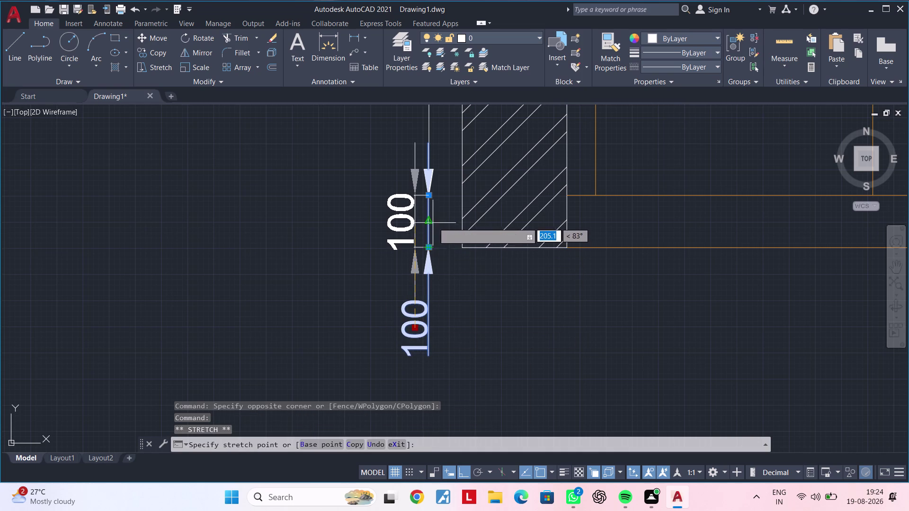
Cancel the stretch of the 100 skirting dimension and pan to the left filler's base.
click(430, 220)
key(Escape)
key(Escape)
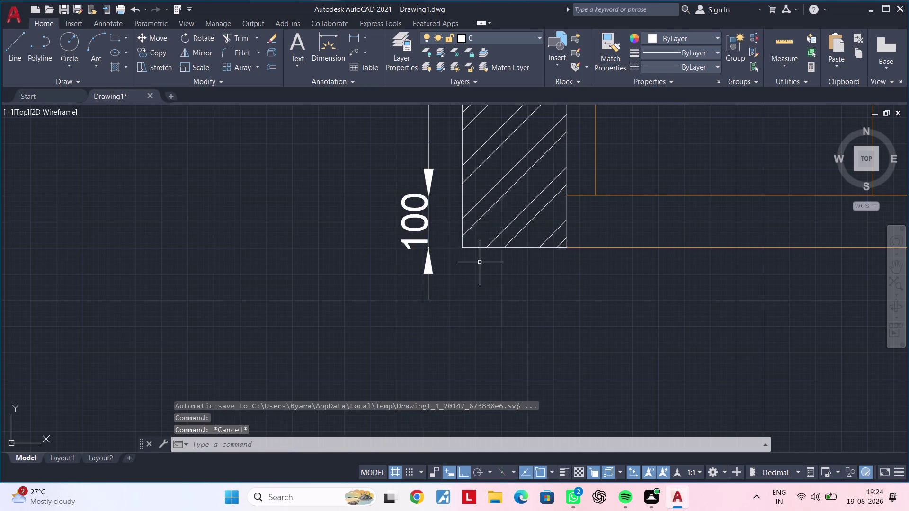
scroll(down, 3)
middle_drag(477, 277, 544, 322)
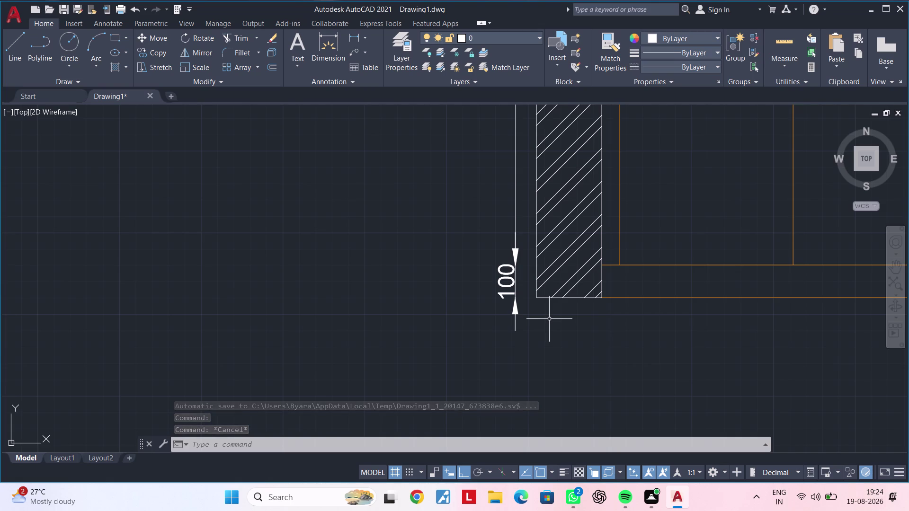
scroll(down, 3)
middle_drag(549, 320, 457, 372)
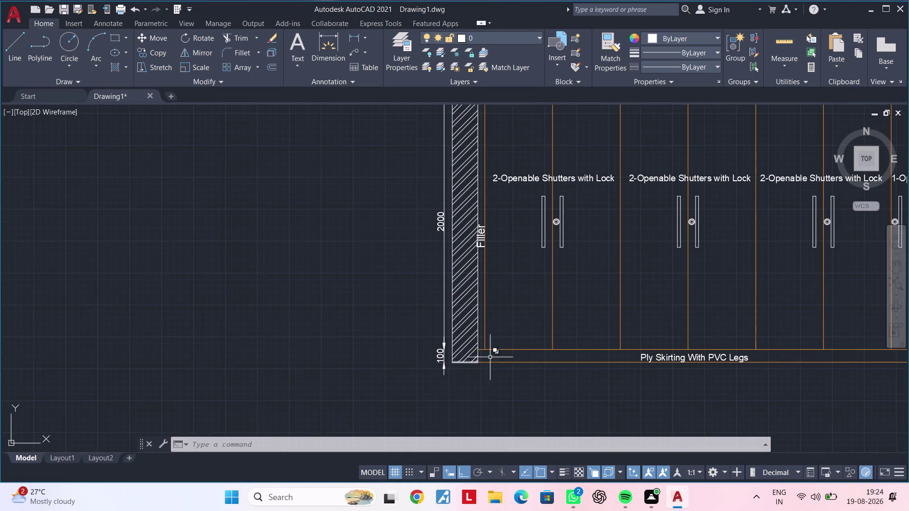
middle_drag(534, 361, 518, 417)
middle_drag(499, 377, 613, 349)
Clear any leftover commands and start a new dimension command.
key(Escape)
key(Escape)
key(Escape)
key(Escape)
key(Escape)
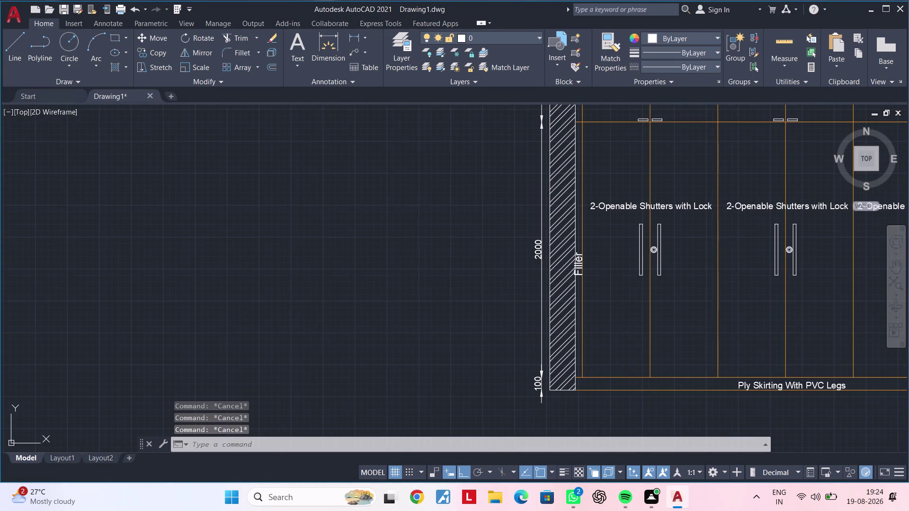
key(space)
scroll(up, 3)
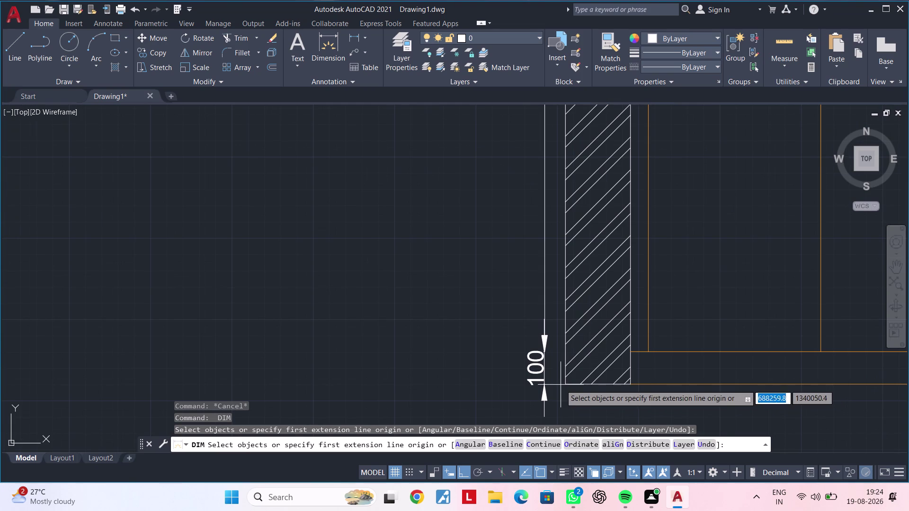
Pick the filler's bottom corner and the wardrobe's top corner for the height dimension.
click(545, 384)
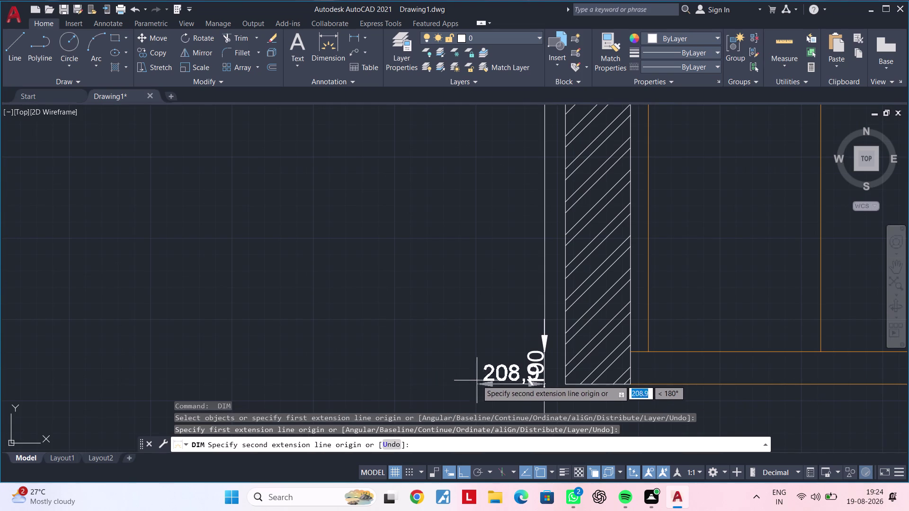
scroll(down, 3)
middle_drag(490, 214, 464, 373)
middle_drag(479, 228, 477, 367)
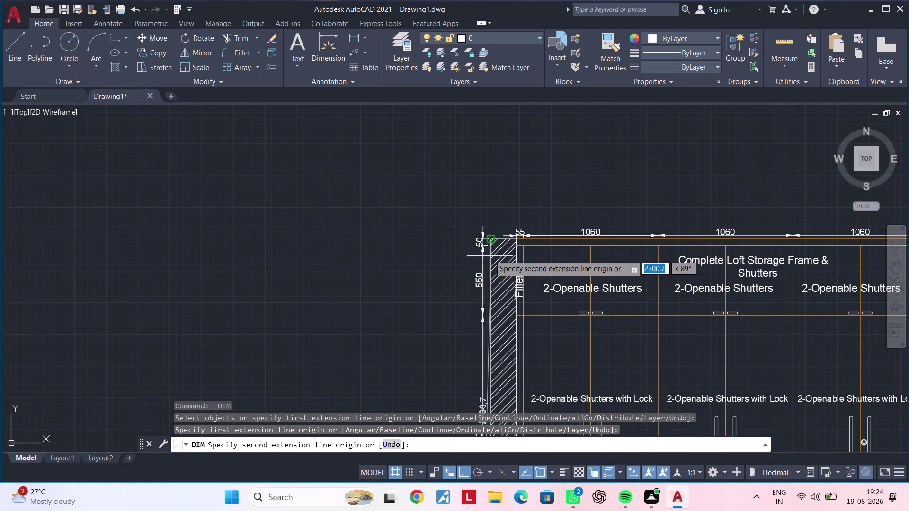
scroll(up, 3)
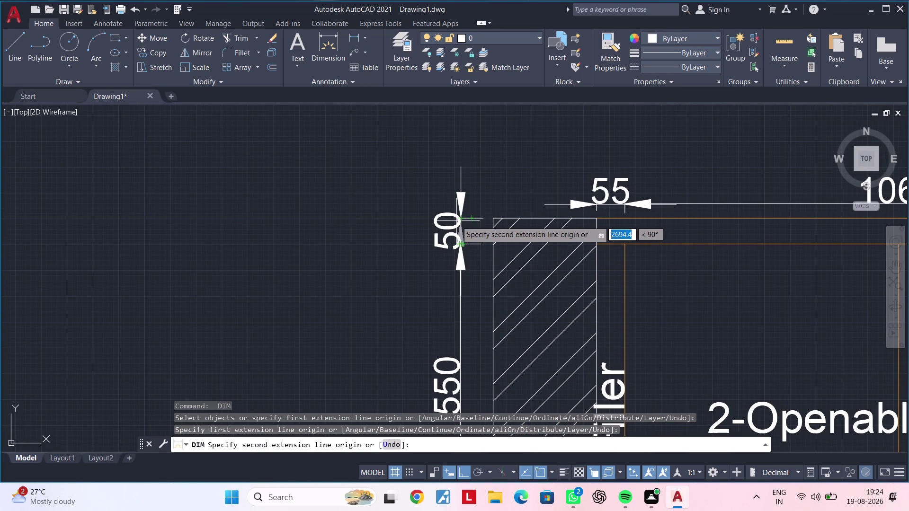
click(462, 219)
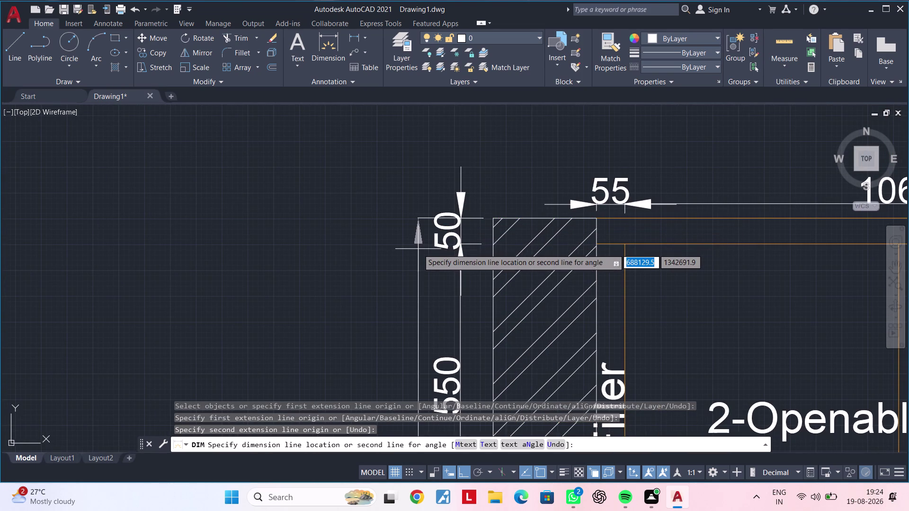
Place the 2700 overall height dimension left of the existing chain and exit.
middle_drag(418, 249, 606, 168)
scroll(down, 3)
scroll(down, 3)
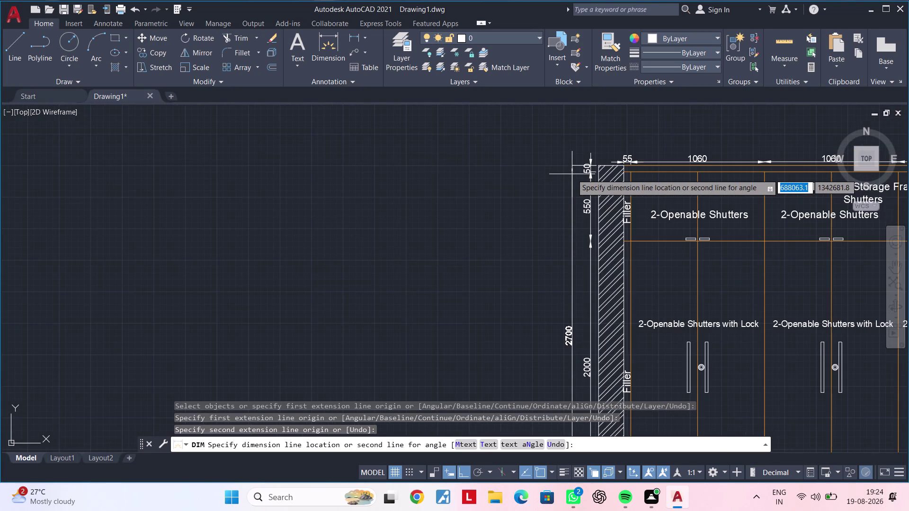
click(572, 174)
middle_drag(589, 222, 562, 142)
middle_drag(559, 186, 547, 133)
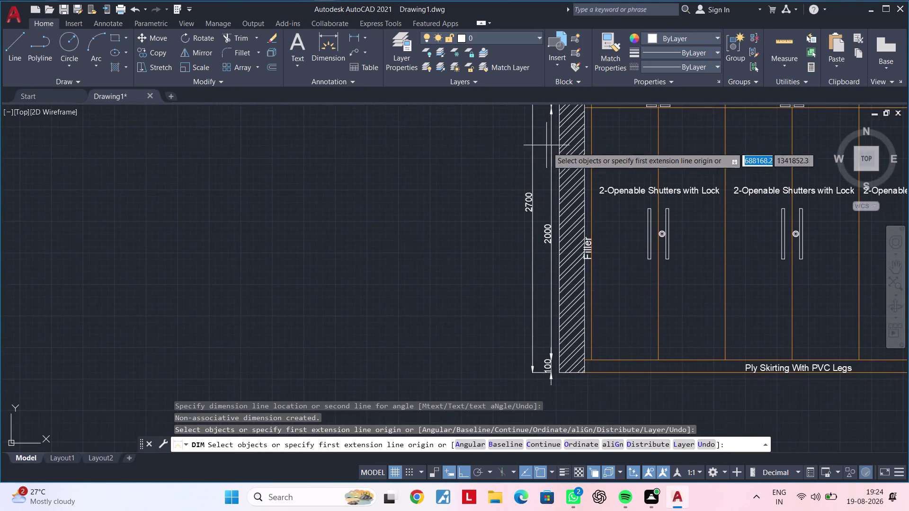
scroll(down, 3)
middle_drag(552, 164, 484, 232)
middle_drag(490, 233, 423, 249)
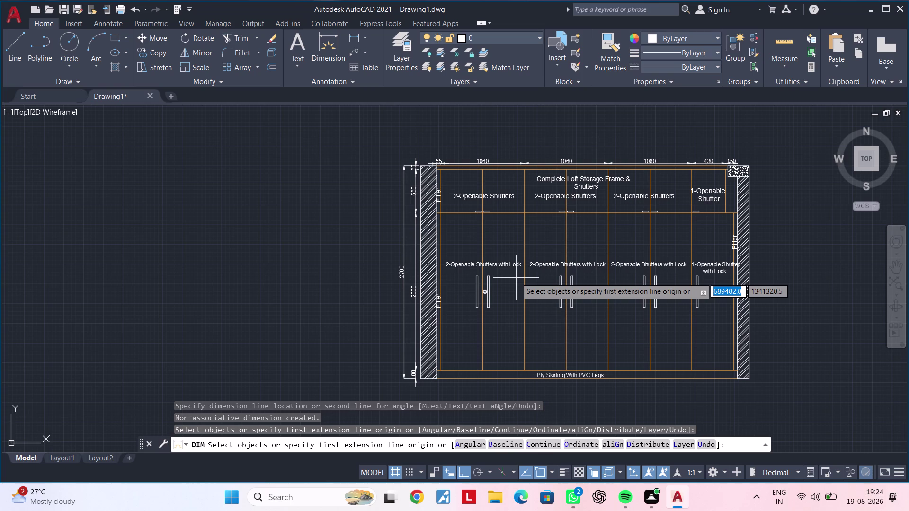
key(Escape)
key(Escape)
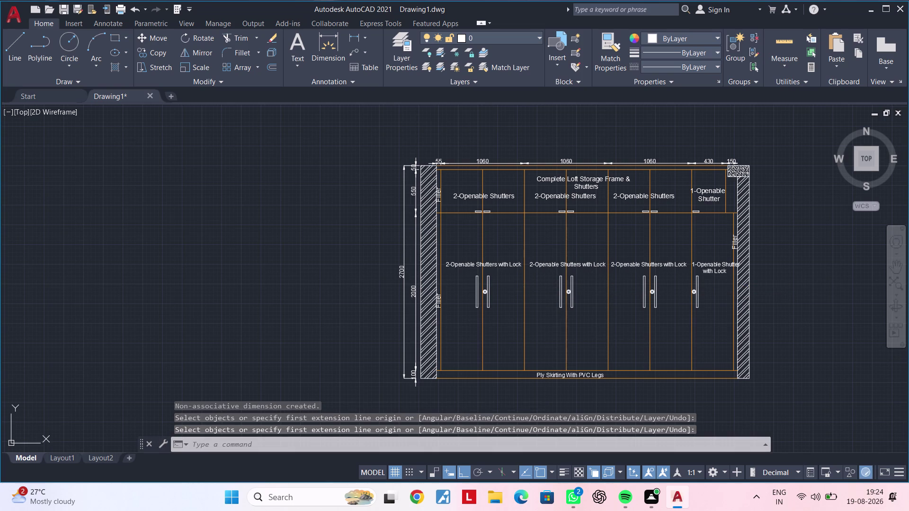
Zoom to the top-left corner and select the 55 width dimension.
middle_drag(521, 276, 499, 347)
scroll(up, 3)
middle_drag(458, 233, 416, 216)
scroll(up, 3)
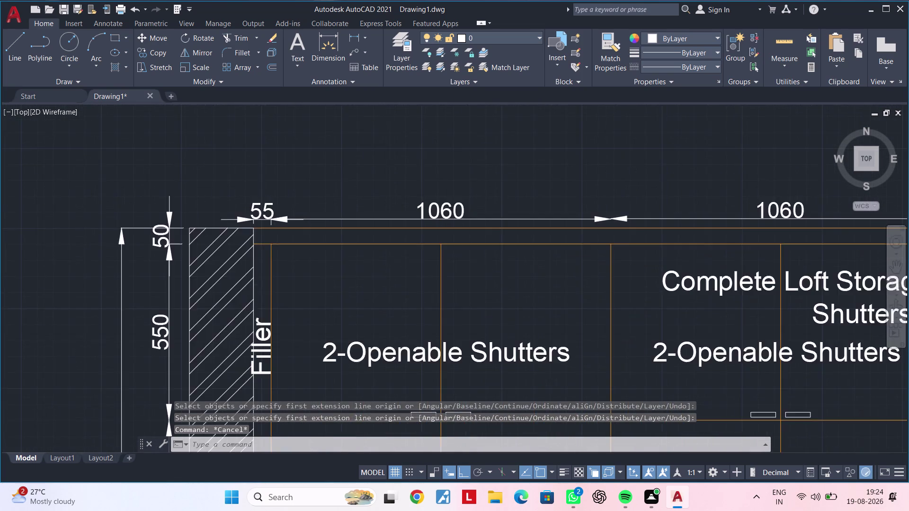
click(399, 217)
middle_drag(565, 218, 761, 218)
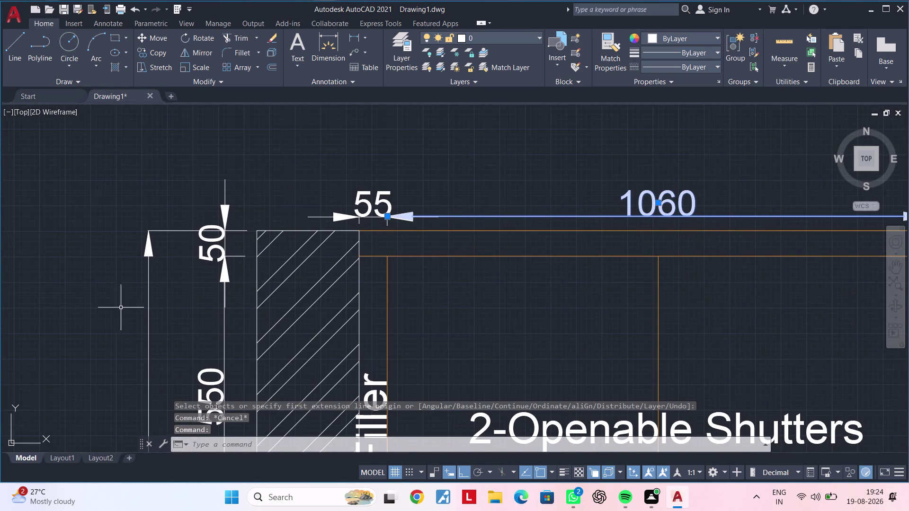
click(350, 216)
Add the 1060, 1060, 430 and 150 top width dimensions to the selection.
middle_drag(659, 225, 574, 224)
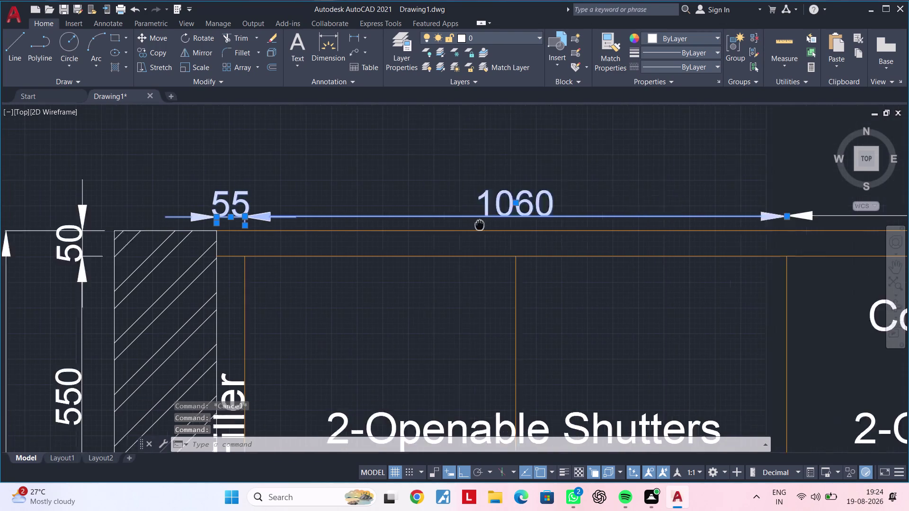
middle_drag(574, 225, 283, 225)
middle_drag(633, 232, 472, 232)
click(505, 217)
middle_drag(657, 226, 190, 234)
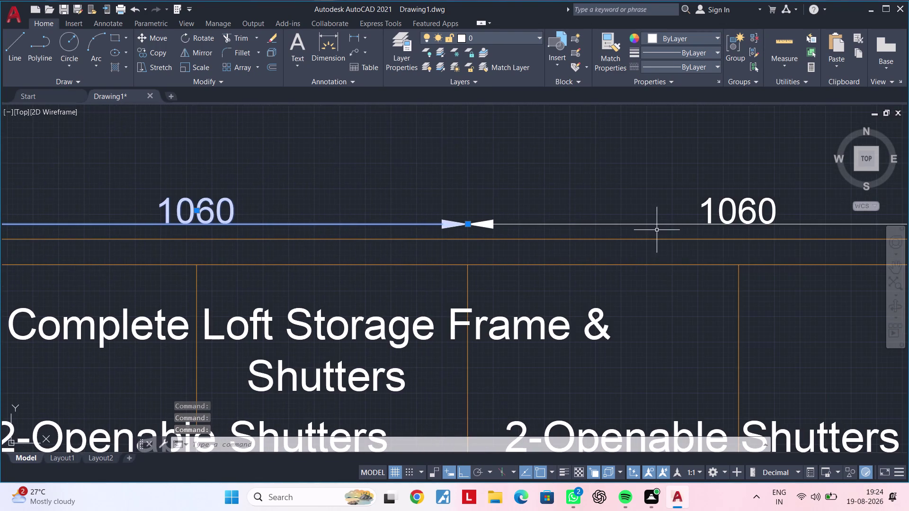
click(654, 223)
scroll(down, 3)
middle_drag(736, 228, 215, 237)
click(468, 233)
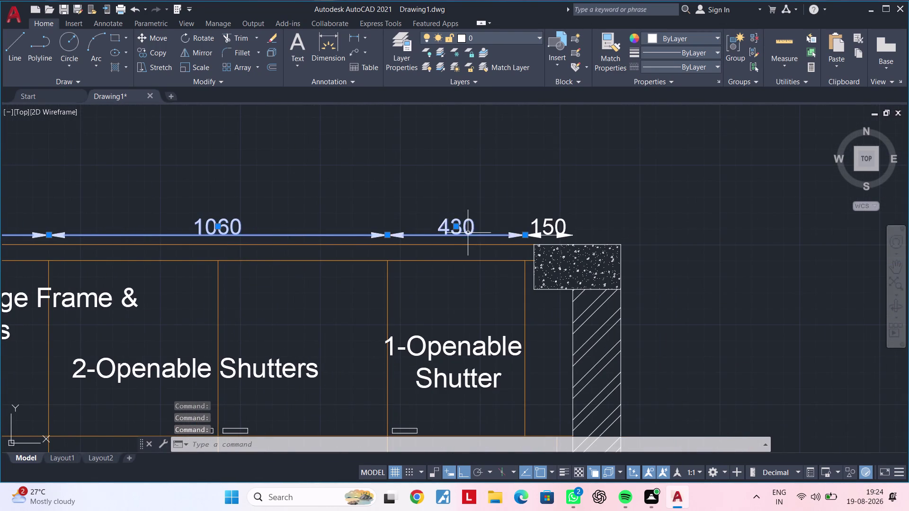
click(544, 228)
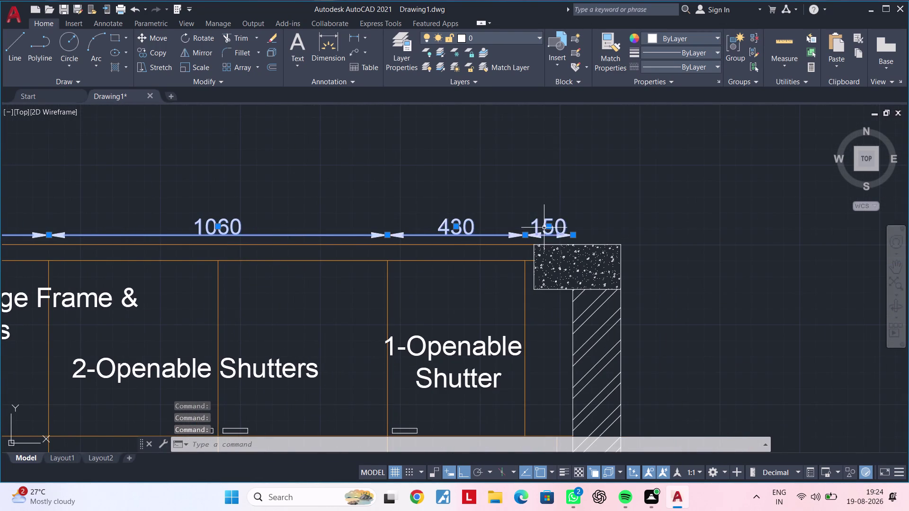
middle_drag(519, 249, 584, 218)
Copy the selected width dimensions (CO) with the filler's top corner as base point.
text(co)
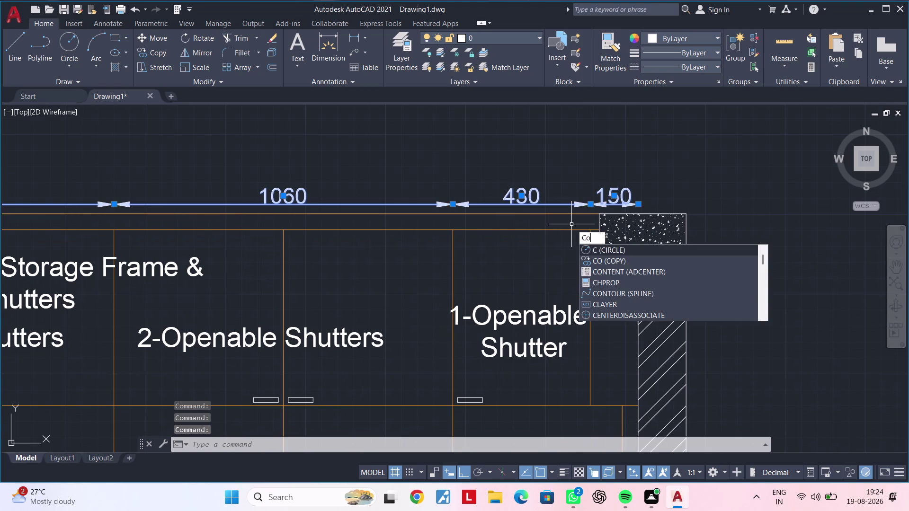
key(space)
scroll(down, 3)
middle_drag(366, 251, 671, 227)
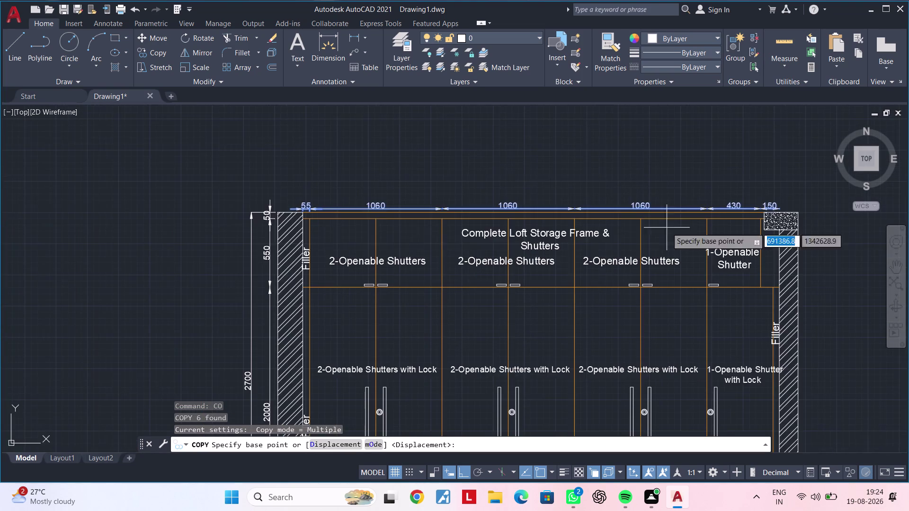
scroll(up, 3)
scroll(up, 3)
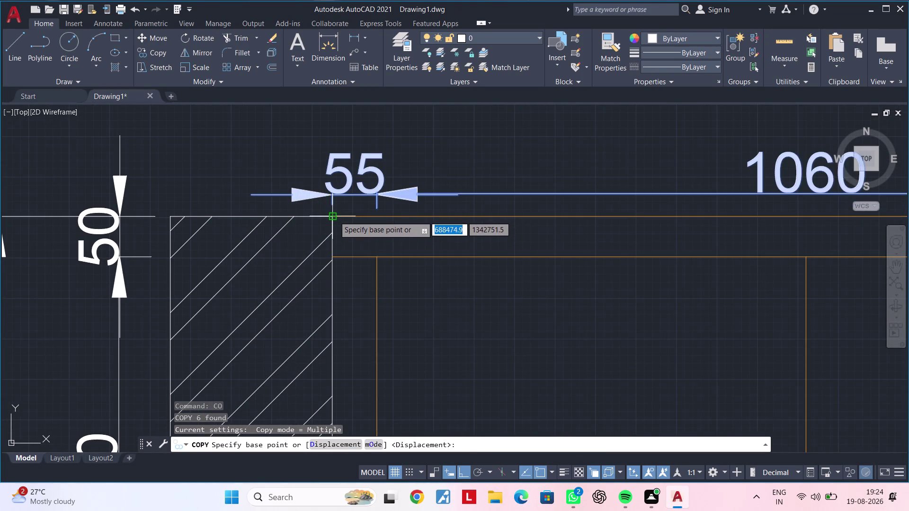
click(334, 217)
Place the copied dimensions below the ply skirting.
scroll(down, 3)
middle_drag(351, 304, 374, 139)
middle_drag(364, 325, 381, 159)
middle_drag(363, 273, 395, 89)
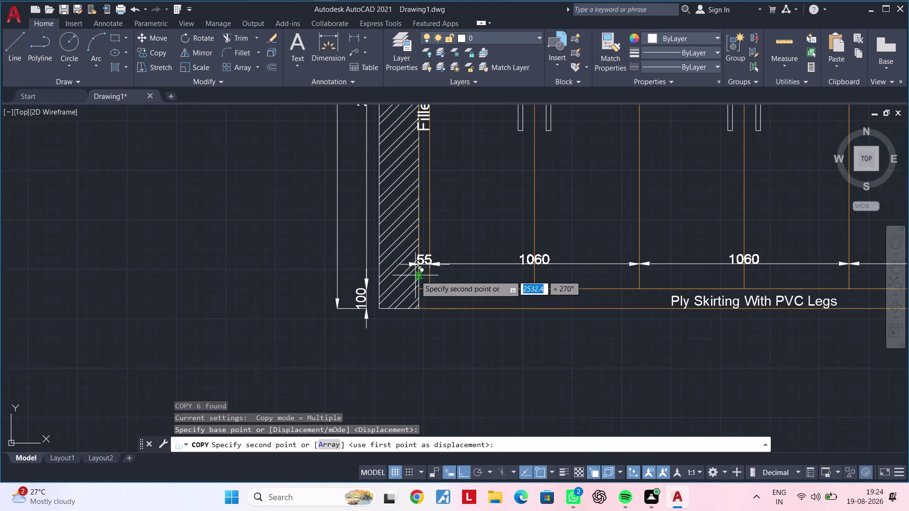
middle_drag(417, 275, 421, 230)
scroll(up, 3)
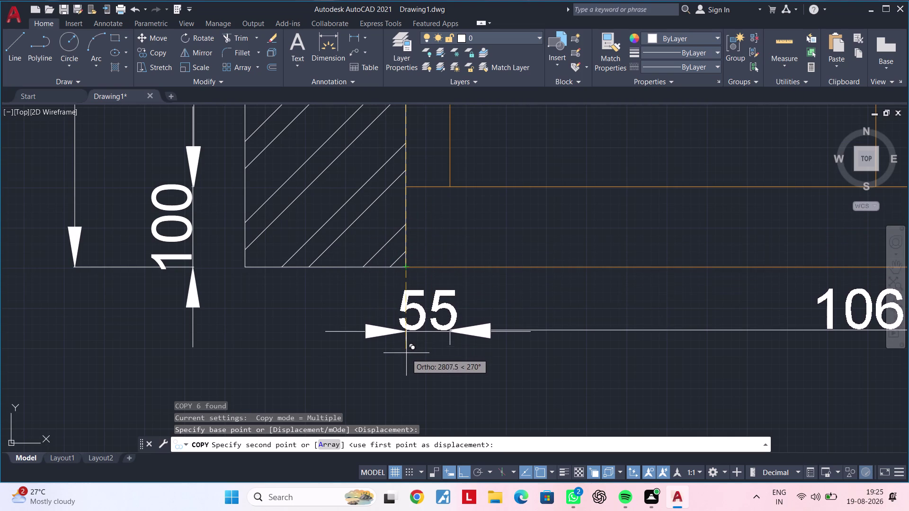
click(406, 357)
End the copy and pan along the copied dimensions to check them.
scroll(down, 3)
middle_drag(531, 366, 266, 336)
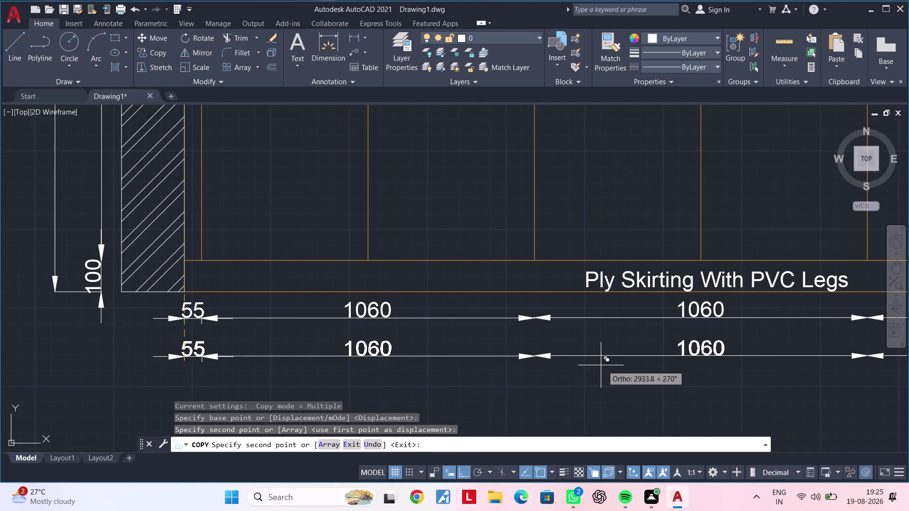
middle_drag(604, 365, 311, 359)
key(Escape)
key(Escape)
middle_drag(489, 360, 286, 363)
middle_drag(572, 364, 342, 352)
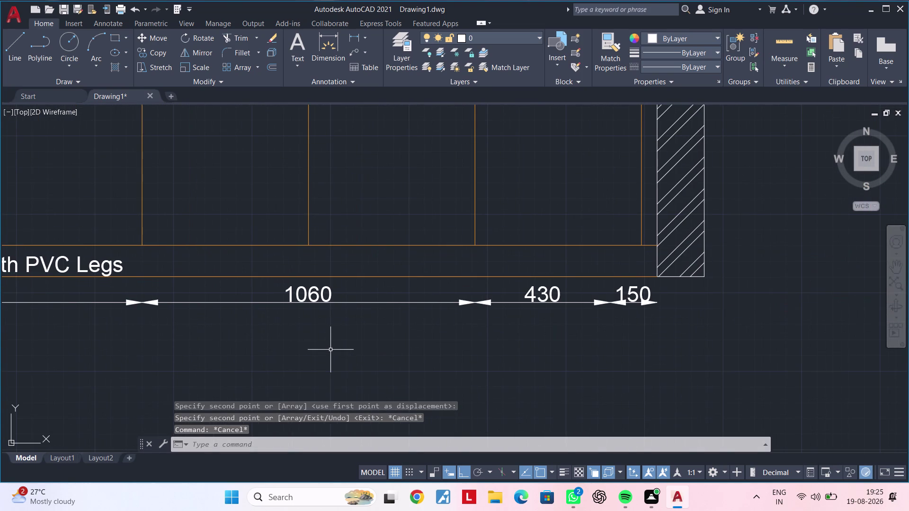
key(Escape)
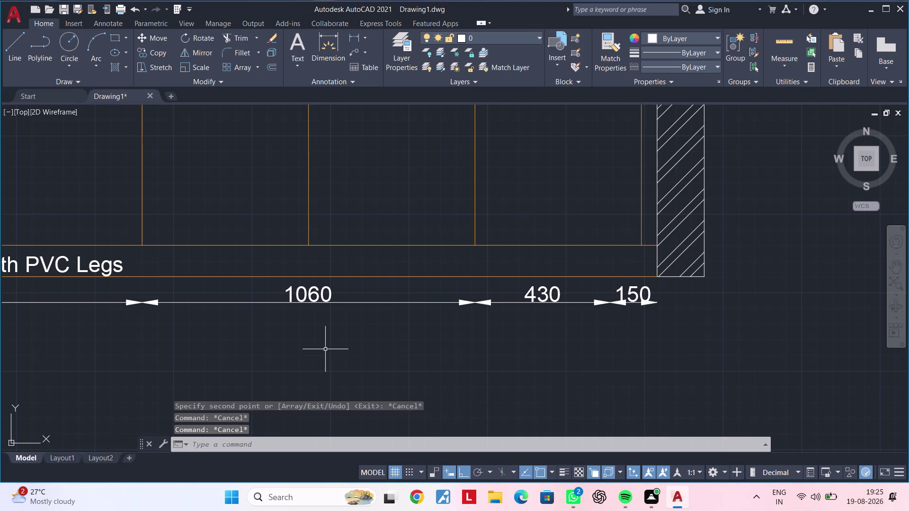
key(Escape)
scroll(up, 3)
Delete the copied 430 and 150 dimensions from the bottom row.
click(585, 292)
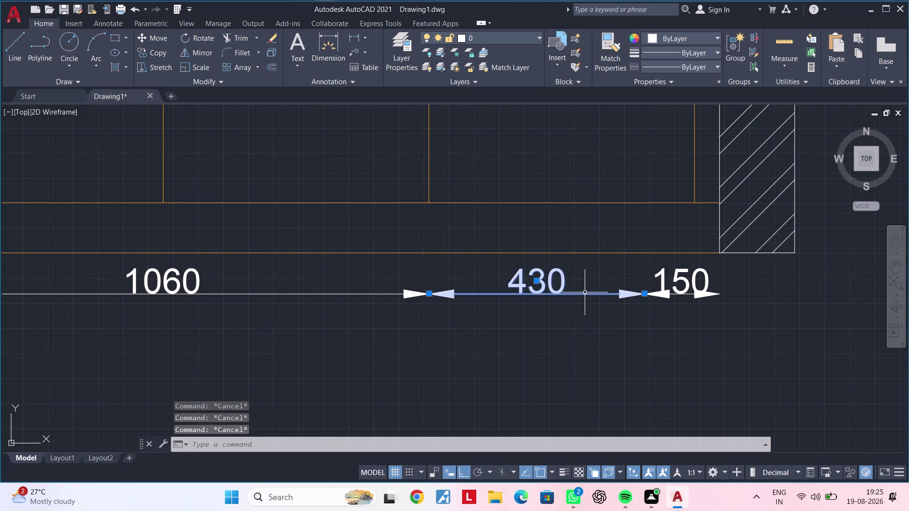
key(Delete)
click(695, 291)
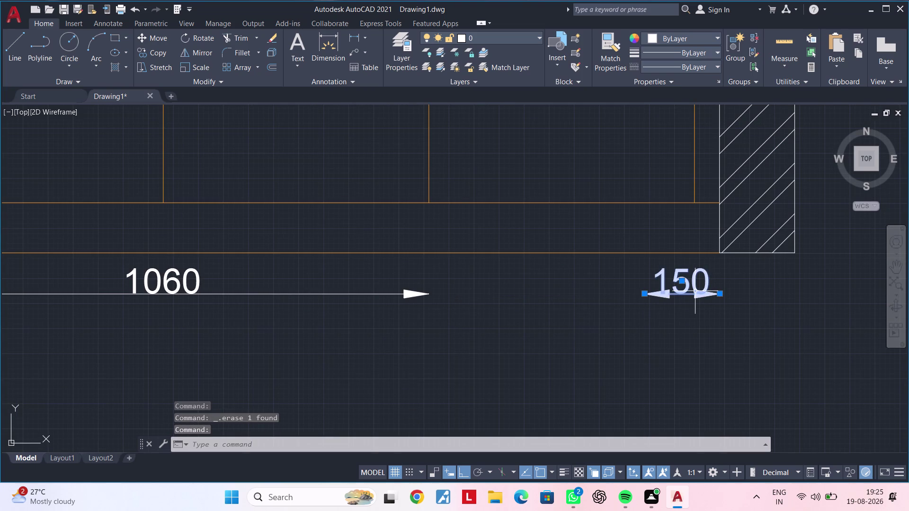
key(Delete)
middle_drag(553, 316, 668, 304)
key(Escape)
key(Escape)
key(Escape)
key(Escape)
key(Escape)
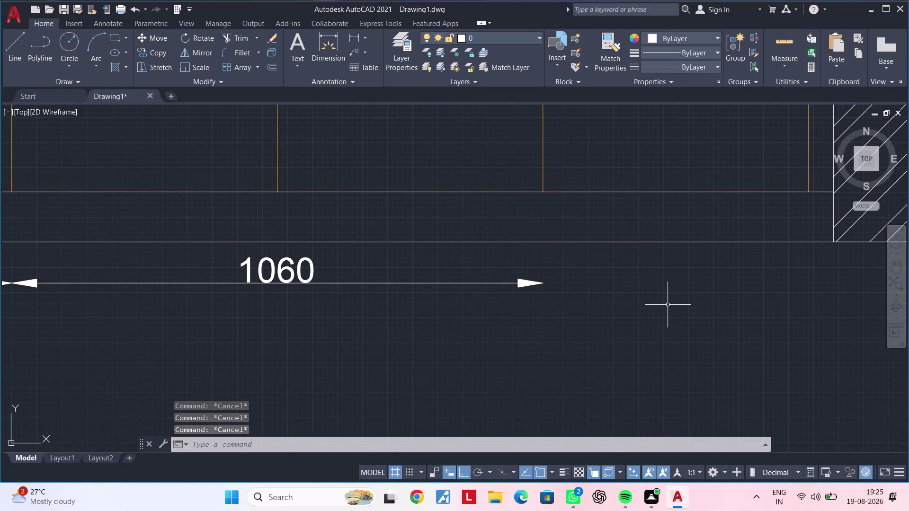
key(Escape)
key(Escape)
key(Escape)
key(Escape)
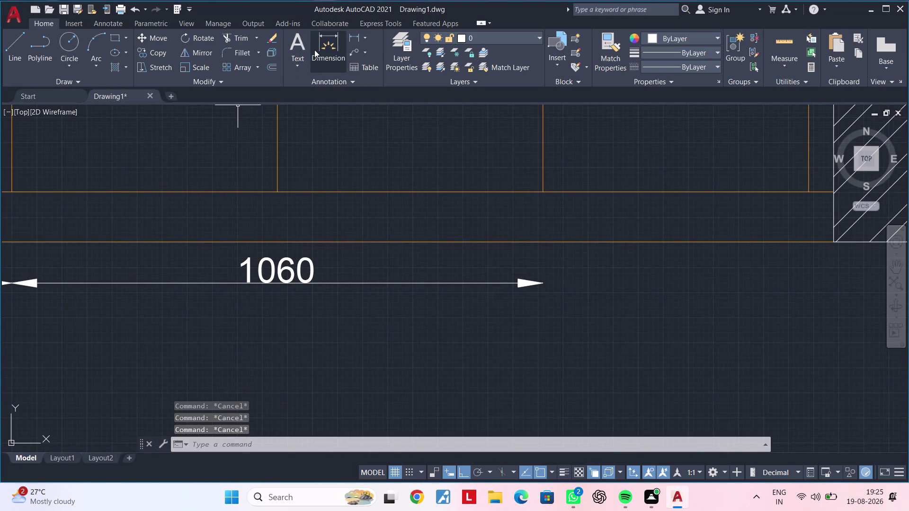
Add a 530 dimension from the end of the copied 1060, in line with it.
click(320, 44)
click(545, 286)
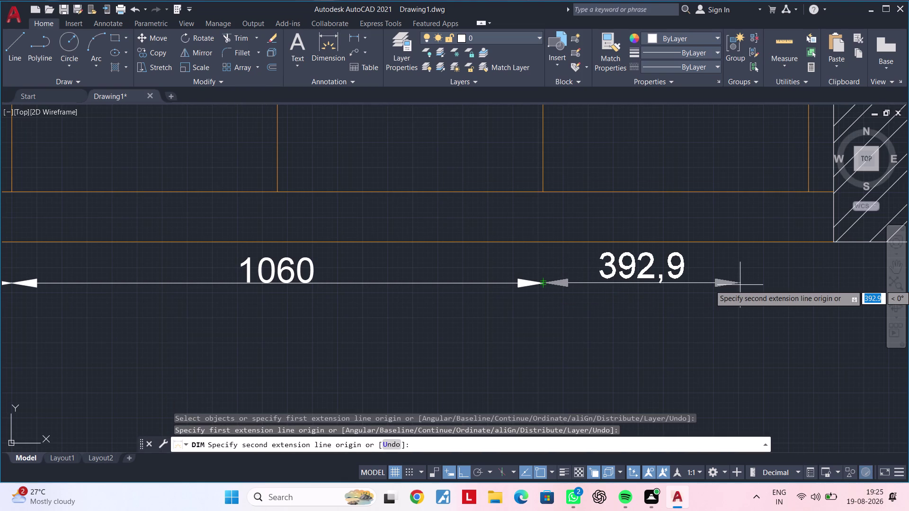
text(530)
key(Return)
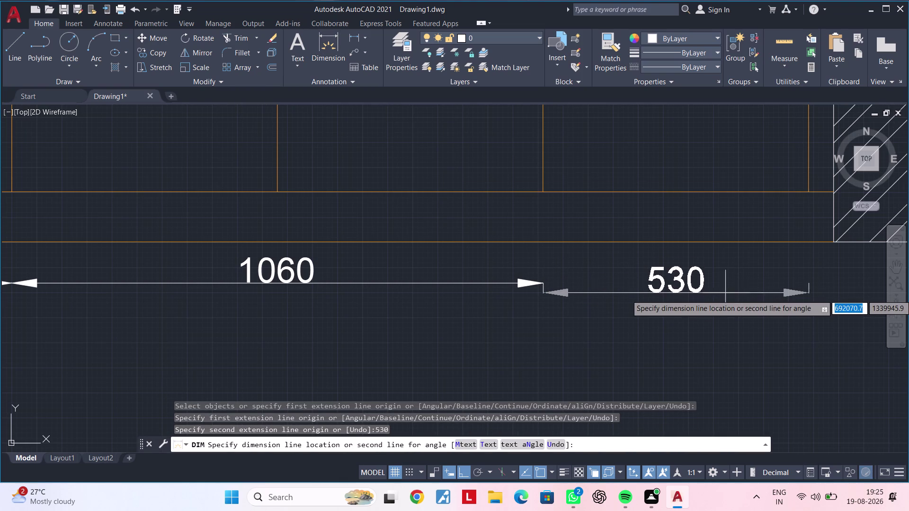
click(542, 282)
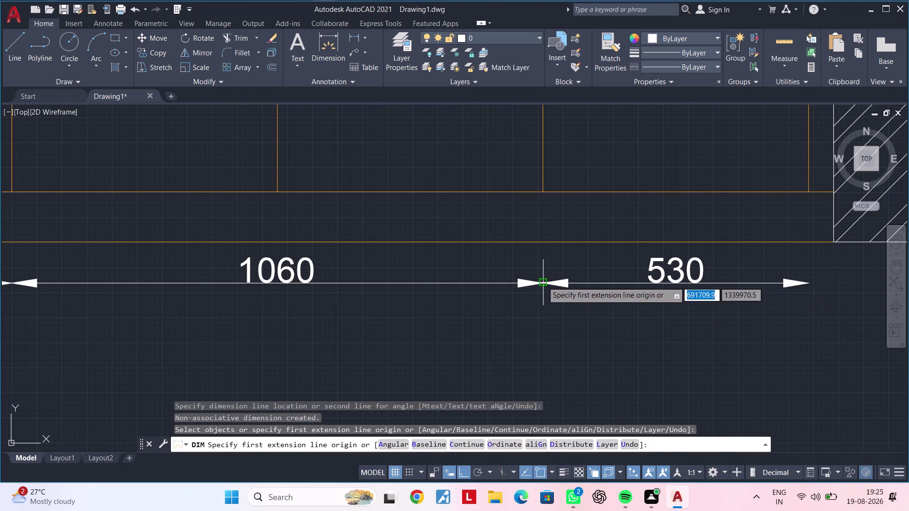
Add the 50 dimension up to the hatched right wall corner, then exit.
middle_drag(730, 289, 464, 294)
drag(544, 288, 550, 289)
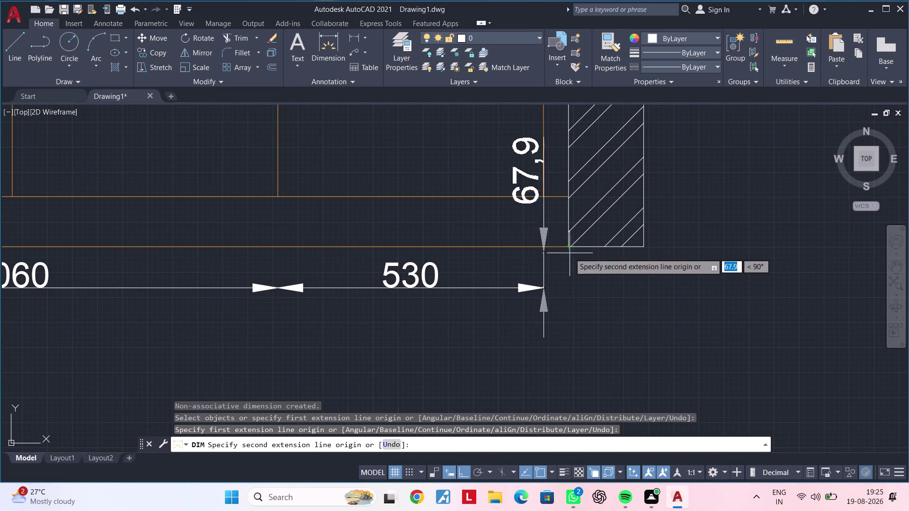
click(569, 289)
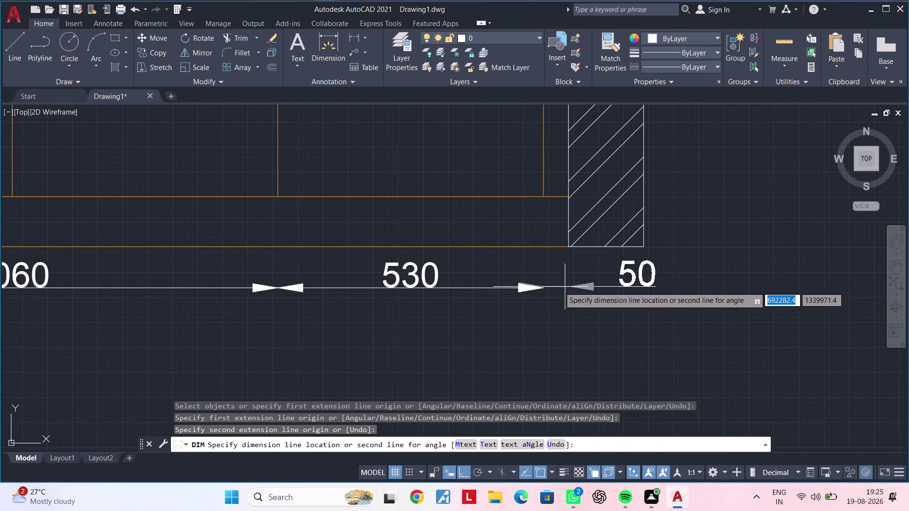
click(544, 288)
key(Escape)
key(Escape)
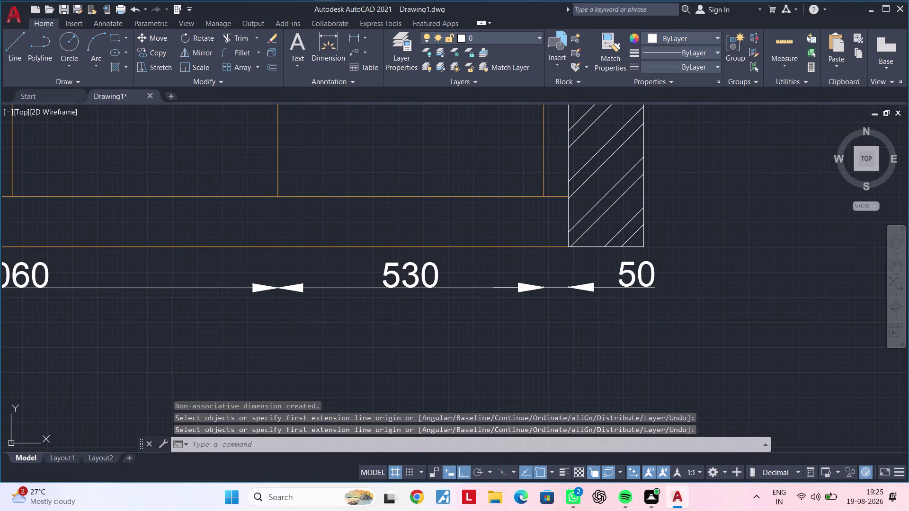
key(Escape)
key(Escape)
key(Escape)
click(627, 276)
key(Escape)
click(626, 267)
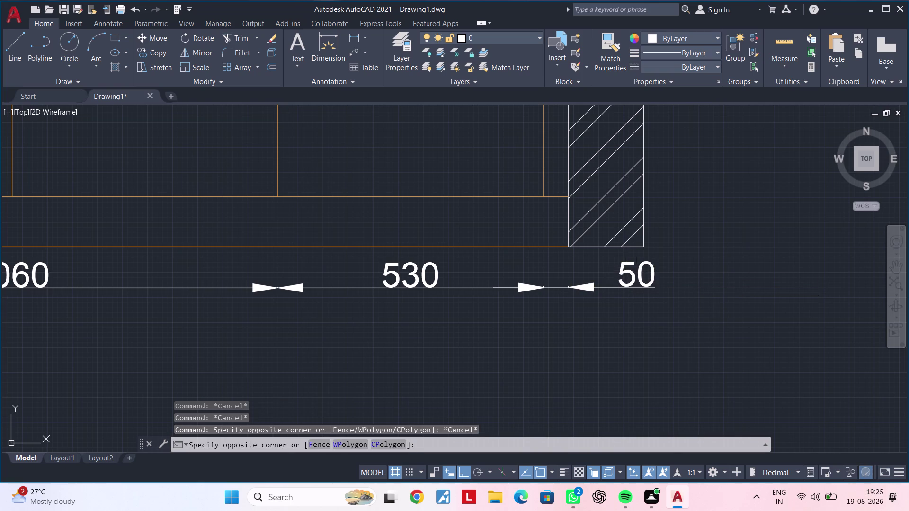
Select the 50 dimension, briefly grab its text, then cancel the edit.
click(624, 270)
click(636, 271)
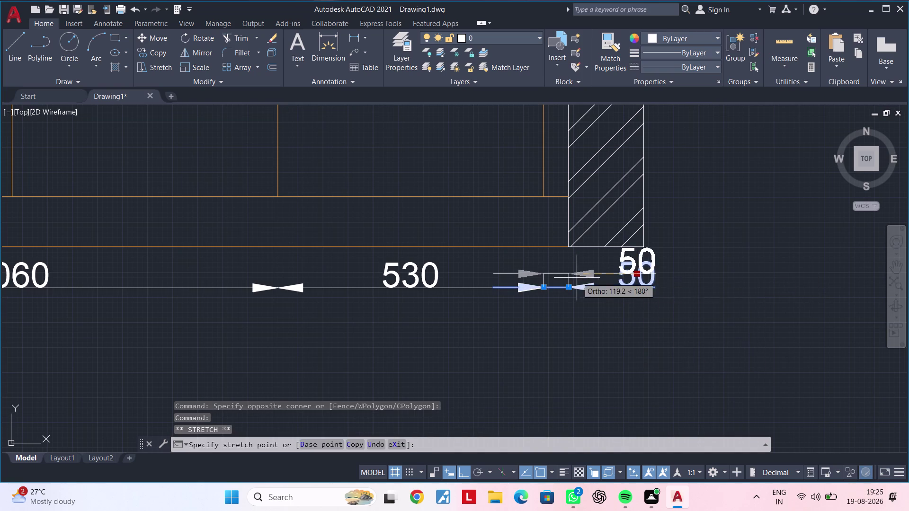
click(558, 283)
key(Escape)
scroll(down, 3)
middle_drag(555, 287, 676, 284)
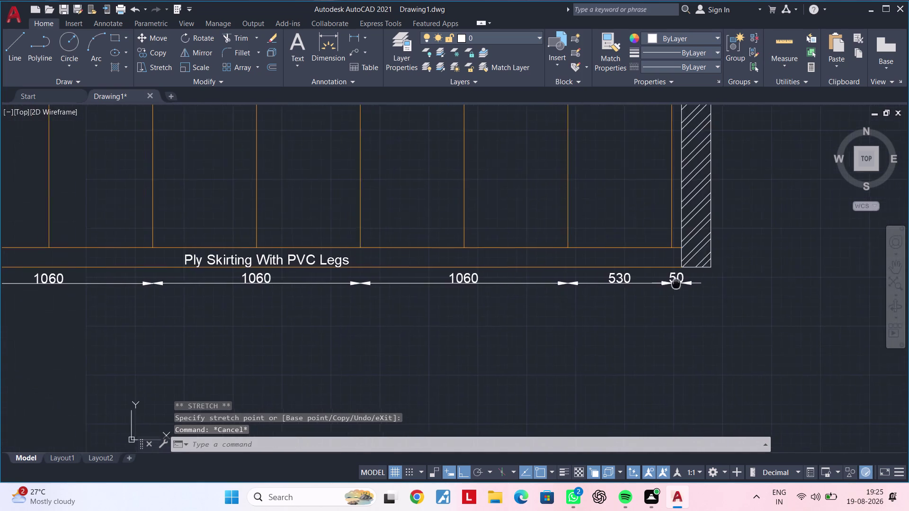
middle_drag(676, 283, 676, 283)
middle_drag(568, 302, 669, 299)
middle_drag(492, 321, 629, 289)
key(Escape)
key(Escape)
Dimension from the 55's left end to the 50's right end, placing 3815 below.
key(space)
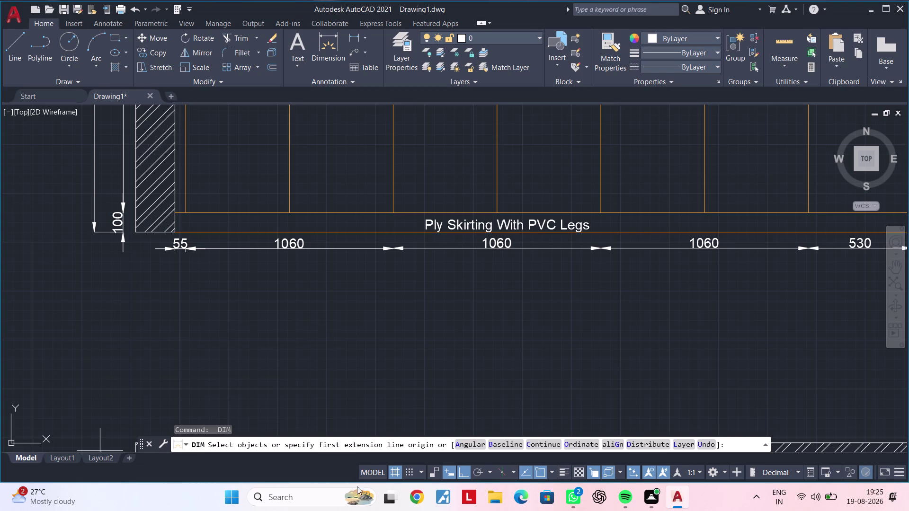
scroll(up, 3)
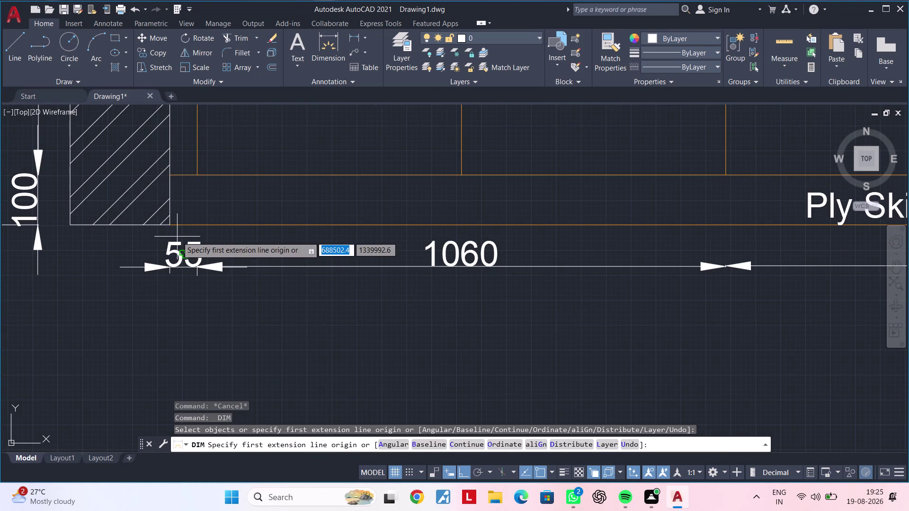
click(170, 266)
scroll(down, 3)
middle_drag(259, 331, 127, 318)
scroll(down, 3)
middle_drag(599, 313, 354, 308)
scroll(up, 3)
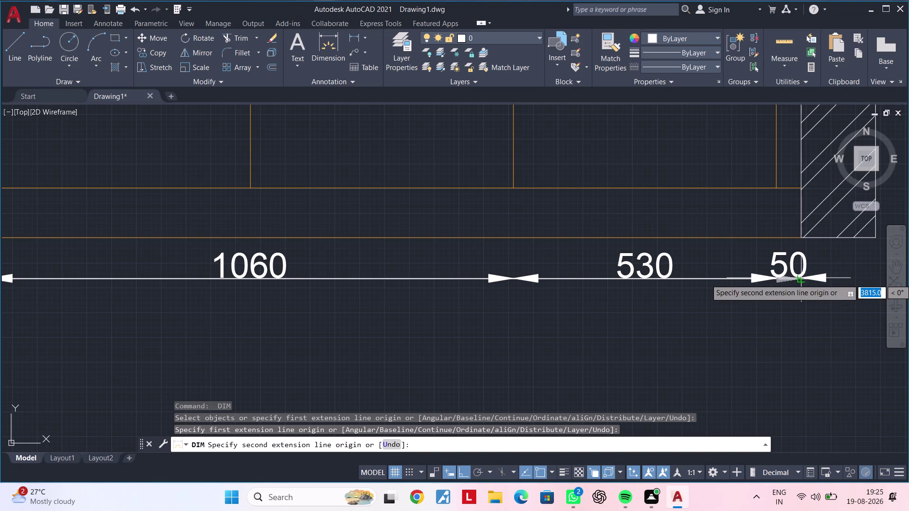
scroll(up, 3)
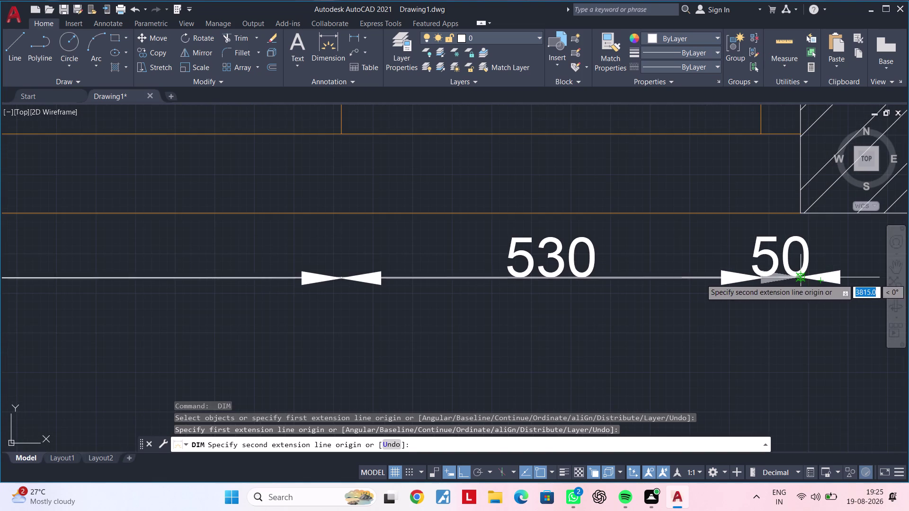
click(803, 279)
scroll(down, 3)
middle_drag(786, 332, 813, 251)
scroll(down, 3)
middle_drag(810, 302, 811, 302)
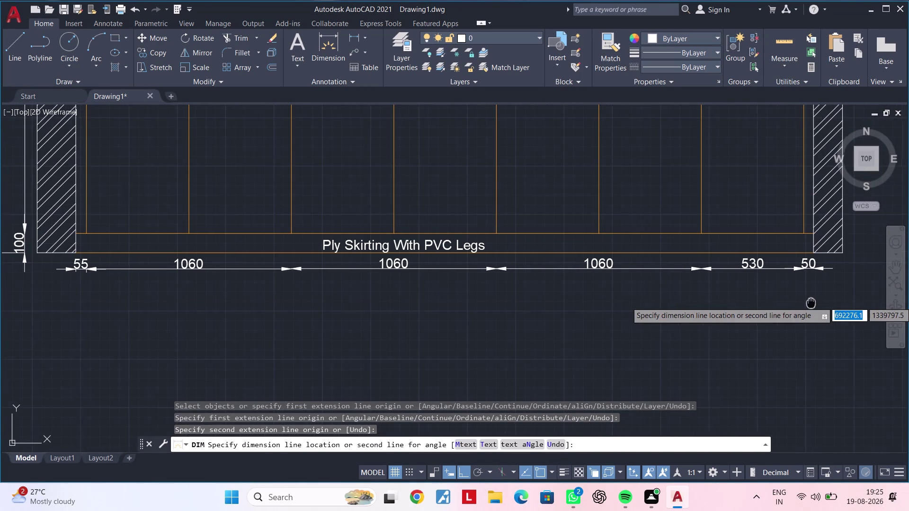
middle_drag(811, 302, 811, 313)
scroll(up, 3)
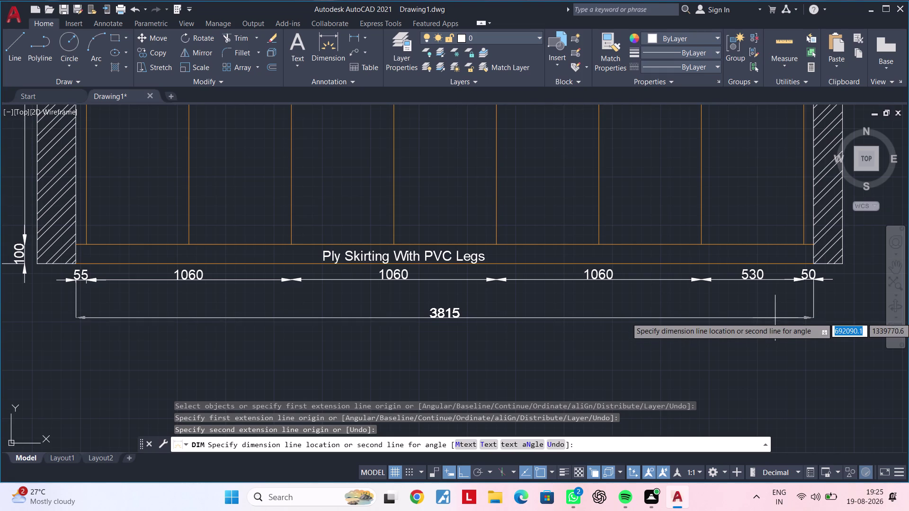
click(775, 313)
Pan down to the shutter plan and cancel the unfinished follow-up dimension.
scroll(down, 3)
middle_drag(729, 336, 776, 320)
scroll(down, 3)
middle_drag(727, 327, 600, 246)
middle_drag(611, 259, 628, 239)
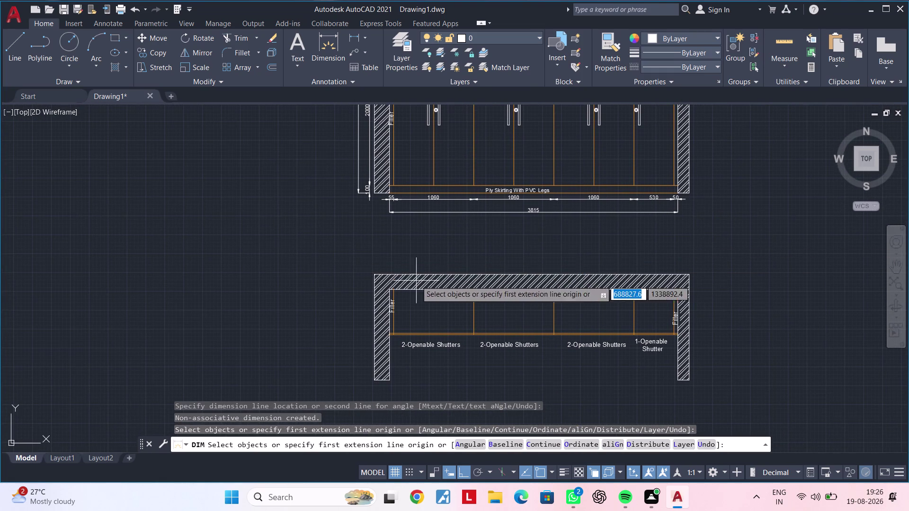
scroll(up, 3)
scroll(up, 3)
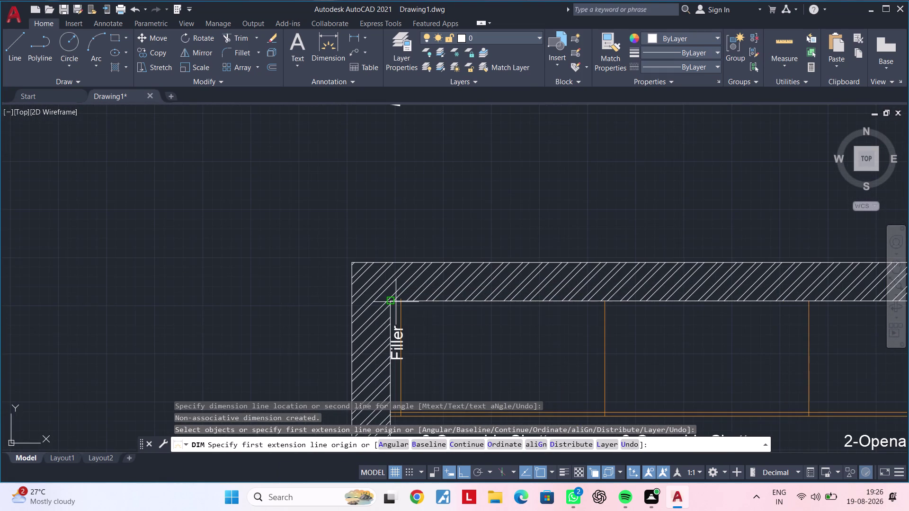
scroll(up, 3)
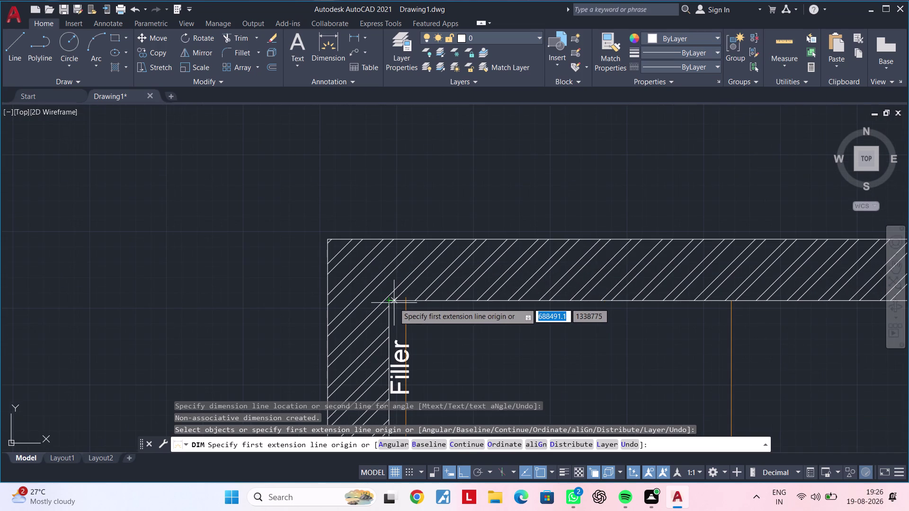
scroll(down, 3)
scroll(down, 3)
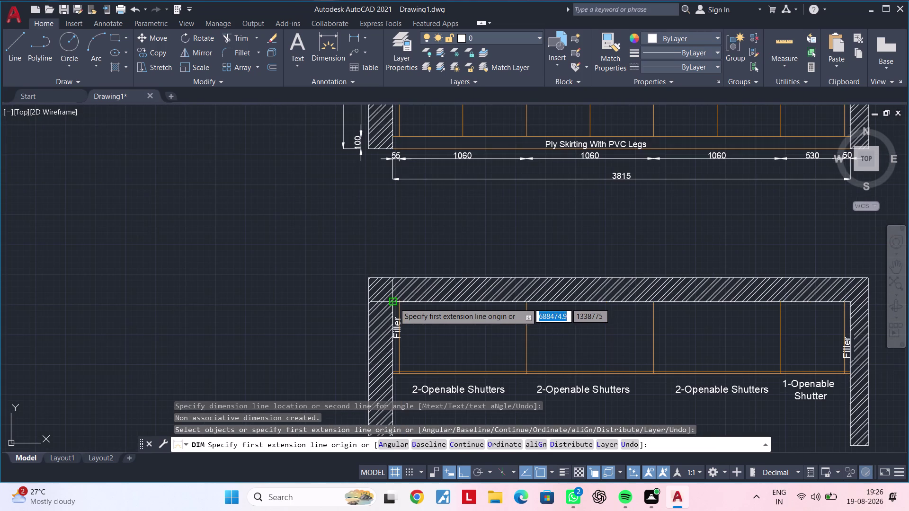
middle_drag(445, 303, 334, 302)
key(Escape)
key(Escape)
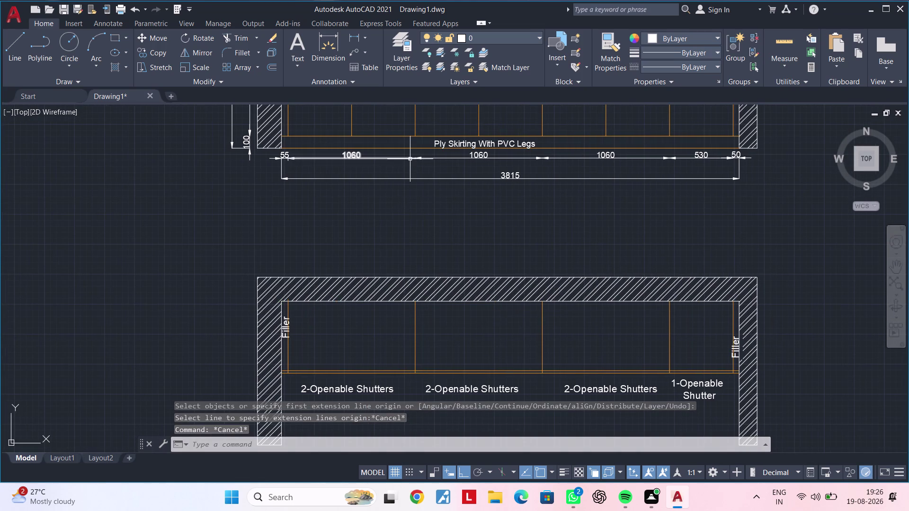
Window-select the elevation's dimension chain together with the 3815 overall dimension.
scroll(up, 3)
click(225, 151)
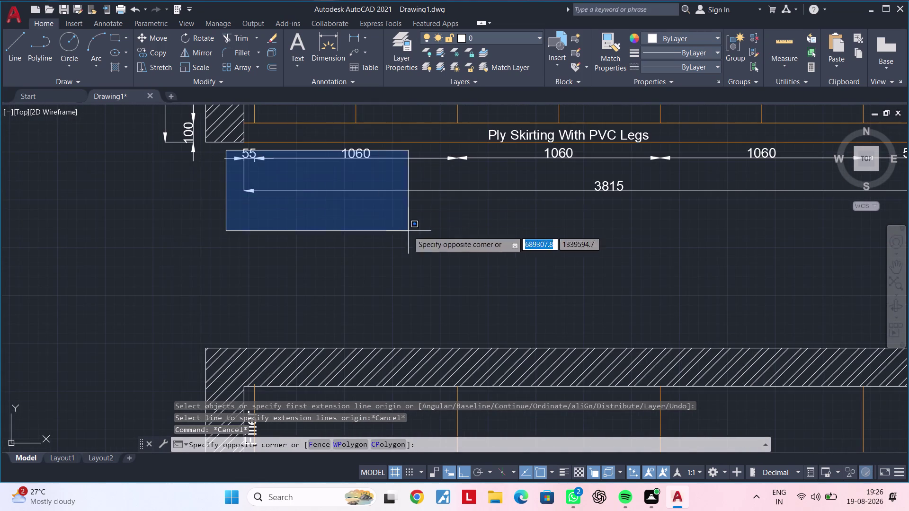
middle_drag(459, 242, 293, 232)
scroll(down, 3)
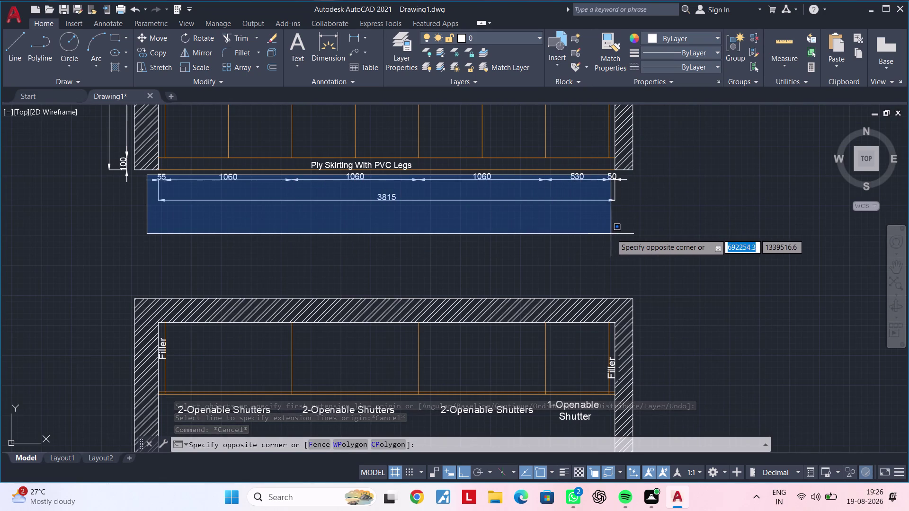
click(633, 230)
middle_drag(614, 223, 633, 254)
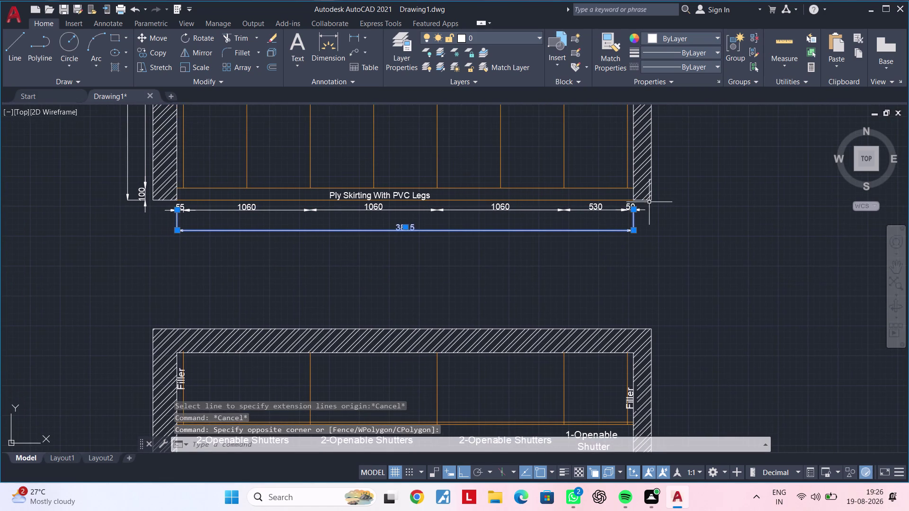
click(647, 205)
middle_drag(368, 252, 446, 254)
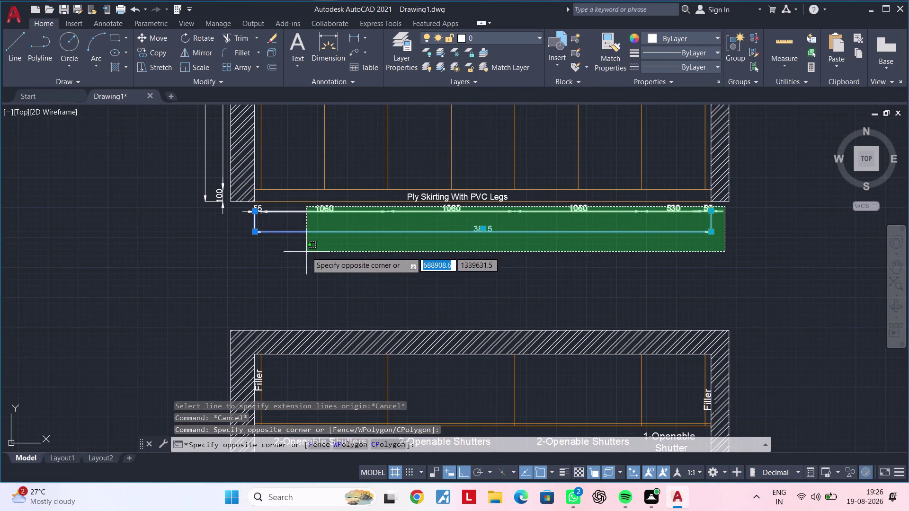
click(247, 257)
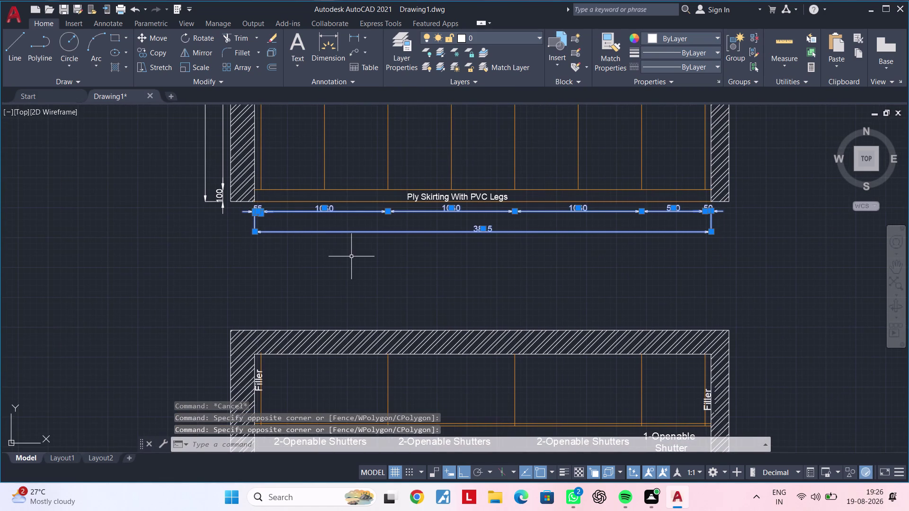
middle_drag(350, 259, 337, 266)
Copy the selected dimensions from their left end to just above the shutter plan.
text(co)
key(space)
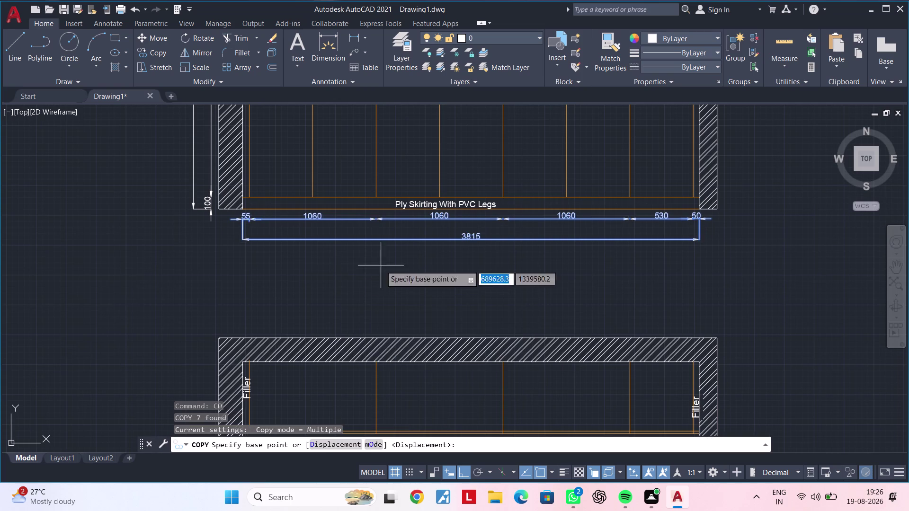
click(243, 218)
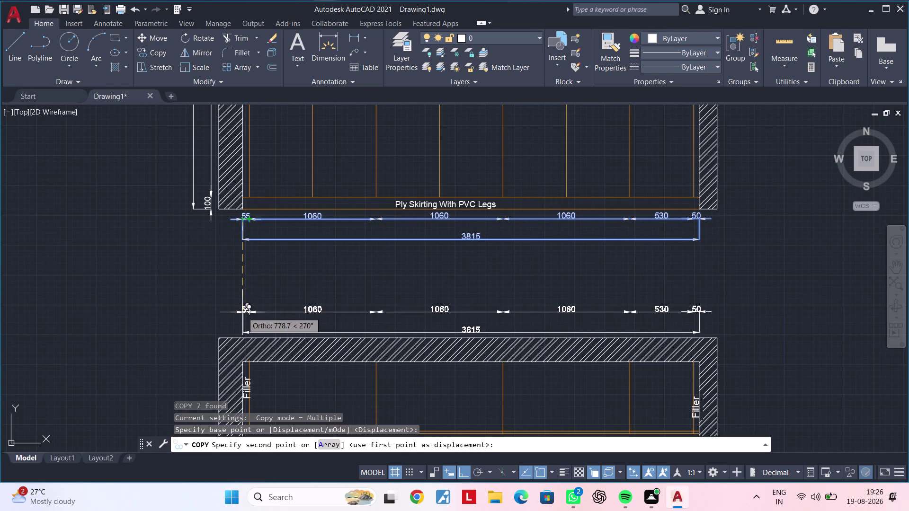
scroll(up, 3)
middle_drag(243, 303, 165, 279)
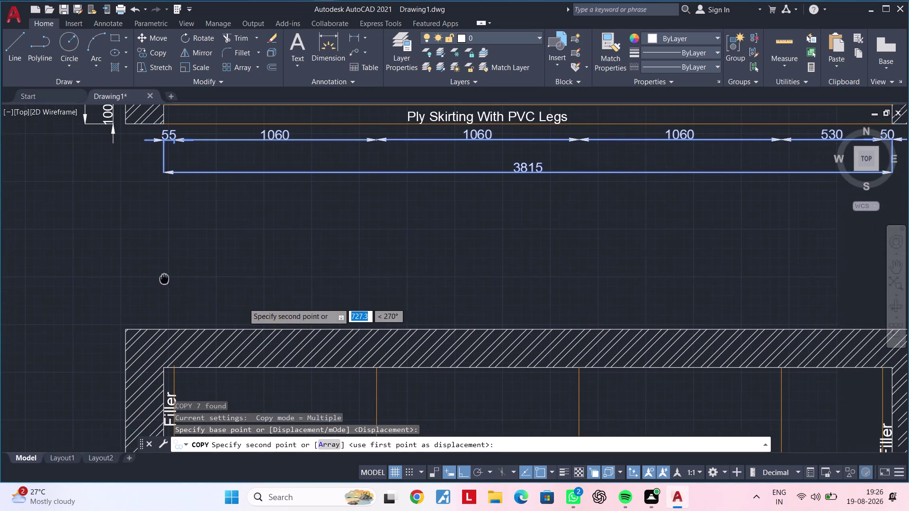
middle_drag(165, 279, 162, 279)
scroll(down, 3)
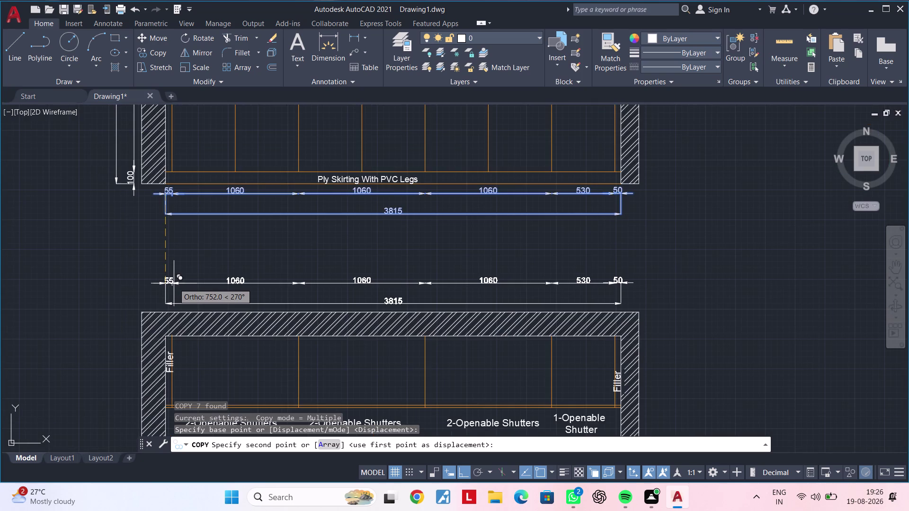
click(174, 282)
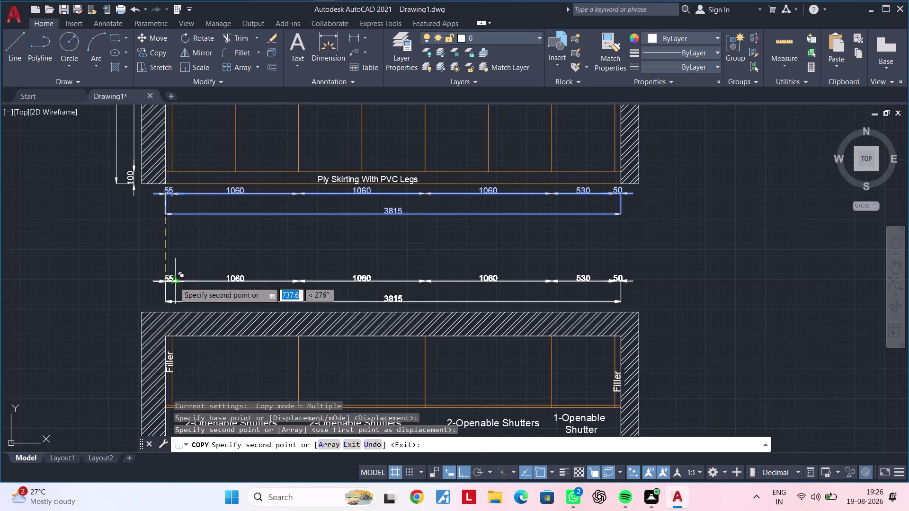
key(Escape)
key(Escape)
key(Escape)
click(334, 302)
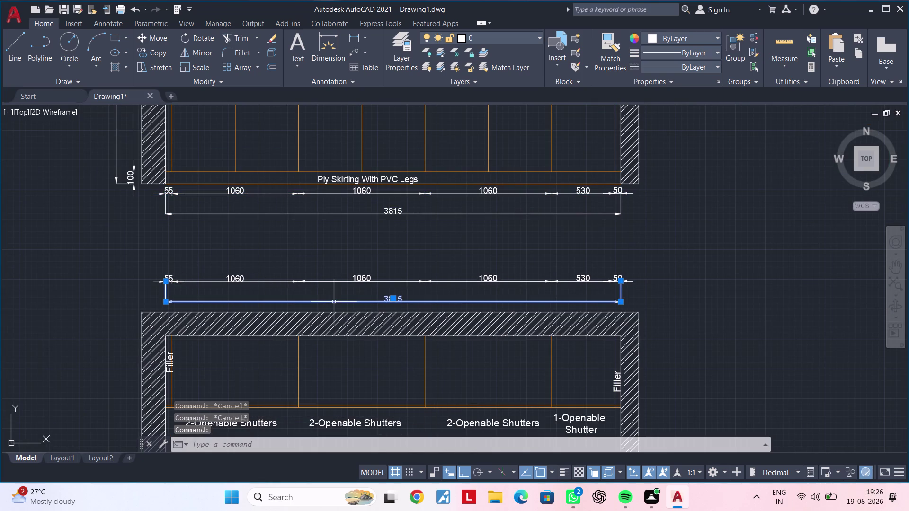
Start moving the copied overall dimension, then cancel the move.
key(m)
key(space)
click(355, 298)
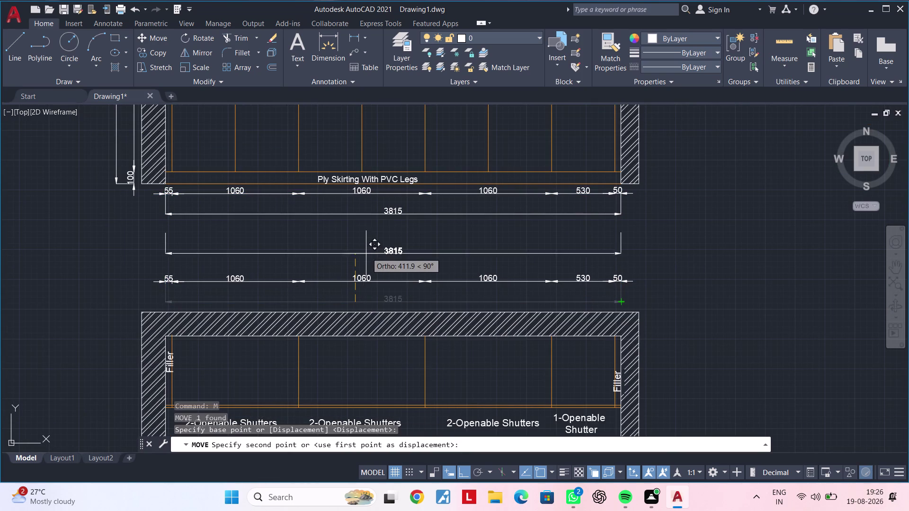
click(367, 252)
key(Escape)
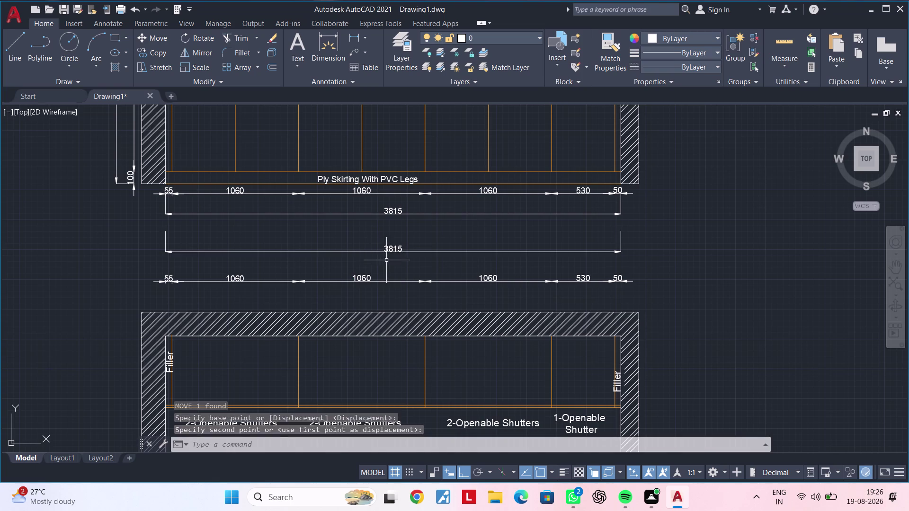
click(384, 281)
key(Escape)
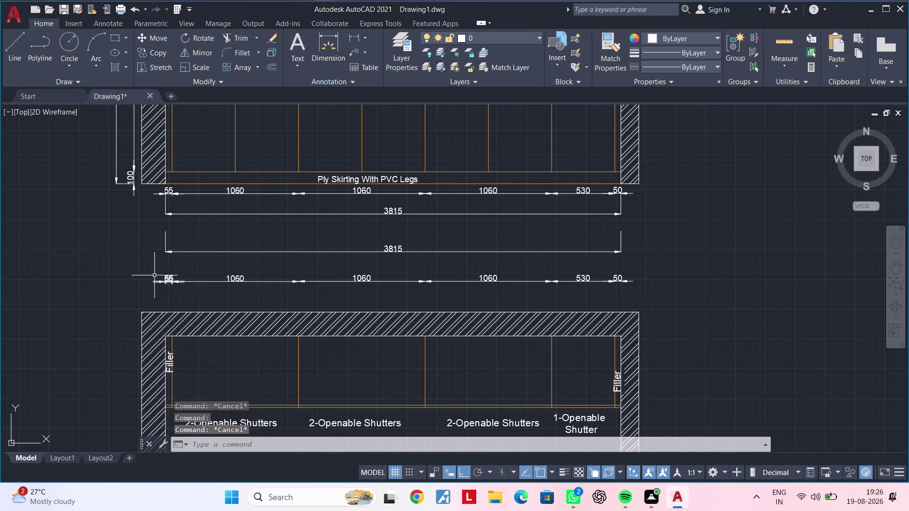
Move the running dimension chain down to sit just above the lower plan.
click(141, 270)
click(652, 290)
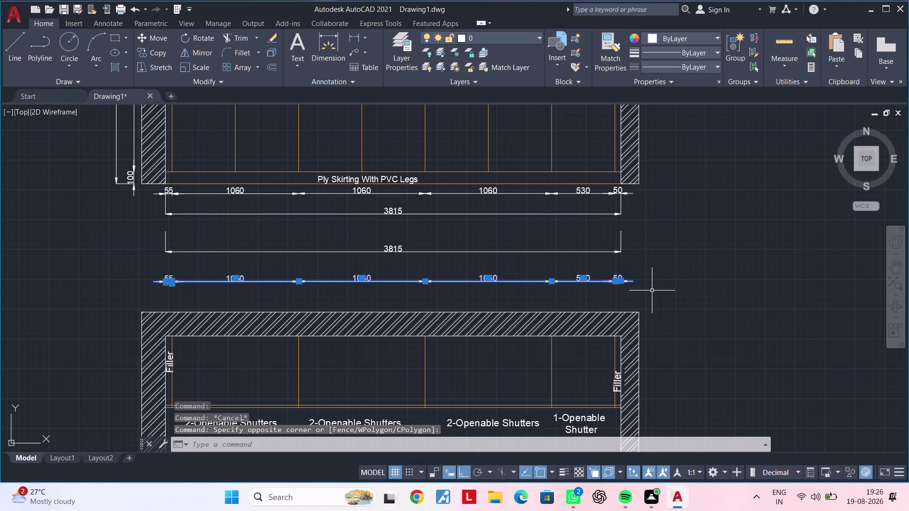
text(m)
key(space)
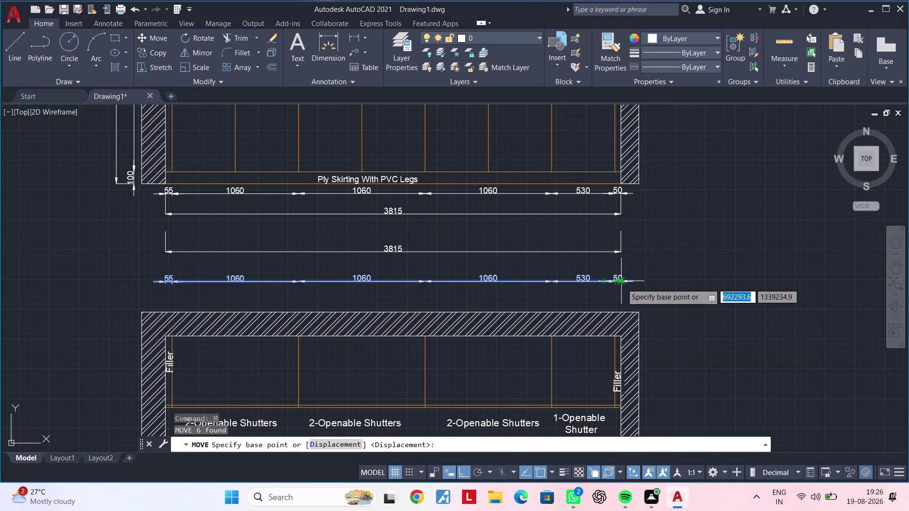
scroll(up, 3)
click(617, 282)
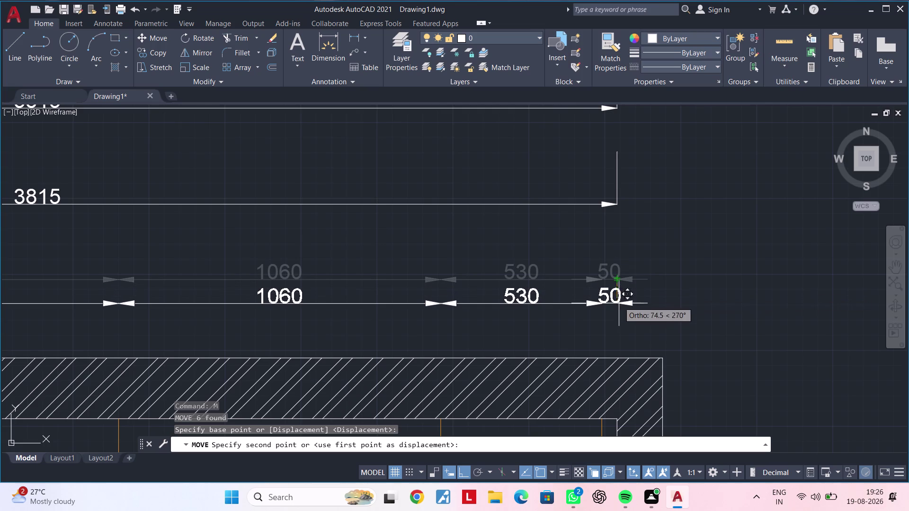
click(613, 344)
scroll(down, 3)
middle_drag(573, 338, 682, 313)
scroll(up, 3)
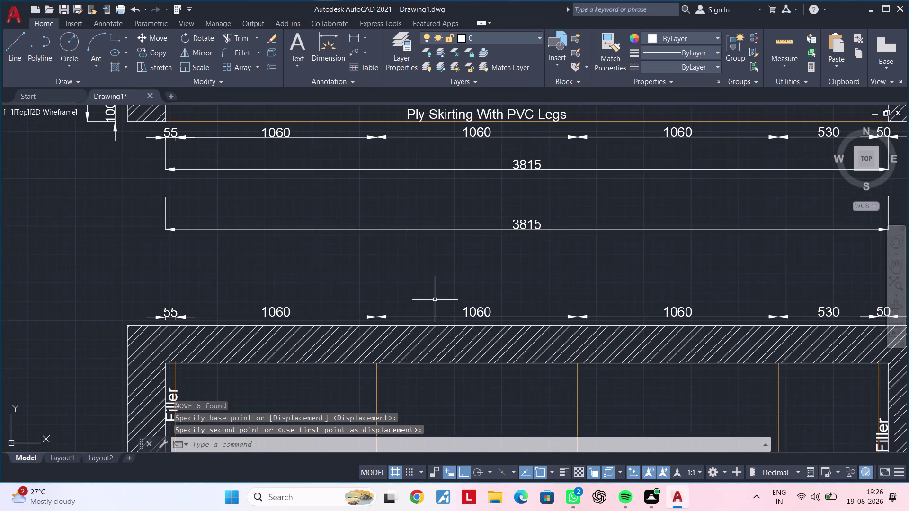
middle_drag(437, 299, 401, 306)
Move the 3815 overall dimension to just above the dimension chain.
click(454, 236)
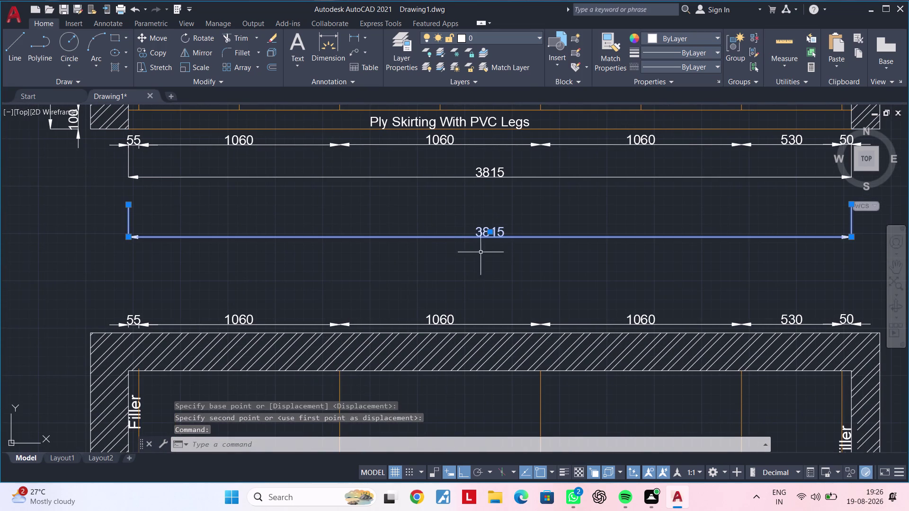
middle_drag(488, 252, 442, 255)
middle_click(392, 257)
text(m)
key(space)
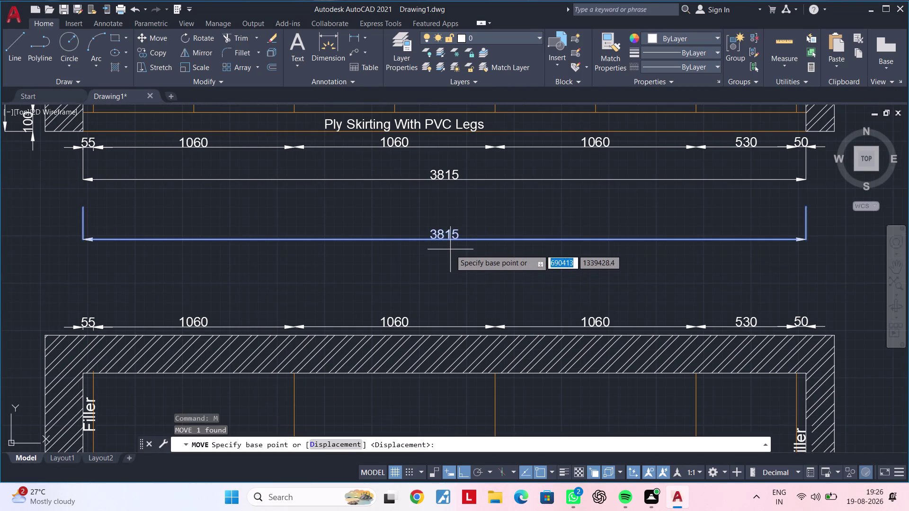
click(454, 239)
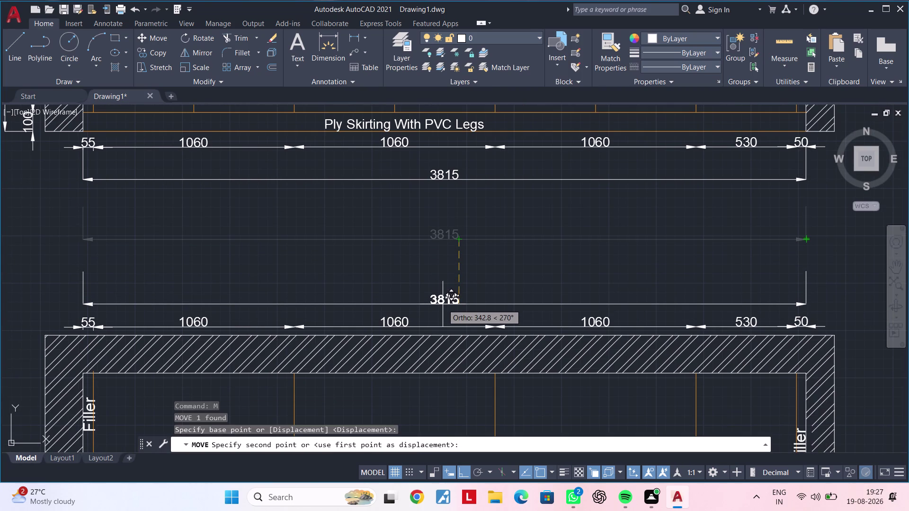
click(443, 304)
middle_drag(474, 303, 486, 270)
key(Escape)
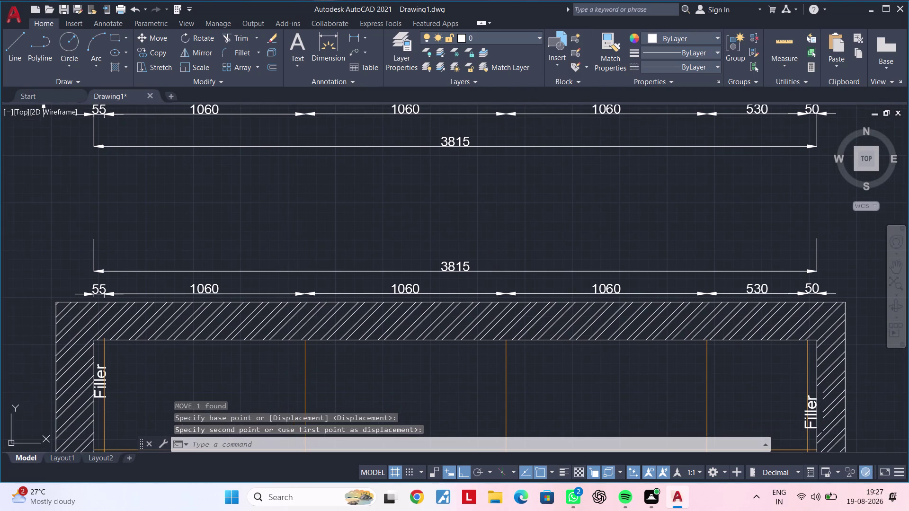
key(Escape)
key(Escape)
key(Escape)
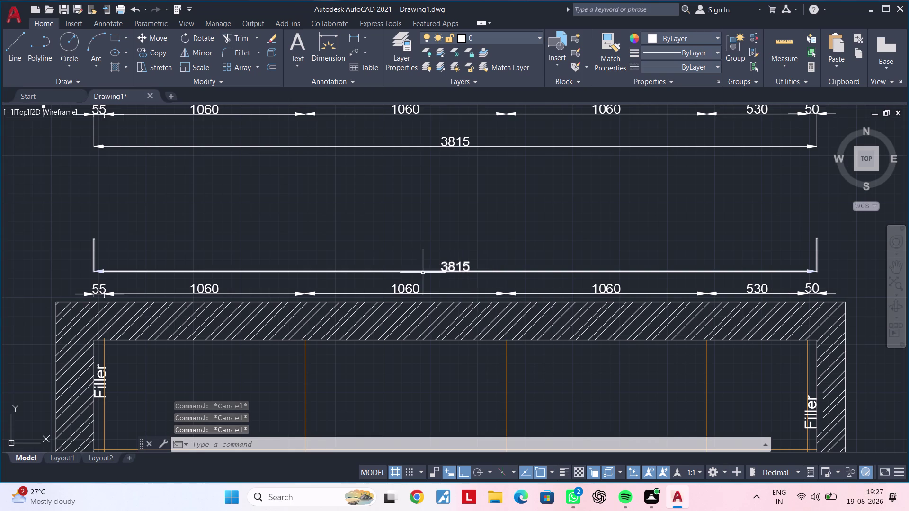
Grip-stretch the 3815 dimension's left extension line shorter.
middle_drag(423, 273, 500, 246)
scroll(up, 3)
click(160, 226)
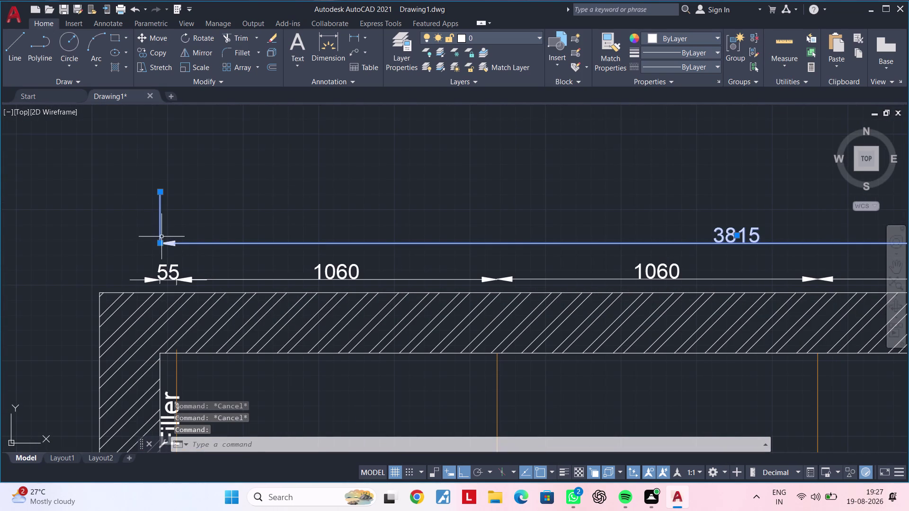
click(159, 242)
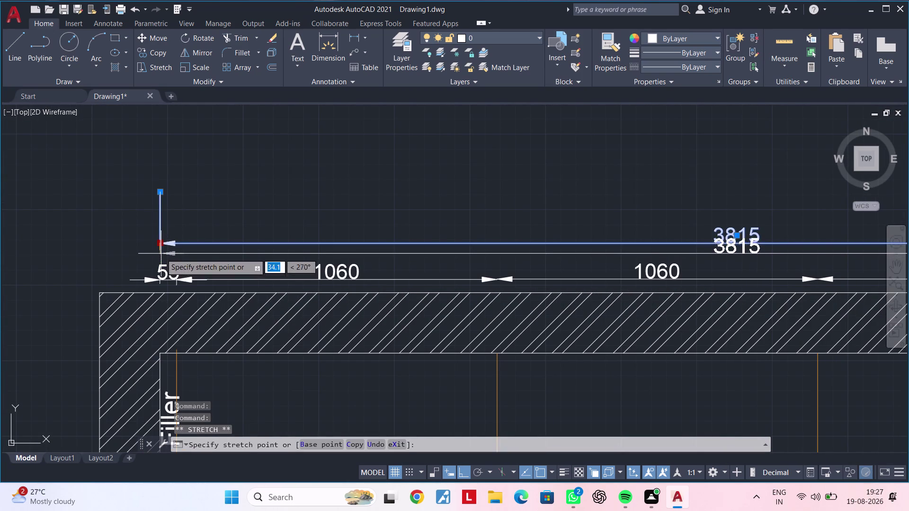
key(Escape)
click(161, 192)
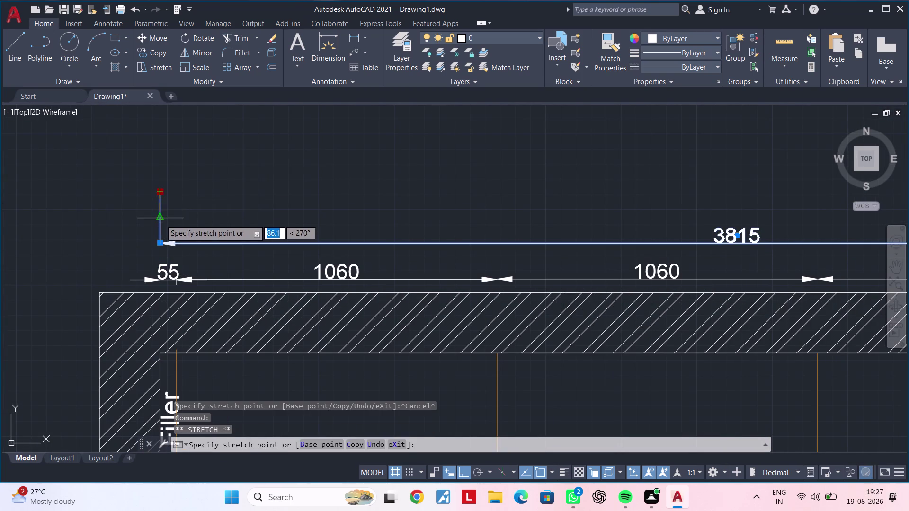
click(160, 221)
Shorten the 3815 dimension's right extension line and clear the selection.
middle_drag(362, 215, 169, 214)
scroll(down, 3)
middle_drag(730, 210, 214, 210)
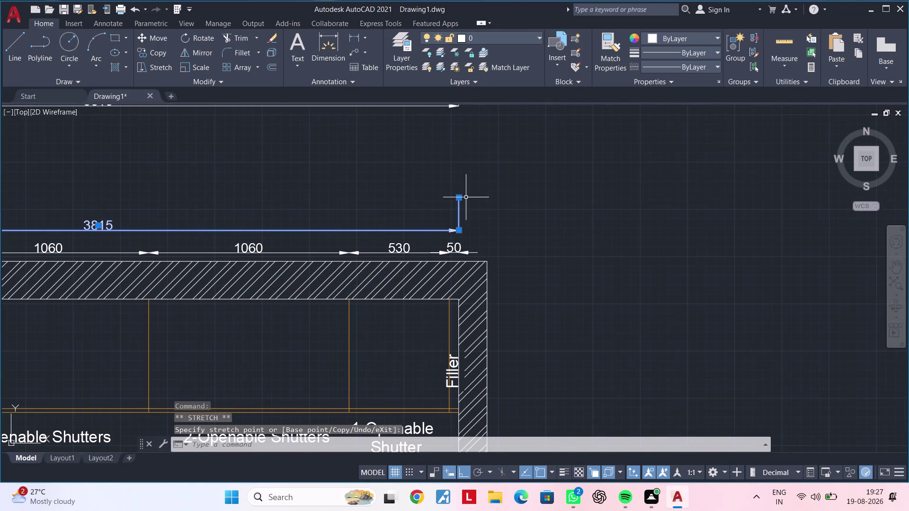
click(459, 197)
click(459, 215)
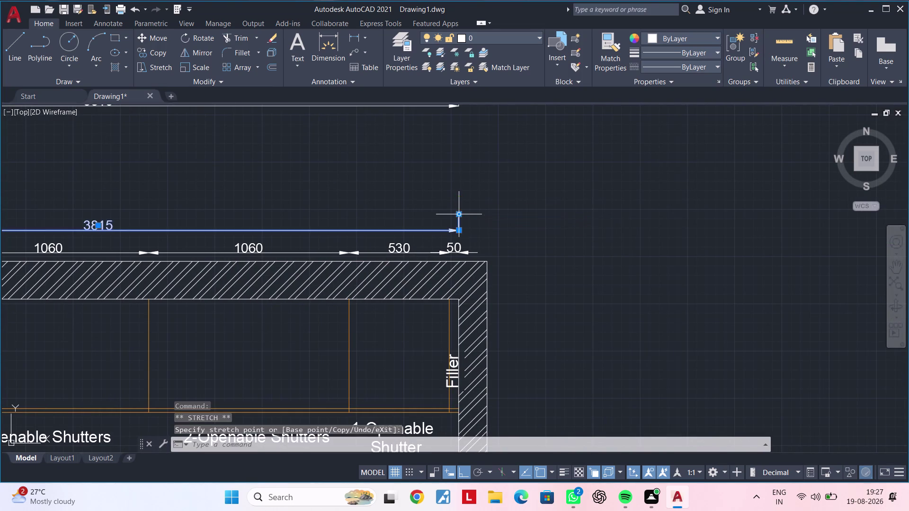
scroll(down, 3)
middle_drag(493, 209, 541, 189)
key(Escape)
key(Escape)
scroll(up, 3)
key(Escape)
key(Escape)
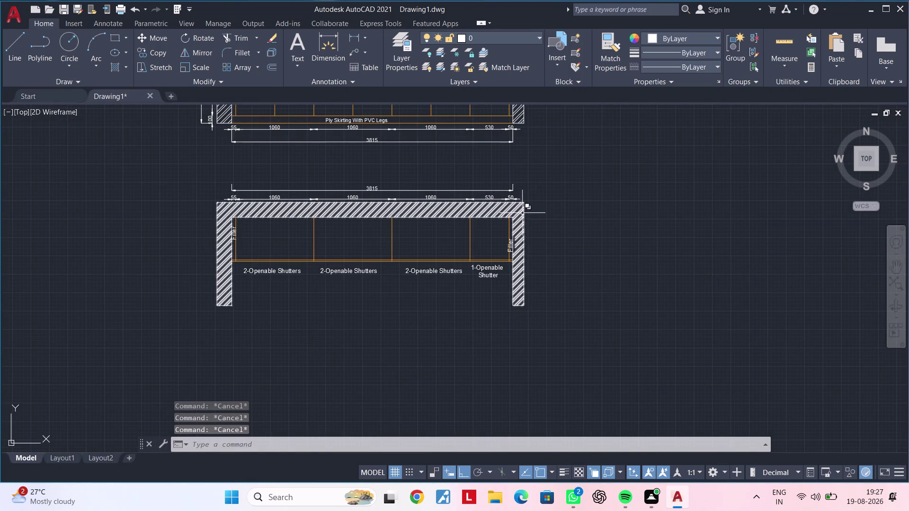
Dimension the right filler top to bottom, placing the 600 dimension to its right.
scroll(up, 3)
click(324, 41)
scroll(up, 3)
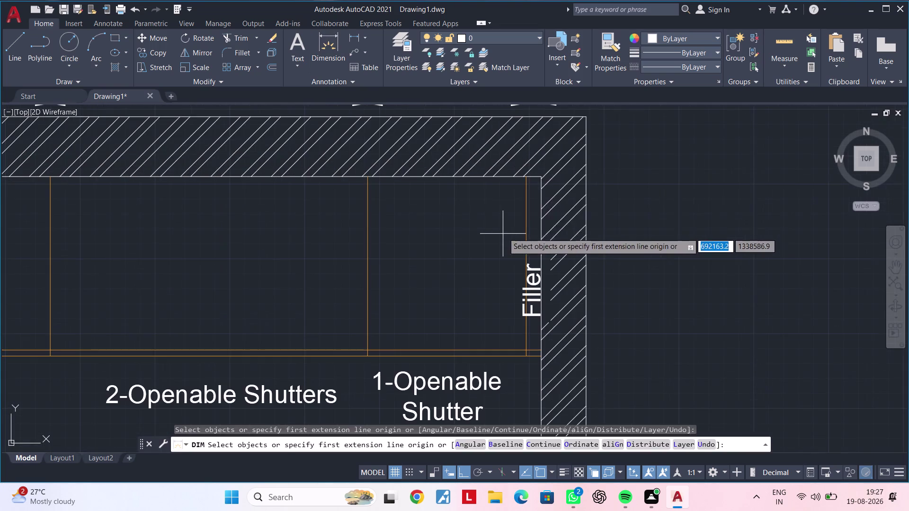
click(538, 179)
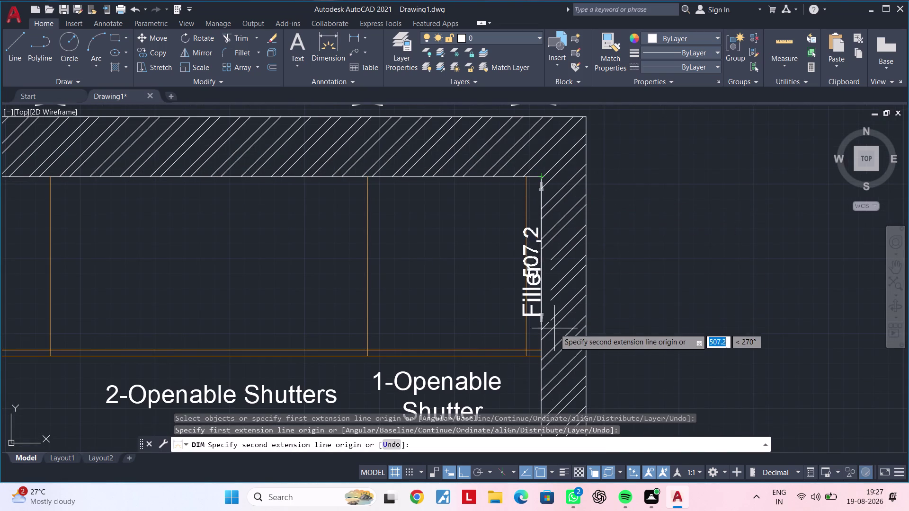
click(541, 357)
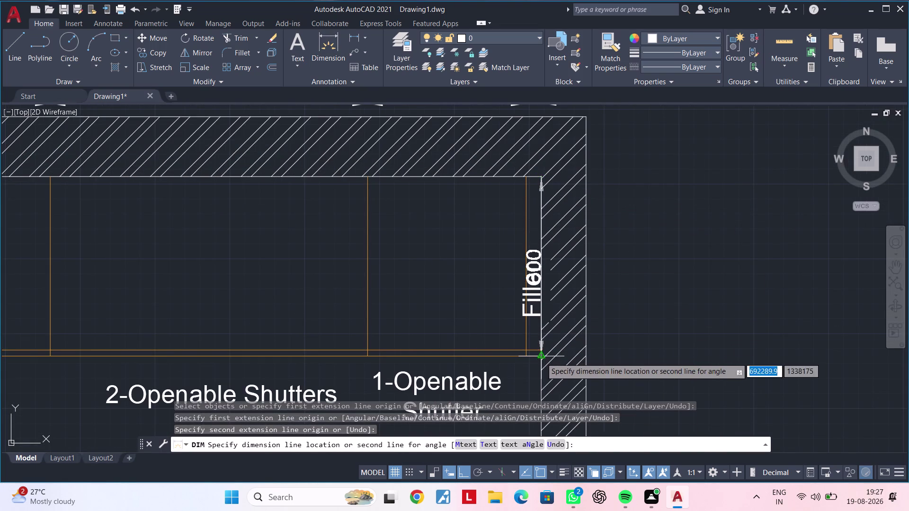
click(634, 354)
Pan across the lower plan toward the upper elevation and end dimensioning.
scroll(down, 3)
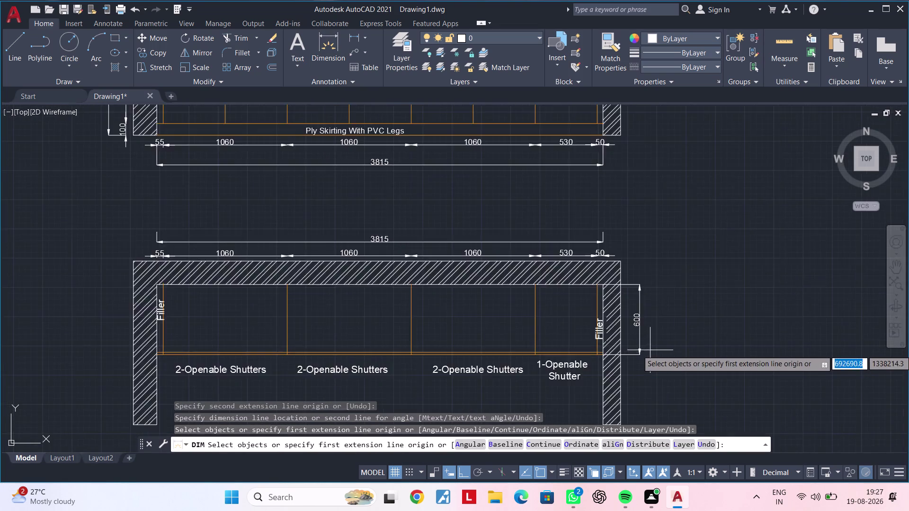
scroll(down, 3)
middle_drag(653, 348, 766, 315)
middle_drag(501, 317, 559, 305)
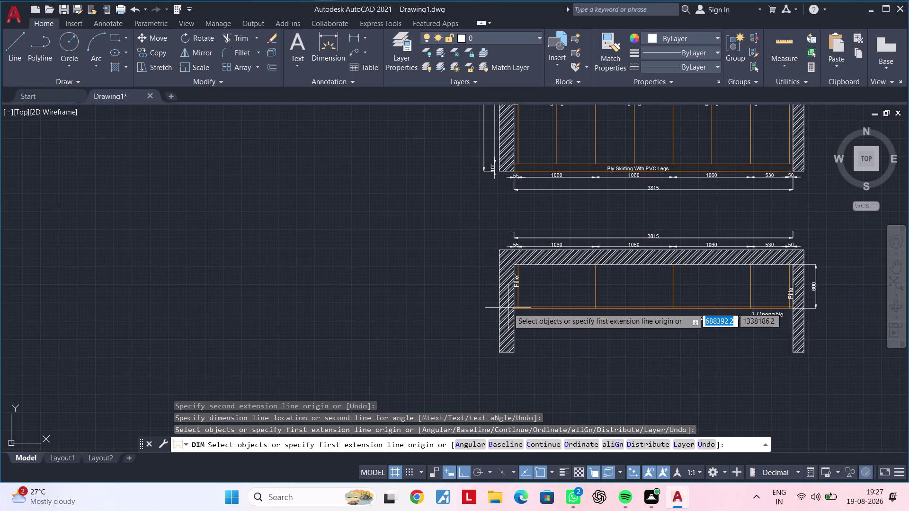
key(Escape)
key(Escape)
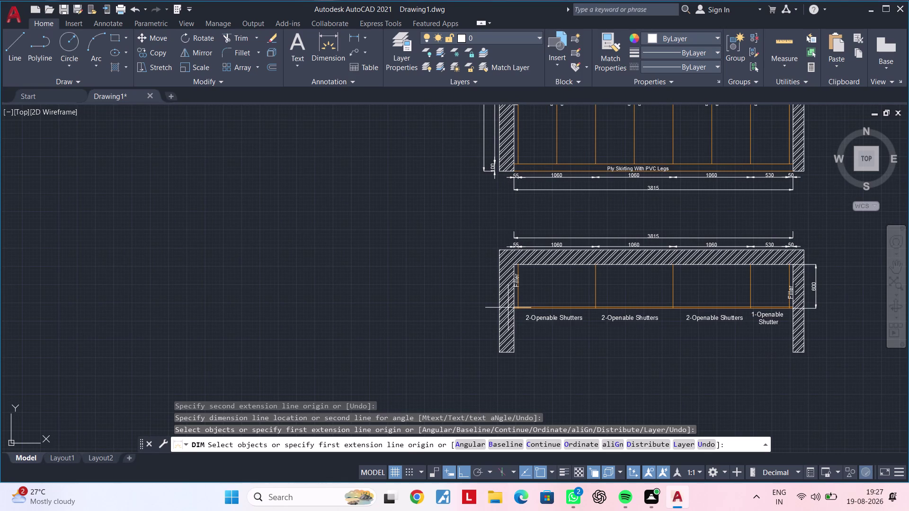
middle_drag(533, 303, 459, 327)
key(Escape)
middle_drag(546, 249, 507, 264)
key(Escape)
key(Escape)
scroll(up, 3)
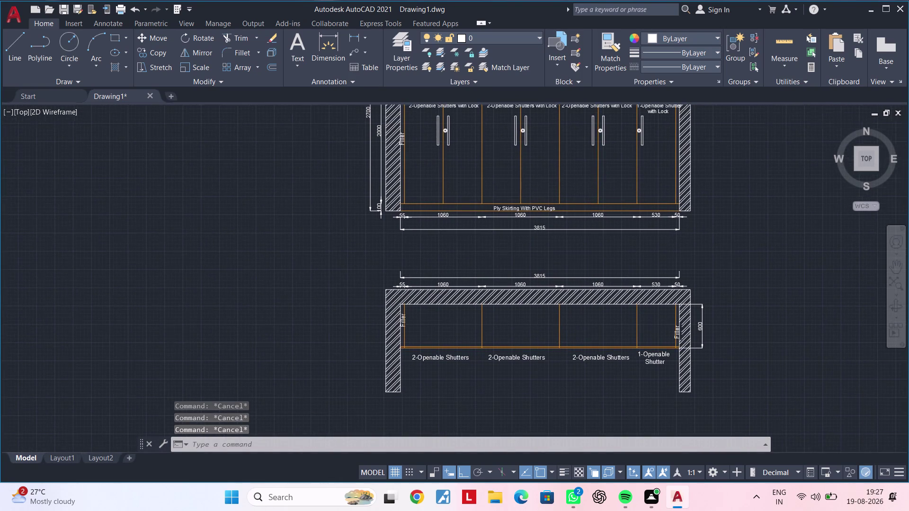
Copy the Ply Skirting With PVC Legs label to a spot between the two drawings.
middle_drag(510, 255, 486, 296)
key(Escape)
click(506, 216)
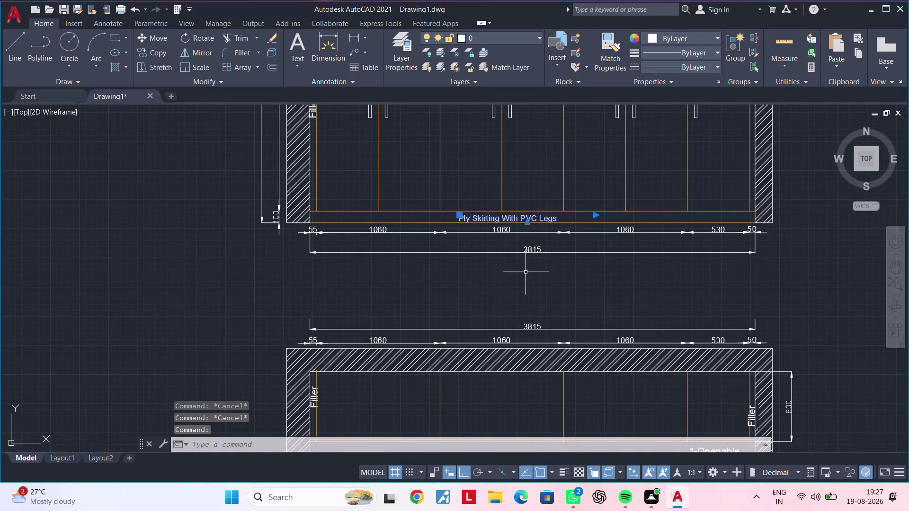
key(c)
text(o)
key(space)
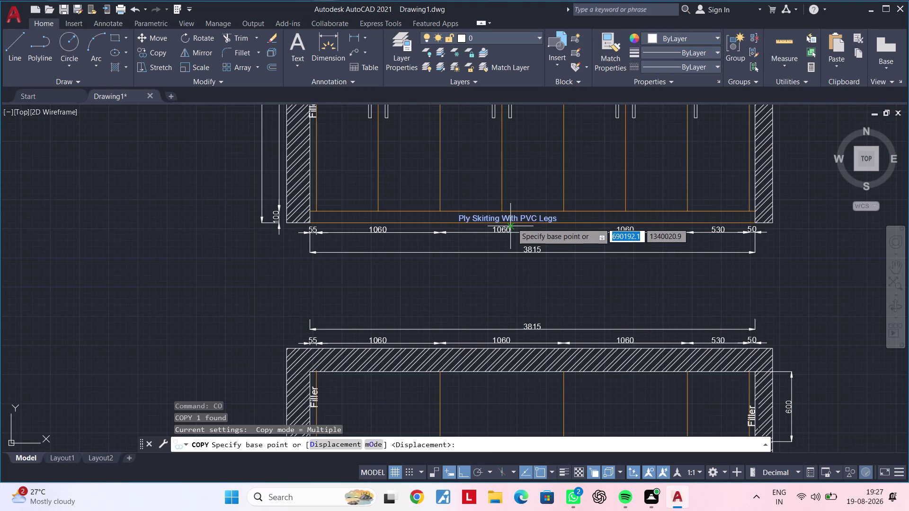
click(511, 217)
click(515, 277)
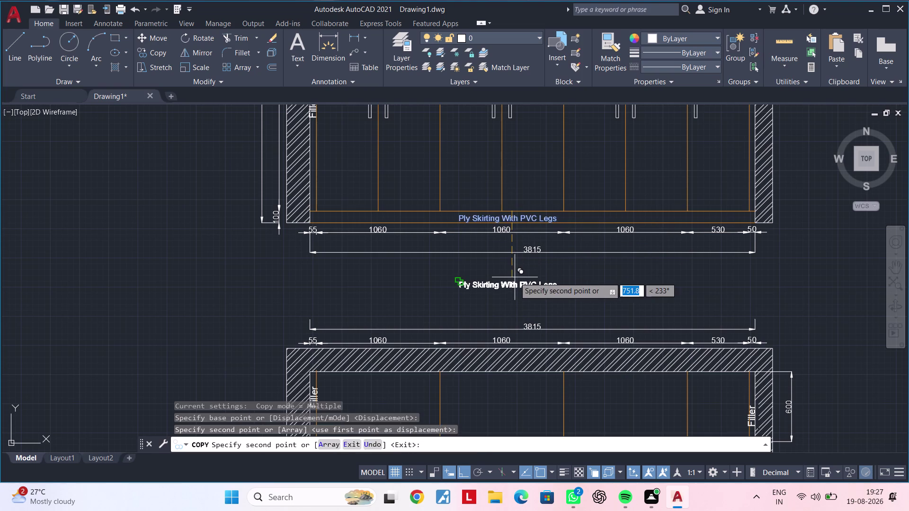
key(Escape)
key(Escape)
Clear the copied label's text and start typing the title 'MBR Swing Wa…'.
double_click(552, 286)
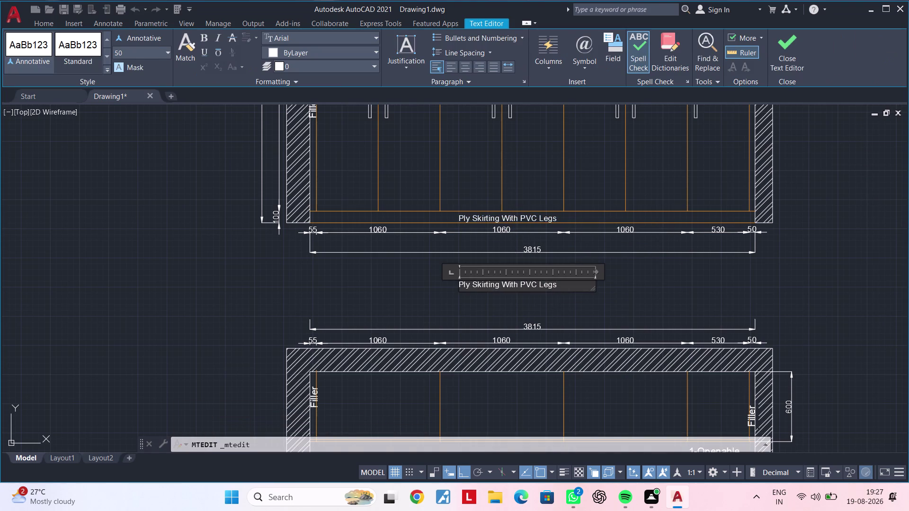
click(570, 285)
key(BackSpace)
key(BackSpace)
key(BackSpace)
key(BackSpace)
key(BackSpace)
key(BackSpace)
key(BackSpace)
key(BackSpace)
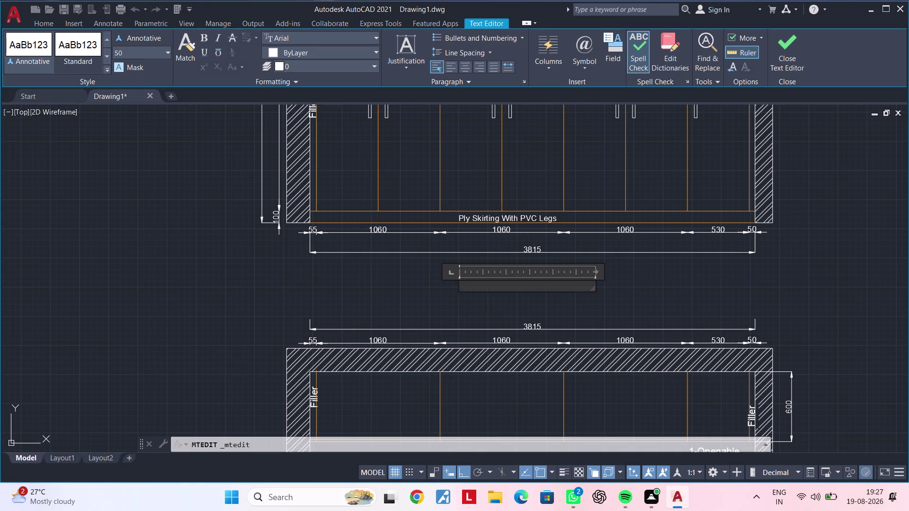
text(MBK)
key(BackSpace)
key(r)
key(space)
key(shift+s)
text(wing)
key(space)
key(shift+w)
text(a)
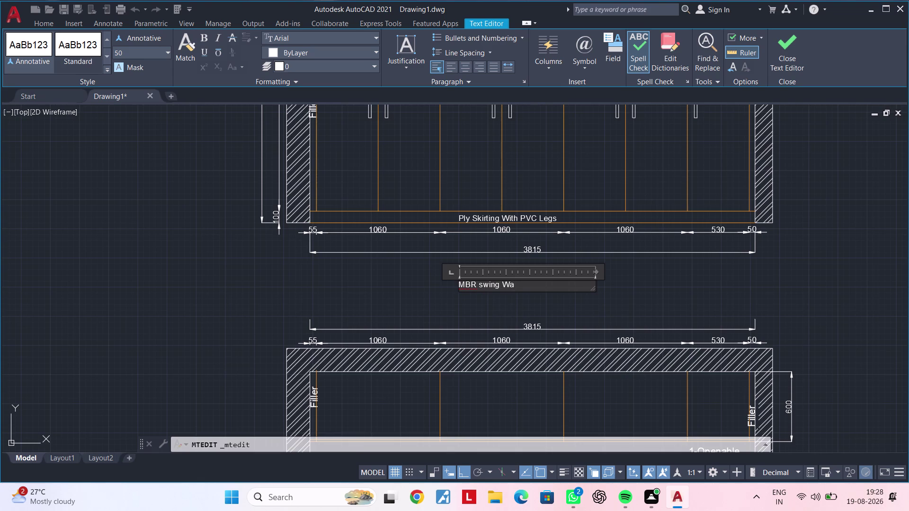
Complete the title text as 'MBR Swing Wardrode External Elevation'.
text(rd)
text(r)
text(o)
text(de)
key(space)
text(Ex)
text(te)
text(rnal)
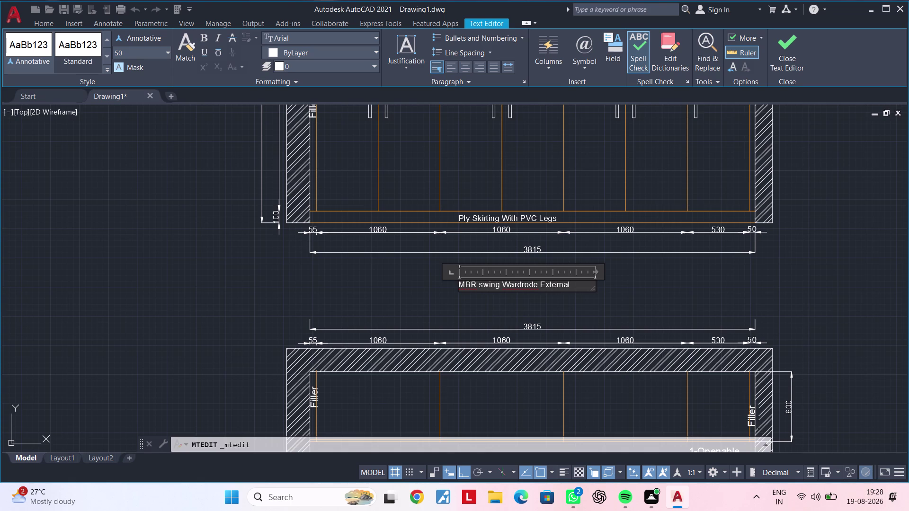
key(space)
text(E)
text(leva)
text(tion)
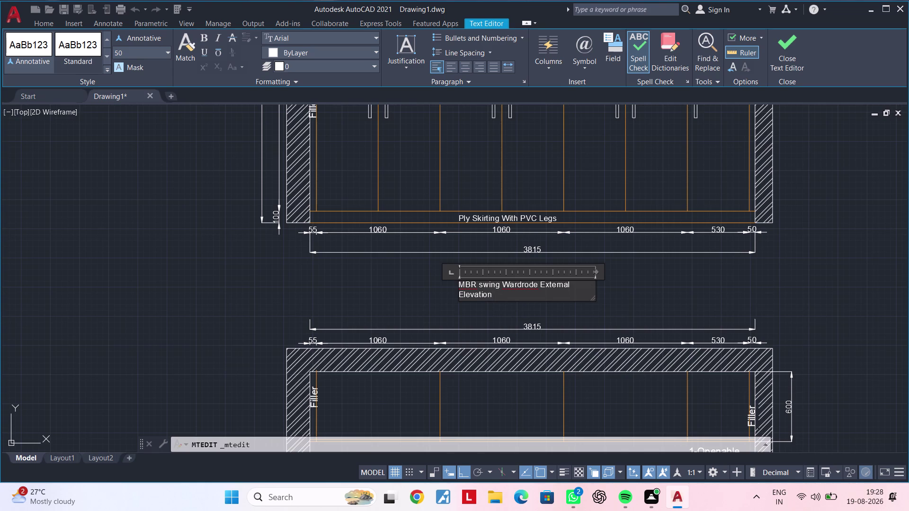
click(596, 272)
Widen the title's MText box so the whole title fits on one line.
double_click(625, 272)
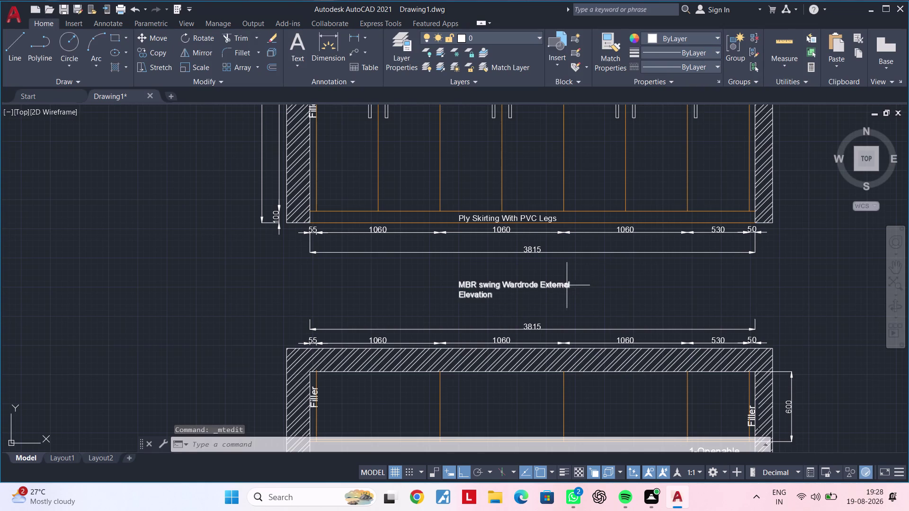
double_click(566, 285)
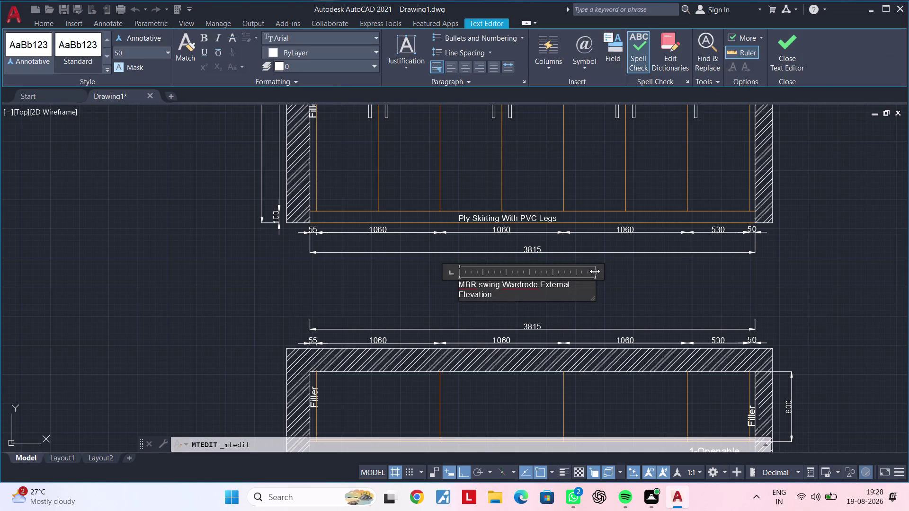
drag(595, 272, 628, 272)
click(631, 271)
click(646, 289)
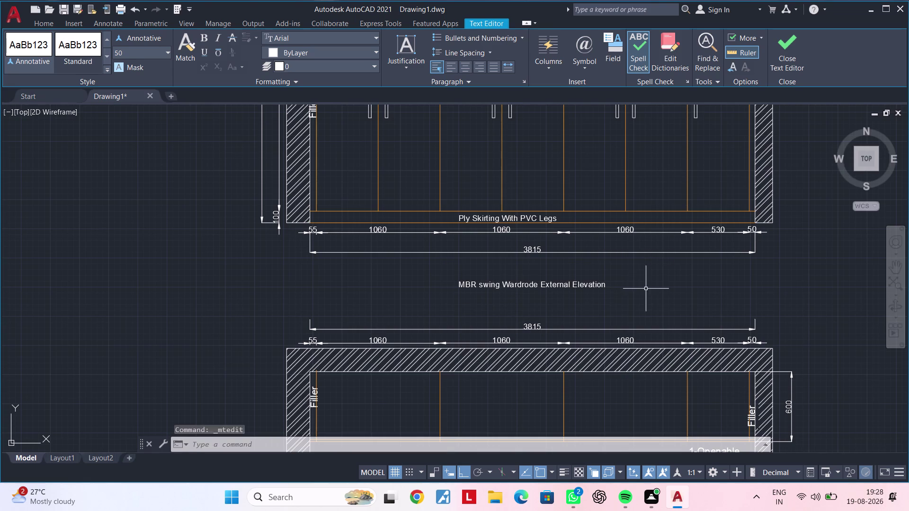
key(Escape)
key(Escape)
Set the elevation title's text height to 80 in Properties.
click(596, 284)
right_click(597, 284)
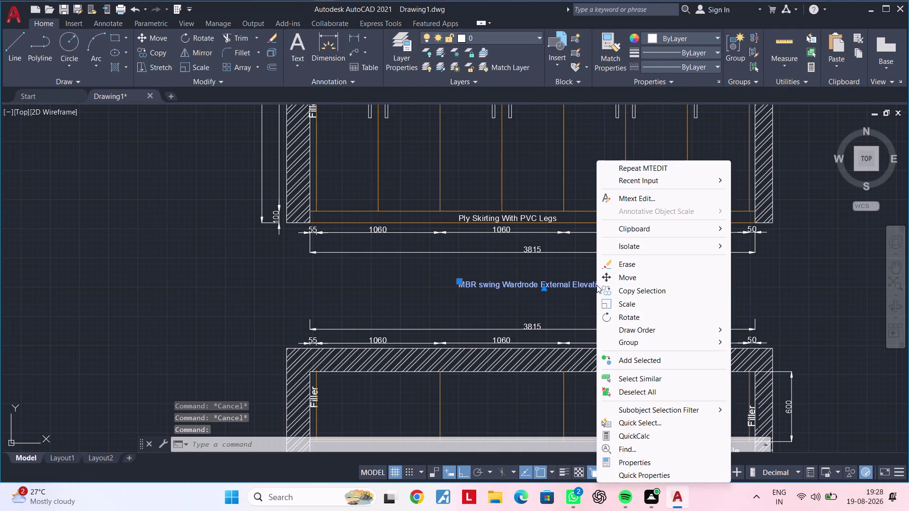
click(633, 462)
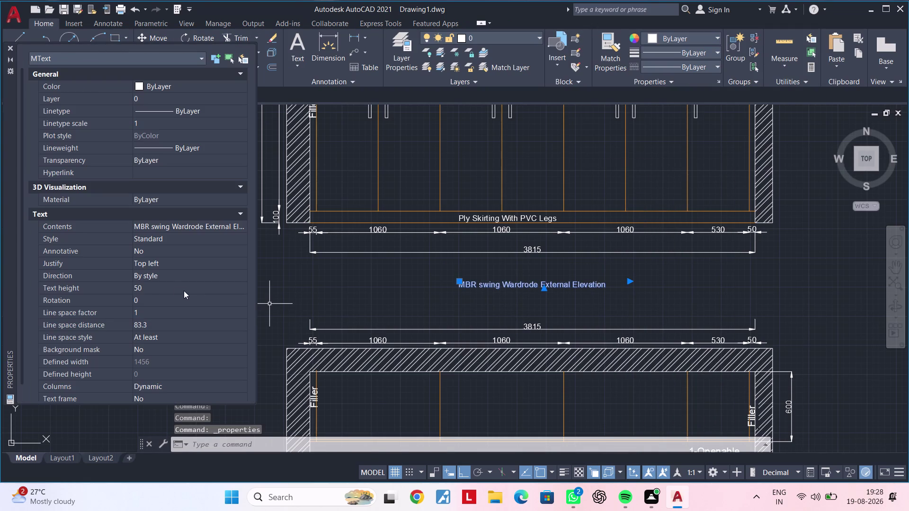
click(161, 289)
key(BackSpace)
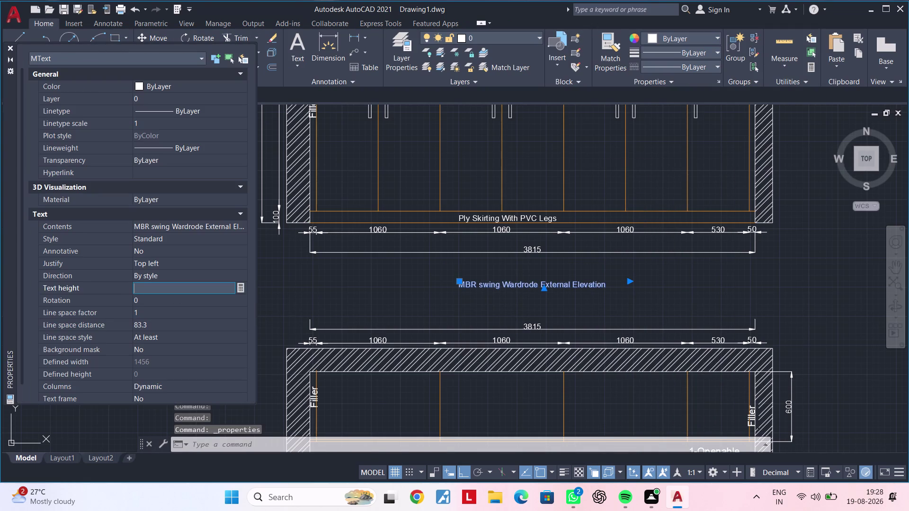
text(80)
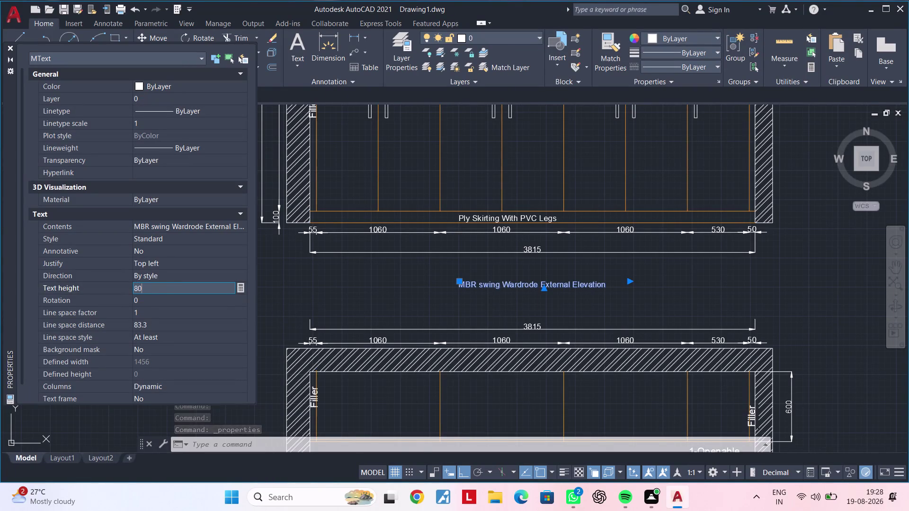
key(Return)
key(Escape)
key(Escape)
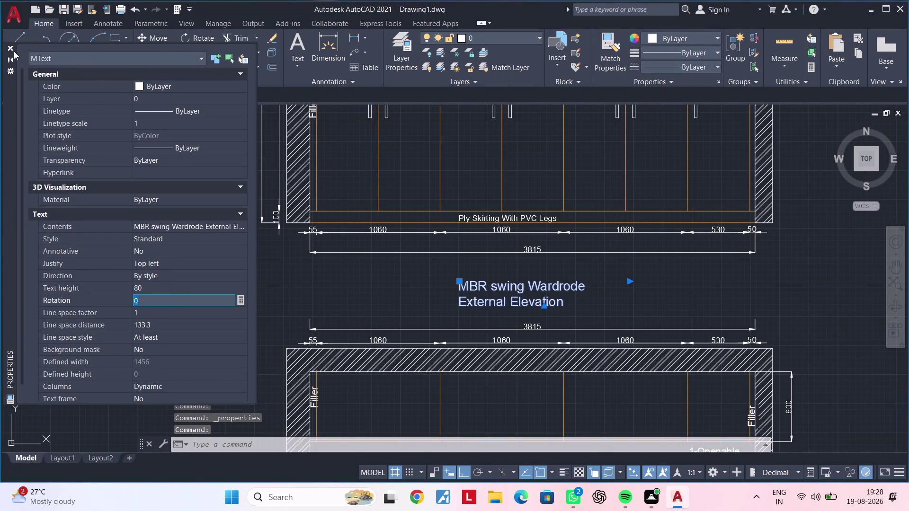
click(11, 49)
key(Escape)
key(Escape)
Stretch the enlarged title's text box so it stays on one line, keeping the changes.
double_click(500, 285)
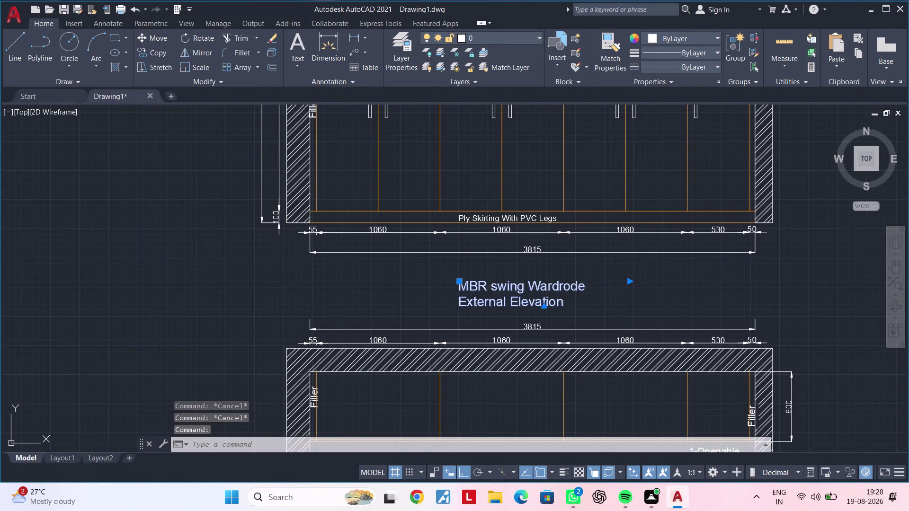
drag(631, 274, 671, 271)
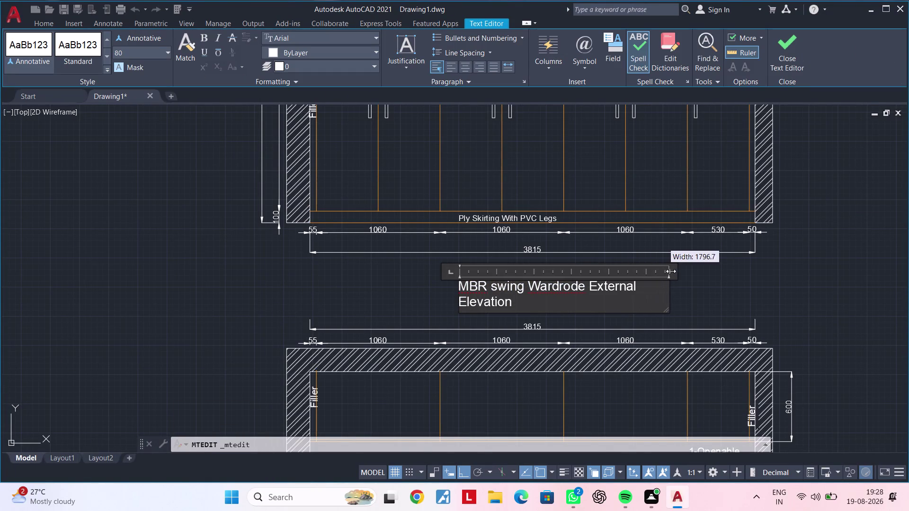
drag(671, 271, 702, 268)
click(705, 268)
key(Escape)
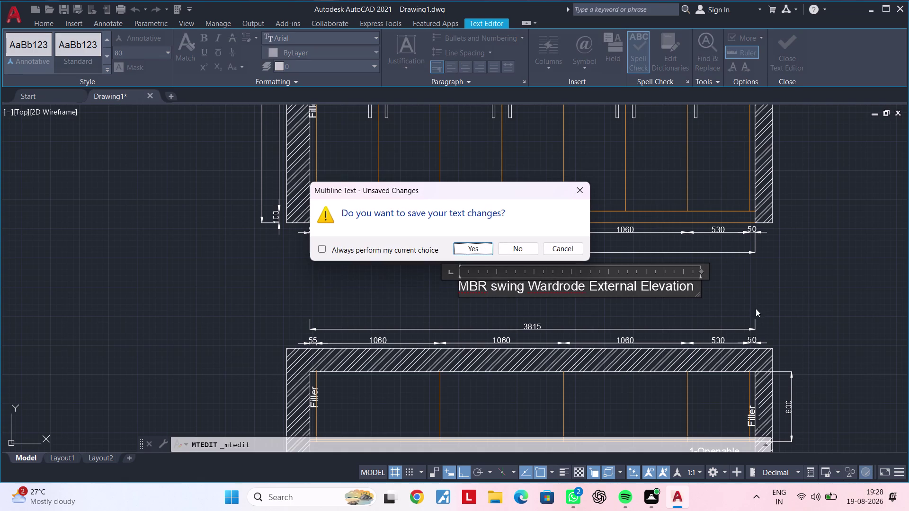
click(578, 192)
click(758, 269)
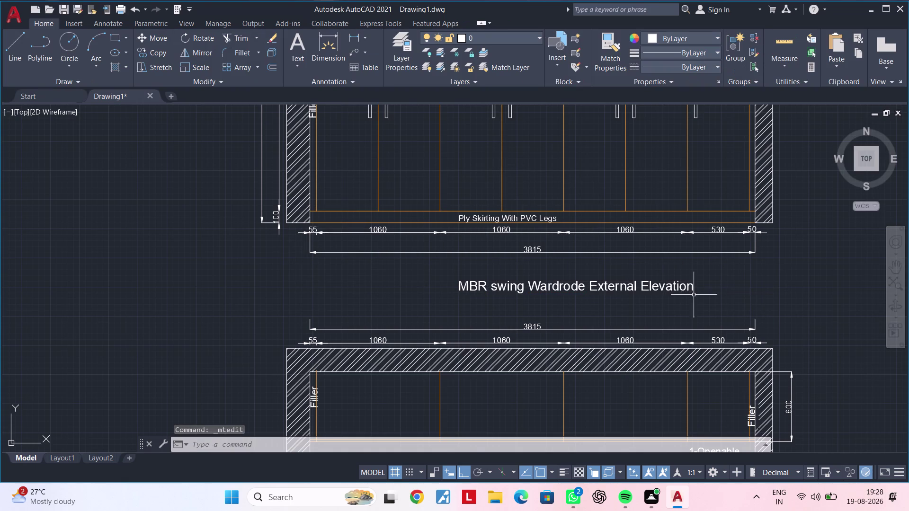
Move the title, then turn off Ortho and start moving it again.
click(672, 285)
key(m)
key(space)
click(673, 284)
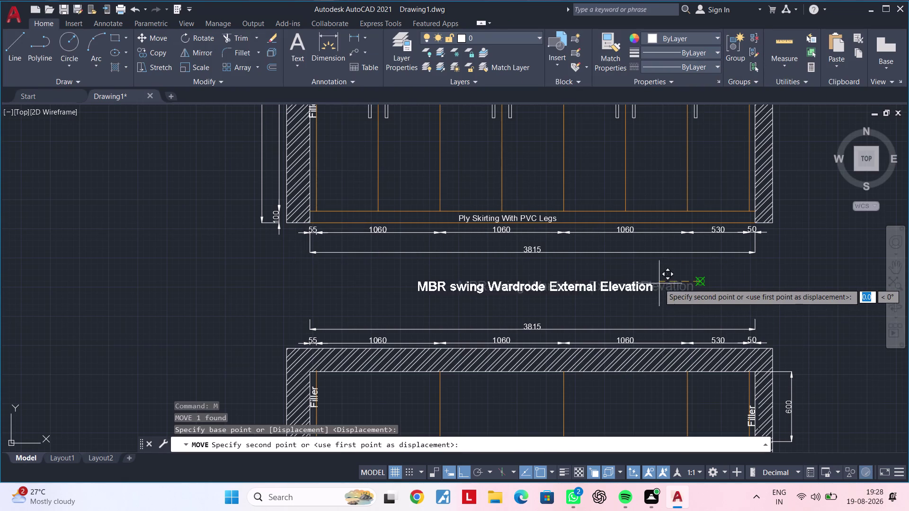
click(639, 282)
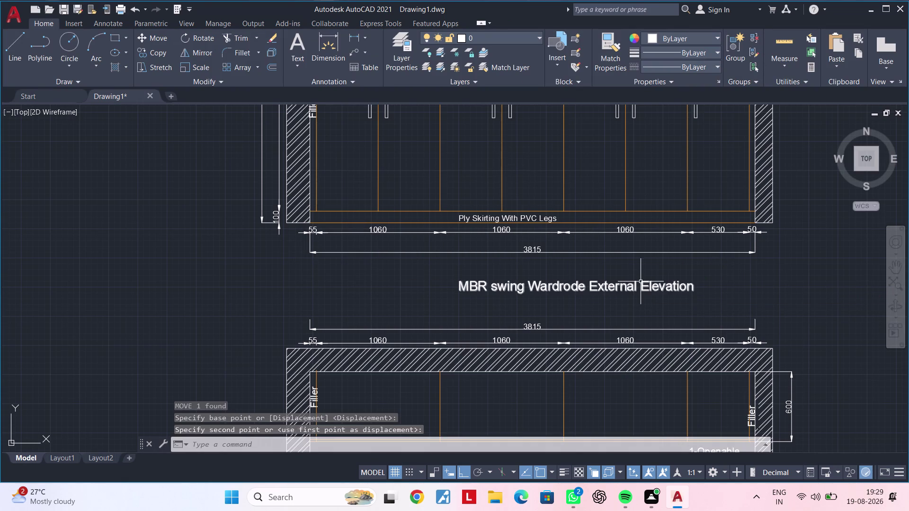
click(640, 289)
click(468, 477)
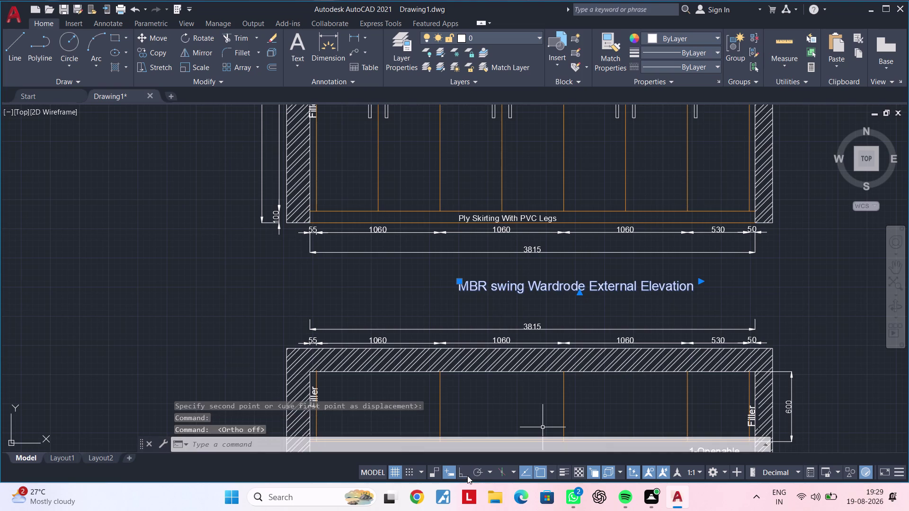
key(m)
key(space)
click(575, 288)
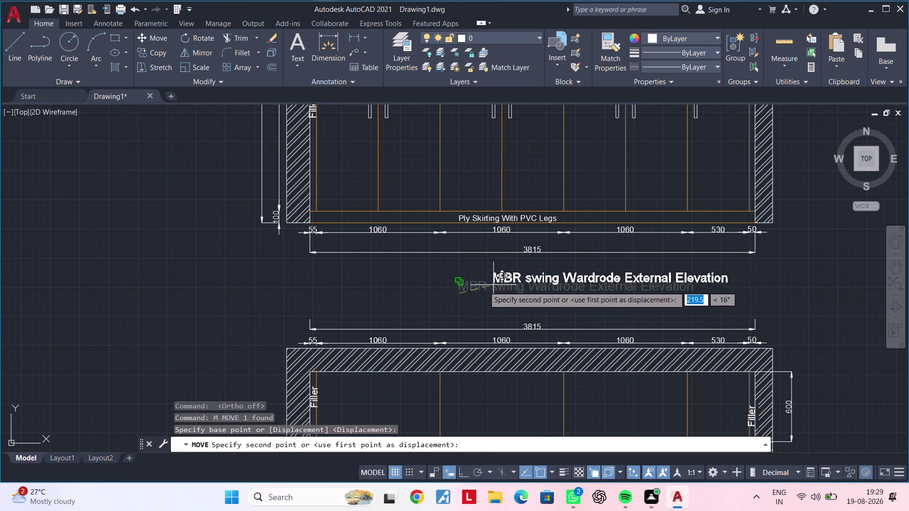
Drop the title centred between the drawings and pan toward the lower plan.
click(402, 289)
scroll(down, 3)
middle_drag(463, 305, 468, 304)
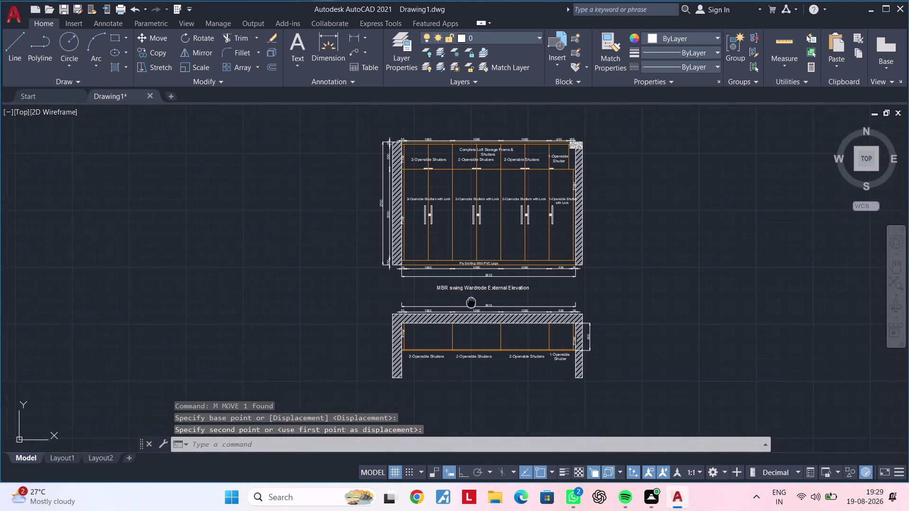
middle_drag(468, 303, 495, 280)
key(Escape)
key(Escape)
middle_drag(495, 265, 441, 285)
scroll(up, 3)
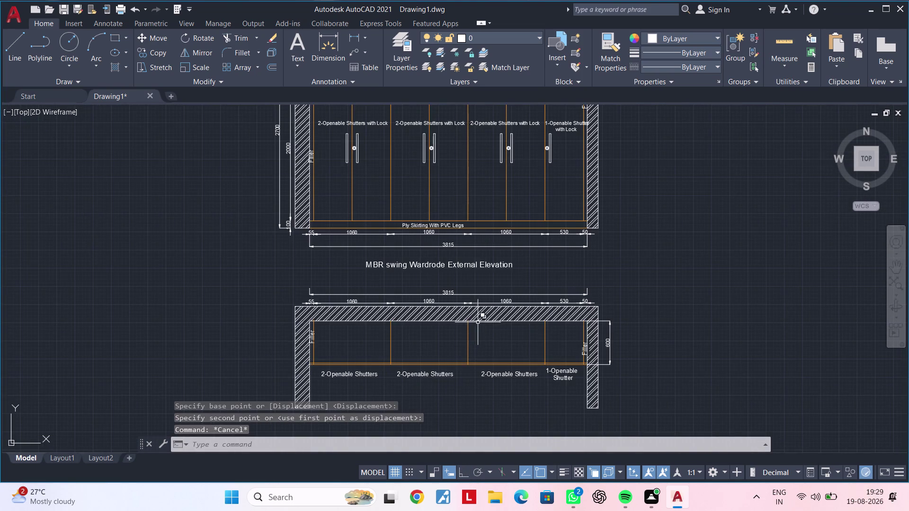
scroll(down, 3)
middle_drag(471, 316, 473, 399)
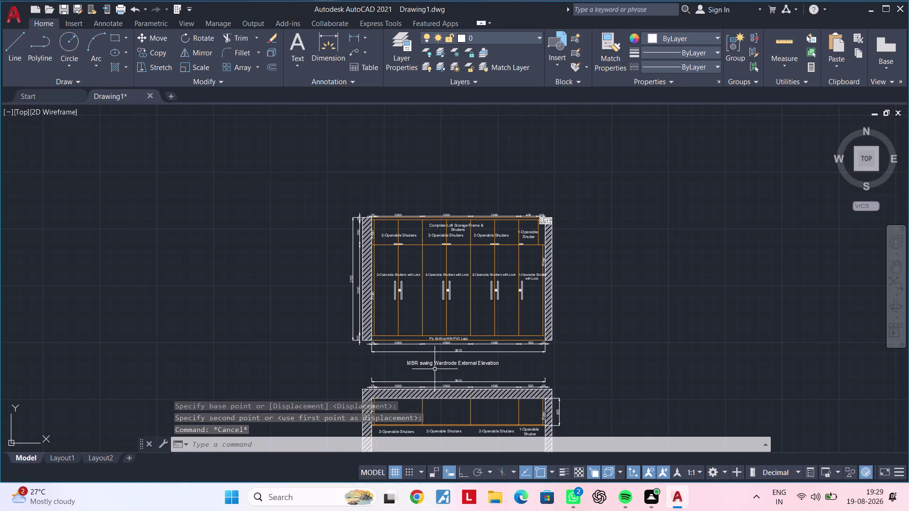
scroll(up, 3)
middle_drag(455, 373, 502, 277)
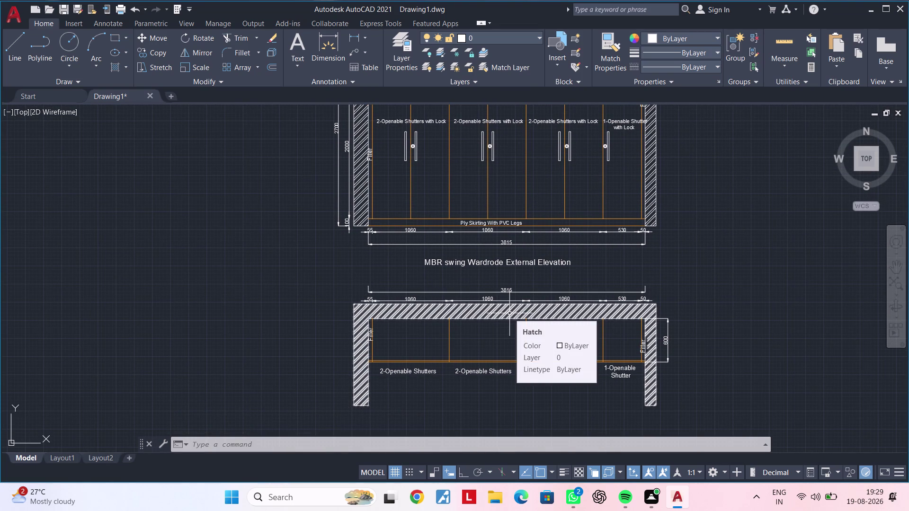
key(Escape)
Copy the elevation title to below the lower plan drawing.
click(511, 263)
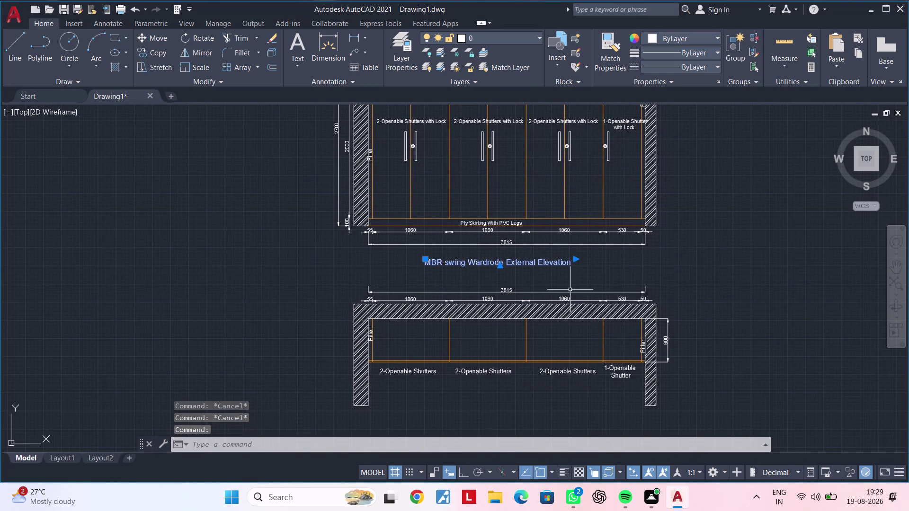
key(c)
key(o)
key(space)
click(502, 263)
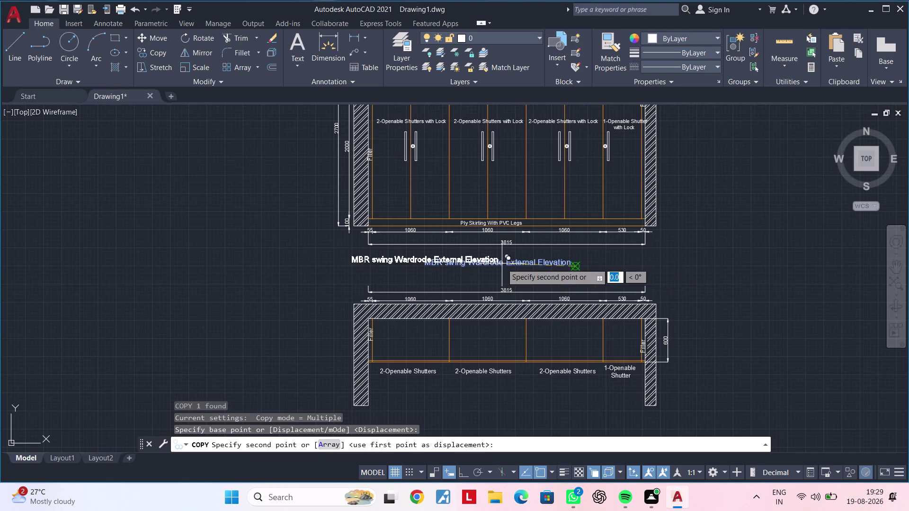
middle_drag(558, 400, 565, 334)
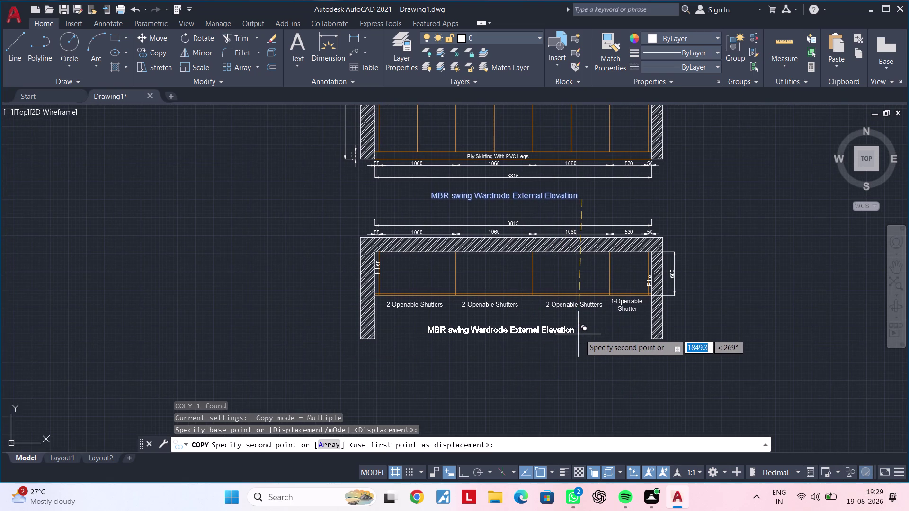
click(581, 334)
key(Escape)
key(Escape)
Delete 'External Elevation' from the end of the copied title.
double_click(575, 331)
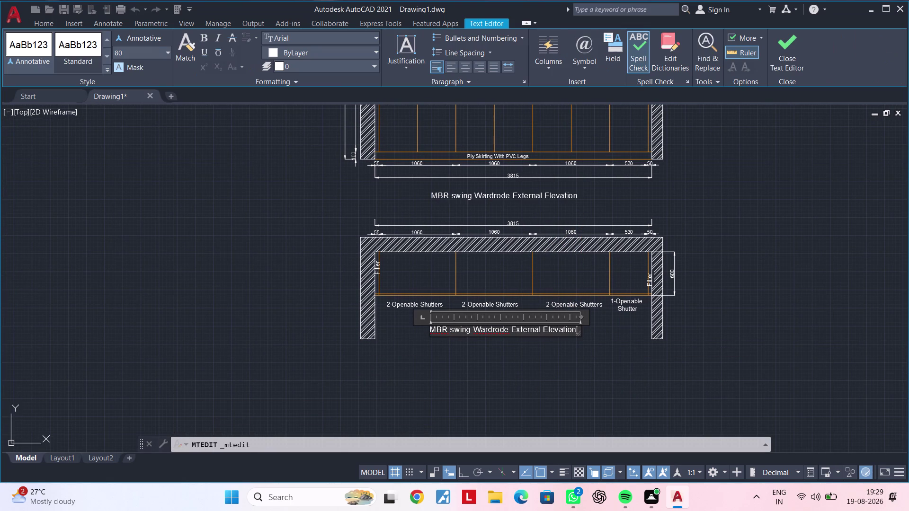
click(578, 329)
key(BackSpace)
key(BackSpace)
key(BackSpace)
key(BackSpace)
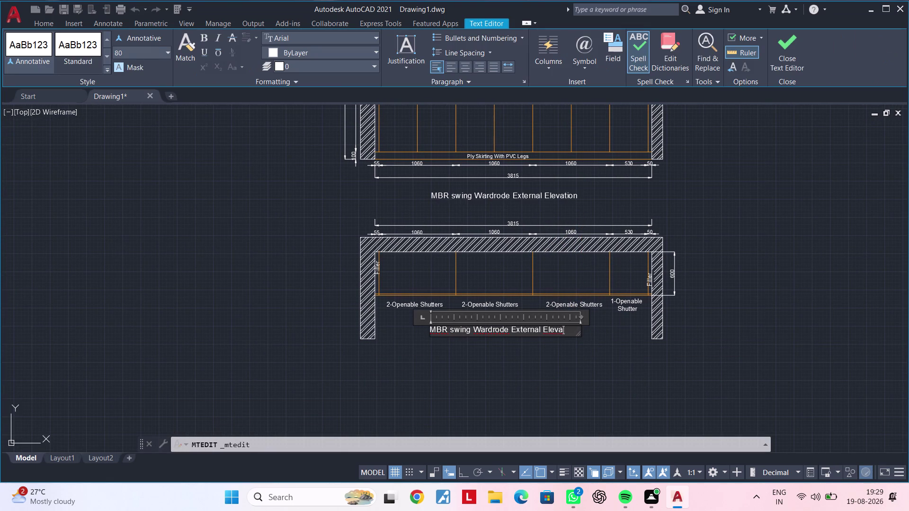
key(BackSpace)
key(BackSpace)
key(BackSpace)
key(BackSpace)
key(BackSpace)
key(BackSpace)
key(BackSpace)
key(BackSpace)
Type 'Top Plan' as the copied title's new ending, fixing typos.
text(T)
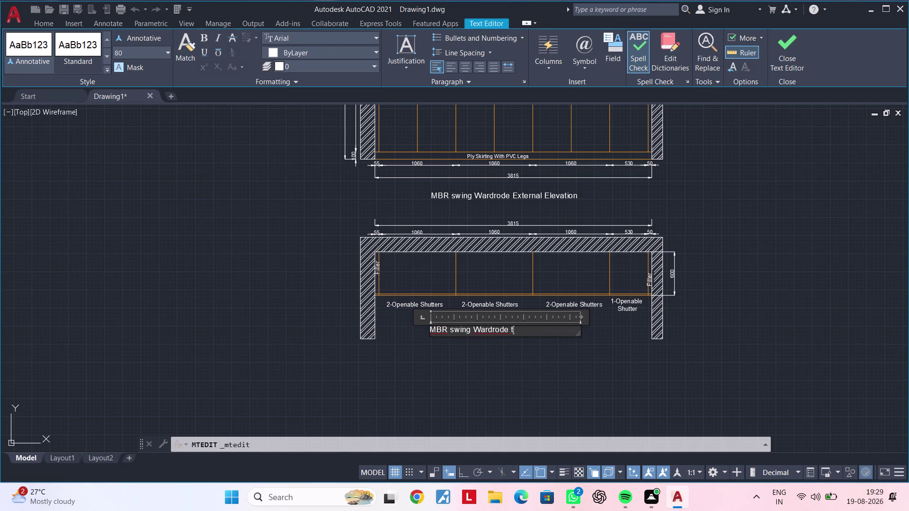
text(op)
key(space)
text(plan)
key(BackSpace)
key(BackSpace)
key(BackSpace)
key(BackSpace)
key(BackSpace)
key(BackSpace)
key(BackSpace)
key(BackSpace)
key(shift+t)
key(i)
key(BackSpace)
text(op)
key(space)
text(Plan)
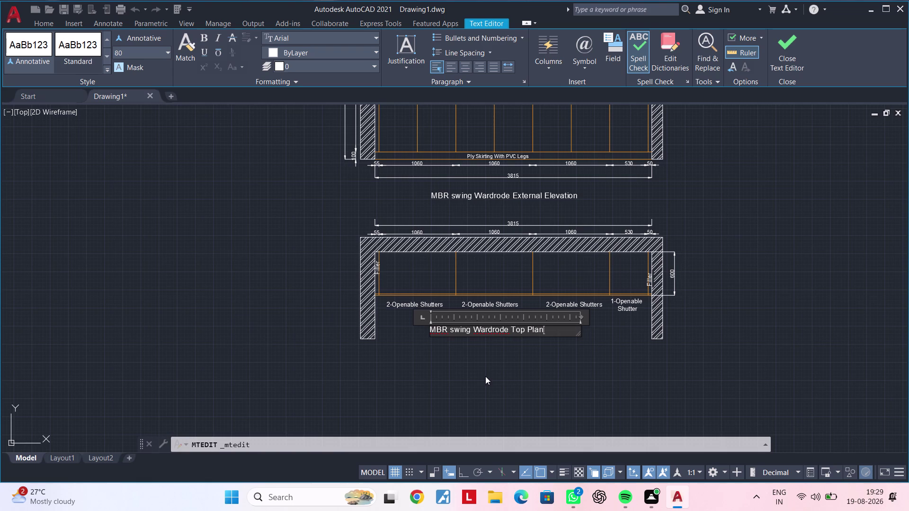
Set the Top Plan title's text height to 100 in Properties.
click(490, 375)
scroll(down, 3)
middle_drag(486, 361, 448, 379)
key(Escape)
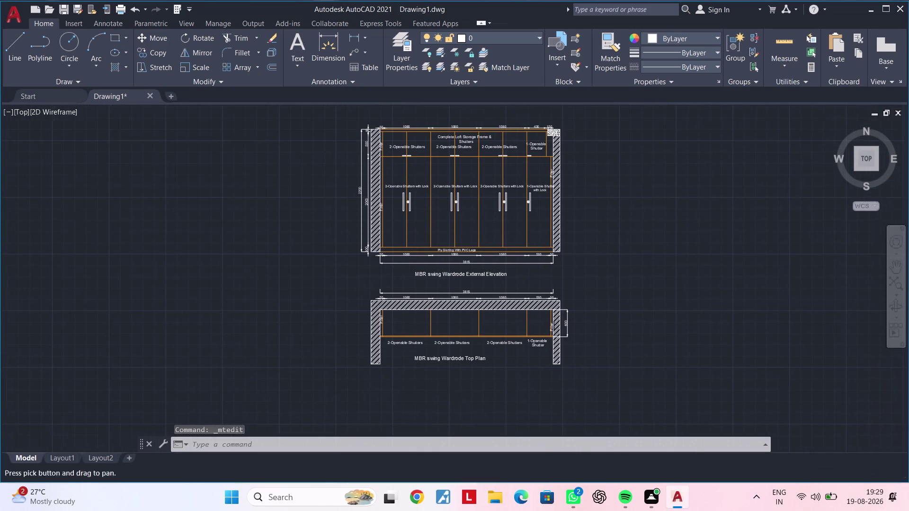
key(Escape)
middle_drag(455, 370, 415, 382)
key(Escape)
key(Escape)
scroll(up, 3)
middle_drag(412, 378, 443, 377)
scroll(up, 3)
scroll(up, 3)
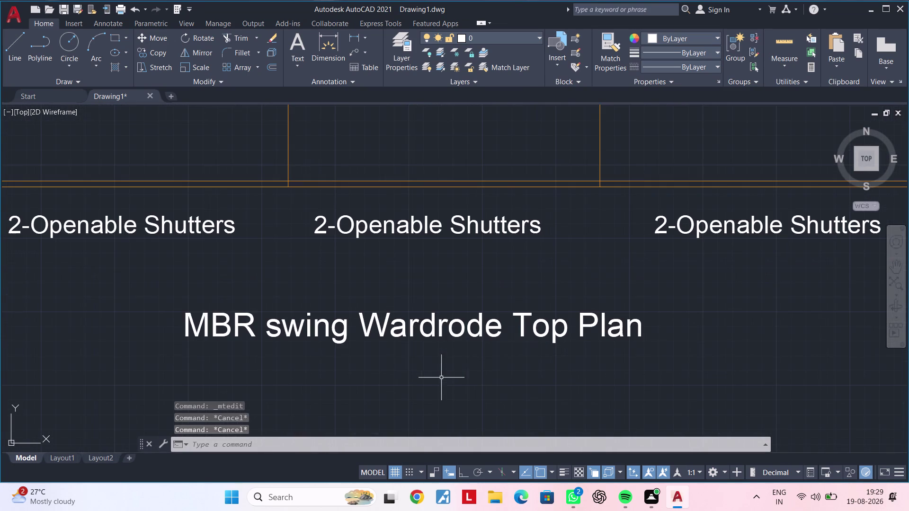
click(456, 331)
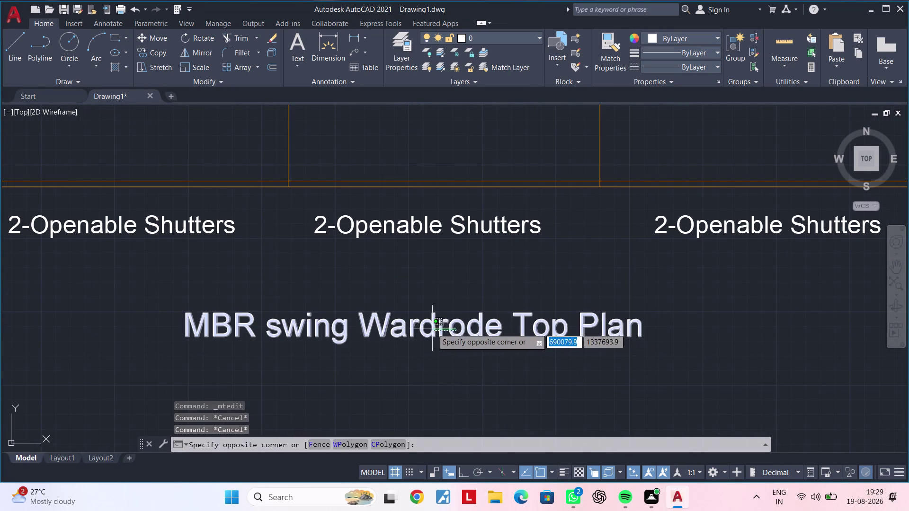
click(432, 329)
right_click(436, 327)
click(479, 305)
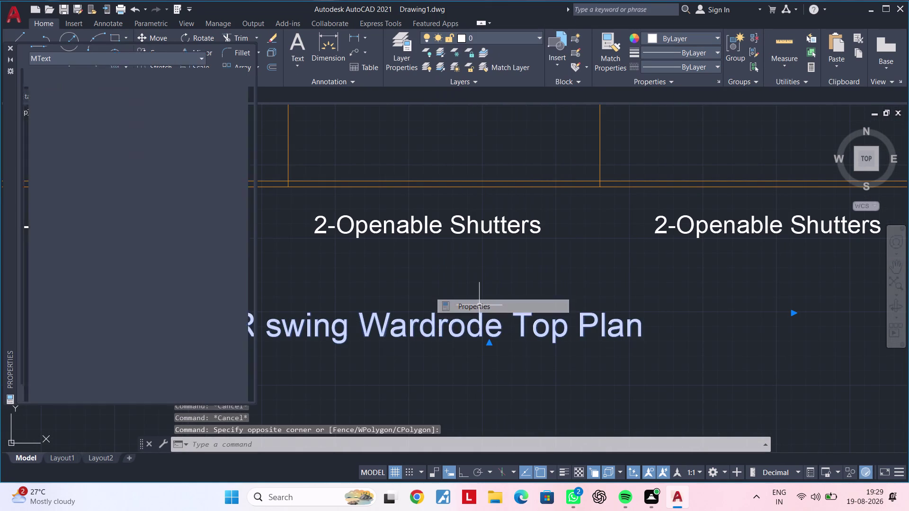
click(146, 290)
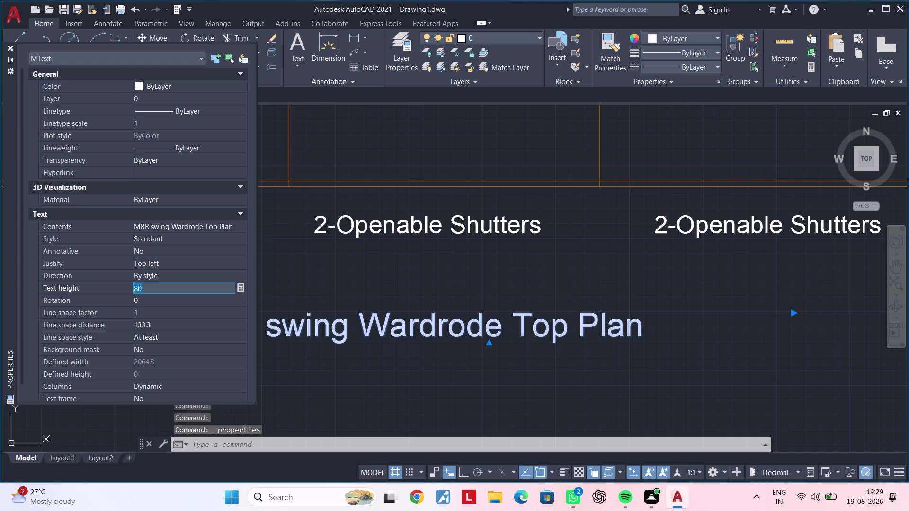
key(BackSpace)
key(BackSpace)
text(100)
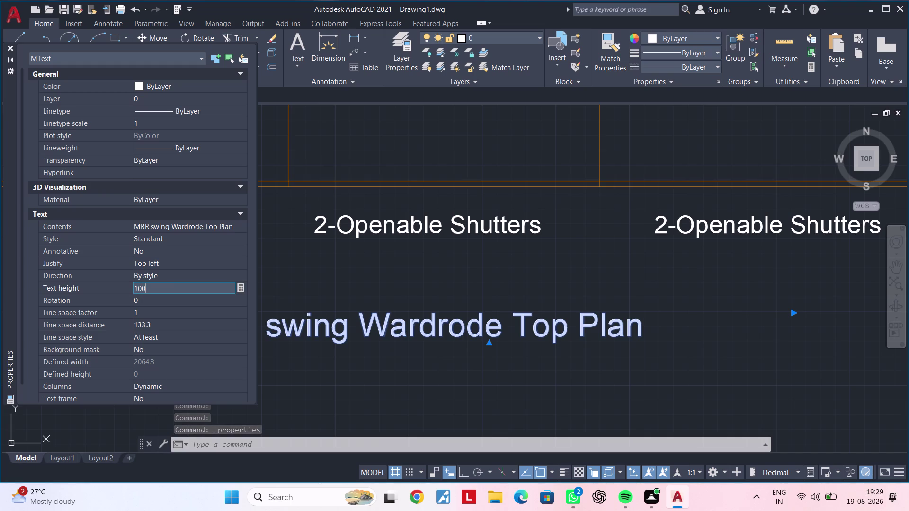
key(Return)
key(Escape)
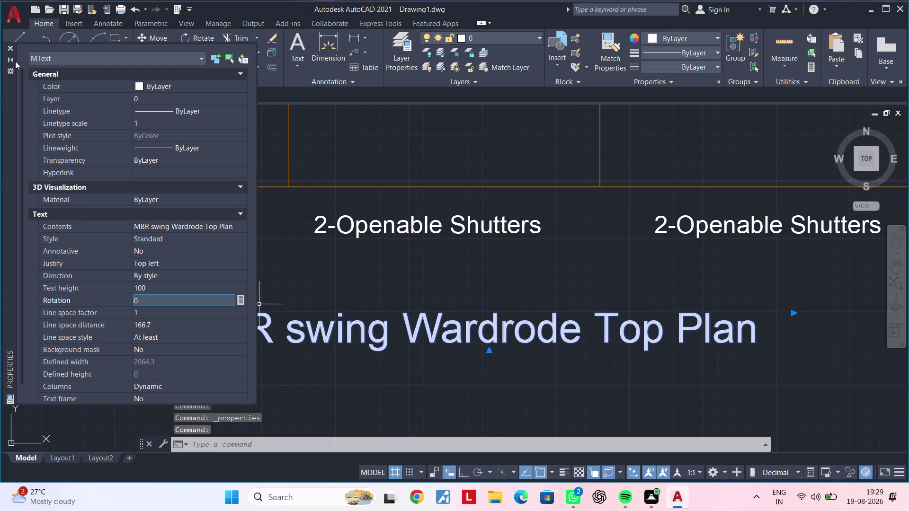
click(11, 50)
Set the External Elevation title's text height to 100.
scroll(down, 3)
middle_drag(239, 208, 322, 325)
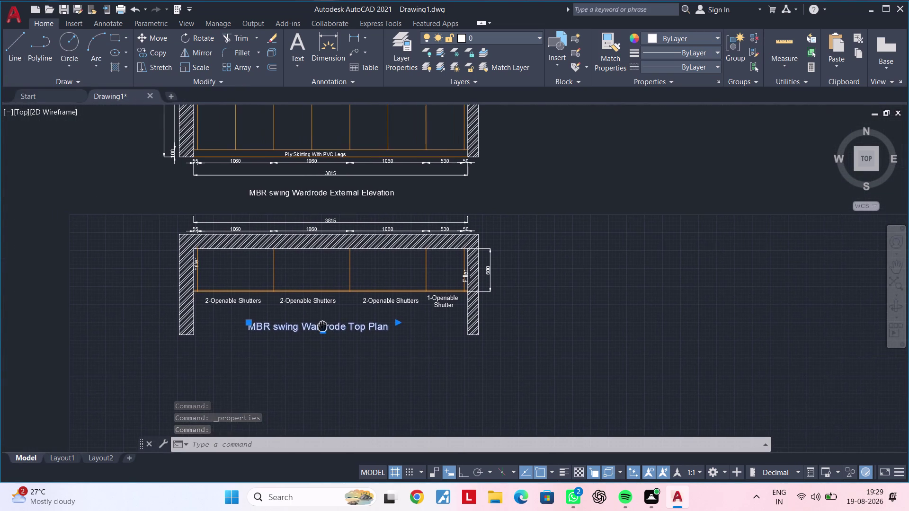
middle_drag(322, 325, 322, 325)
key(Escape)
middle_drag(355, 305, 401, 327)
key(Escape)
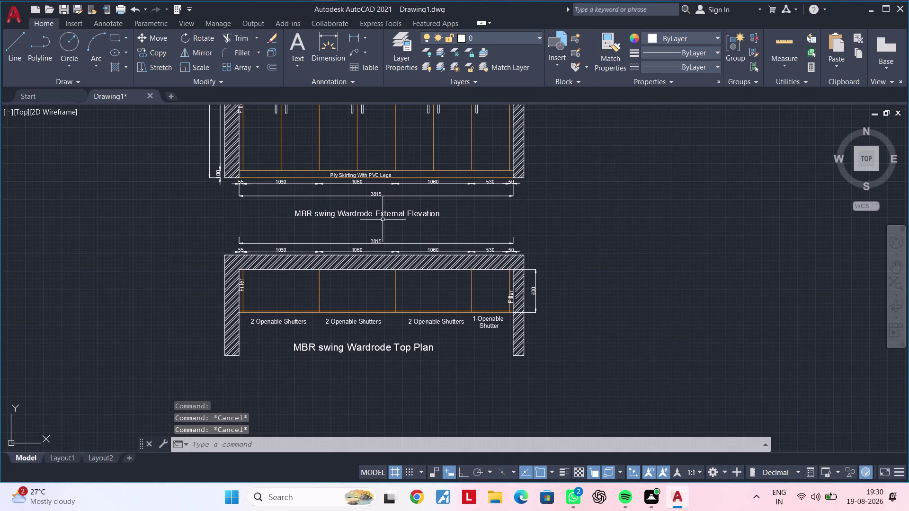
click(384, 215)
right_click(384, 215)
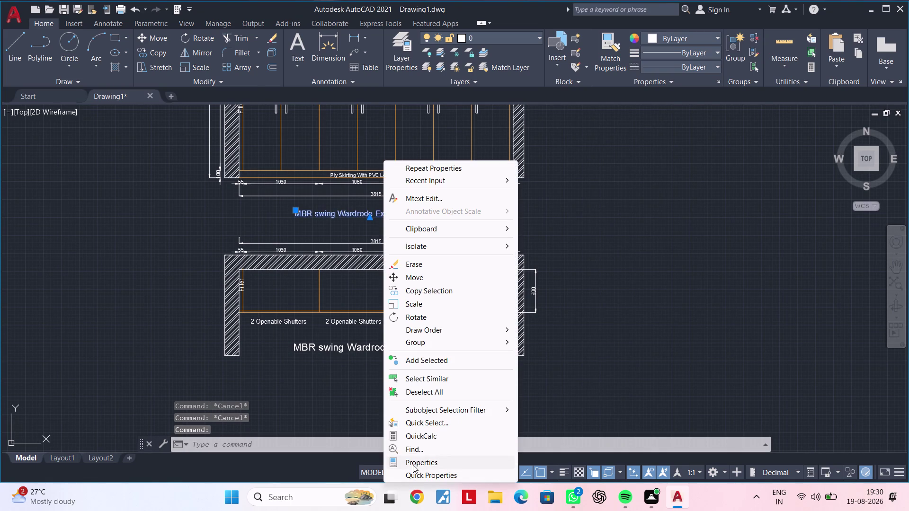
click(413, 465)
click(162, 285)
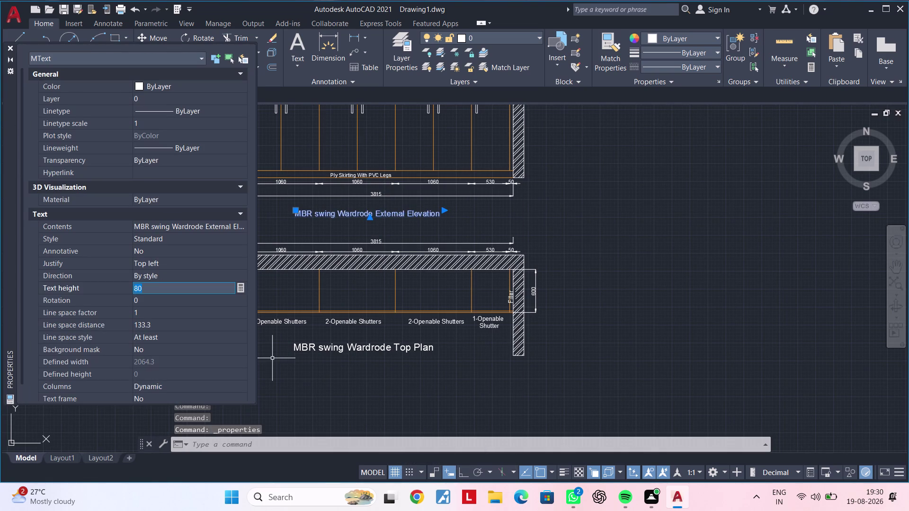
key(BackSpace)
text(100)
key(BackSpace)
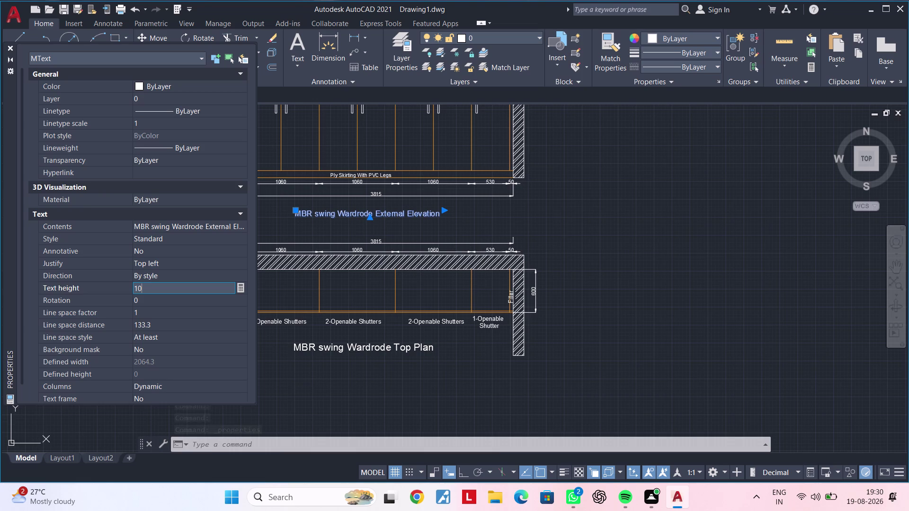
key(0)
key(Return)
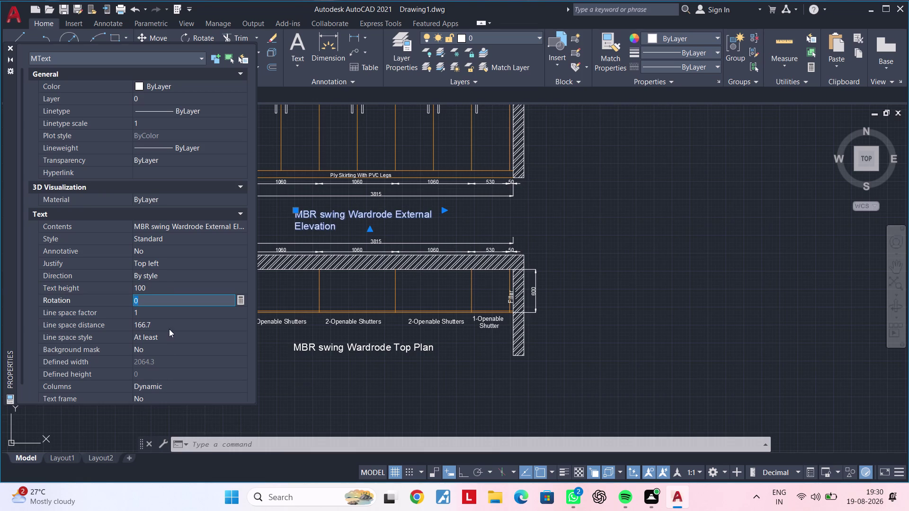
Widen the External Elevation title's text box so it fits on one line.
key(Escape)
key(Escape)
click(10, 50)
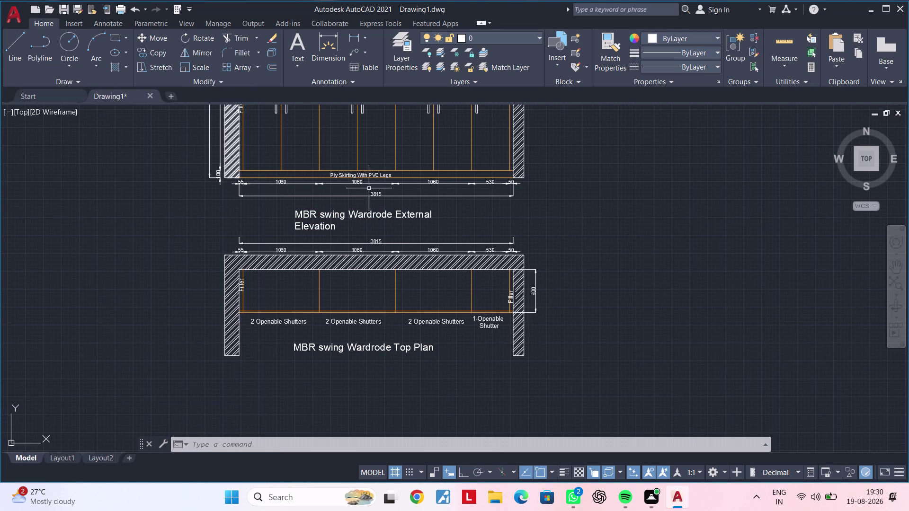
double_click(385, 215)
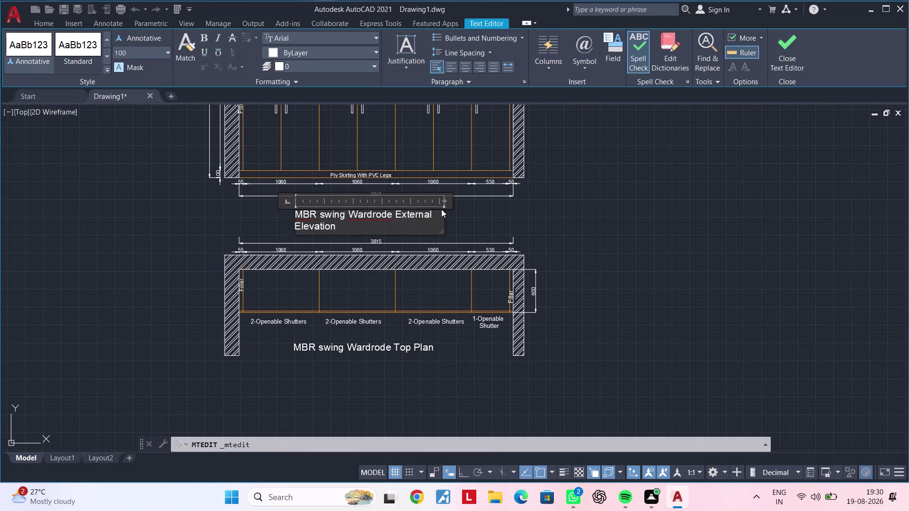
drag(445, 202, 486, 201)
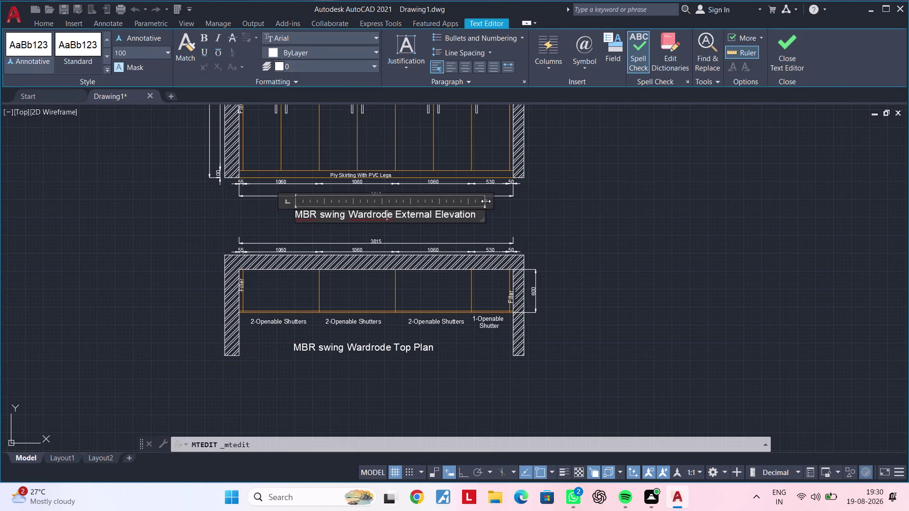
Commit the External Elevation title edit, zoom out, then zoom back into the elevation.
click(503, 219)
key(Escape)
key(Escape)
key(Escape)
key(Escape)
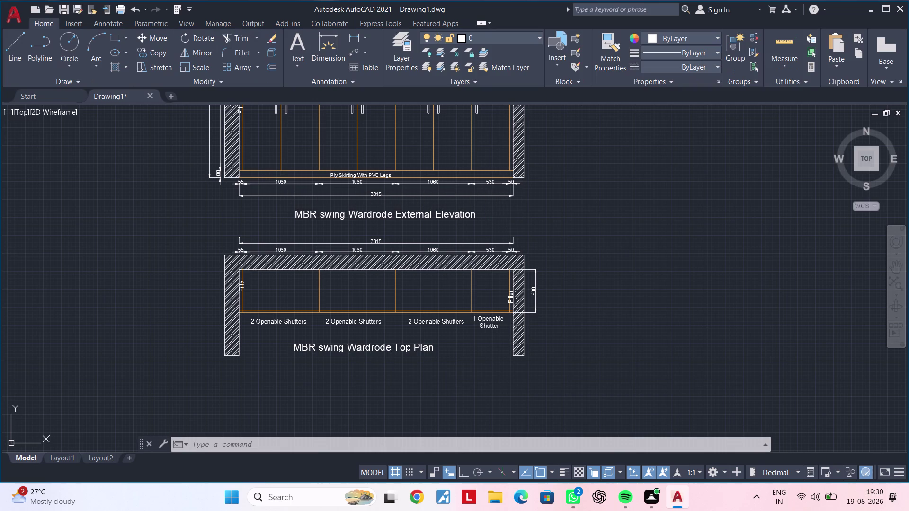
scroll(down, 3)
scroll(down, 3)
middle_drag(341, 305, 322, 318)
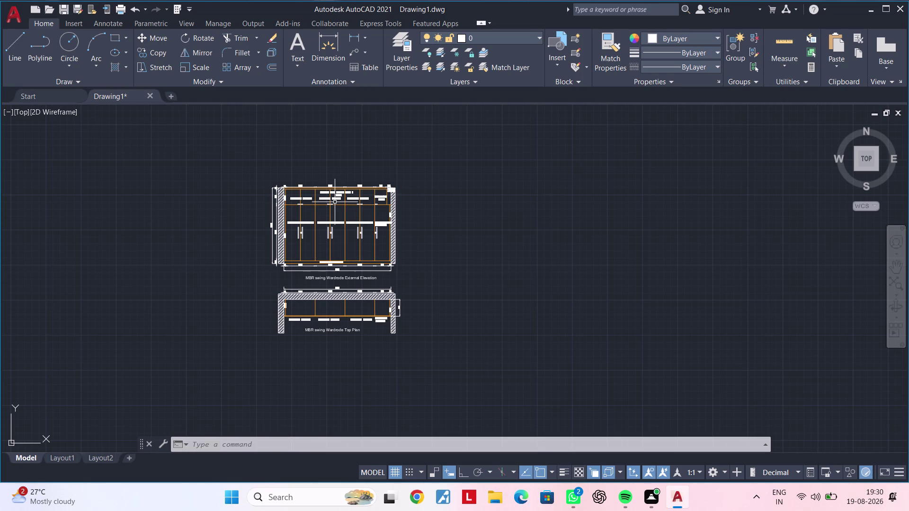
scroll(up, 3)
scroll(up, 3)
middle_drag(318, 245, 316, 282)
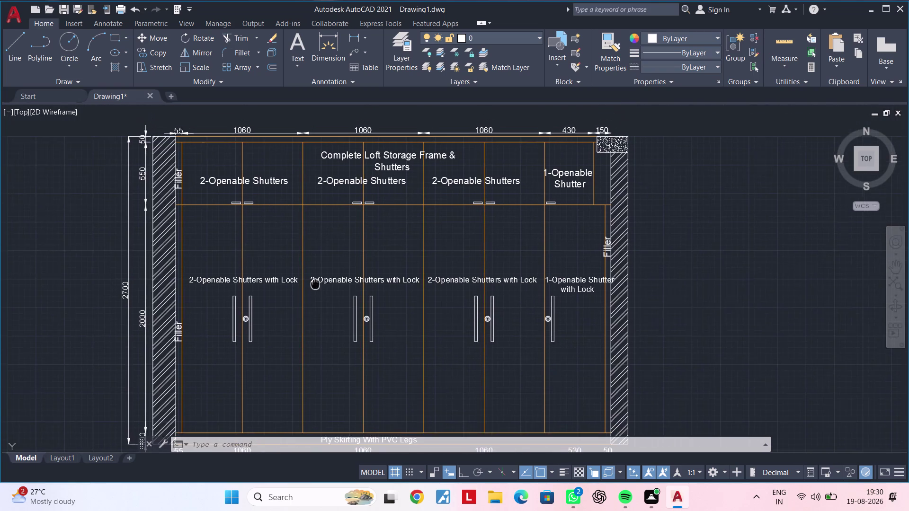
middle_drag(315, 281, 315, 283)
scroll(up, 3)
middle_drag(419, 267, 319, 284)
middle_drag(368, 275, 255, 279)
key(Escape)
key(Escape)
key(Escape)
scroll(down, 3)
middle_drag(260, 272, 375, 242)
middle_drag(354, 262, 431, 237)
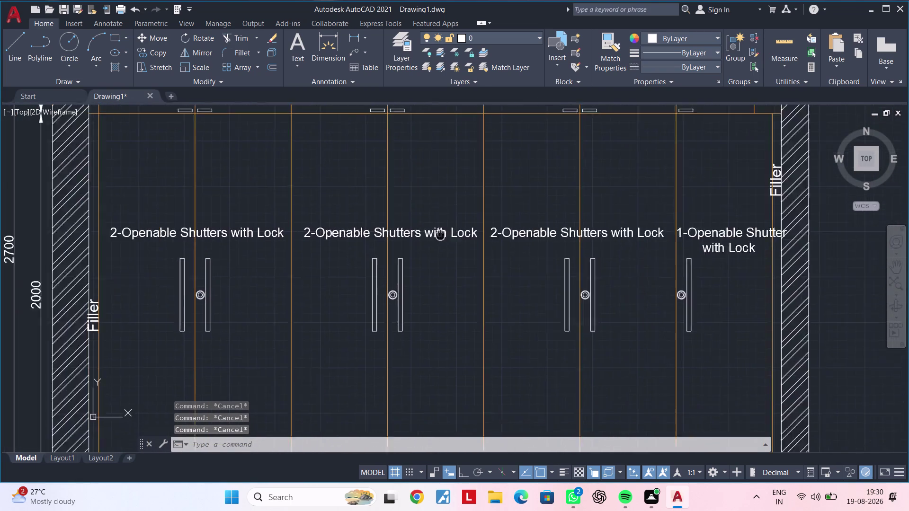
middle_drag(431, 237, 470, 228)
middle_drag(440, 270, 513, 224)
scroll(up, 3)
scroll(up, 3)
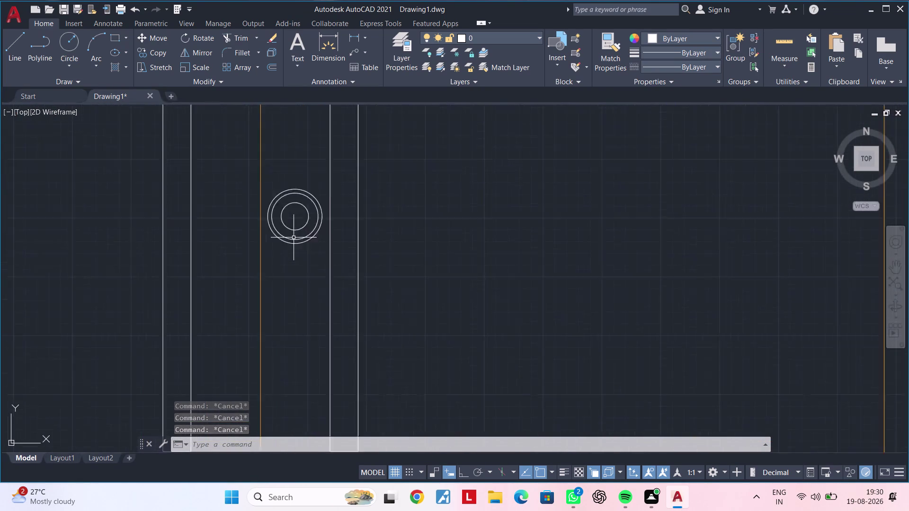
scroll(up, 3)
scroll(down, 3)
middle_drag(450, 241, 200, 248)
scroll(down, 3)
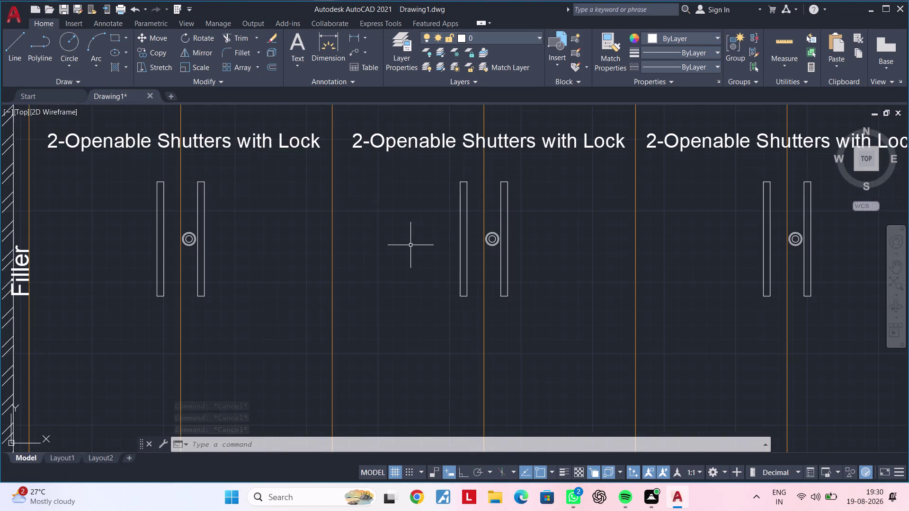
middle_drag(394, 254, 338, 269)
scroll(down, 3)
middle_drag(338, 263, 299, 191)
scroll(down, 3)
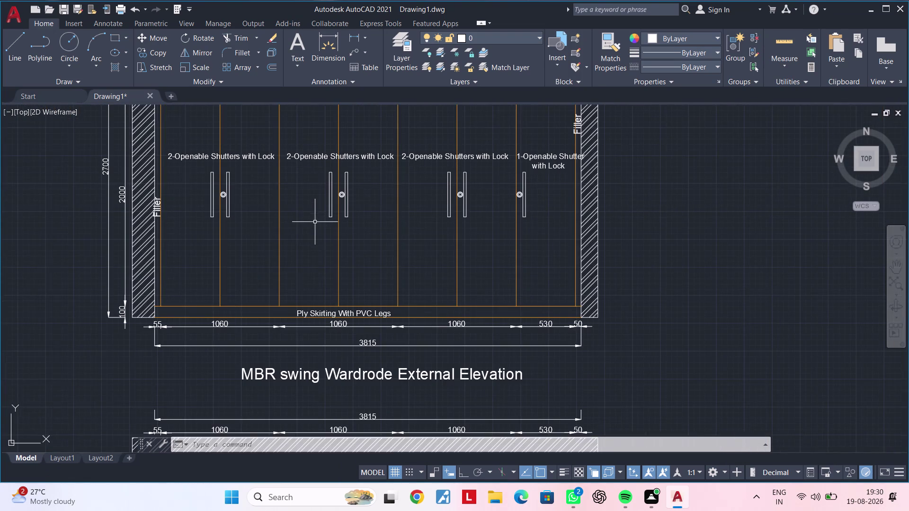
middle_drag(314, 222, 248, 227)
scroll(down, 3)
middle_drag(258, 229, 391, 240)
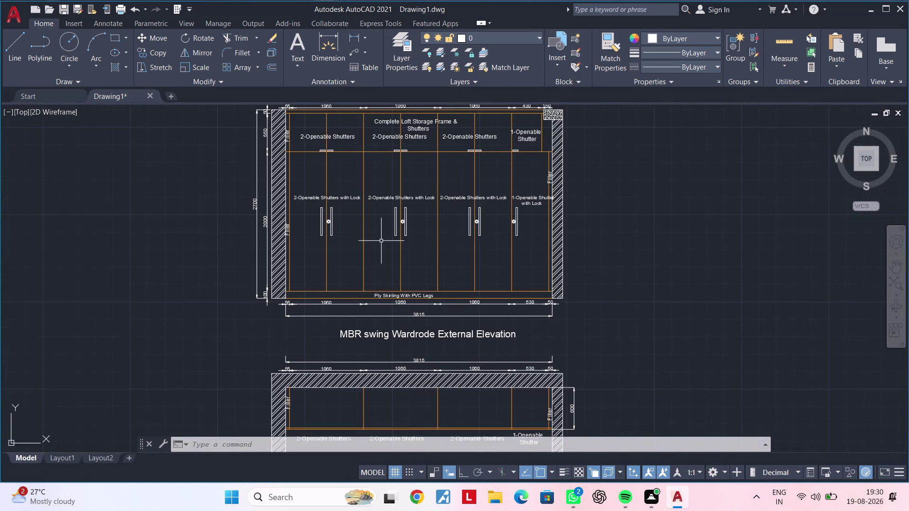
middle_drag(378, 284, 374, 331)
middle_drag(337, 239, 334, 298)
scroll(up, 3)
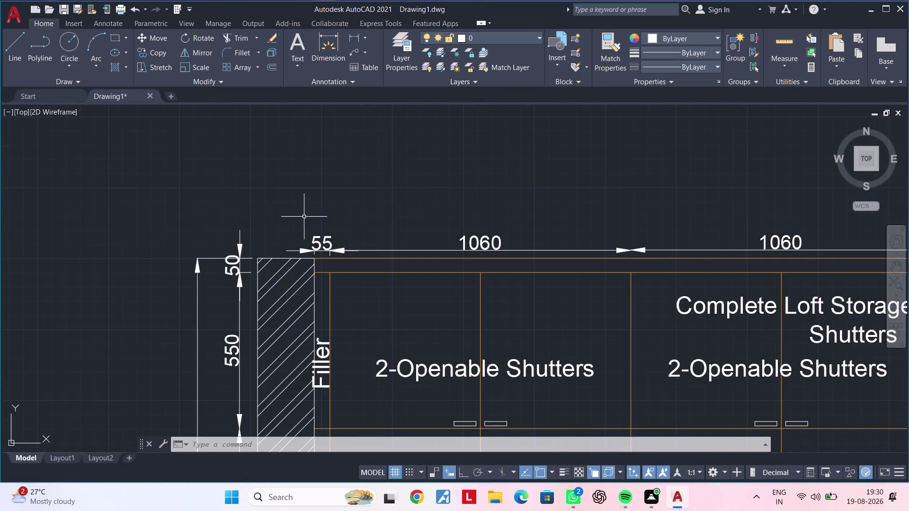
middle_drag(363, 236, 225, 187)
scroll(down, 3)
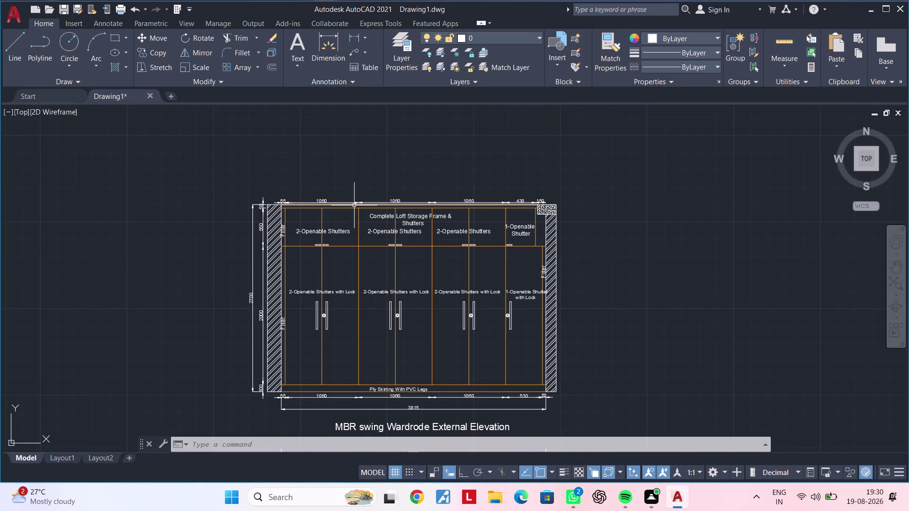
middle_drag(352, 205, 285, 204)
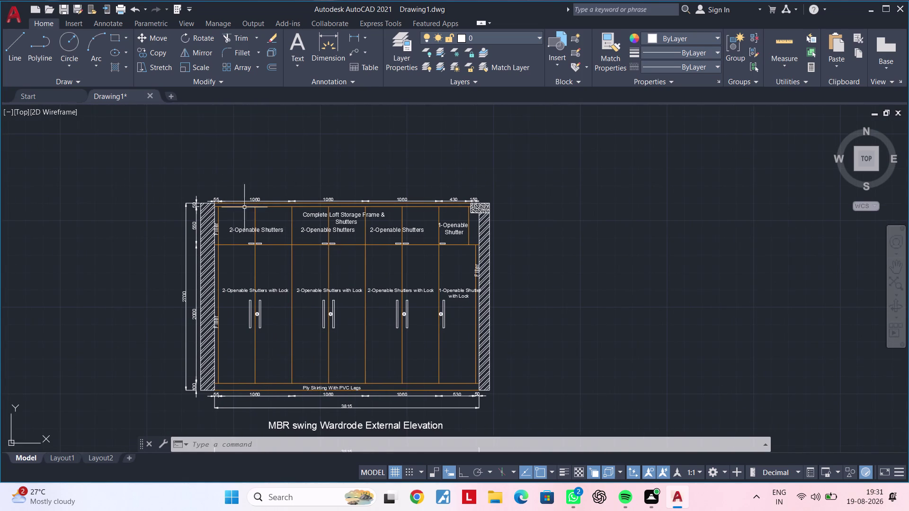
scroll(up, 3)
Select the top-row dimensions: 55, the three 1060s, 430 and 150.
click(215, 180)
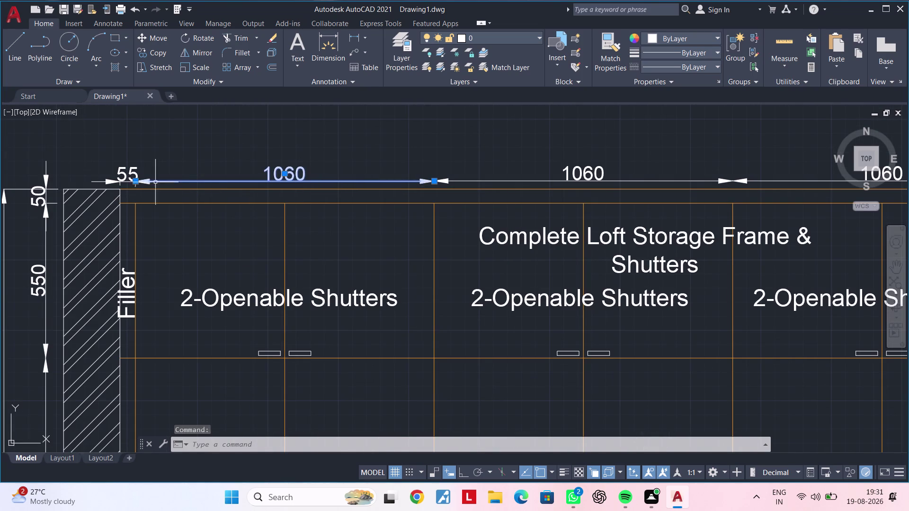
click(120, 182)
middle_drag(297, 178, 173, 187)
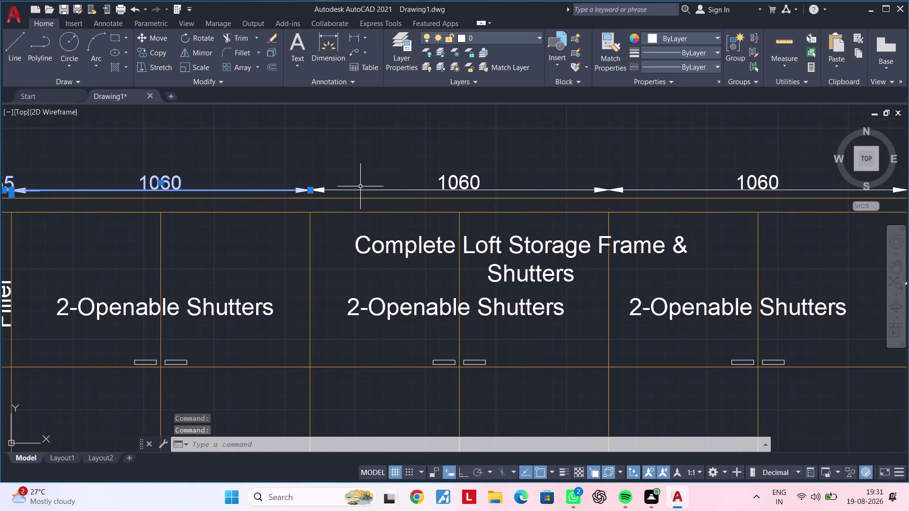
click(361, 190)
middle_drag(413, 155, 222, 160)
click(464, 192)
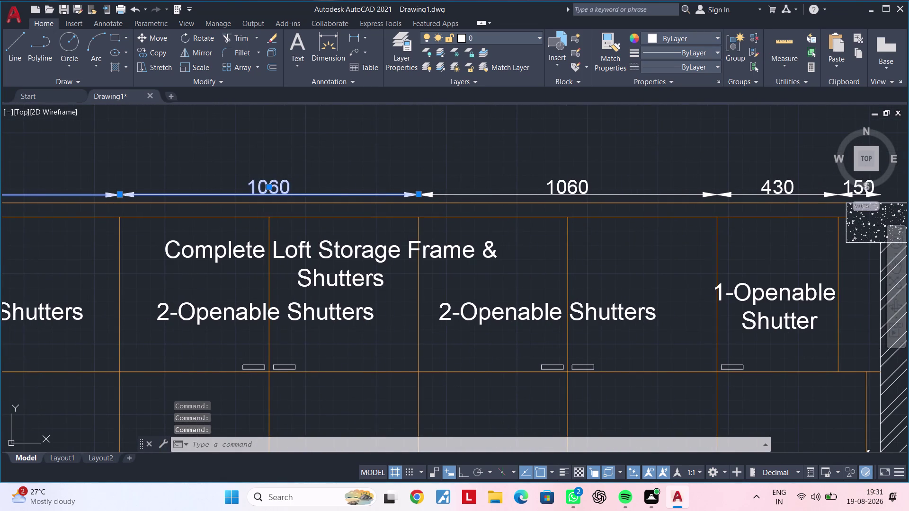
middle_drag(494, 160, 314, 163)
click(382, 189)
click(383, 189)
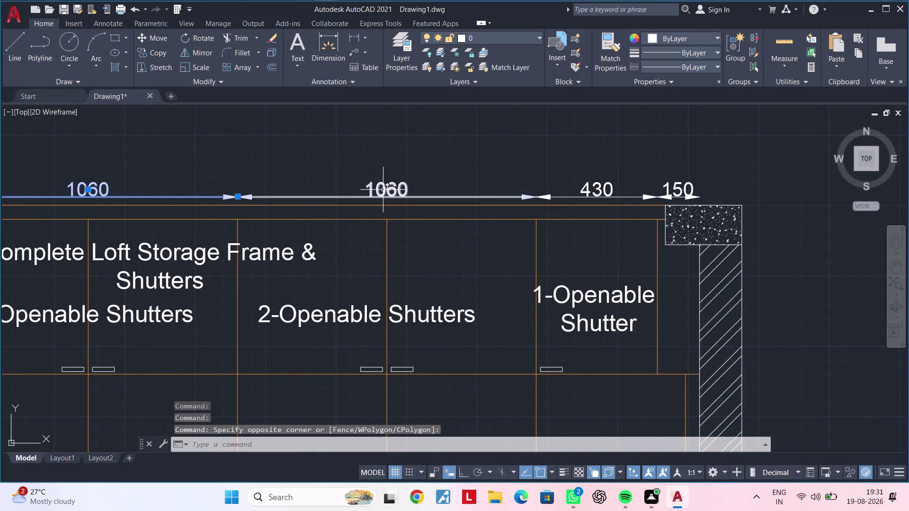
middle_drag(438, 174, 310, 177)
click(462, 187)
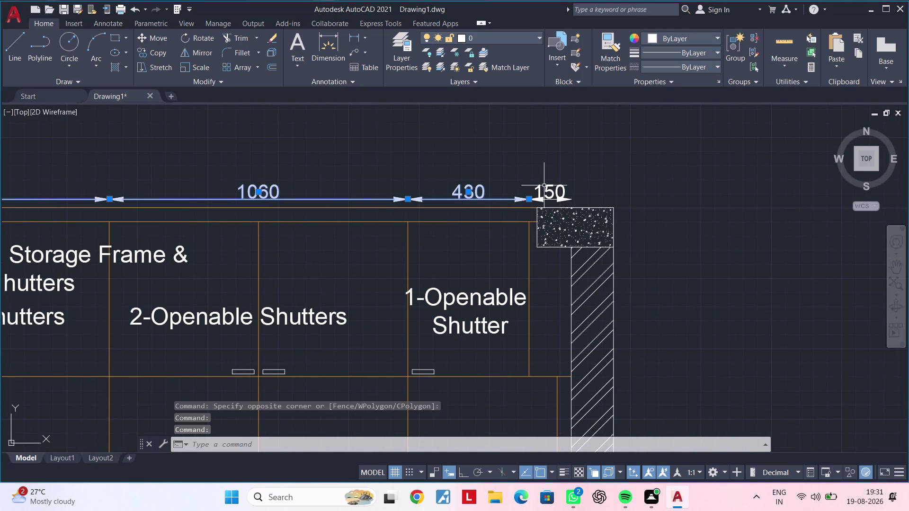
click(544, 186)
click(542, 192)
click(539, 193)
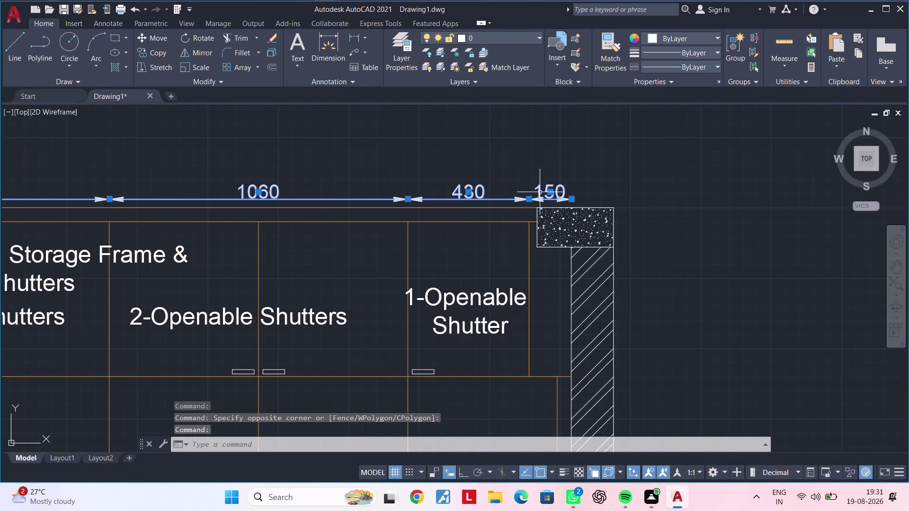
Try moving the selected dimensions slightly upward, then cancel and zoom out over both drawings.
text(m)
key(space)
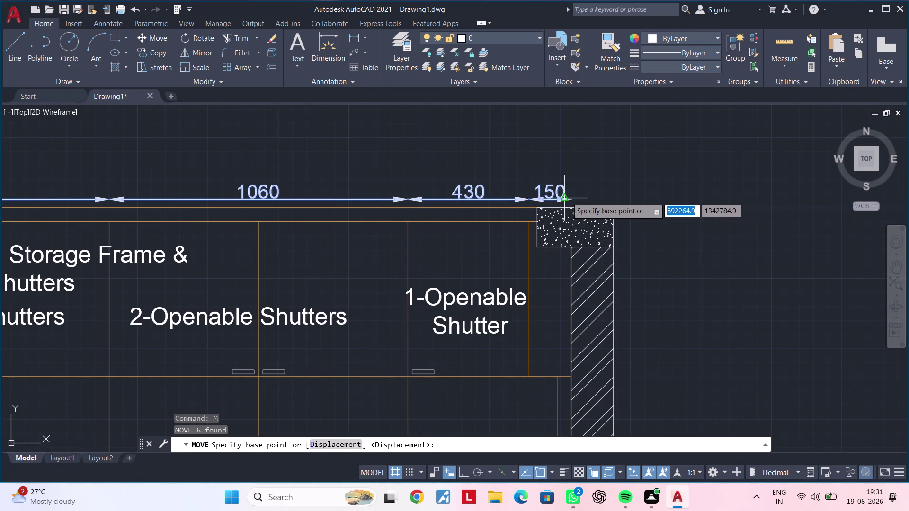
click(571, 197)
double_click(571, 186)
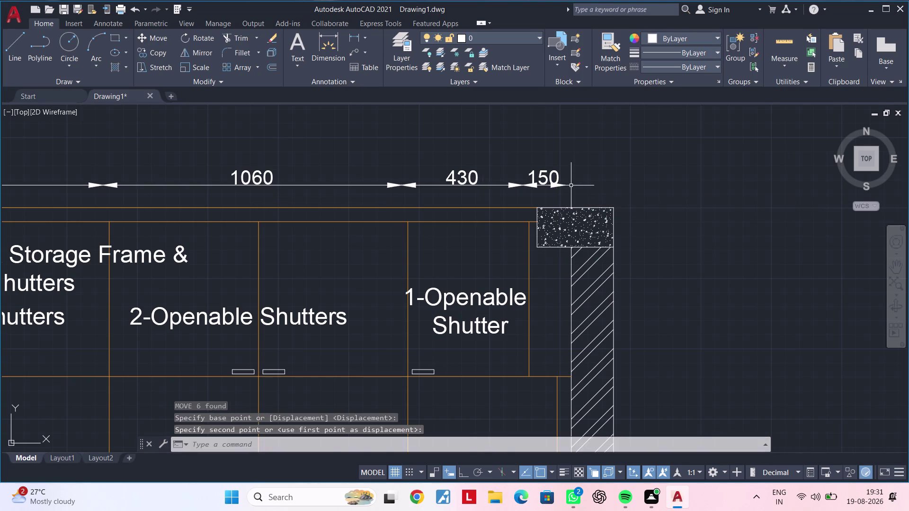
scroll(down, 3)
middle_drag(559, 207, 579, 195)
key(Escape)
key(Escape)
scroll(down, 3)
middle_drag(527, 222, 527, 153)
key(Escape)
middle_drag(520, 185, 517, 149)
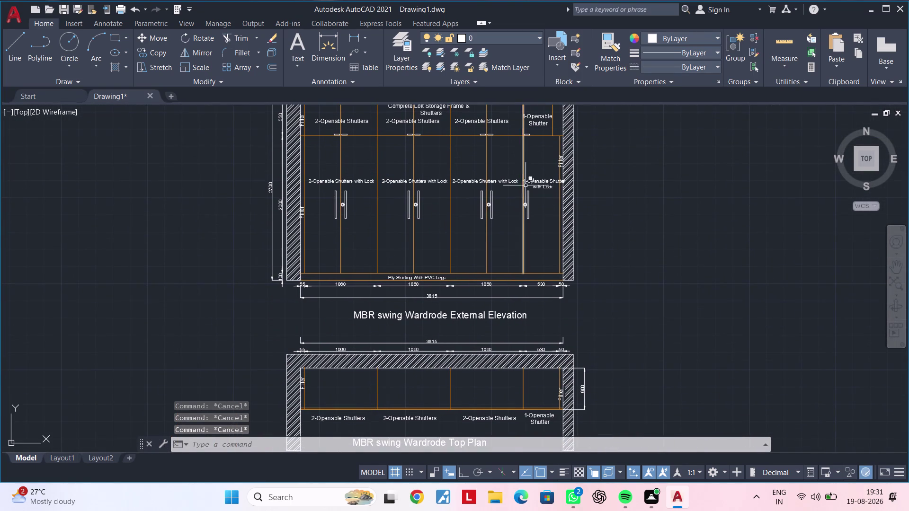
Select the elevation width dimensions 55, three 1060s, 530 and 50.
middle_drag(474, 239, 481, 182)
scroll(up, 3)
middle_drag(407, 235, 364, 248)
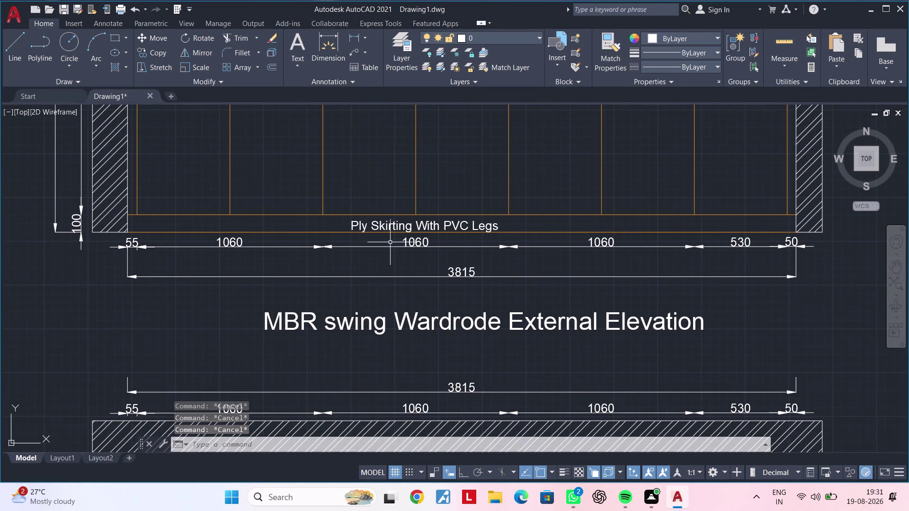
middle_drag(351, 251, 289, 263)
scroll(up, 3)
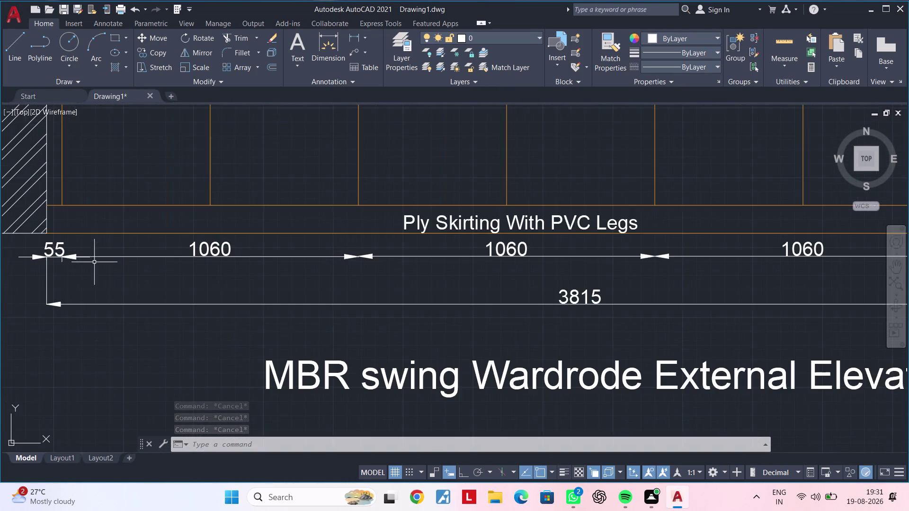
middle_drag(84, 262, 127, 270)
click(76, 262)
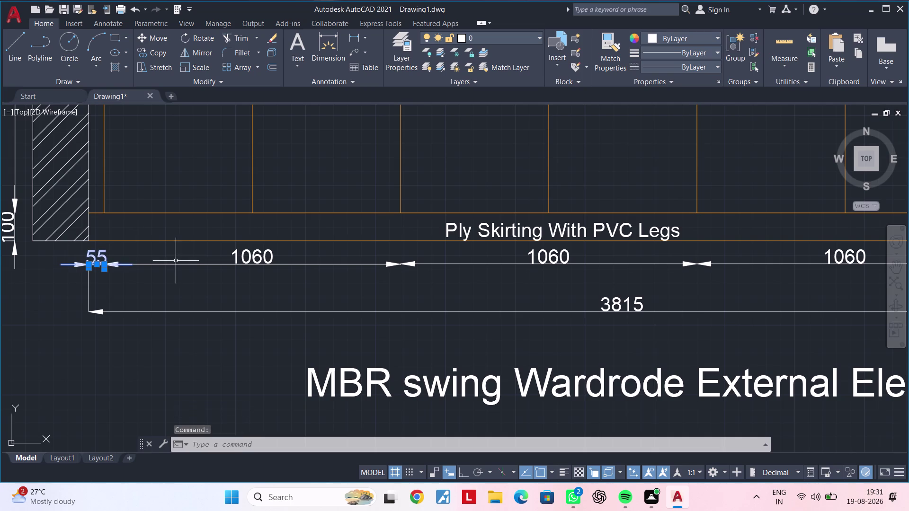
click(180, 265)
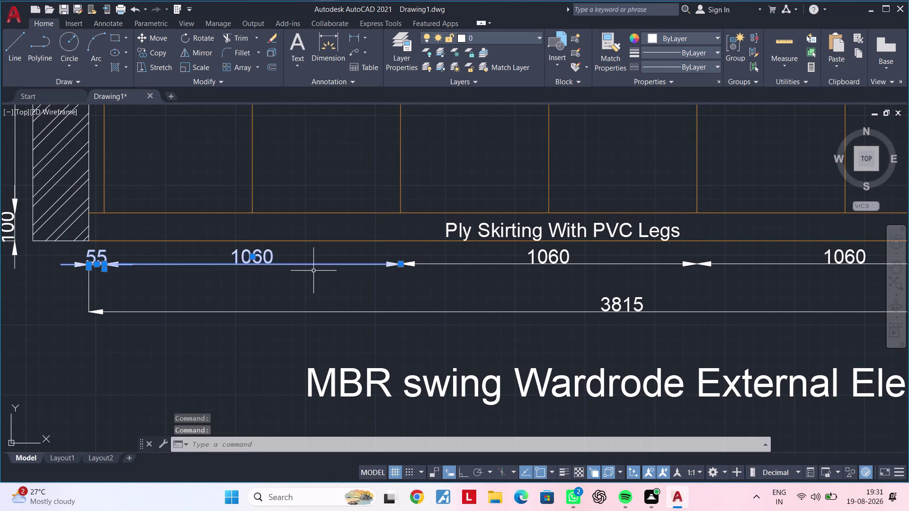
middle_drag(302, 272, 181, 281)
click(357, 273)
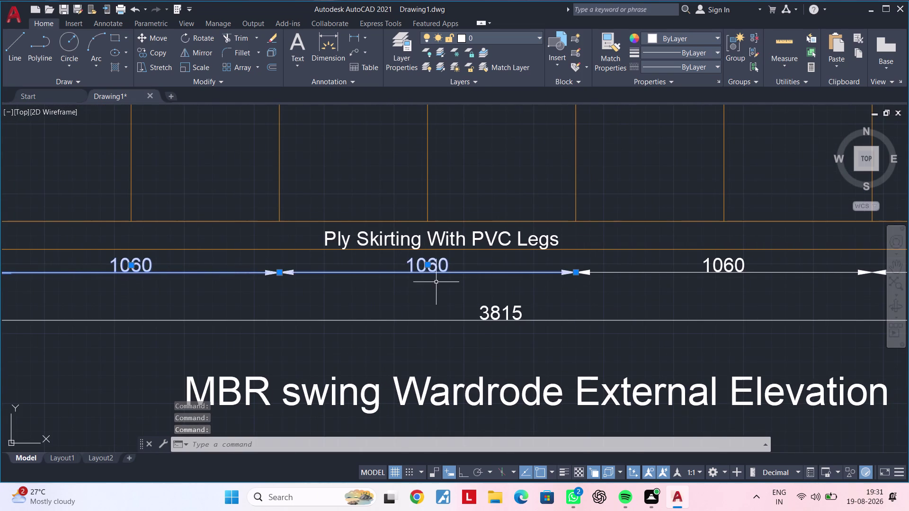
middle_drag(207, 293, 139, 296)
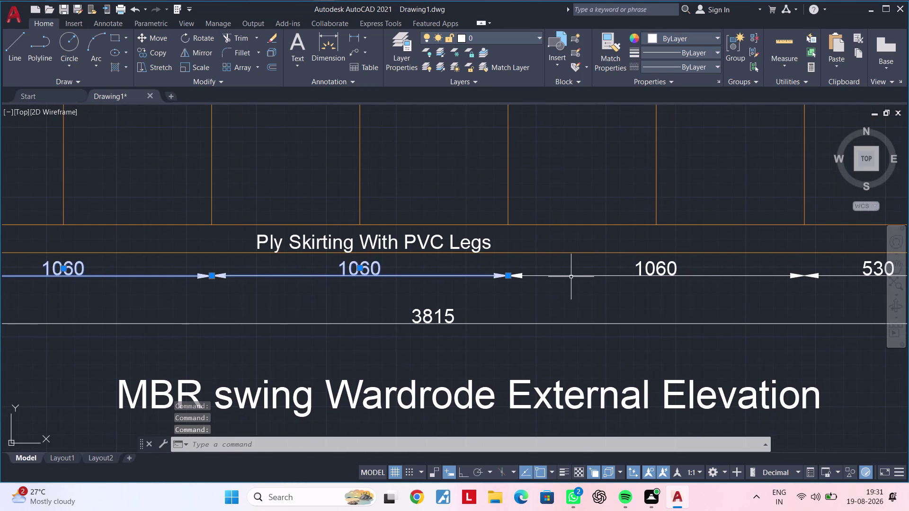
click(573, 276)
middle_drag(648, 282, 334, 285)
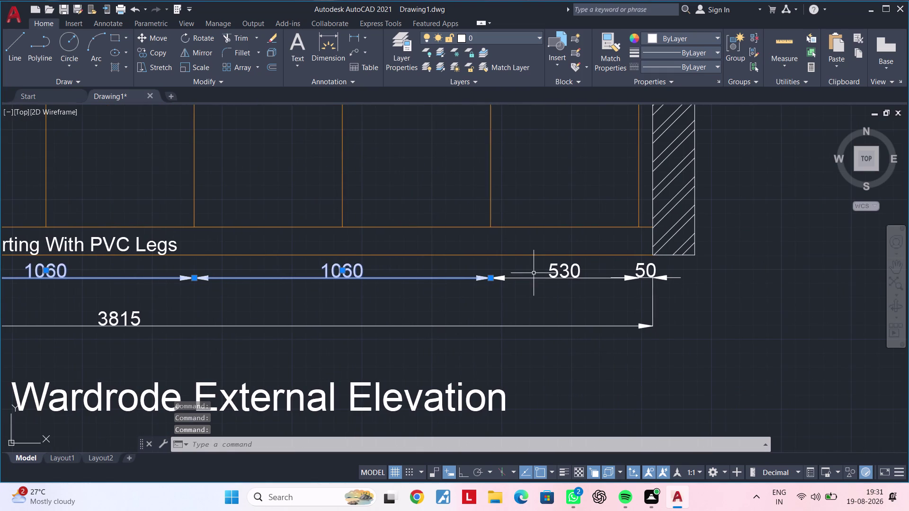
click(535, 279)
scroll(up, 3)
click(656, 266)
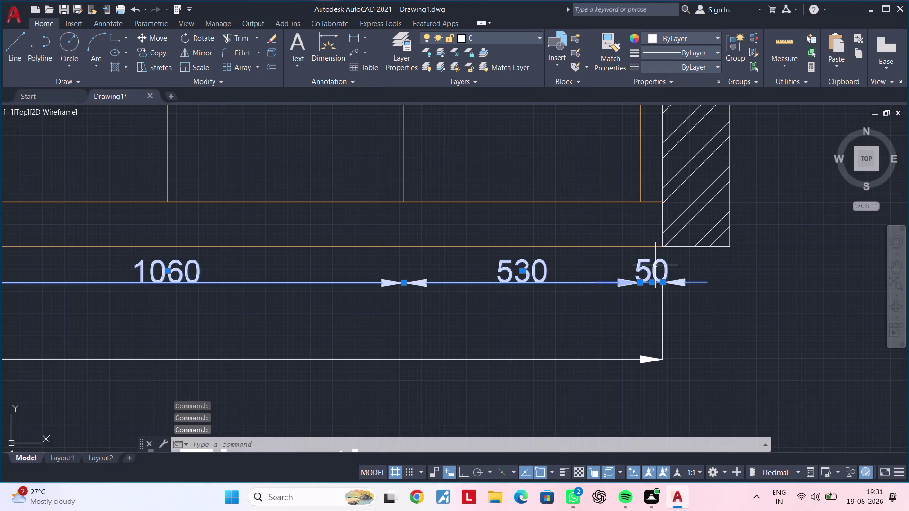
scroll(down, 3)
Move the selected dimensions down from the 50 dimension's end, just above 3815.
key(m)
key(space)
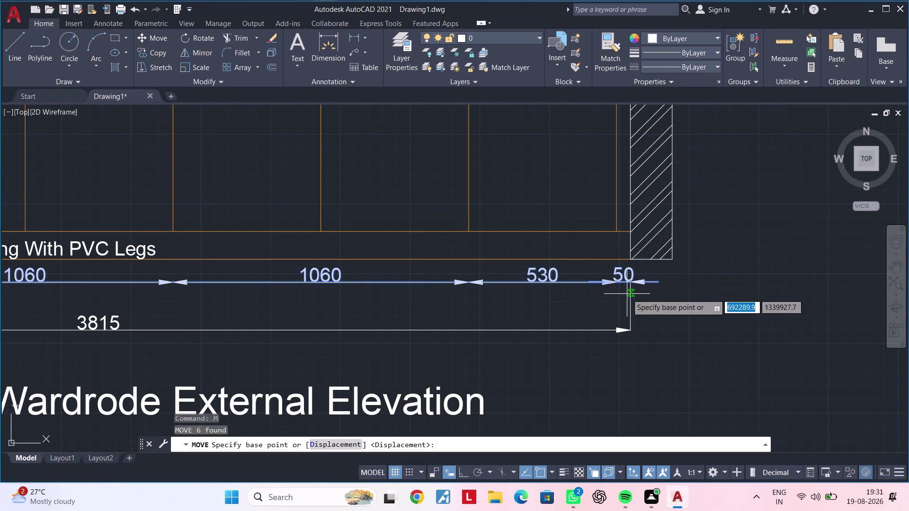
click(628, 283)
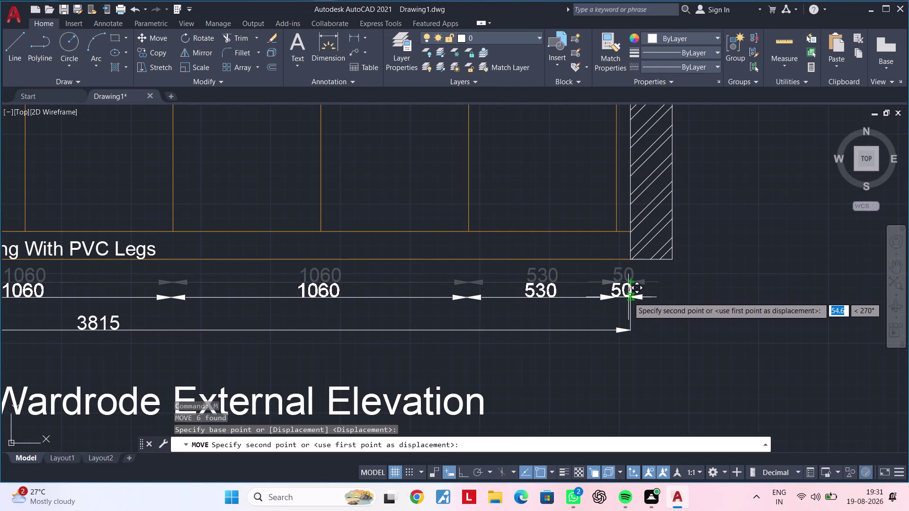
click(628, 298)
scroll(down, 3)
middle_drag(588, 297, 633, 285)
key(Escape)
key(Escape)
key(Escape)
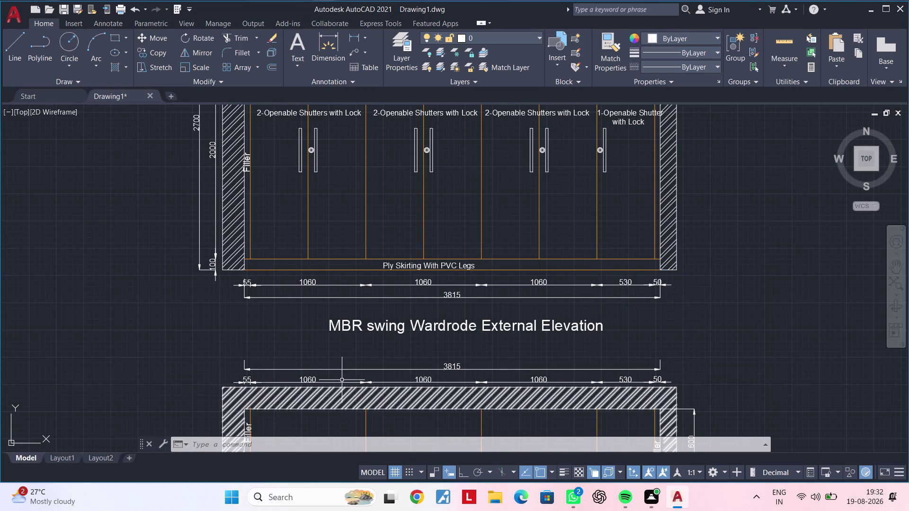
Select the plan's chain dimensions: 55, three 1060s, 530 and 50.
scroll(up, 3)
middle_drag(297, 372, 298, 258)
scroll(up, 3)
click(109, 293)
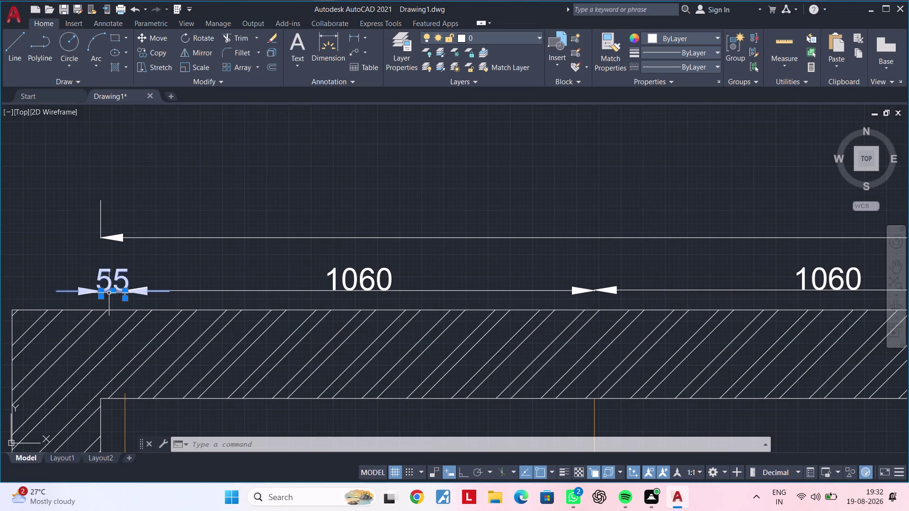
click(209, 290)
middle_drag(575, 292, 295, 295)
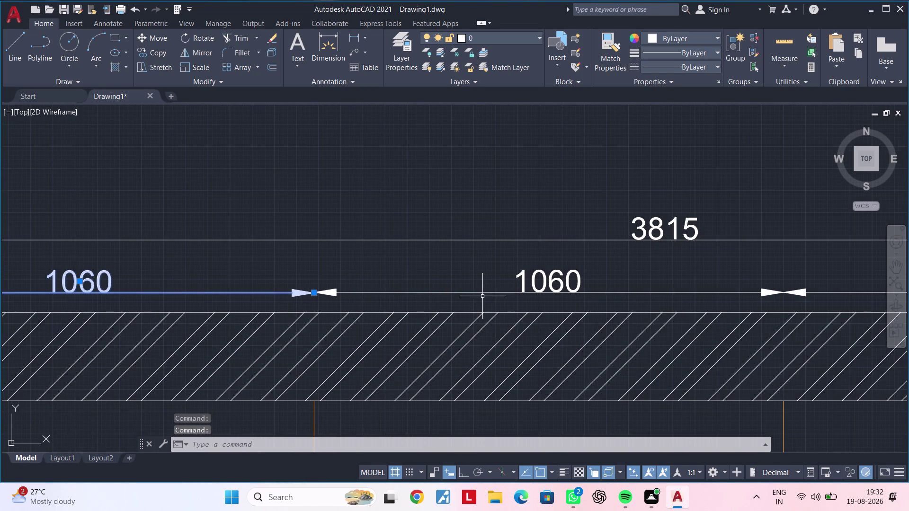
click(483, 294)
middle_drag(759, 275, 327, 278)
click(570, 281)
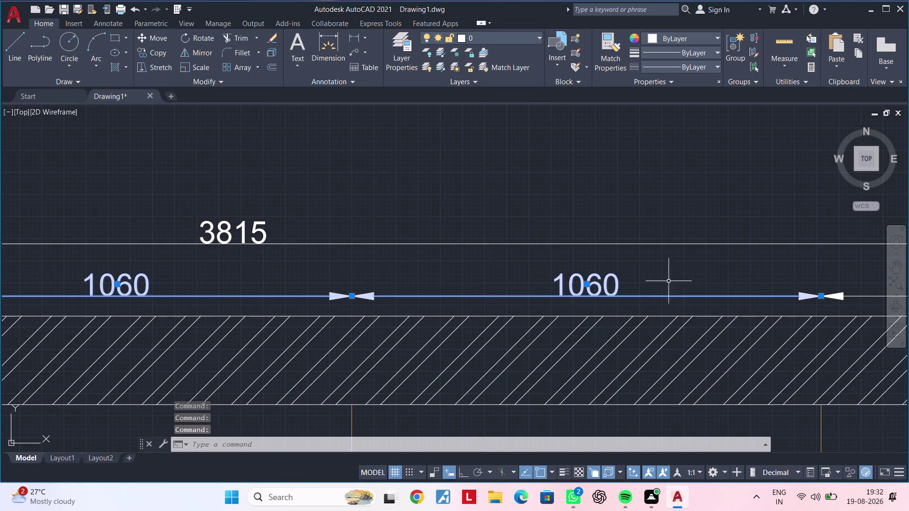
middle_drag(740, 281, 357, 282)
click(564, 285)
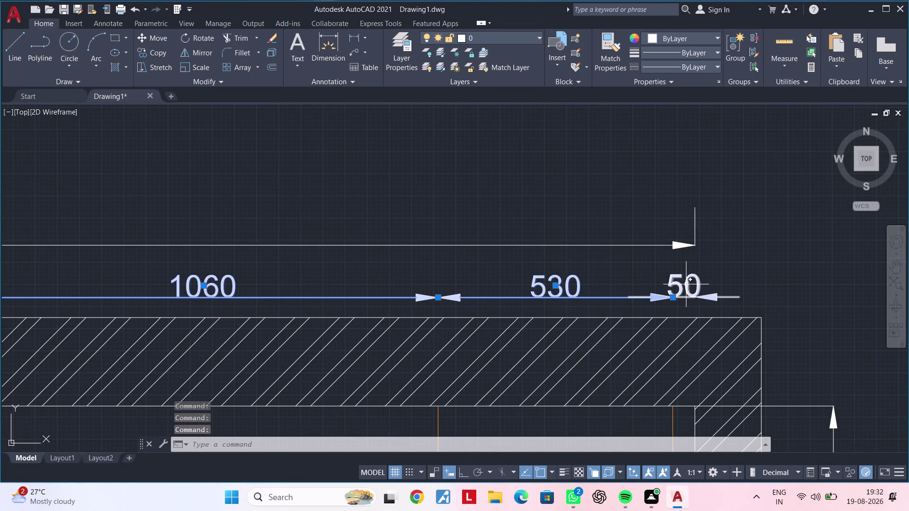
click(684, 284)
Move the selected dimensions up under the 3815 dimension, based at the 50 end.
text(m)
key(space)
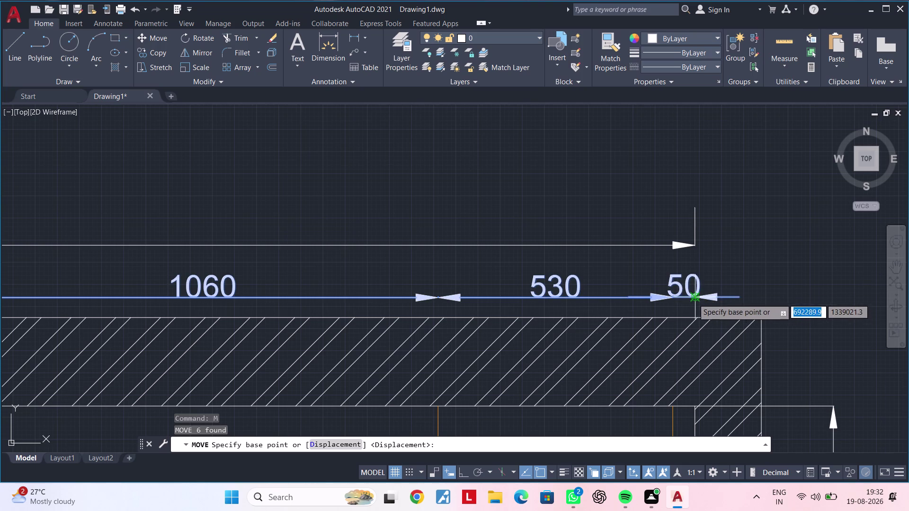
click(693, 299)
click(693, 286)
Clear the selection and zoom out to frame both the plan and elevation.
scroll(down, 3)
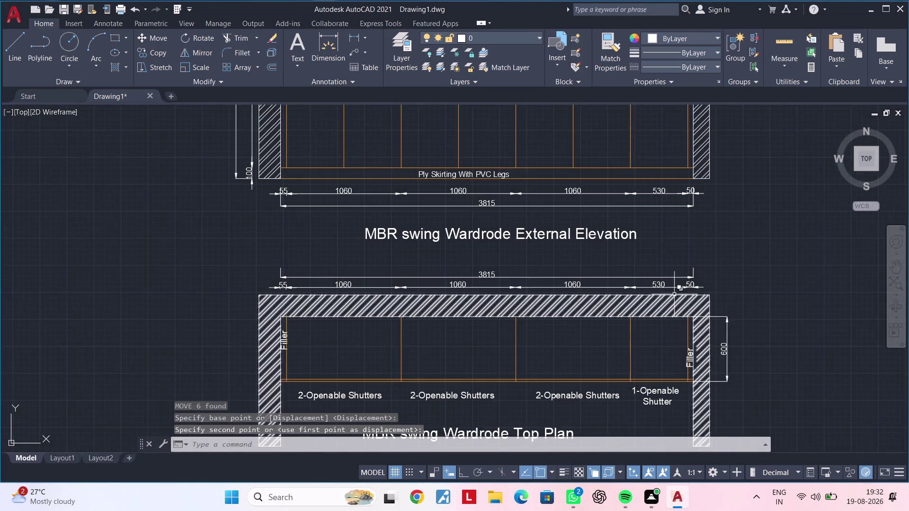
middle_drag(673, 295, 706, 288)
key(Escape)
middle_drag(654, 301, 620, 254)
middle_drag(625, 294, 609, 259)
key(Escape)
key(Escape)
scroll(down, 3)
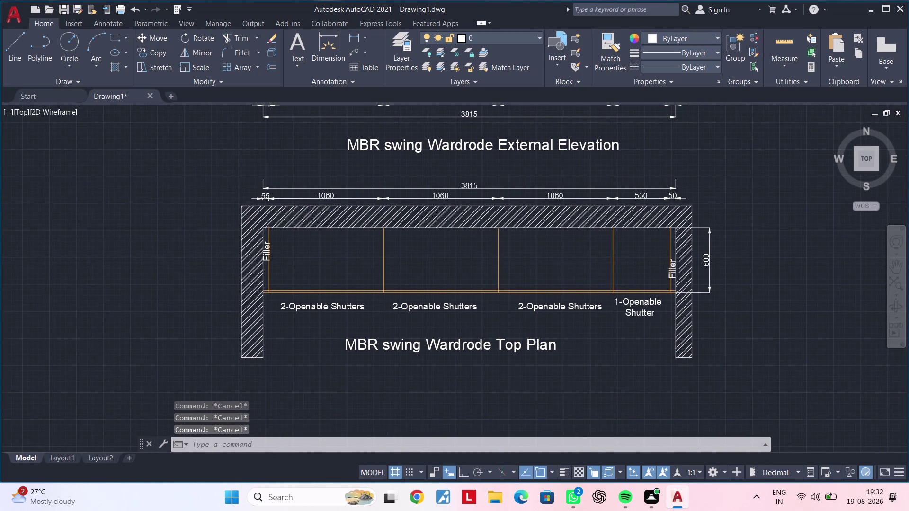
middle_drag(540, 276, 424, 332)
key(Escape)
key(Escape)
middle_drag(497, 258, 412, 328)
key(Escape)
key(Escape)
middle_drag(458, 322, 401, 342)
key(Escape)
key(Escape)
middle_drag(402, 332, 403, 307)
key(Escape)
key(Escape)
middle_drag(402, 308, 425, 286)
key(Escape)
middle_drag(427, 292, 468, 266)
key(Escape)
middle_drag(379, 331, 438, 300)
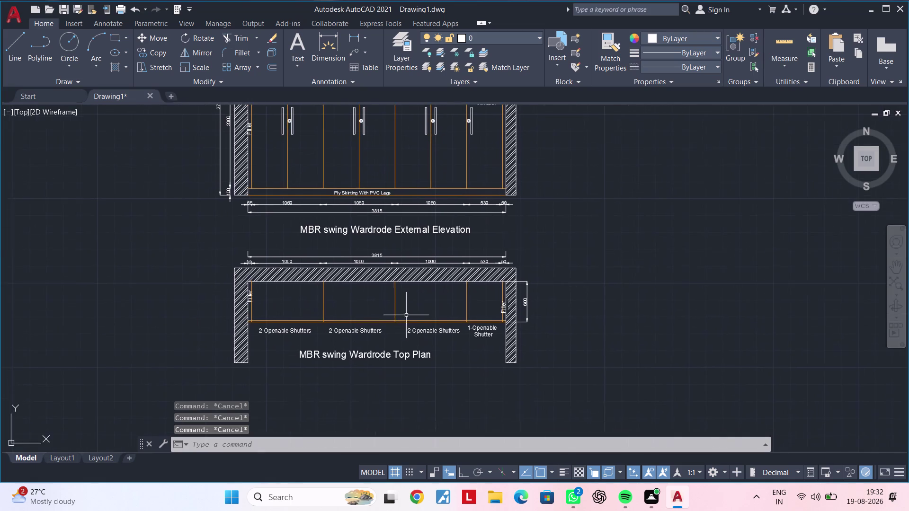
Select two of the plan's 2-Openable Shutters labels.
middle_drag(373, 324, 412, 308)
scroll(up, 3)
click(343, 299)
middle_drag(457, 301, 457, 301)
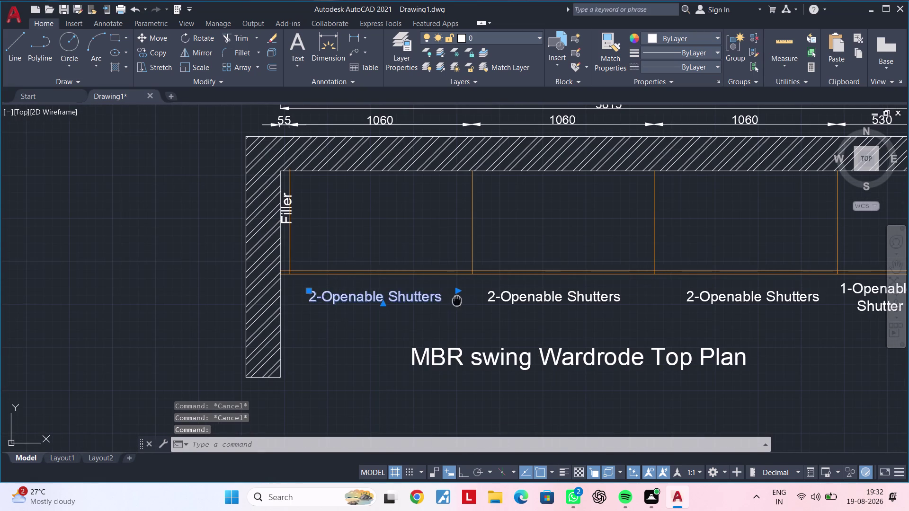
middle_drag(456, 301, 295, 324)
click(347, 317)
middle_drag(500, 328, 395, 350)
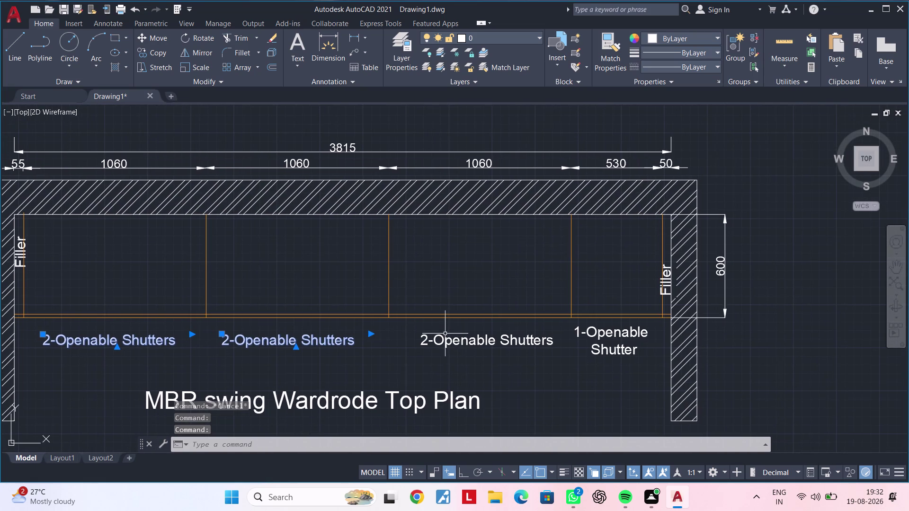
Deselect the labels and create a new layer in the Layer Properties Manager.
click(448, 338)
key(Escape)
key(Escape)
key(Escape)
key(Escape)
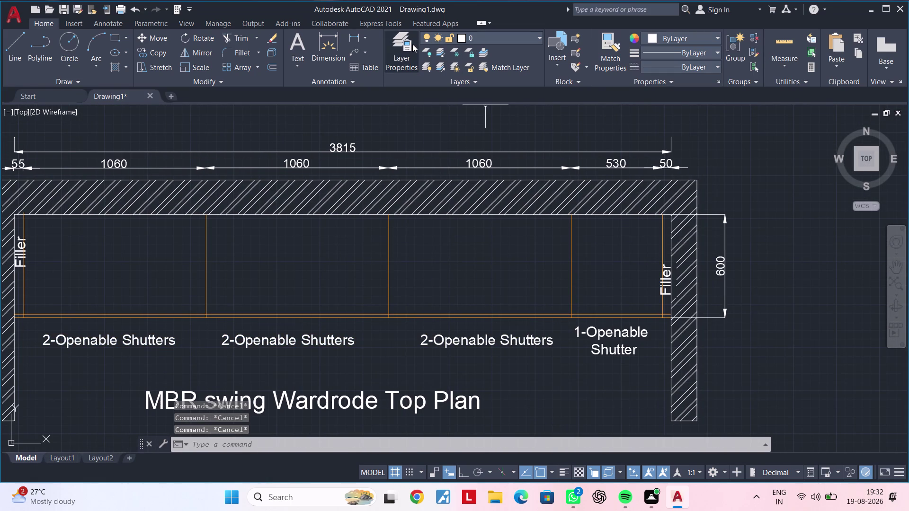
click(412, 44)
click(63, 128)
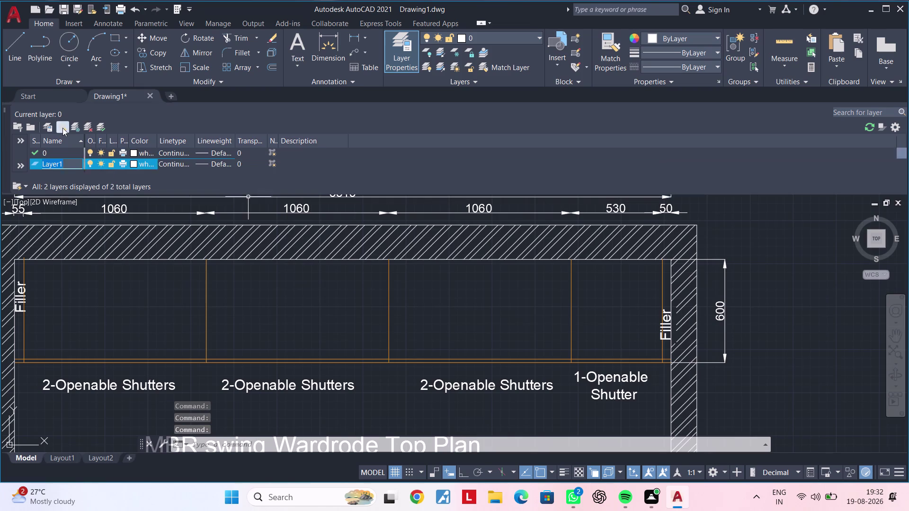
Rename the new layer to 'Text'.
key(BackSpace)
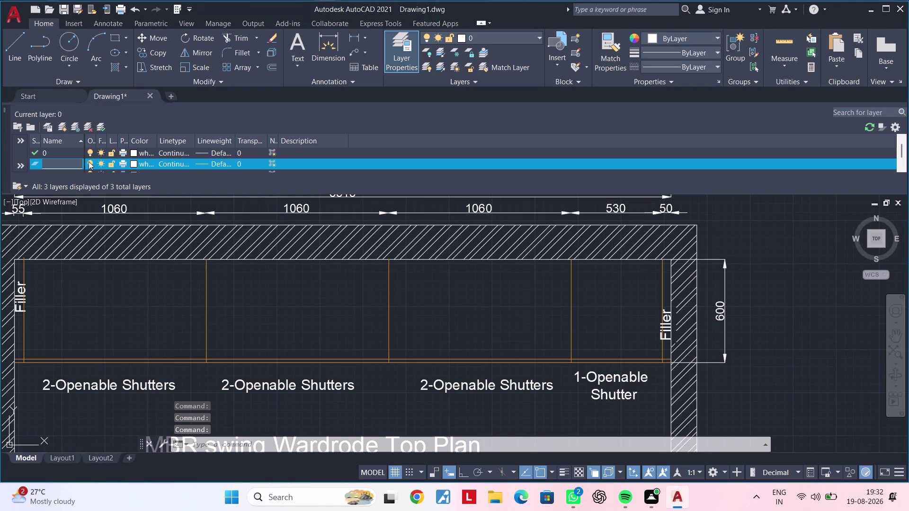
text(Tex)
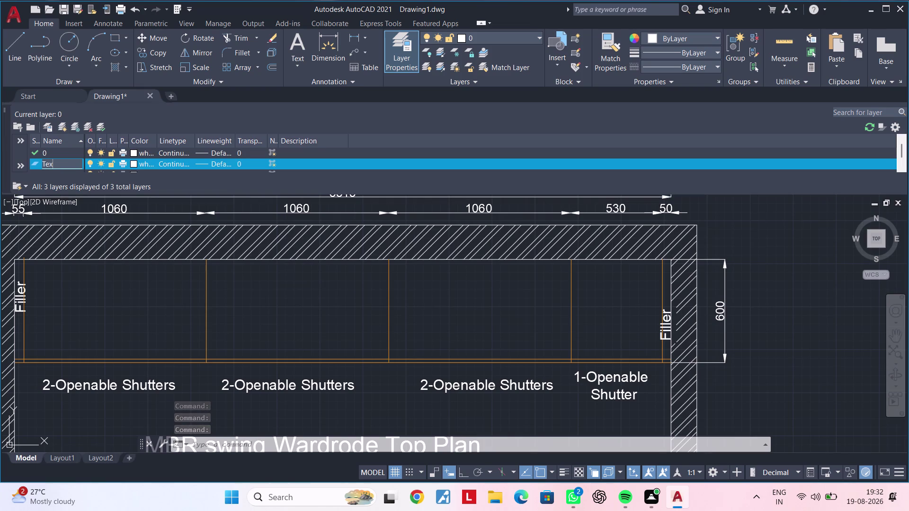
text(t)
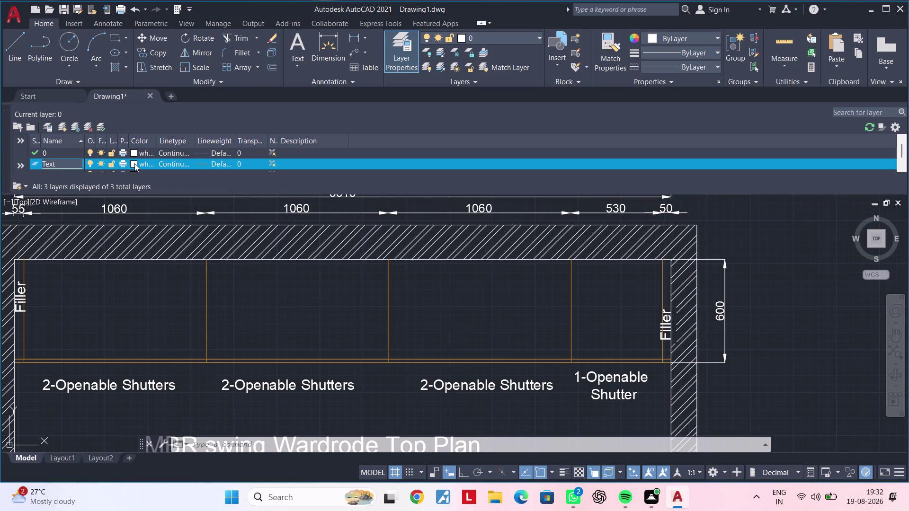
click(135, 163)
Preview various swatches as the Text layer's colour in Select Color.
click(576, 223)
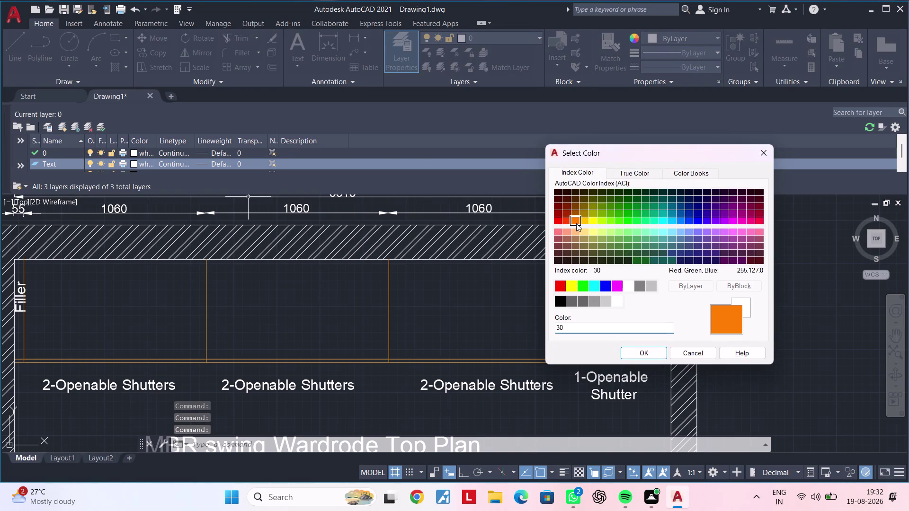
click(602, 224)
click(617, 224)
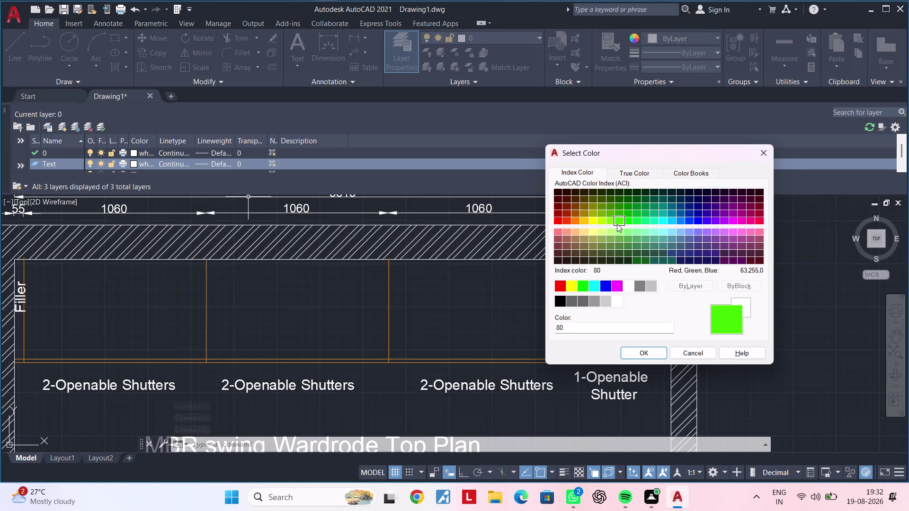
click(646, 224)
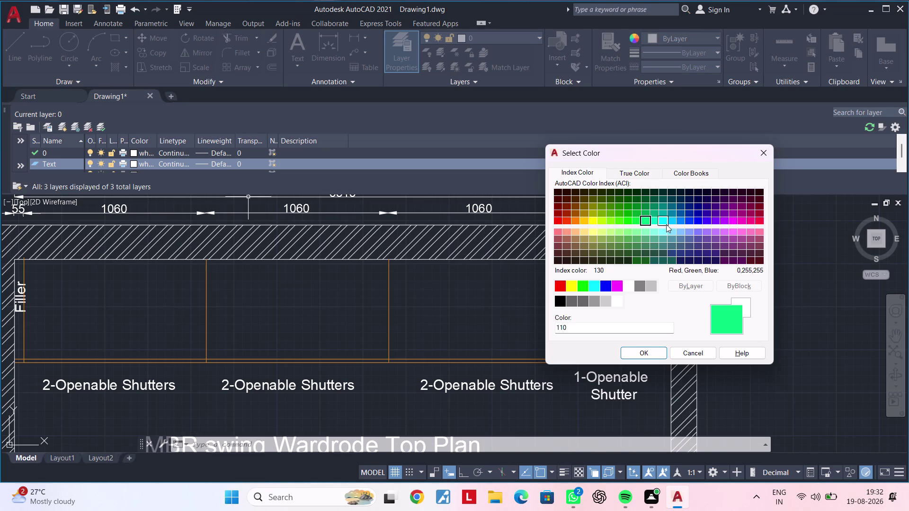
click(676, 224)
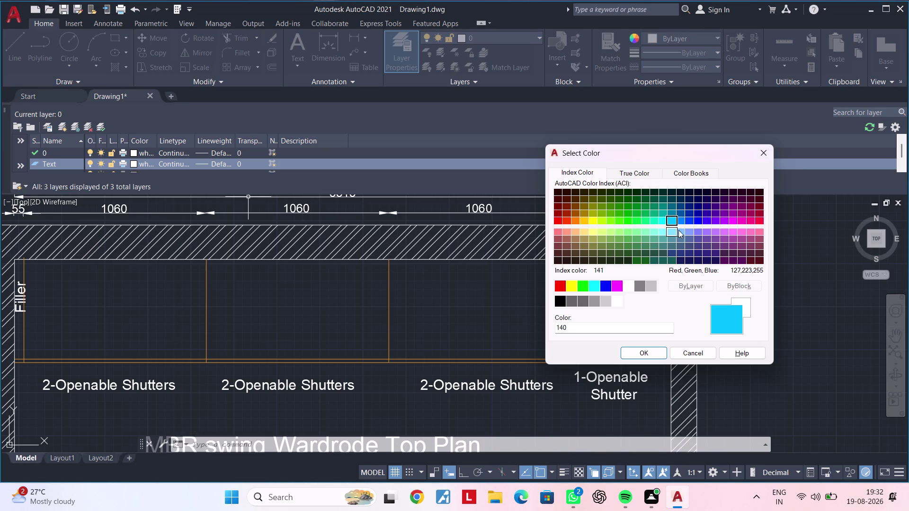
click(748, 219)
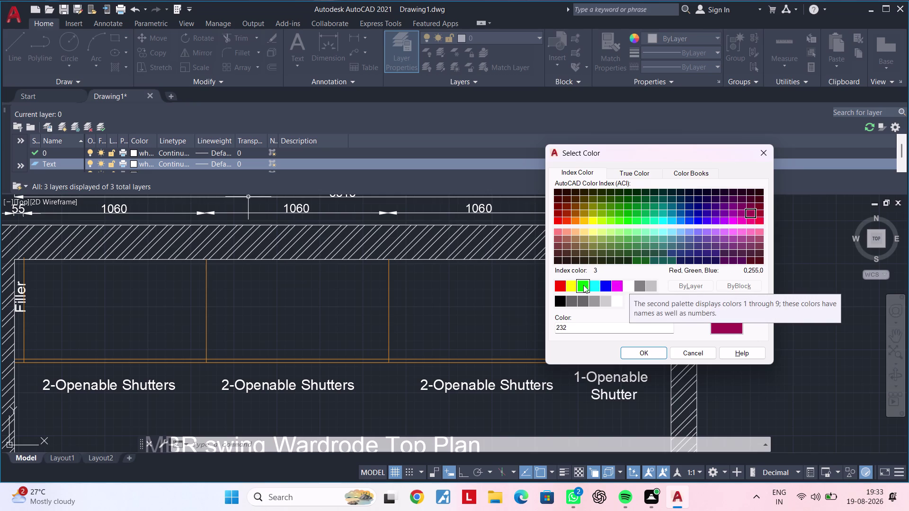
click(632, 287)
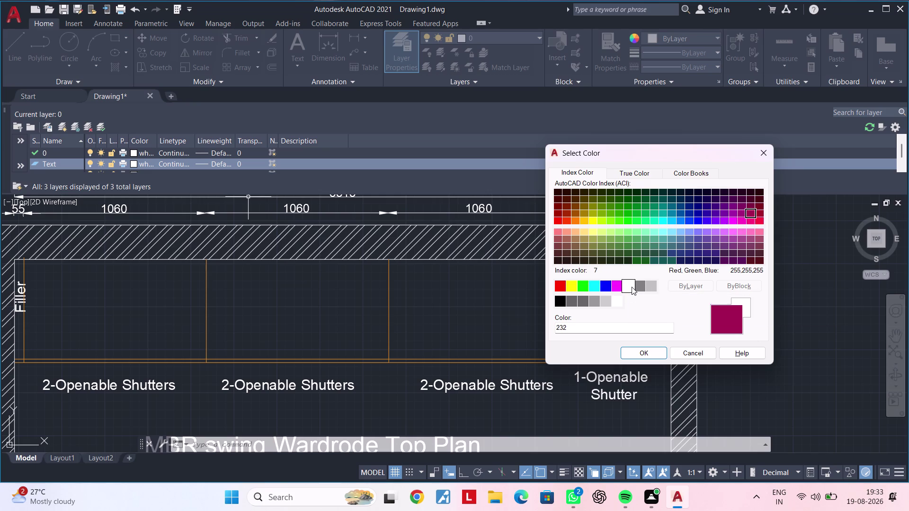
click(640, 287)
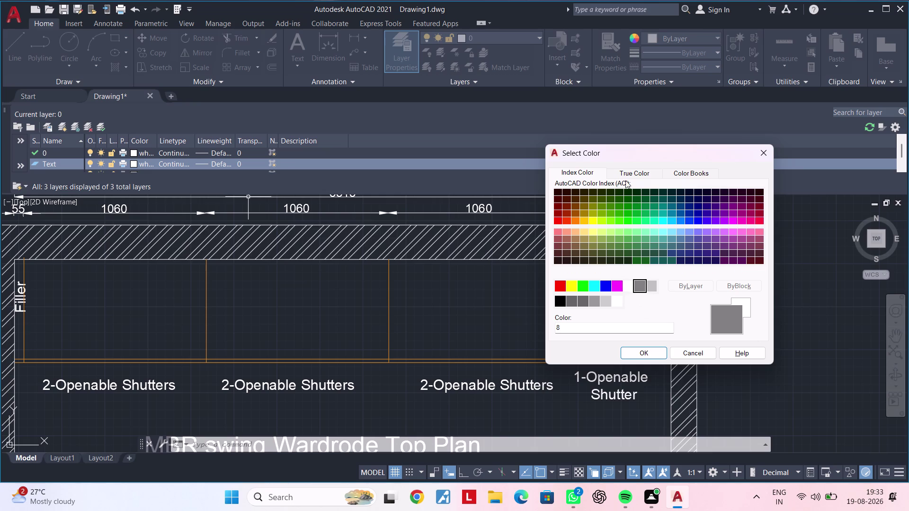
click(623, 210)
click(622, 217)
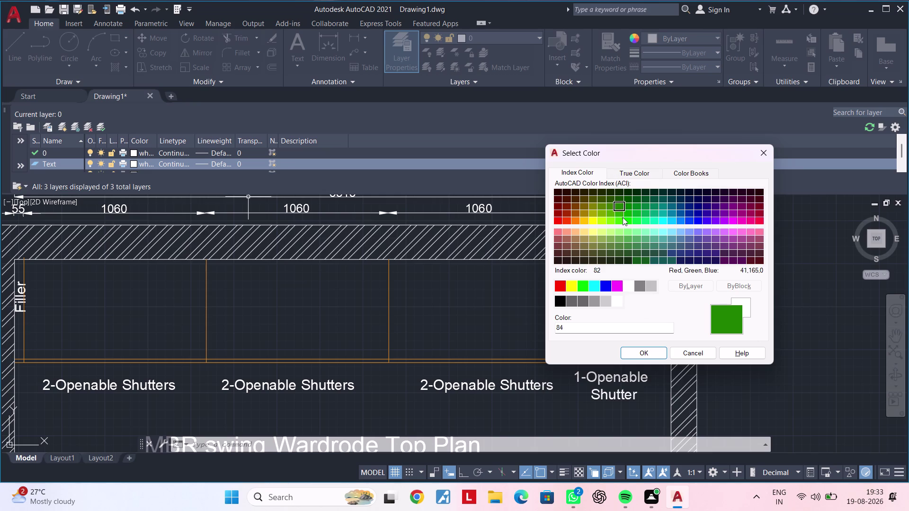
click(608, 219)
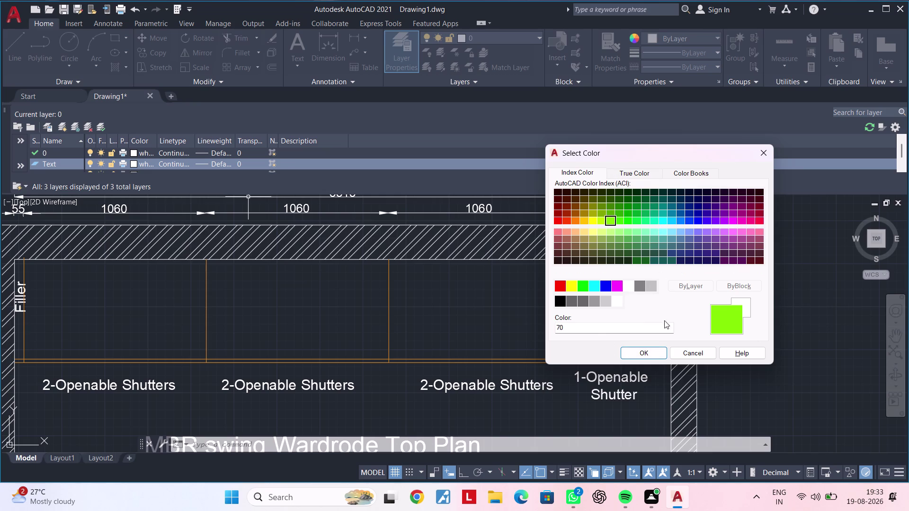
Settle on yellow-orange index colour 40 for the Text layer and confirm.
scroll(down, 3)
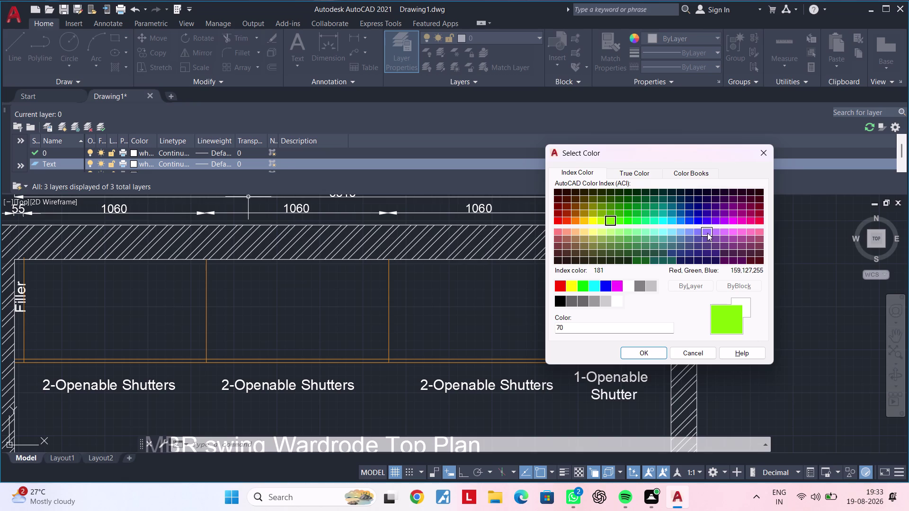
click(656, 262)
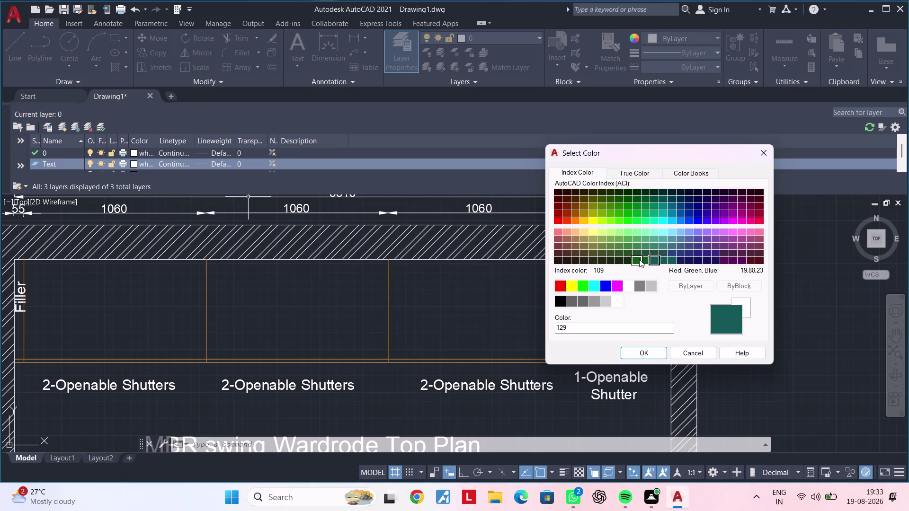
click(639, 259)
click(708, 210)
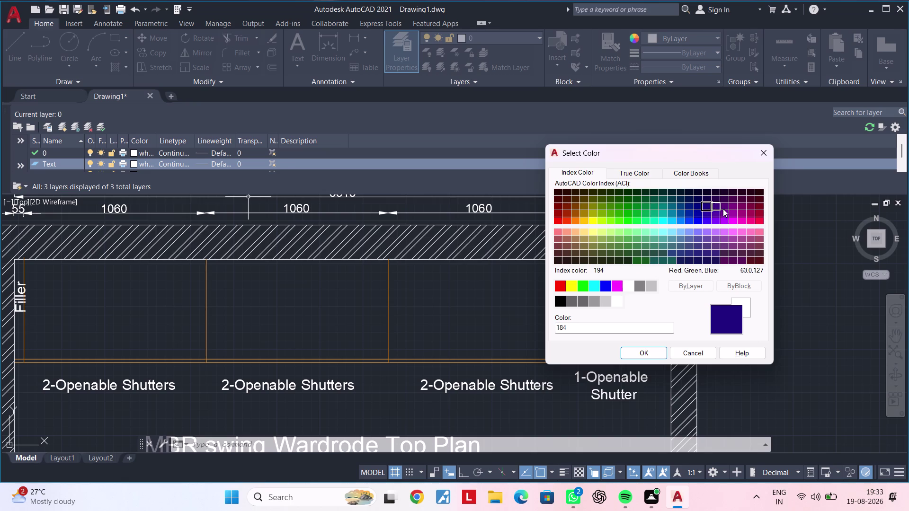
click(729, 207)
click(736, 208)
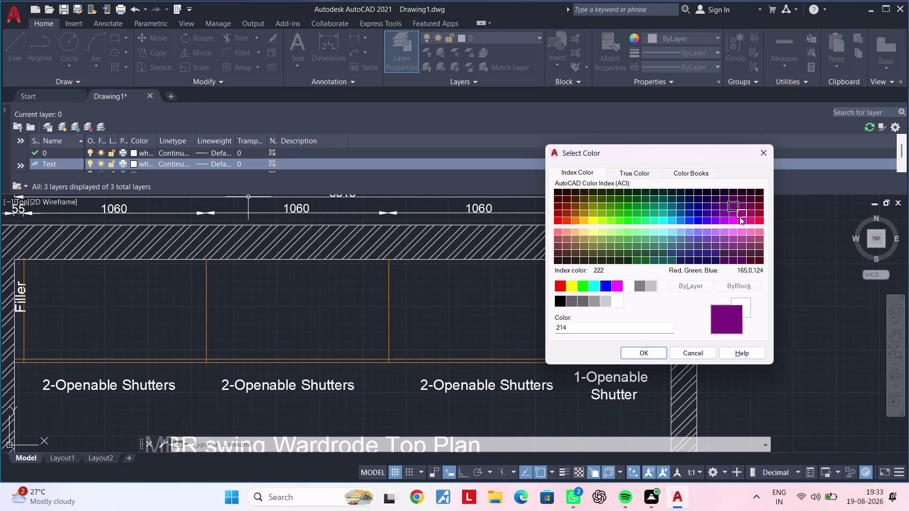
click(739, 221)
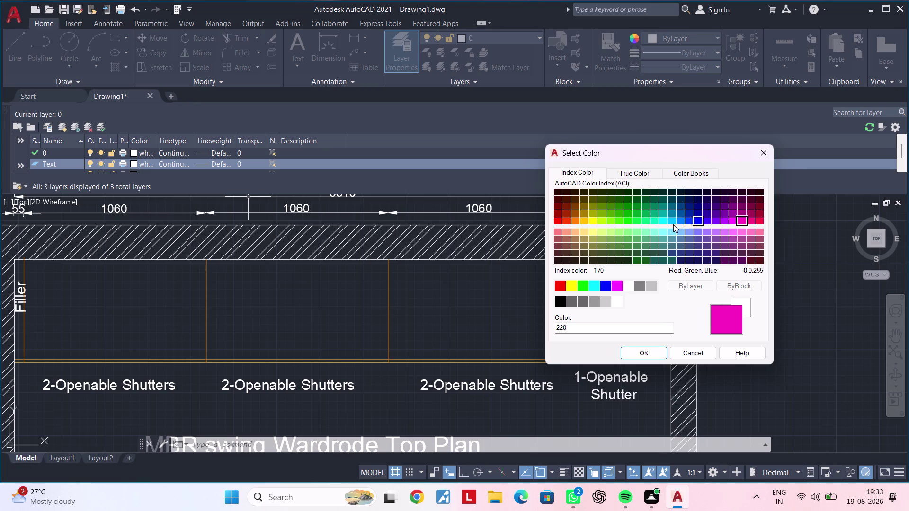
click(588, 224)
click(583, 216)
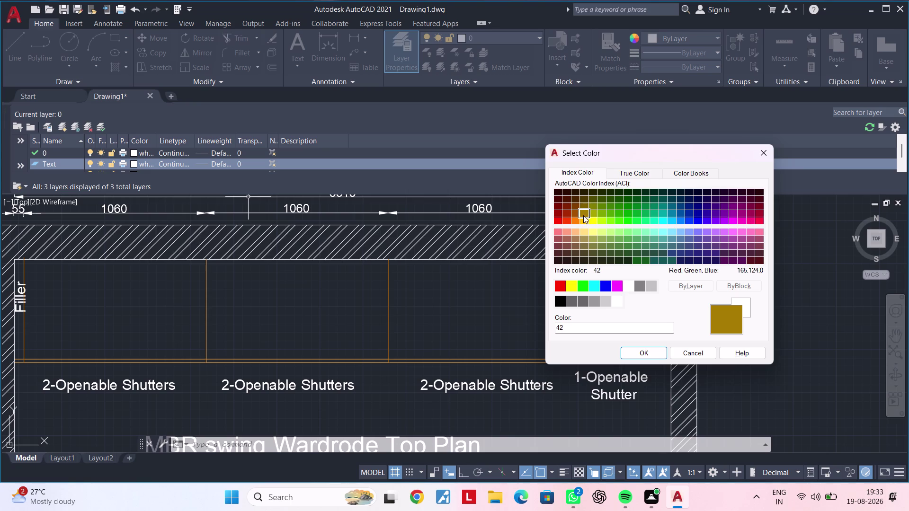
click(586, 234)
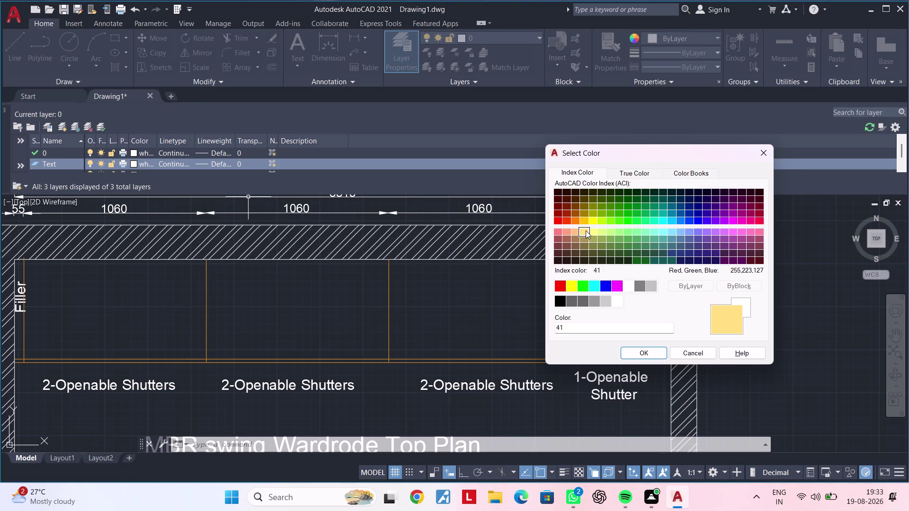
click(586, 224)
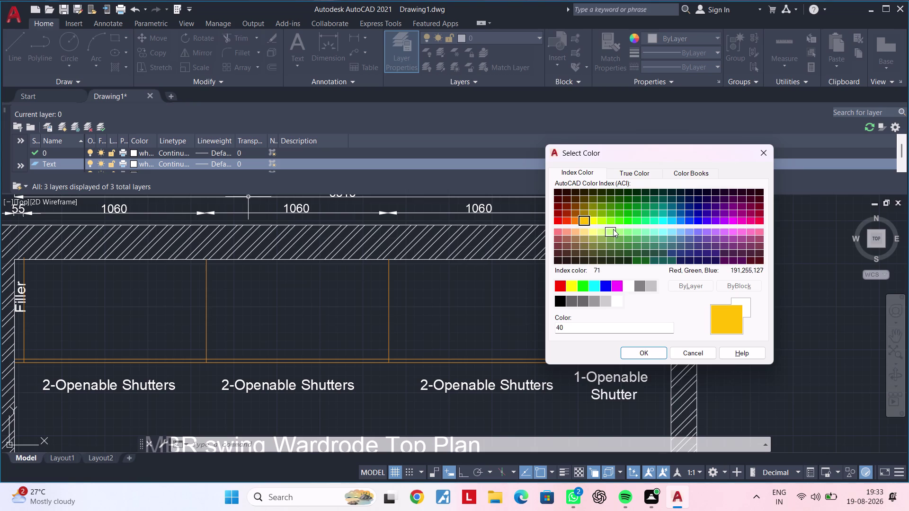
click(638, 354)
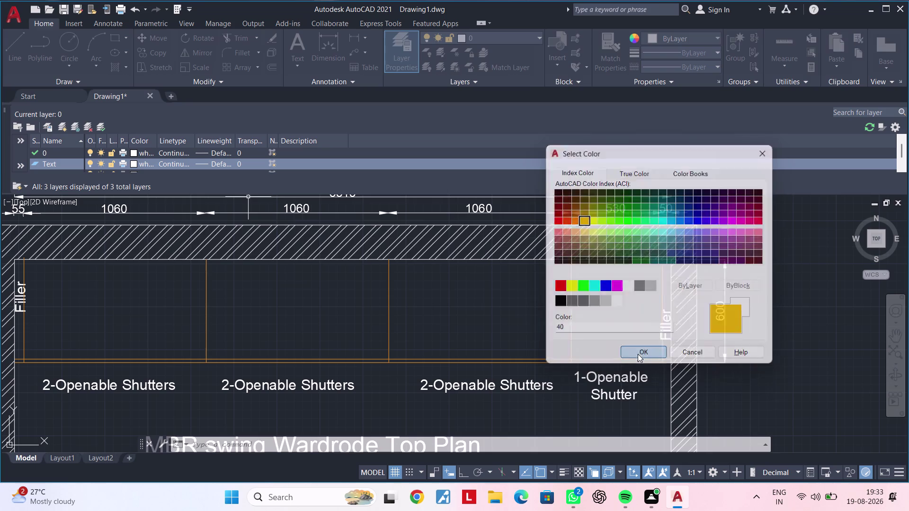
middle_drag(468, 302, 702, 271)
scroll(down, 3)
middle_drag(681, 284, 574, 331)
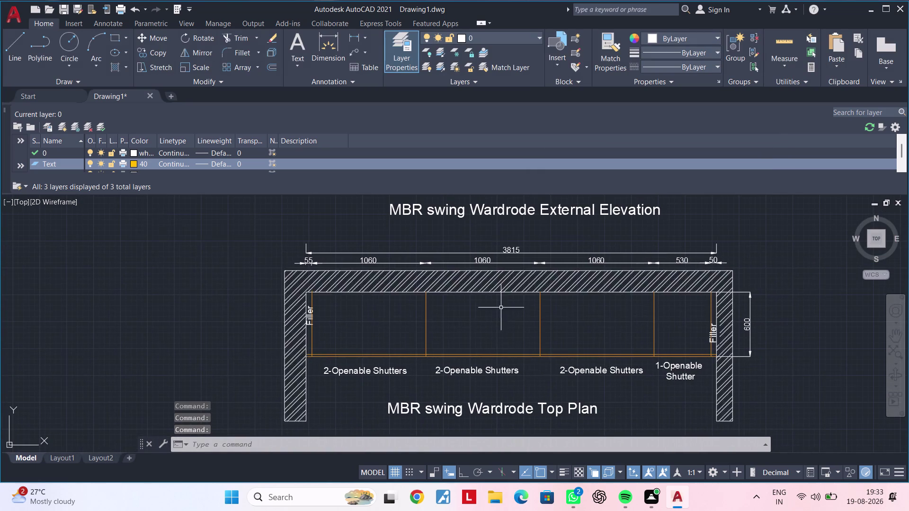
Close the layer palette and pan over to the wardrobe elevation.
click(6, 111)
middle_drag(571, 277, 449, 300)
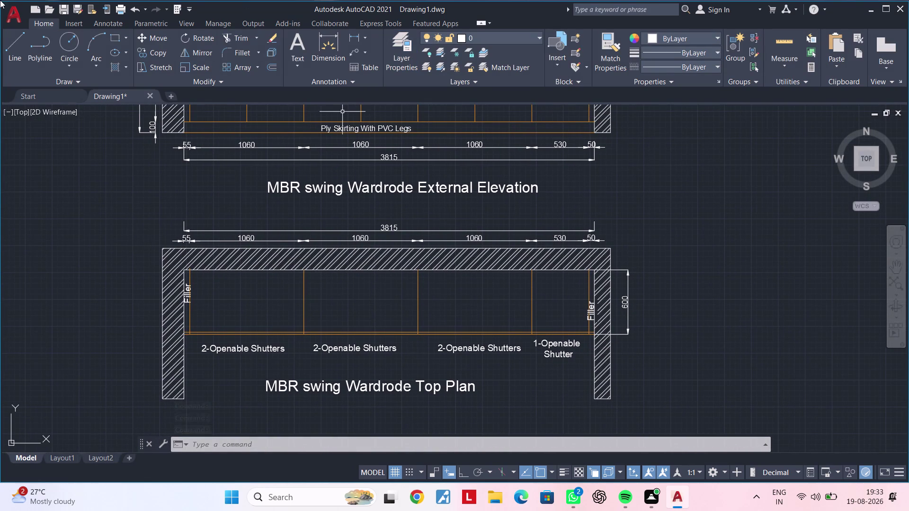
middle_drag(421, 366, 501, 365)
scroll(down, 3)
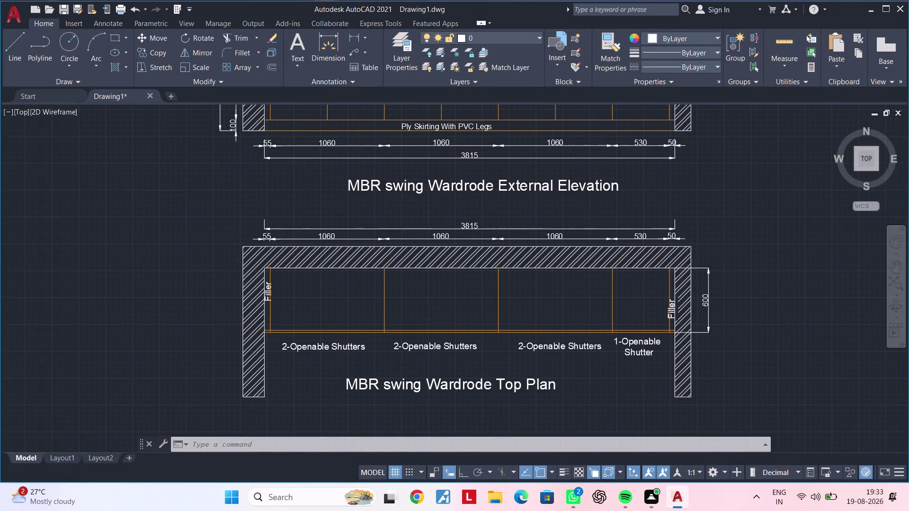
middle_drag(501, 365, 434, 416)
key(Escape)
key(Escape)
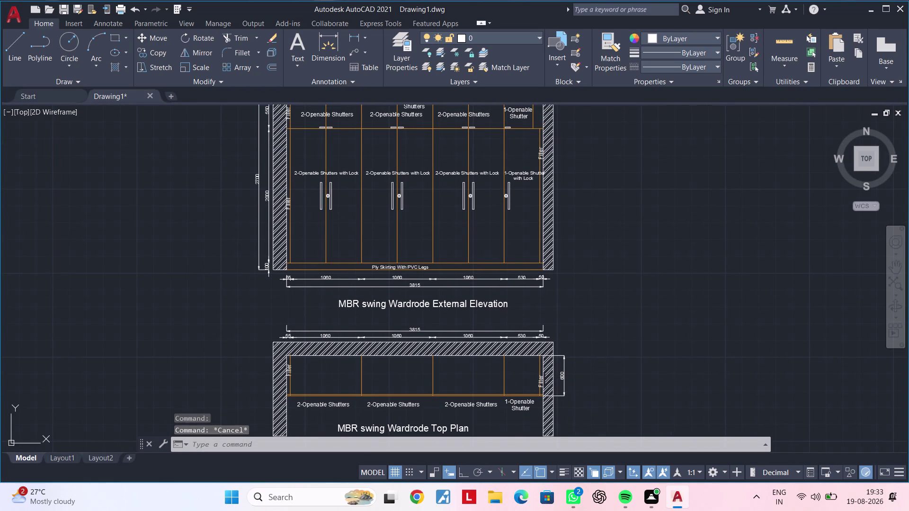
key(Escape)
key(Escape)
key(Escape)
key(Escape)
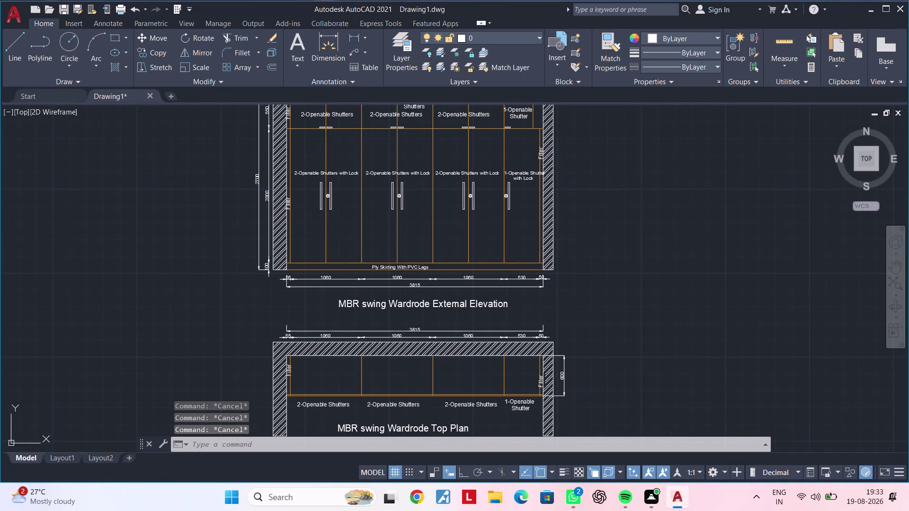
key(Escape)
key(Escape)
Select the Complete Loft Storage Frame & Shutters heading and assign it to the Text layer.
middle_drag(583, 355, 590, 434)
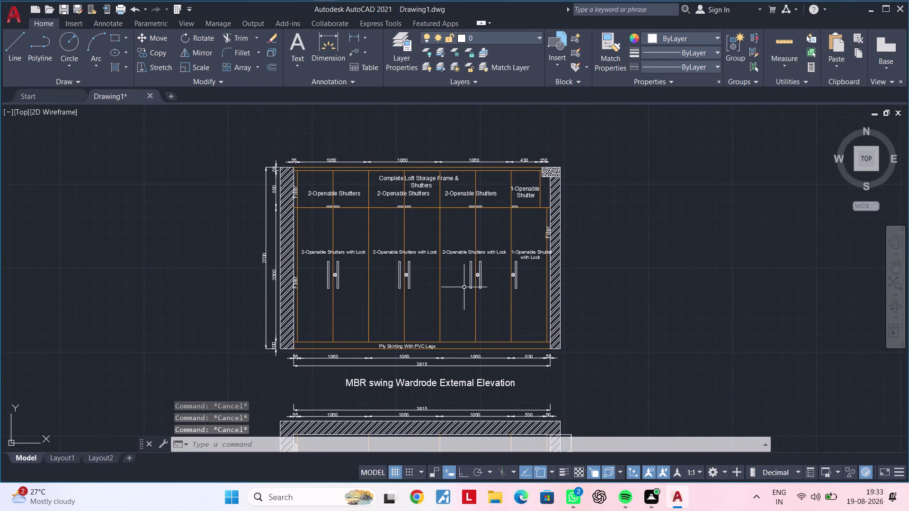
scroll(up, 3)
click(424, 185)
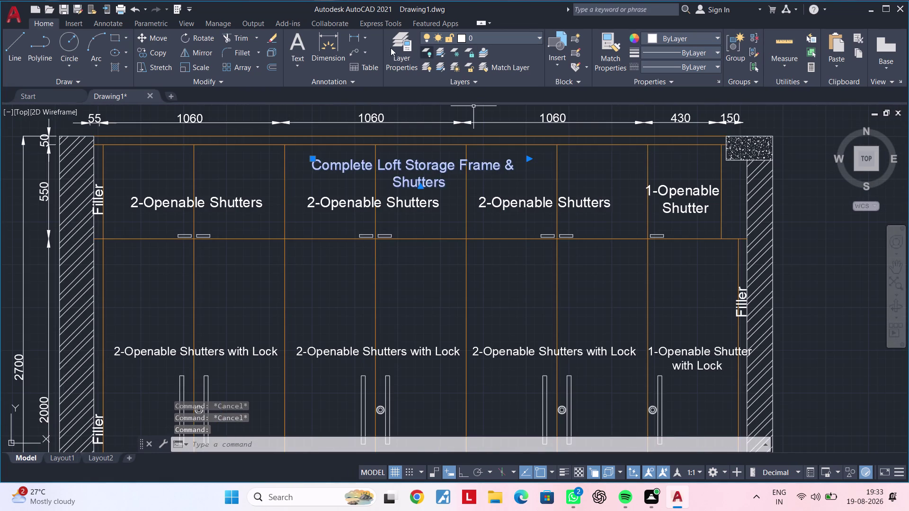
click(504, 40)
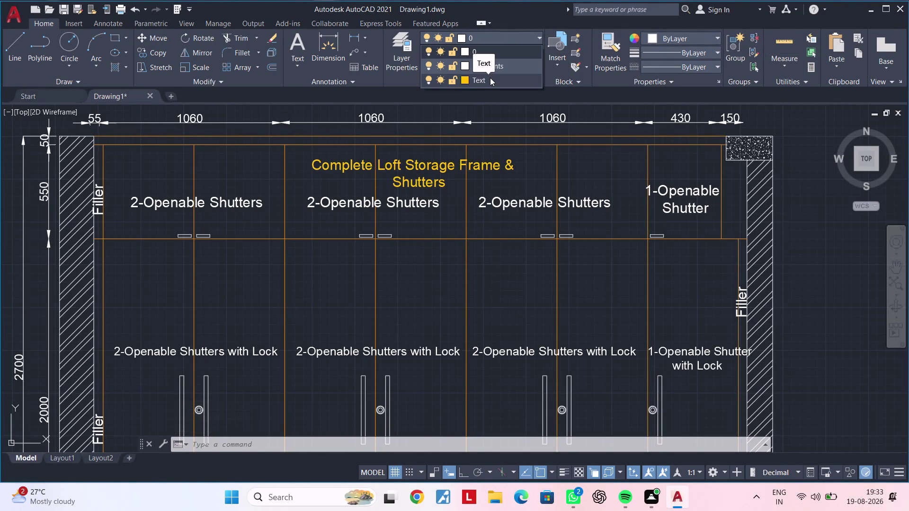
Set the Text layer's colour to the red standard swatch.
click(467, 78)
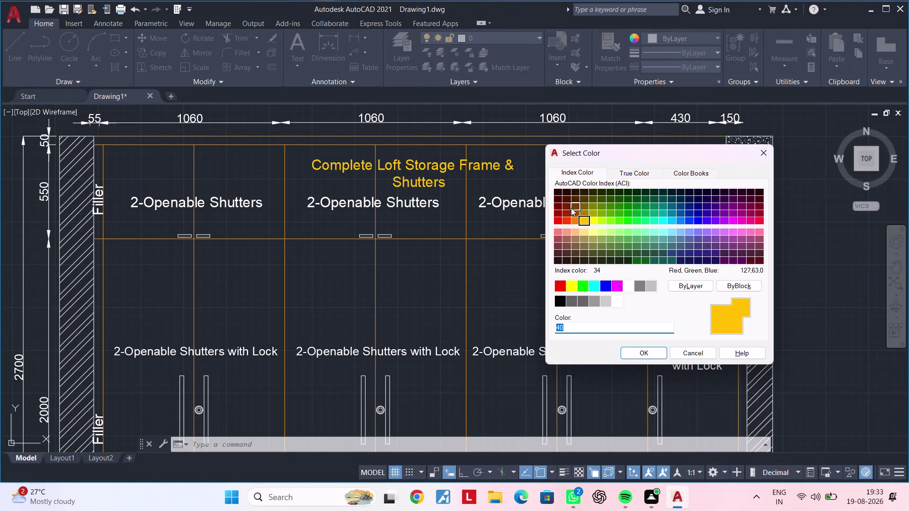
click(561, 218)
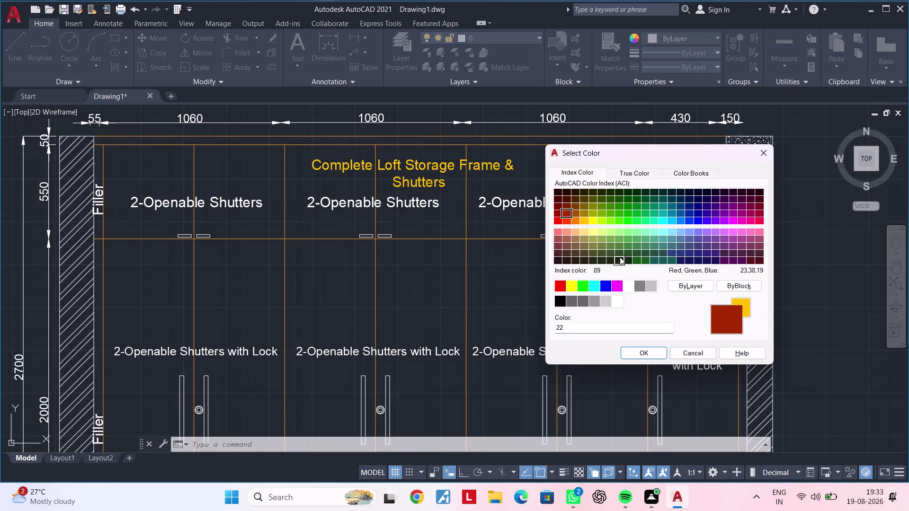
click(759, 218)
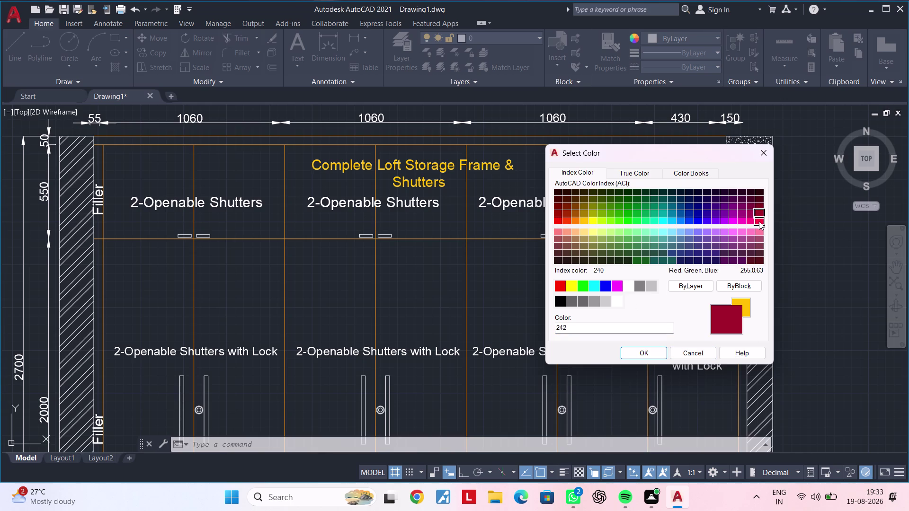
click(758, 222)
click(562, 286)
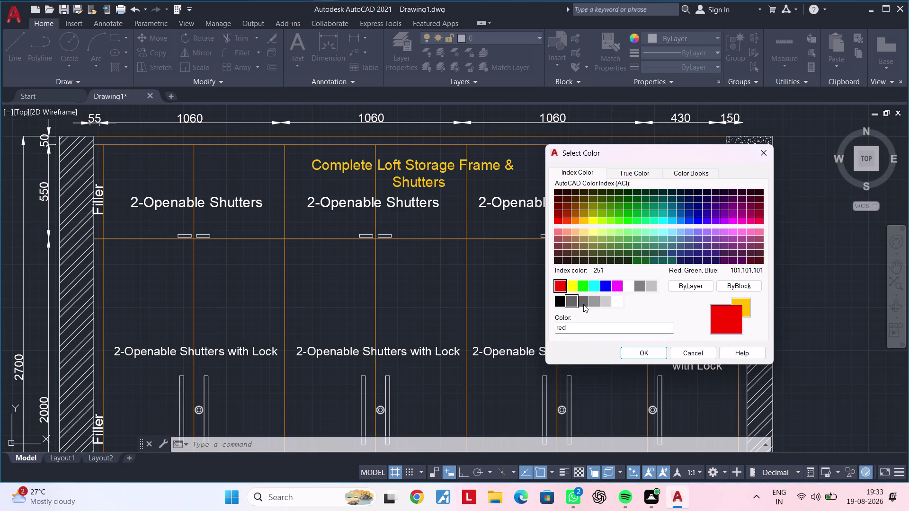
click(645, 351)
Zoom out to view the whole elevation and its title.
key(Escape)
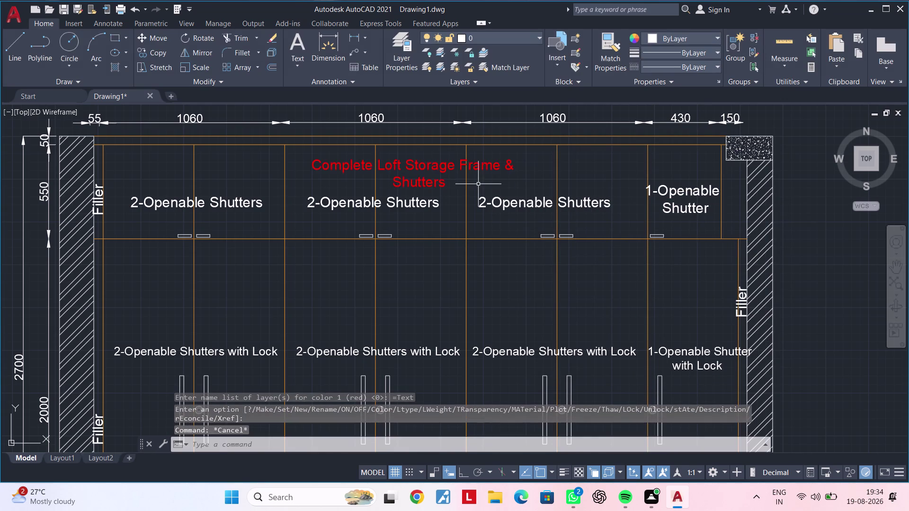
scroll(down, 3)
middle_drag(498, 191, 513, 134)
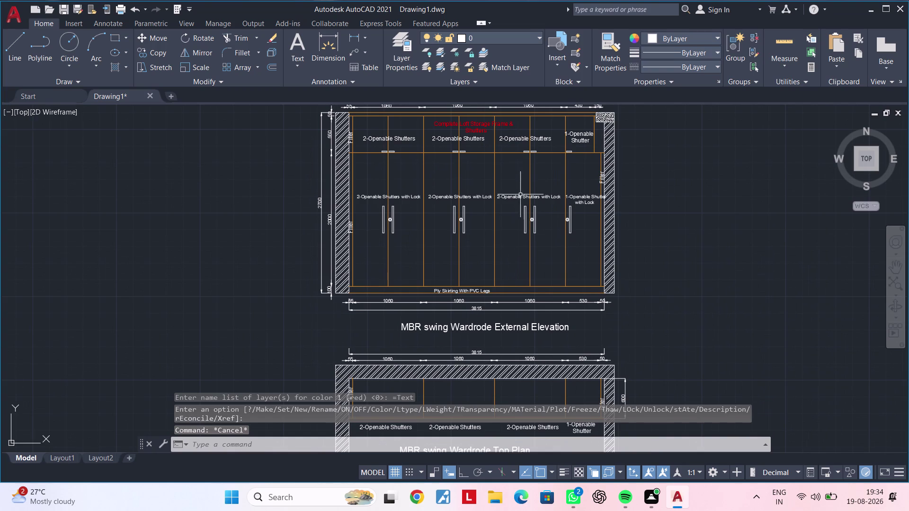
middle_drag(521, 198, 543, 154)
scroll(up, 3)
middle_drag(513, 235, 517, 179)
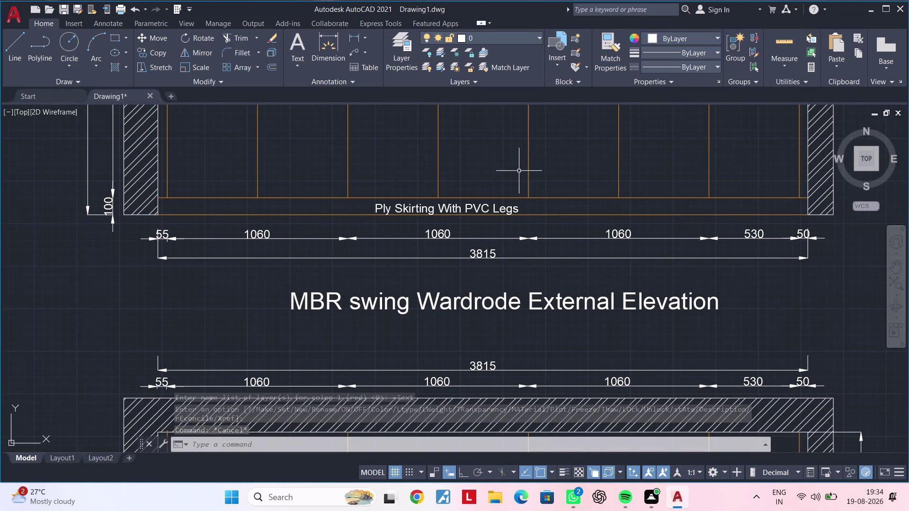
Move the MBR swing Wardrobe External Elevation title onto the Text layer.
click(512, 302)
click(530, 41)
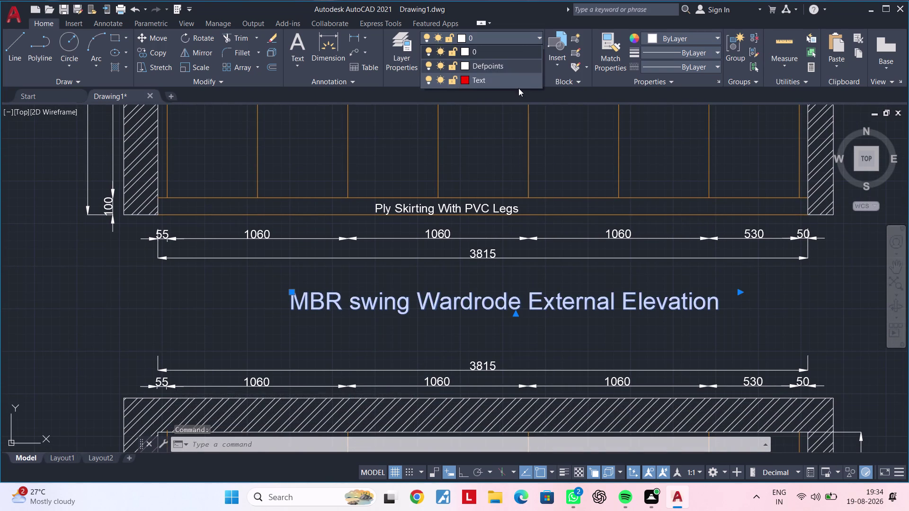
click(518, 85)
scroll(down, 3)
key(Escape)
Move the MBR swing Wardrobe Top Plan title onto the Text layer.
middle_drag(571, 256, 535, 262)
middle_drag(513, 265, 514, 251)
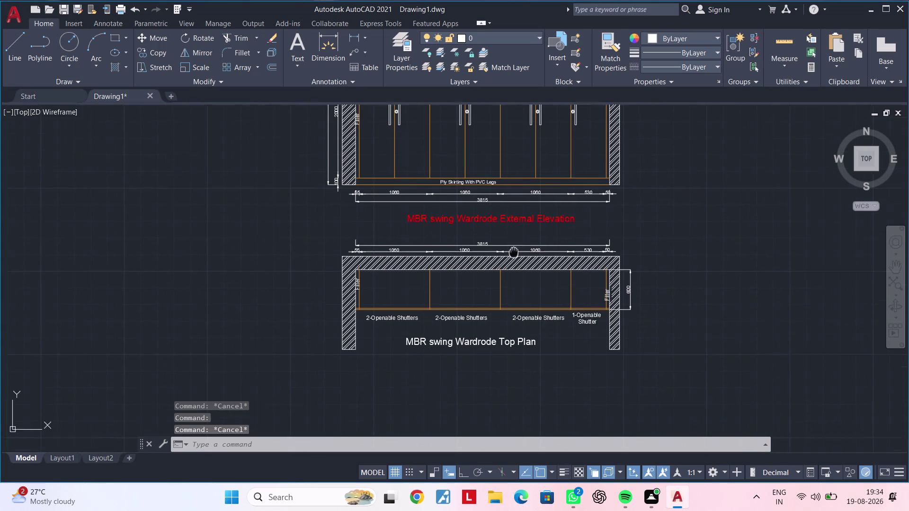
middle_drag(514, 252, 517, 212)
click(492, 307)
click(507, 43)
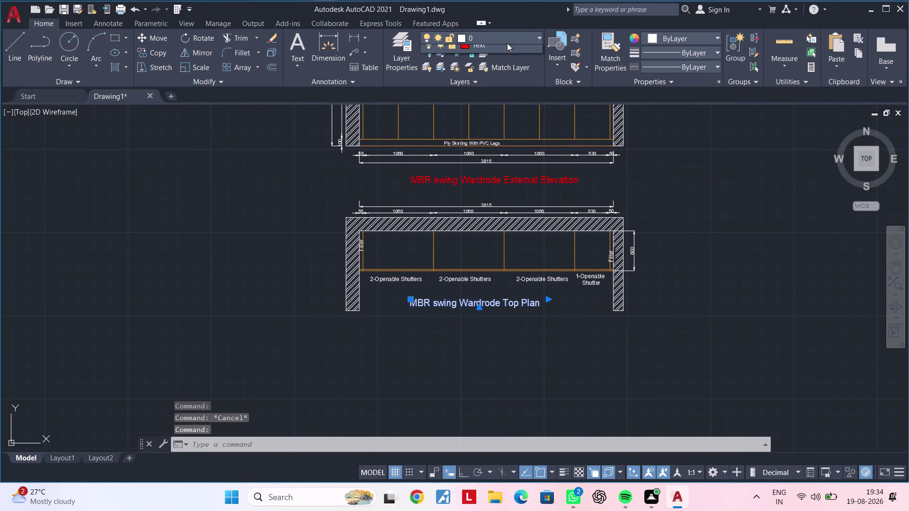
click(490, 82)
key(Escape)
Pan up to review the elevation and cancel the active command.
middle_drag(529, 249, 486, 337)
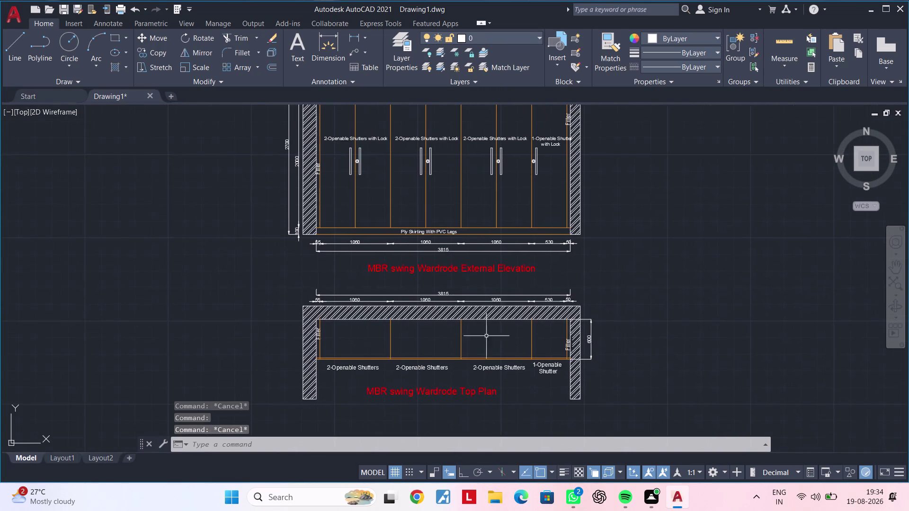
middle_drag(583, 280, 558, 326)
middle_drag(580, 296, 654, 300)
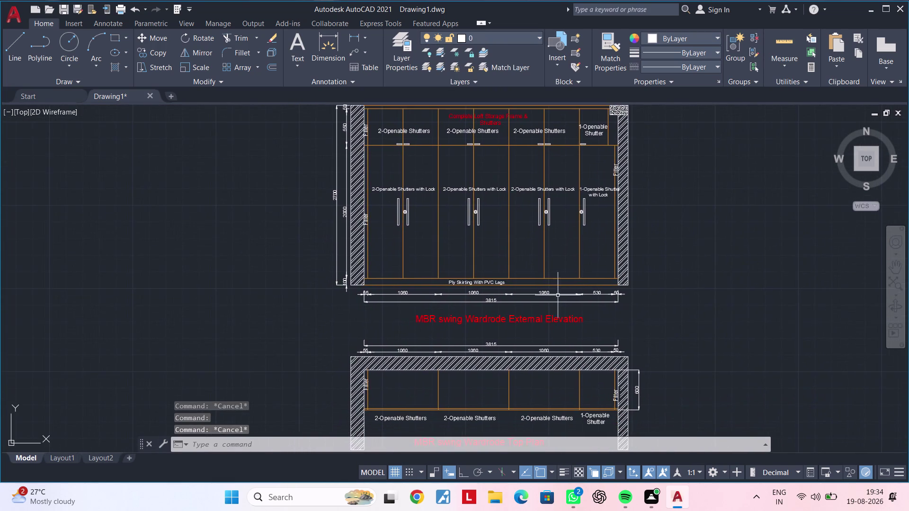
scroll(up, 3)
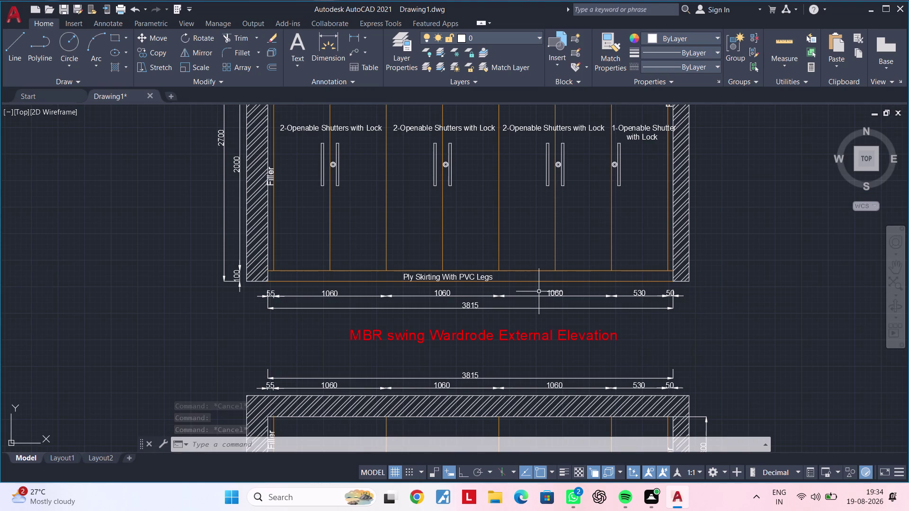
key(Escape)
key(Escape)
key(Escape)
scroll(up, 3)
Window the elevation dimensions, cancel the selection, and bring up Layer Properties Manager.
middle_drag(533, 297, 544, 285)
click(544, 314)
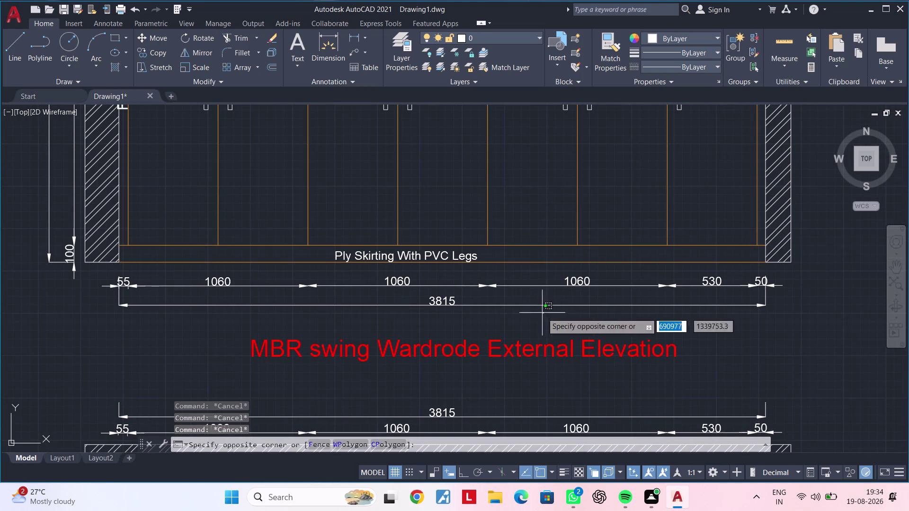
click(528, 278)
middle_click(560, 276)
key(Escape)
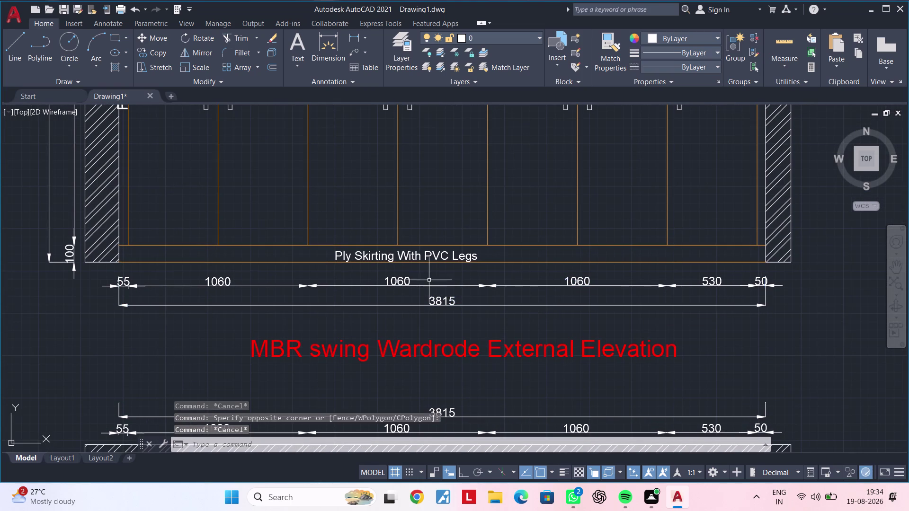
key(Escape)
key(Escape)
click(397, 45)
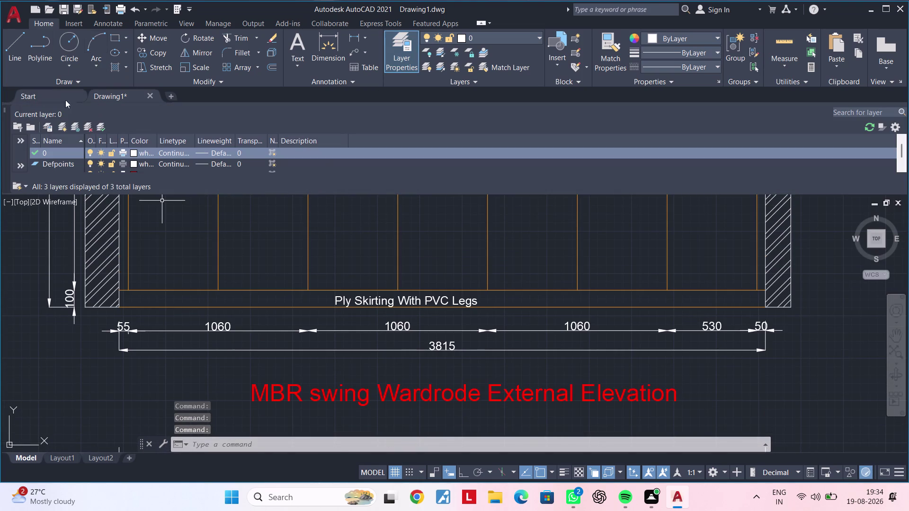
Create a new layer named Dimensions.
click(60, 132)
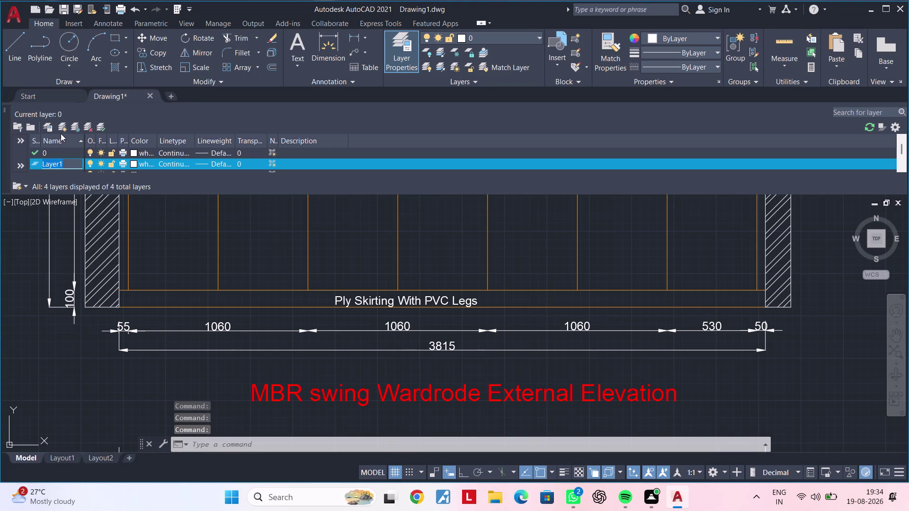
key(BackSpace)
key(d)
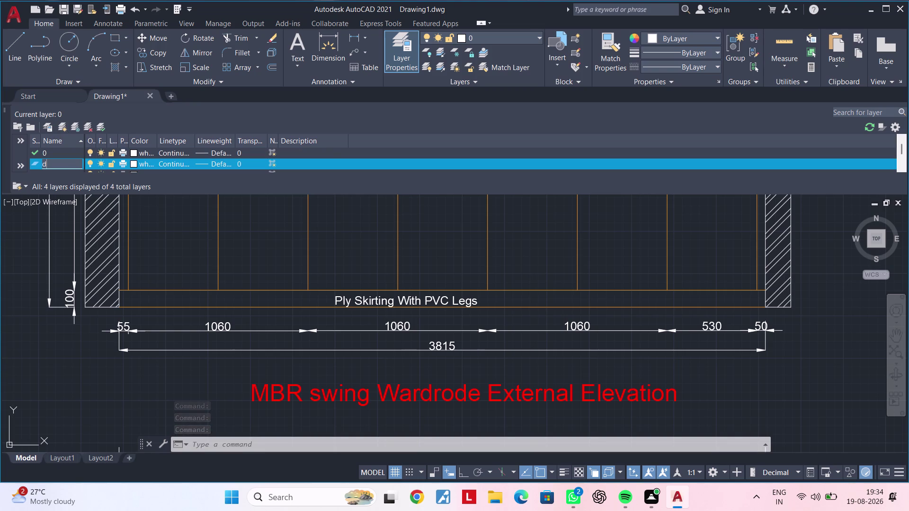
key(BackSpace)
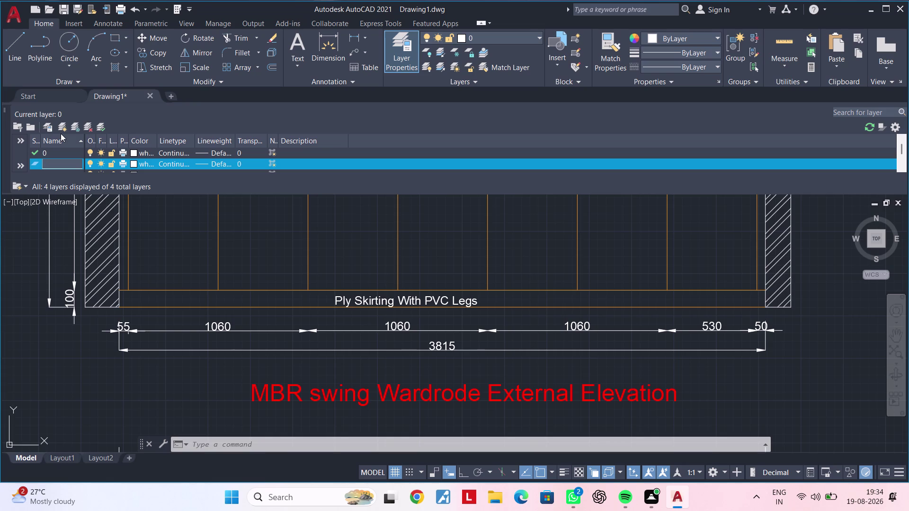
key(shift+d)
text(i)
text(men)
text(si)
text(on)
key(s)
Set the Dimensions layer colour to red, index 10.
click(134, 165)
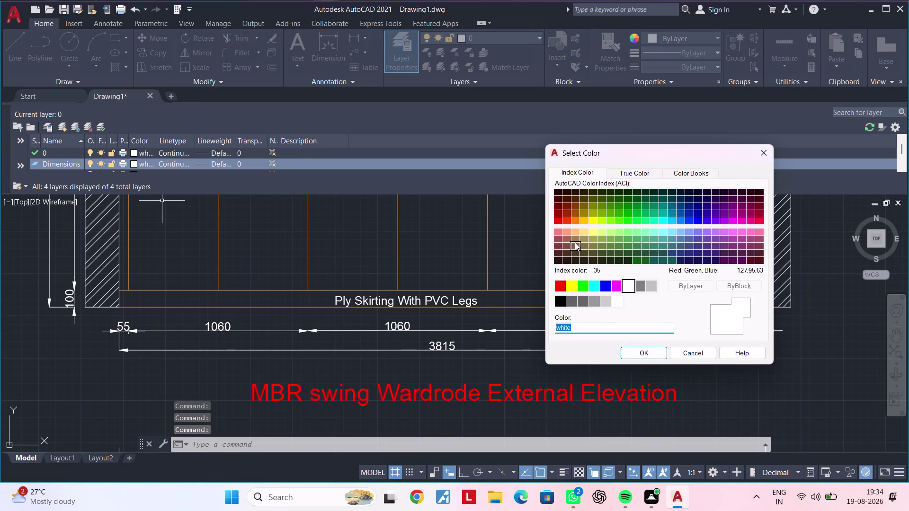
click(560, 221)
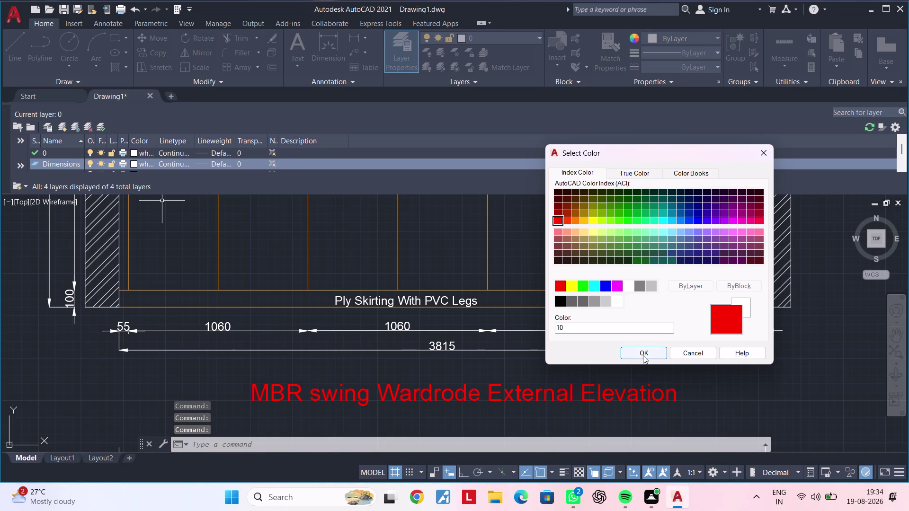
click(643, 353)
key(Escape)
key(Escape)
middle_drag(625, 330, 659, 315)
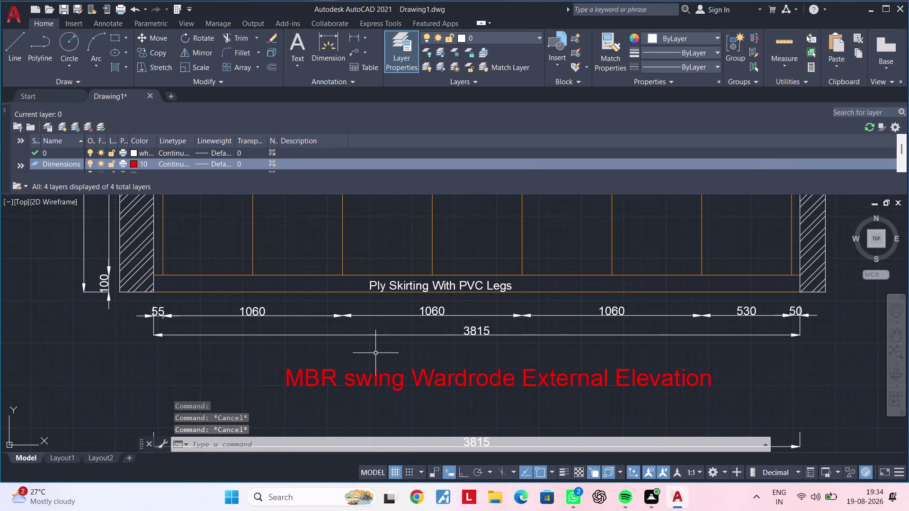
Select the elevation's bottom width dimensions and the 3815 overall dimension.
click(375, 353)
click(258, 304)
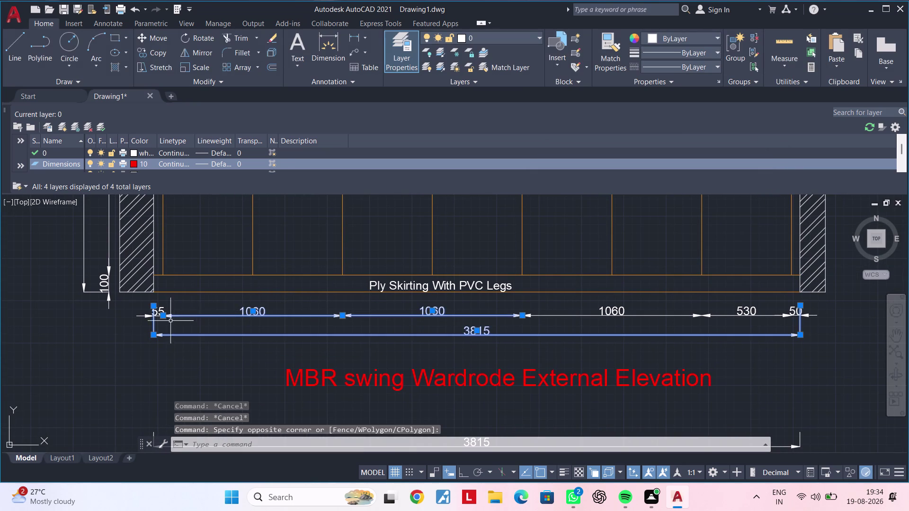
scroll(up, 3)
click(175, 324)
double_click(123, 286)
scroll(down, 3)
middle_drag(292, 327, 201, 329)
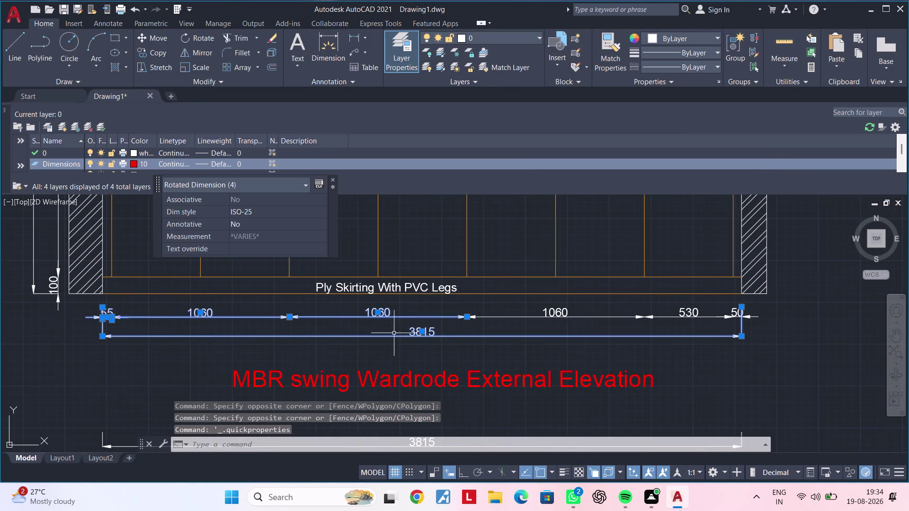
click(574, 320)
click(548, 308)
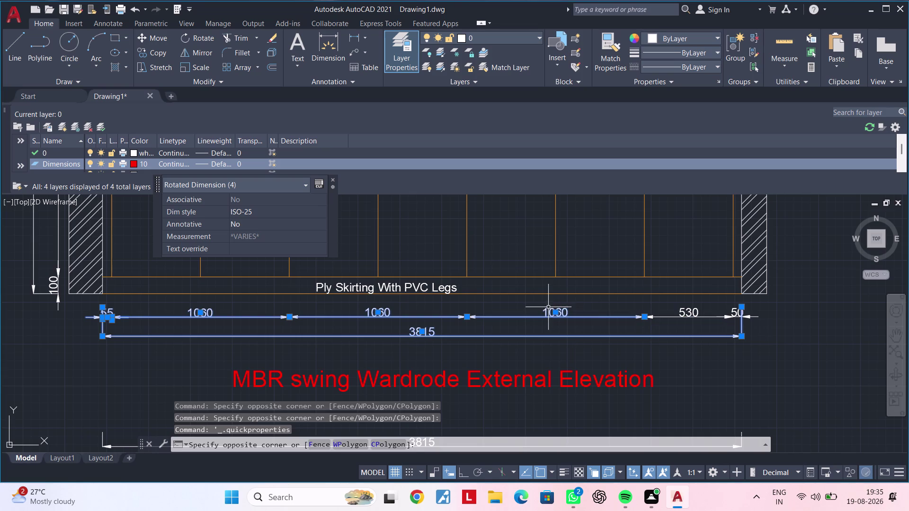
click(680, 323)
click(674, 312)
scroll(up, 3)
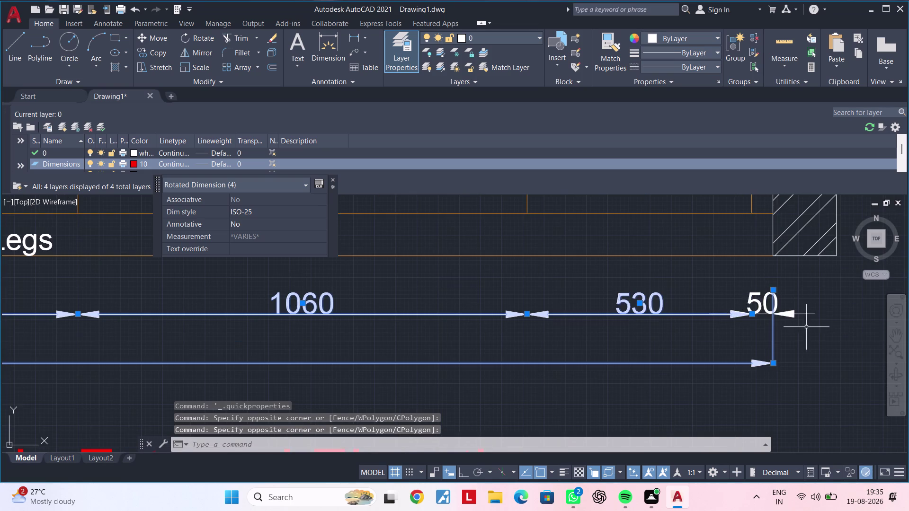
click(807, 327)
double_click(742, 297)
scroll(down, 3)
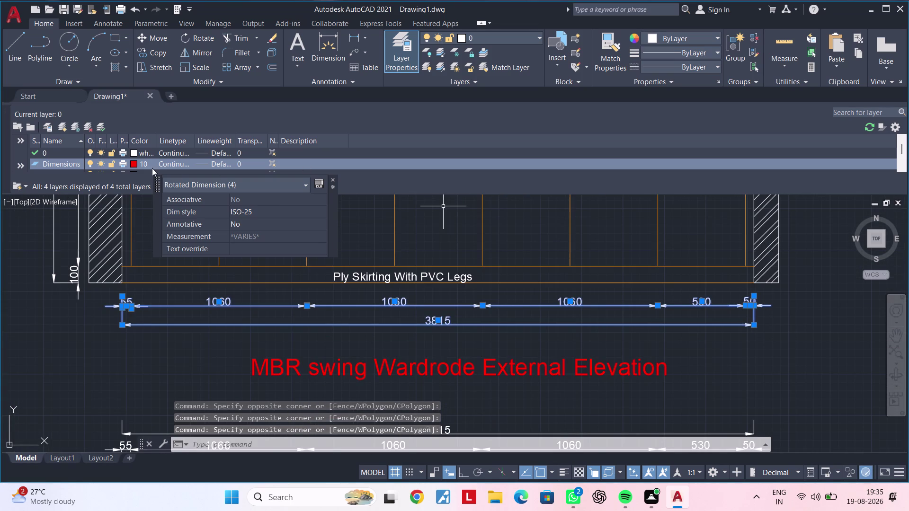
Put the selected dimensions on the Dimensions layer and close the layer manager.
click(478, 39)
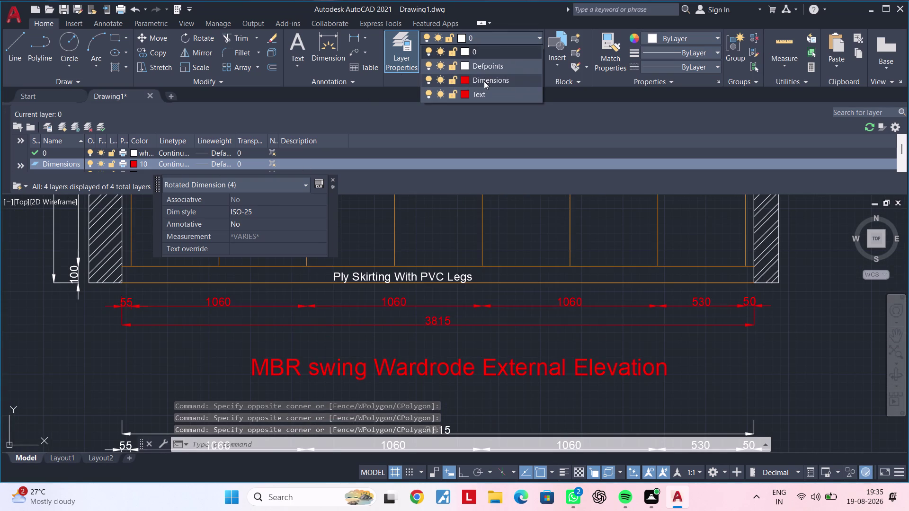
click(484, 81)
key(Escape)
key(Escape)
key(Escape)
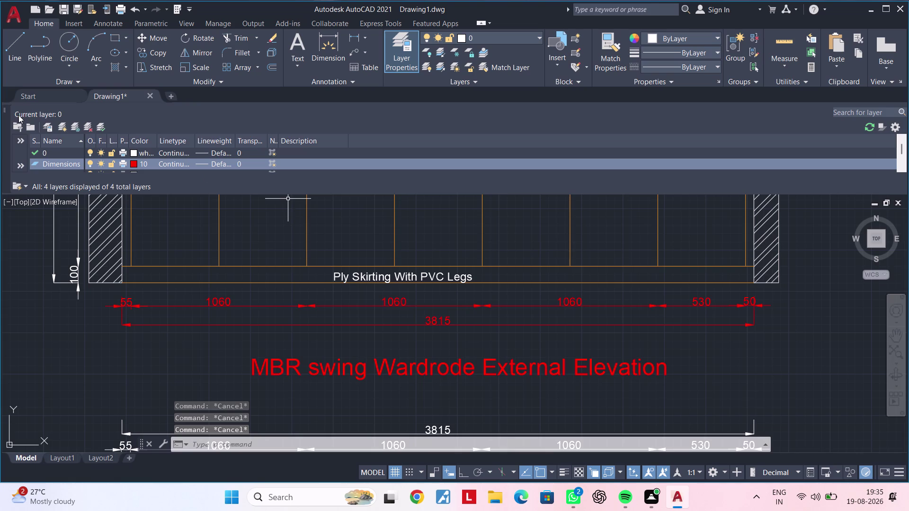
click(7, 111)
scroll(down, 3)
Window-select the elevation's left-side height dimensions.
middle_drag(403, 250, 375, 277)
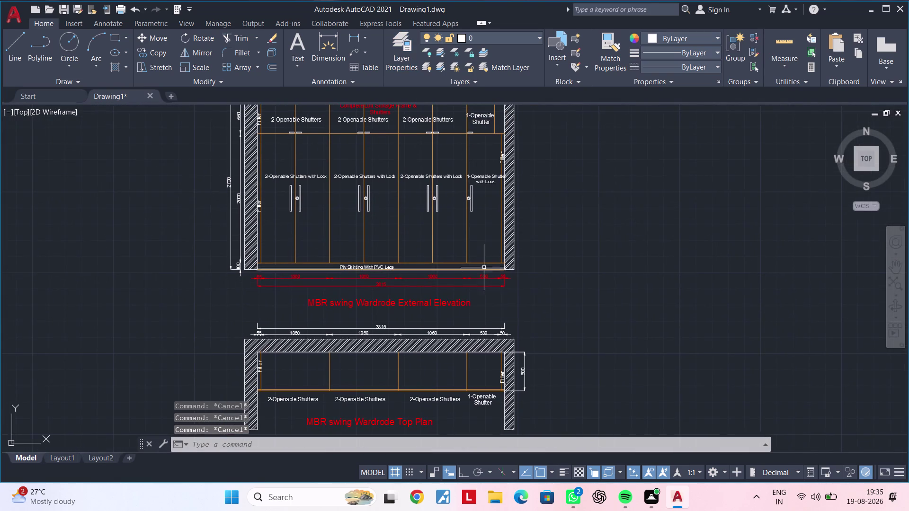
scroll(up, 3)
scroll(down, 3)
middle_drag(485, 264, 587, 266)
middle_drag(458, 246, 590, 262)
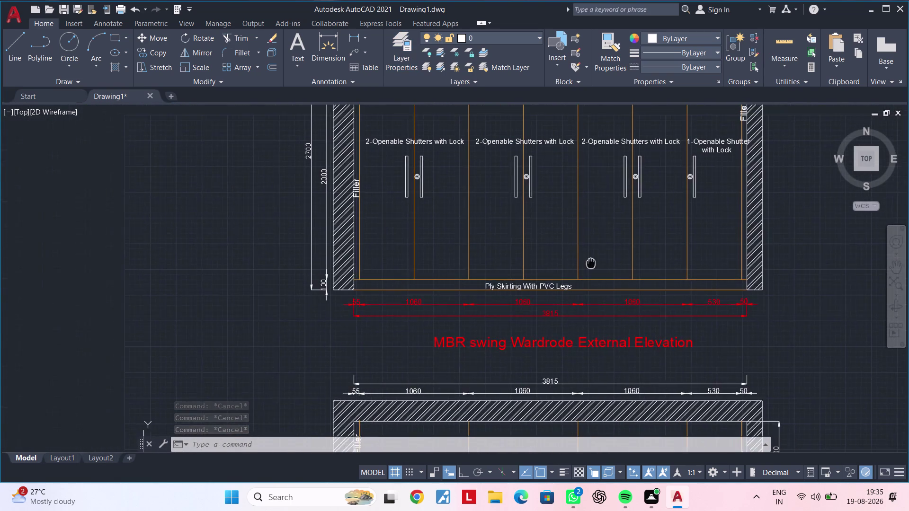
middle_drag(380, 246, 481, 253)
scroll(up, 3)
click(424, 389)
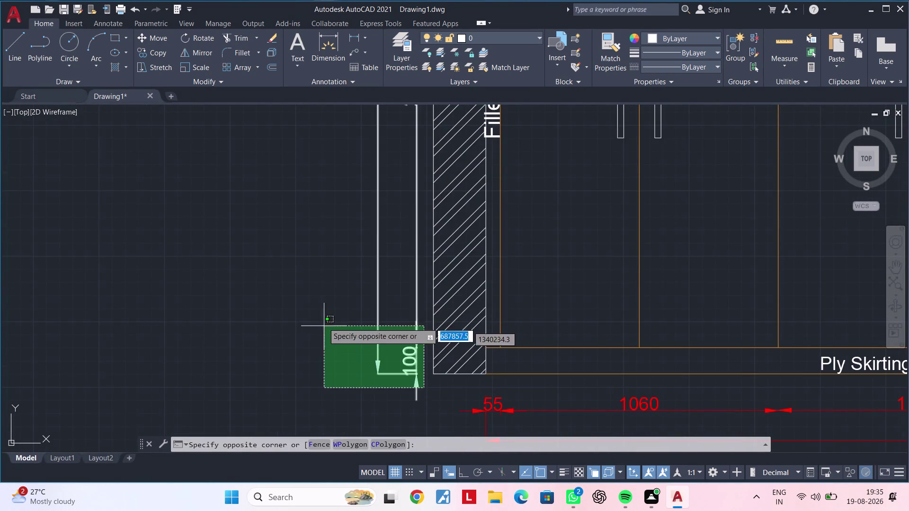
middle_drag(339, 222, 332, 336)
scroll(down, 3)
scroll(down, 3)
middle_drag(326, 215, 324, 332)
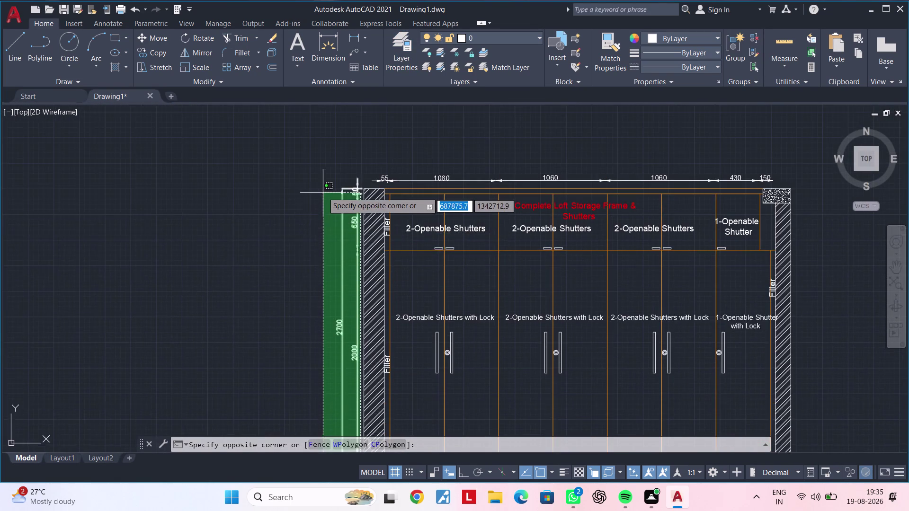
scroll(up, 3)
click(335, 163)
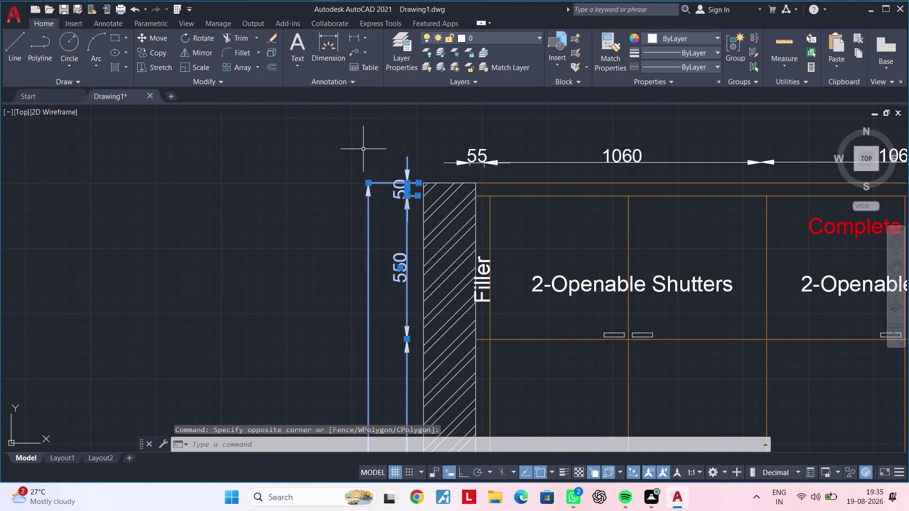
Add the loft's top dimensions to the selection.
middle_drag(363, 149, 209, 161)
click(284, 142)
middle_drag(637, 171, 284, 170)
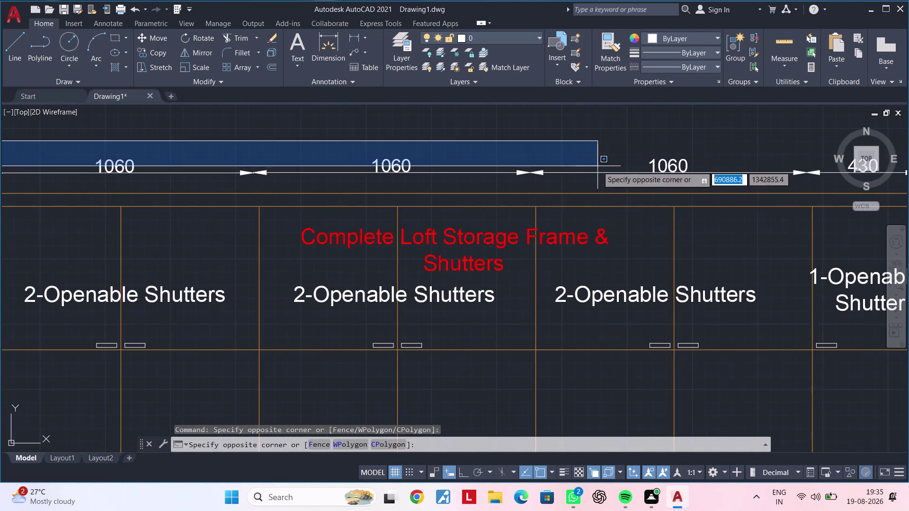
middle_drag(590, 177, 440, 216)
middle_drag(659, 214, 617, 214)
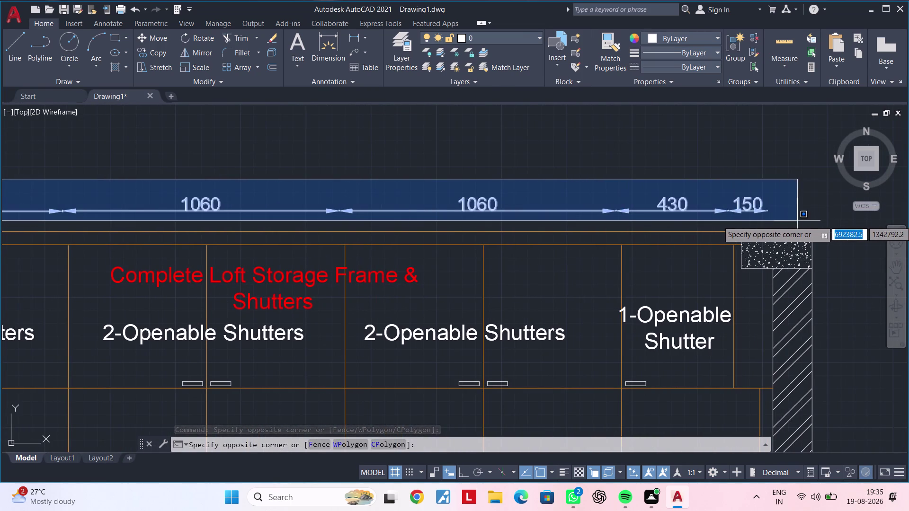
click(797, 222)
Add the Top Plan's width, 3815 and 600 depth dimensions to the selection.
scroll(down, 3)
middle_drag(713, 222, 689, 131)
middle_drag(583, 248, 513, 105)
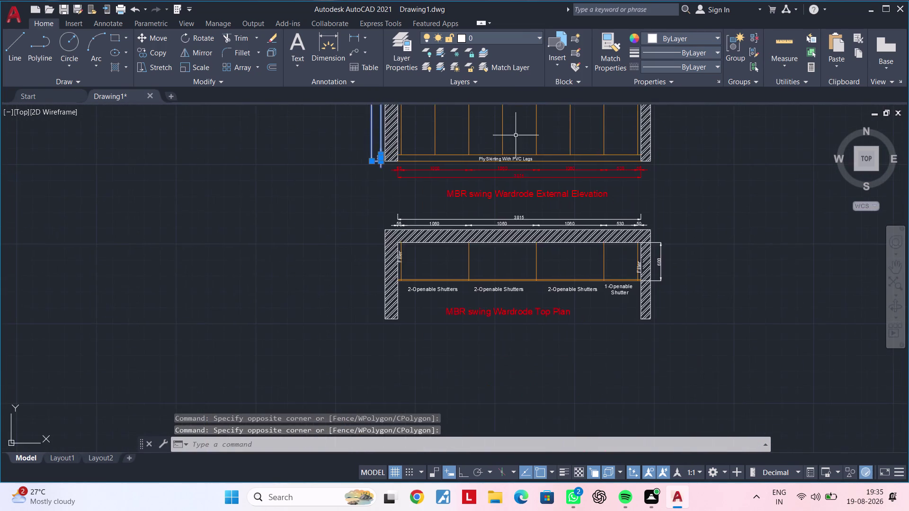
scroll(up, 3)
scroll(up, 3)
double_click(217, 175)
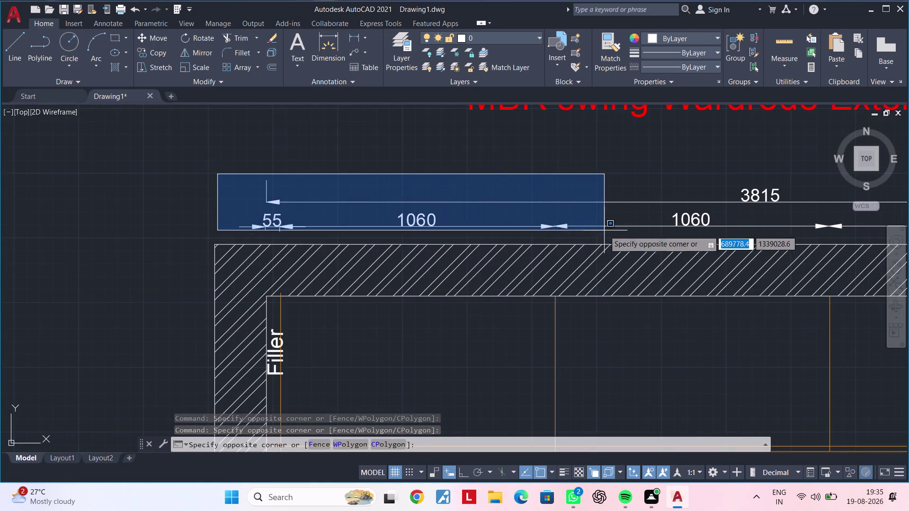
middle_drag(647, 238, 154, 114)
scroll(down, 3)
middle_drag(539, 134, 498, 219)
scroll(up, 3)
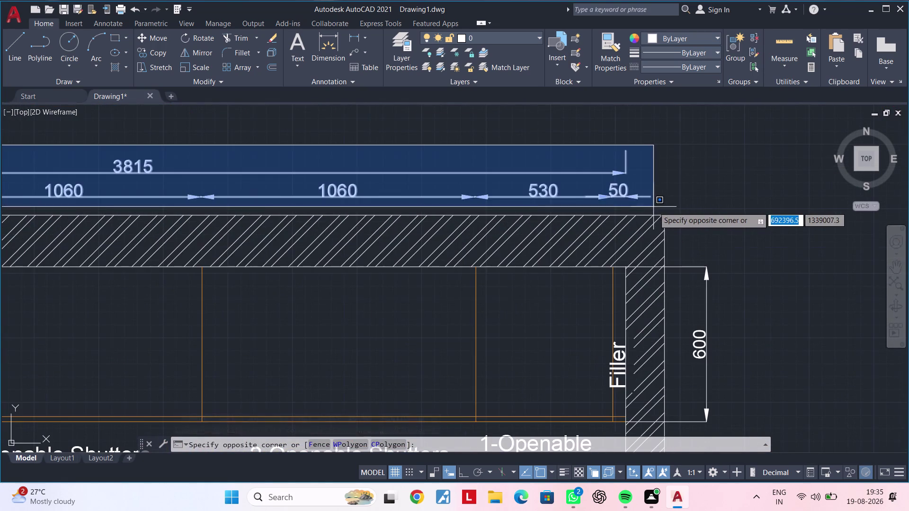
click(665, 202)
middle_drag(670, 196, 692, 102)
click(764, 159)
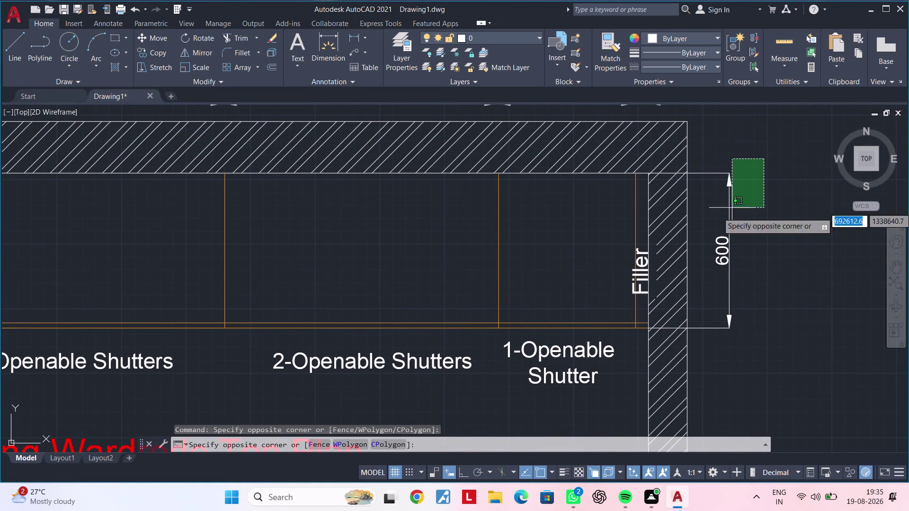
double_click(715, 350)
scroll(down, 3)
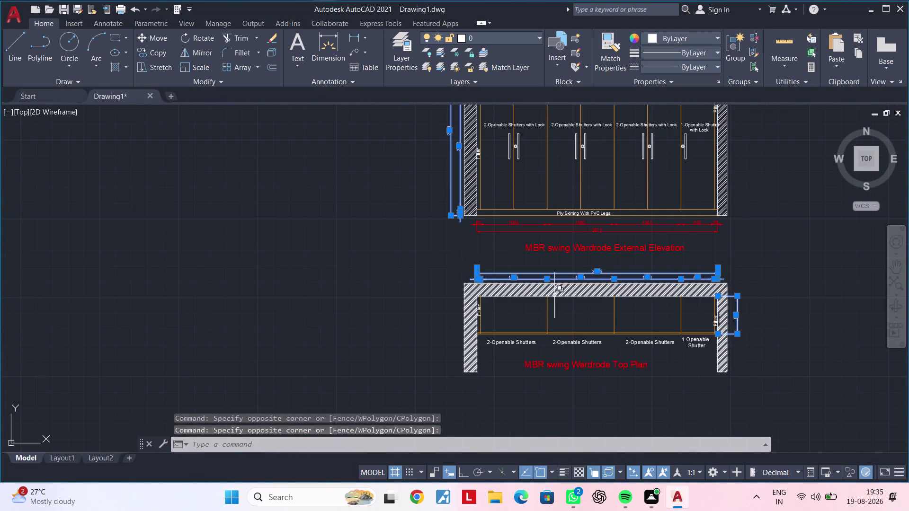
Put all selected dimensions on the Dimensions layer and clear the selection.
middle_drag(573, 310, 557, 352)
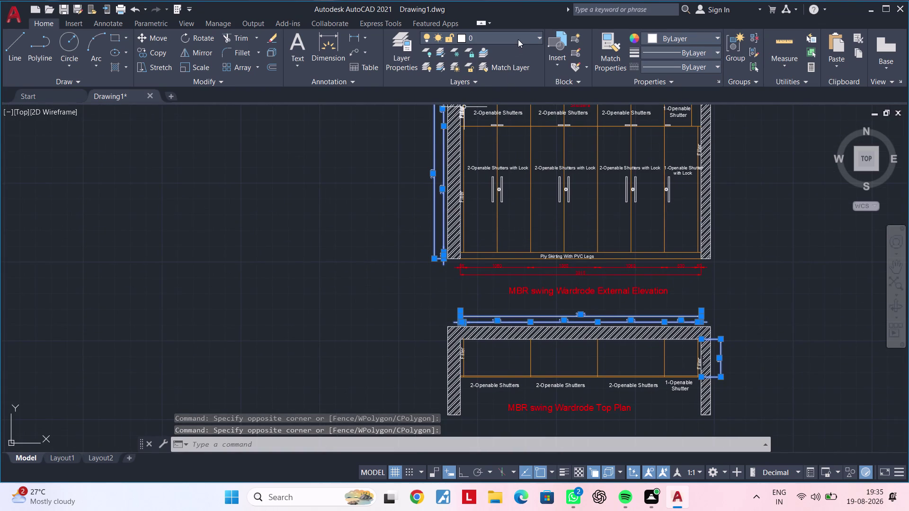
click(518, 39)
click(515, 79)
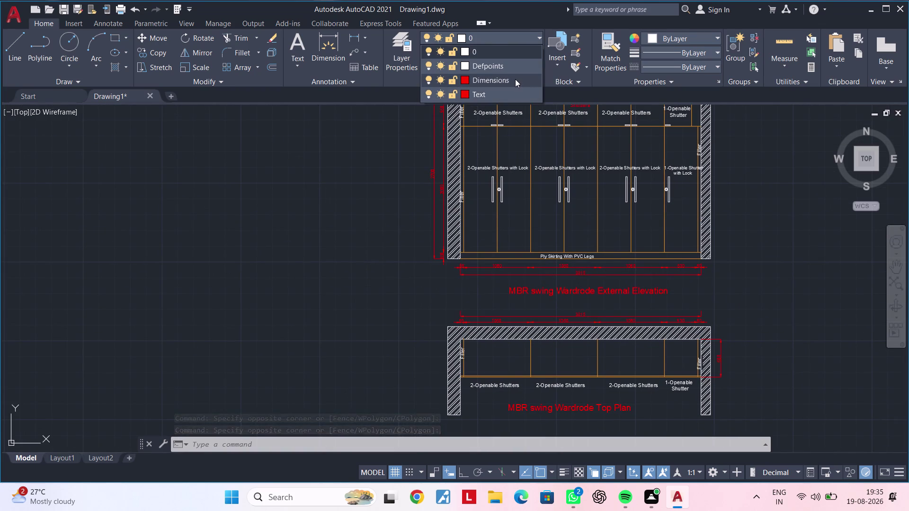
key(Escape)
middle_drag(685, 250, 537, 300)
middle_drag(654, 226, 578, 250)
key(Escape)
key(Escape)
scroll(down, 3)
middle_drag(594, 236, 549, 219)
key(Escape)
key(Escape)
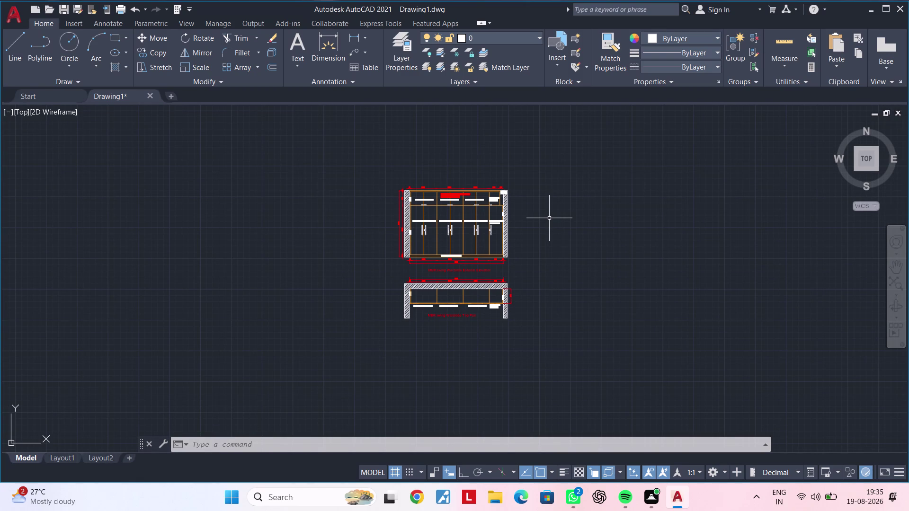
Recentre both wardrobe drawings, cancel active commands, and start plotting with Ctrl+P.
scroll(up, 3)
scroll(down, 3)
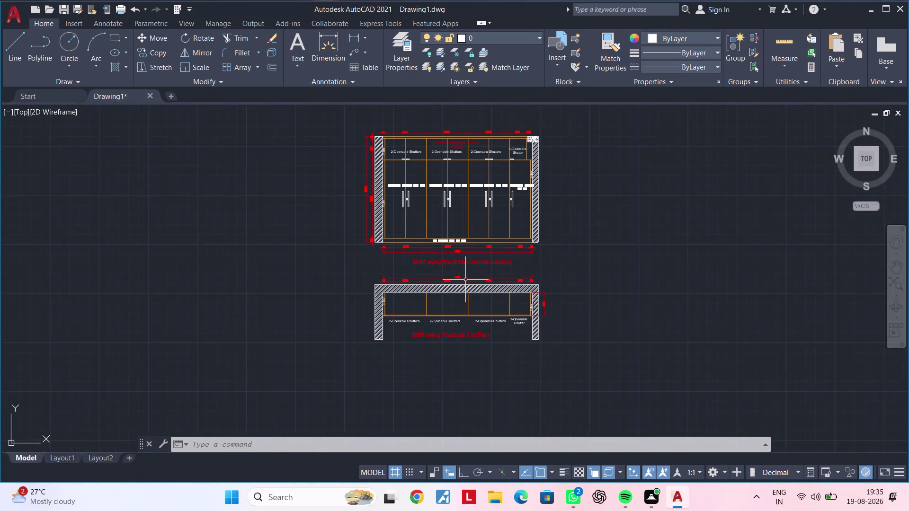
middle_drag(463, 285, 422, 324)
scroll(up, 3)
middle_drag(425, 329, 411, 347)
scroll(down, 3)
middle_drag(418, 333, 401, 341)
key(Escape)
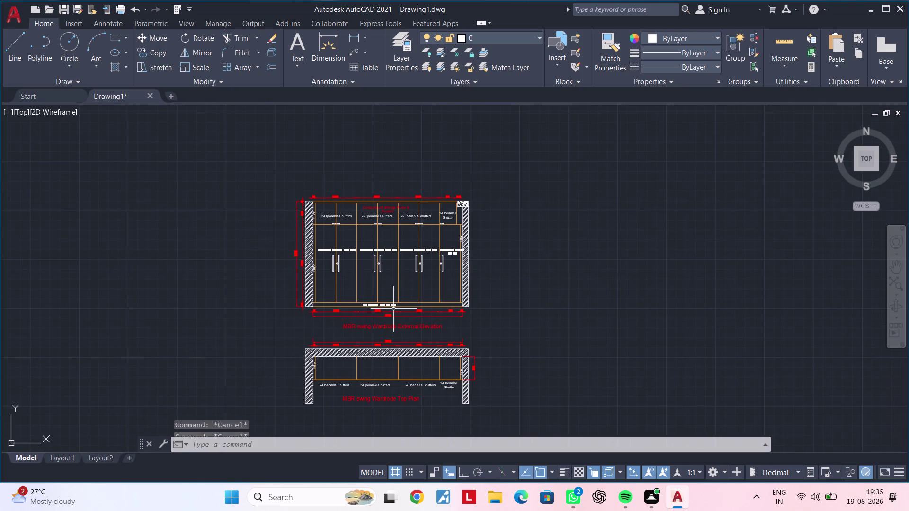
key(Escape)
key(Escape)
key(Escape)
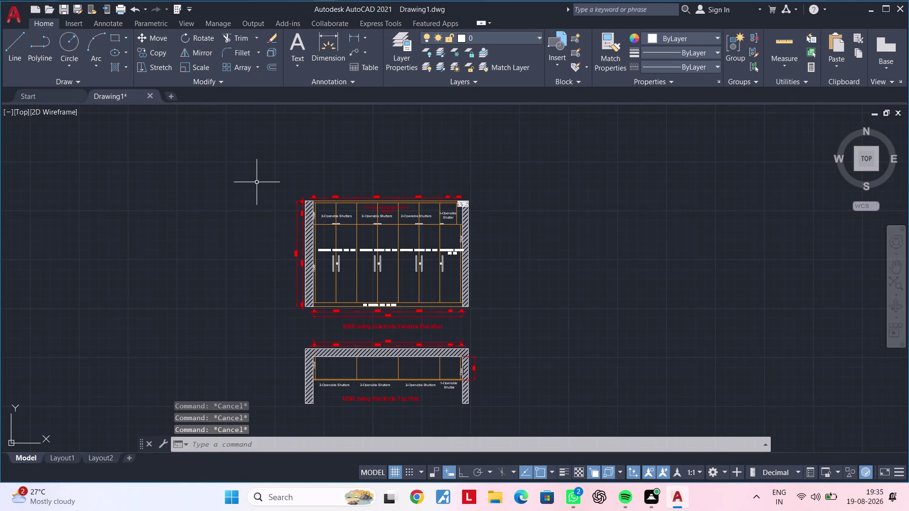
key(ctrl+p)
Apply the Previous plot setup, window both drawings, and preview the A4 PDF.
click(445, 127)
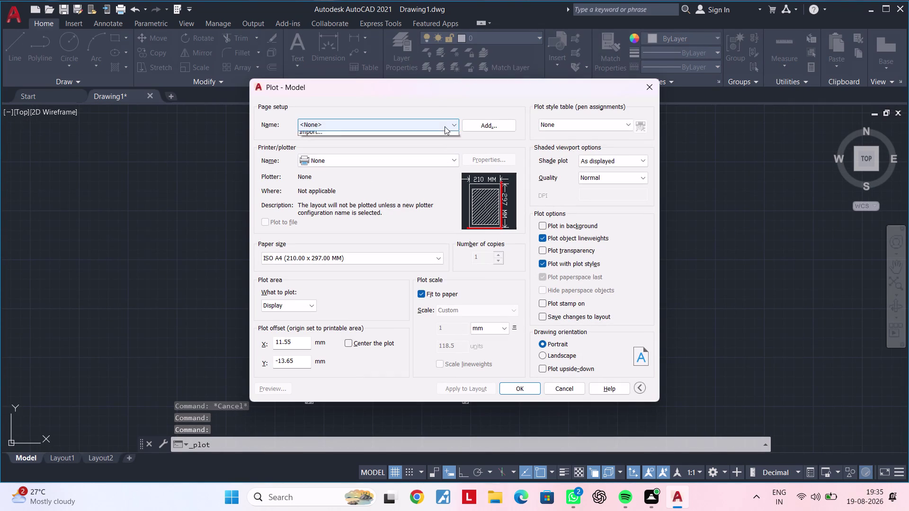
click(407, 142)
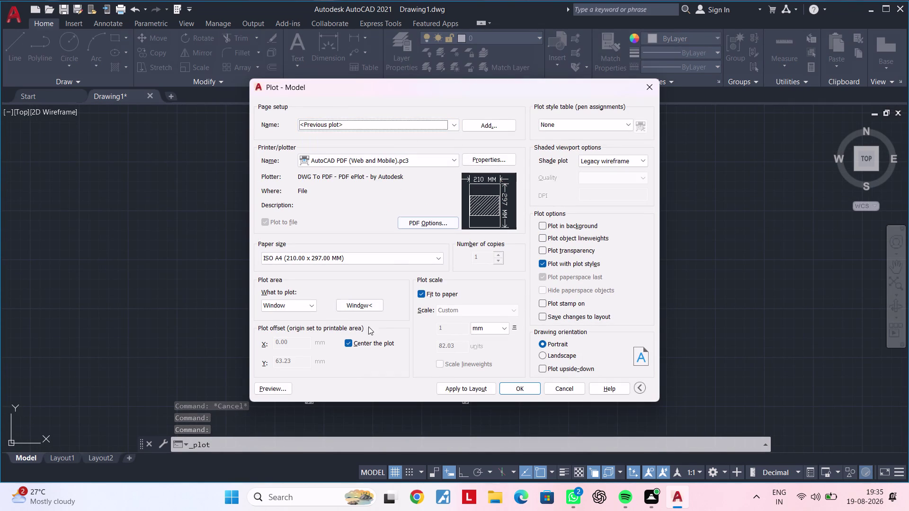
click(357, 304)
click(255, 171)
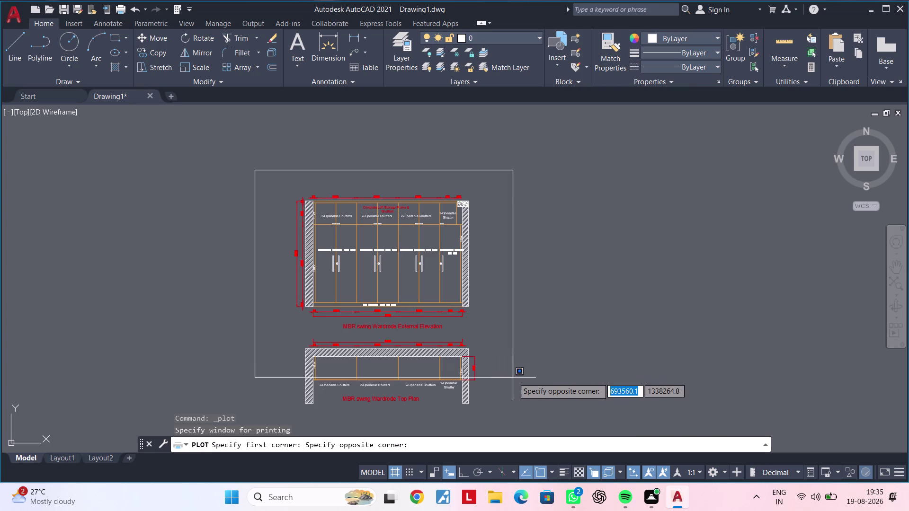
click(557, 419)
click(280, 386)
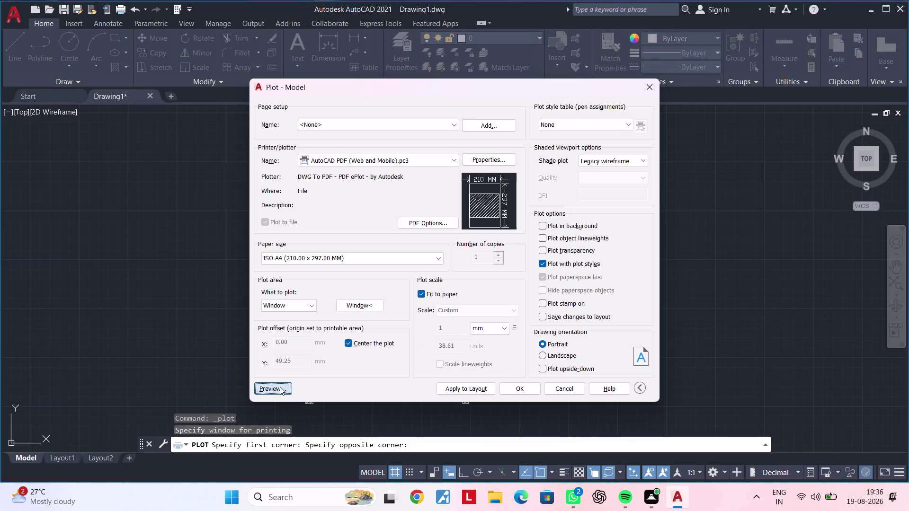
scroll(up, 3)
Zoom and pan the plot preview across the elevation's loft shutters, lower shutters and skirting.
scroll(down, 3)
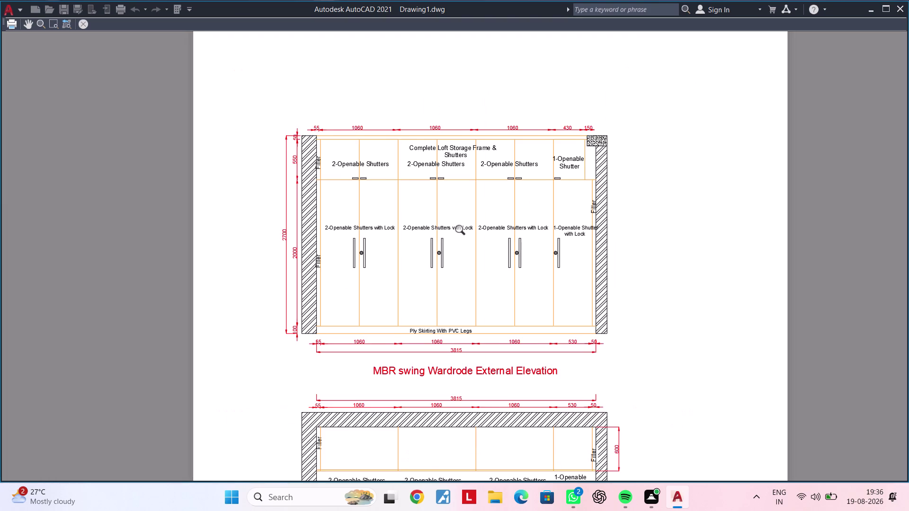
middle_drag(460, 232, 405, 236)
scroll(up, 3)
middle_drag(474, 220, 405, 242)
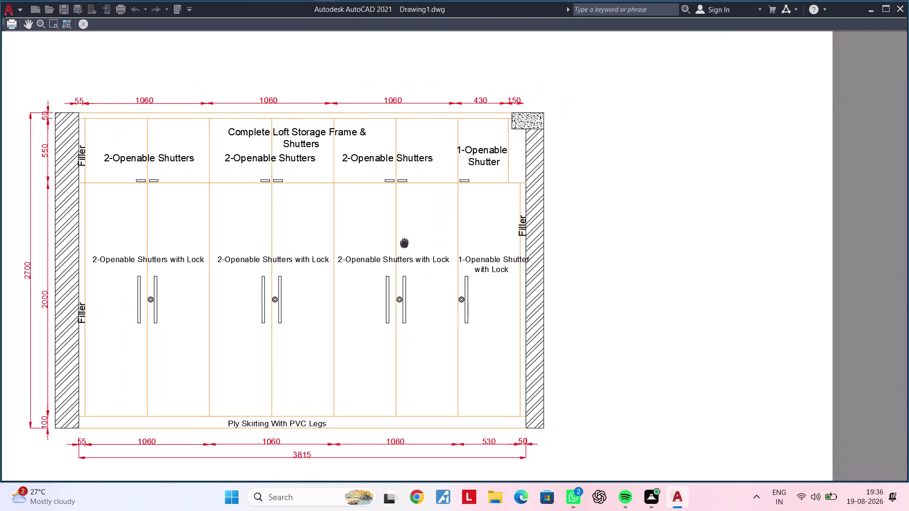
middle_drag(405, 242, 402, 243)
middle_drag(396, 240, 480, 243)
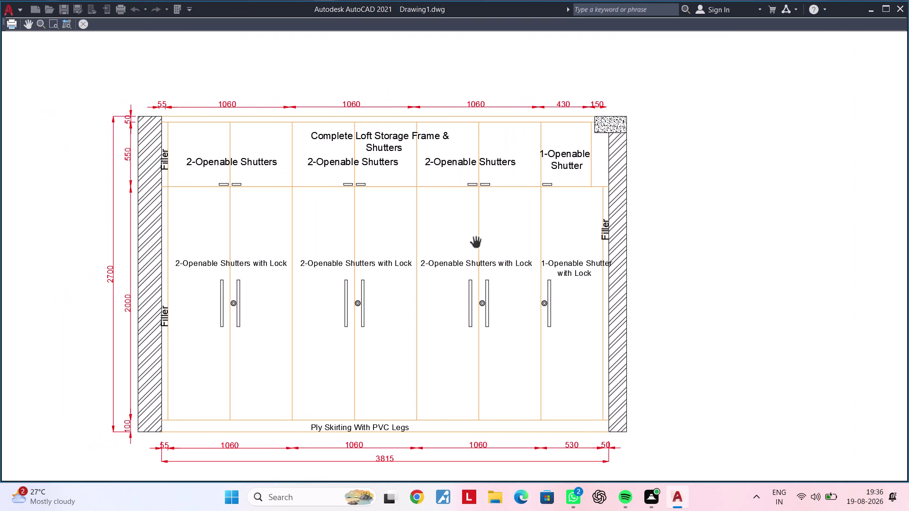
scroll(up, 3)
scroll(down, 3)
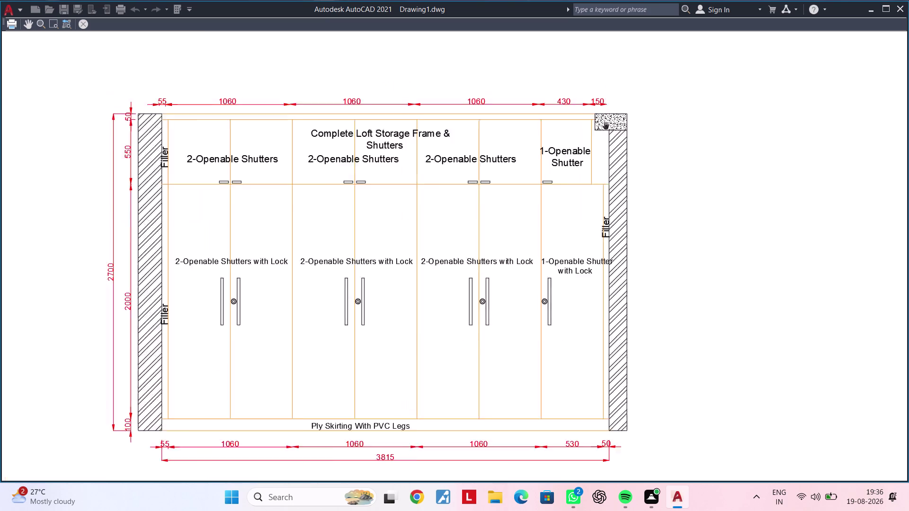
scroll(down, 3)
middle_drag(561, 131, 613, 131)
scroll(up, 3)
middle_drag(388, 134, 384, 98)
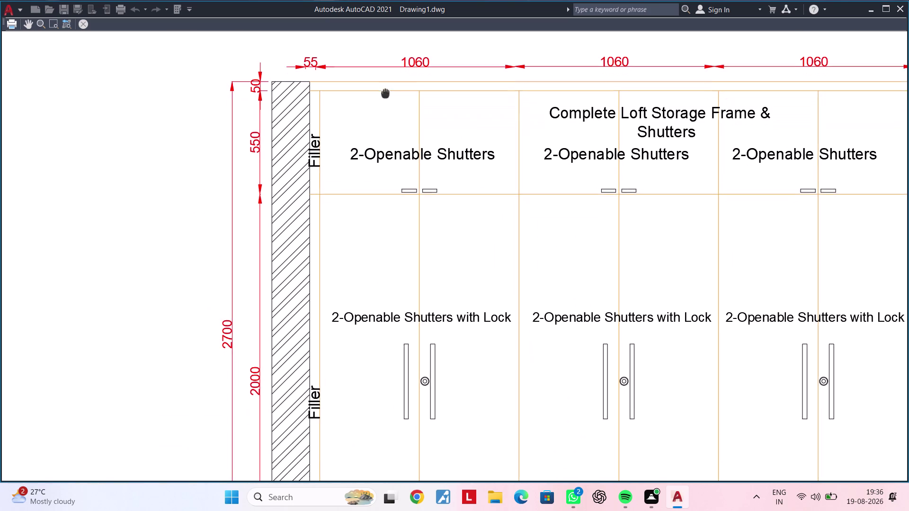
middle_drag(385, 98, 384, 90)
scroll(down, 3)
middle_drag(413, 124, 304, 104)
middle_drag(294, 171, 372, 119)
scroll(up, 3)
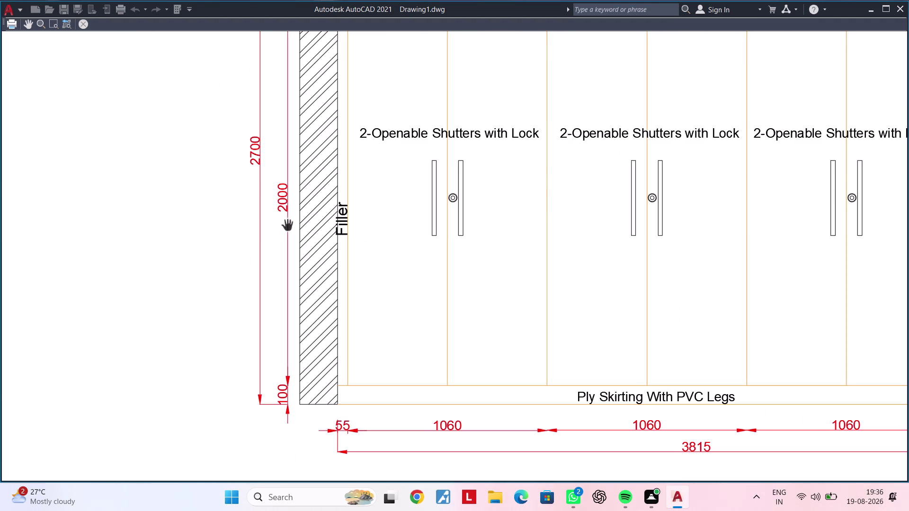
middle_drag(311, 219, 229, 190)
scroll(down, 3)
middle_drag(391, 226, 236, 228)
middle_drag(375, 214, 357, 270)
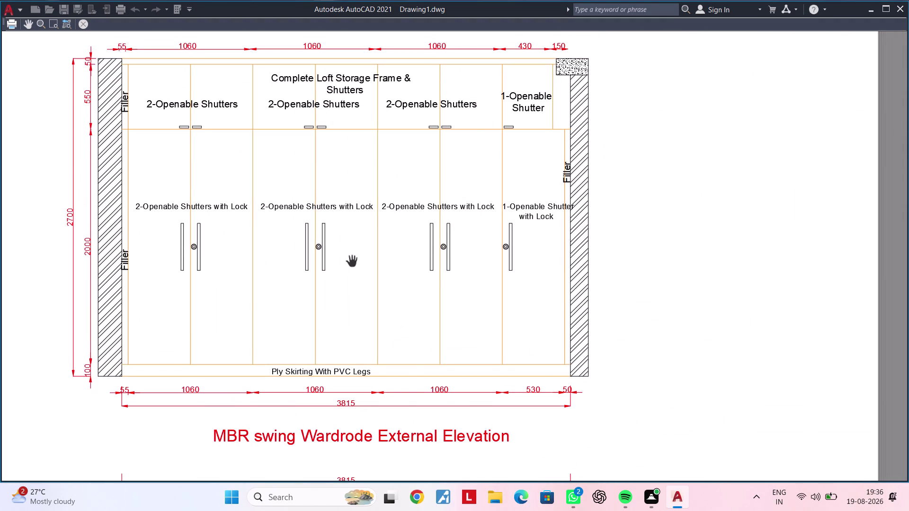
Inspect the top plan, loft storage text and both drawing titles in the preview.
scroll(down, 3)
scroll(up, 3)
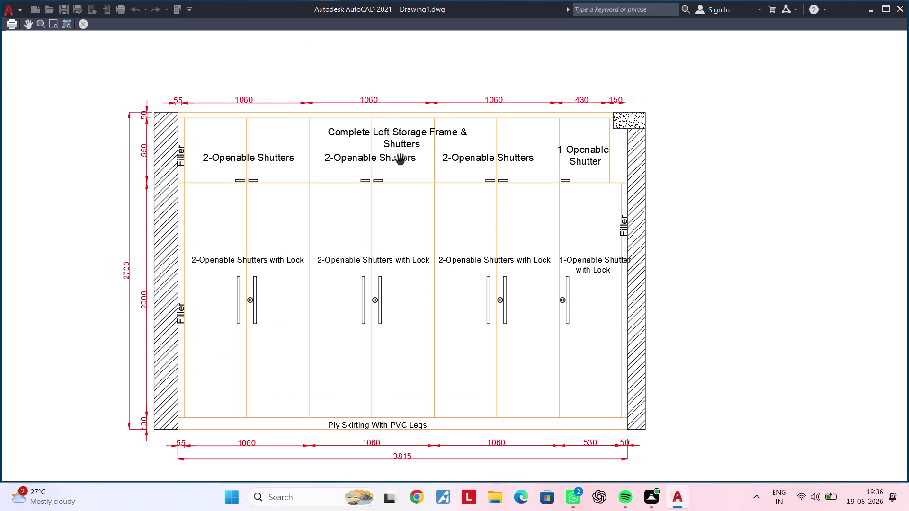
scroll(up, 3)
scroll(down, 3)
middle_drag(423, 169, 417, 102)
scroll(up, 3)
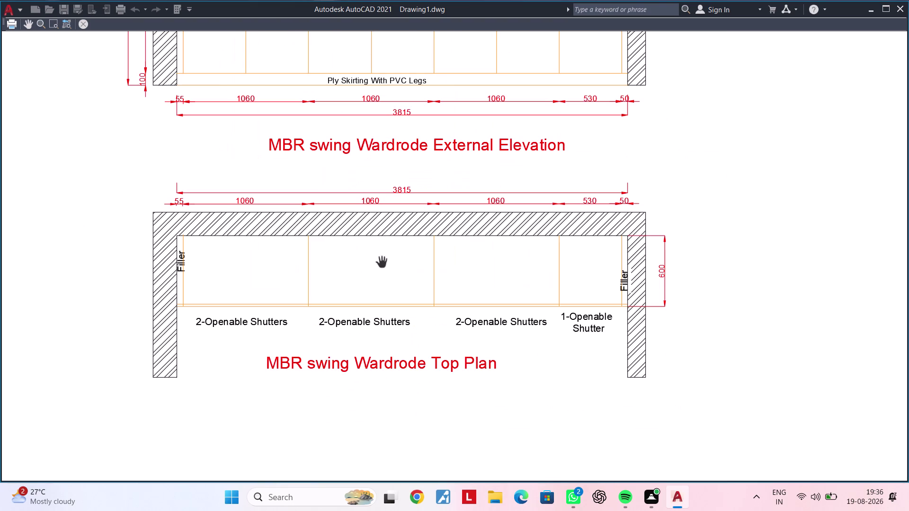
middle_drag(390, 259, 372, 357)
middle_drag(386, 251, 374, 390)
middle_drag(374, 220, 367, 328)
scroll(up, 3)
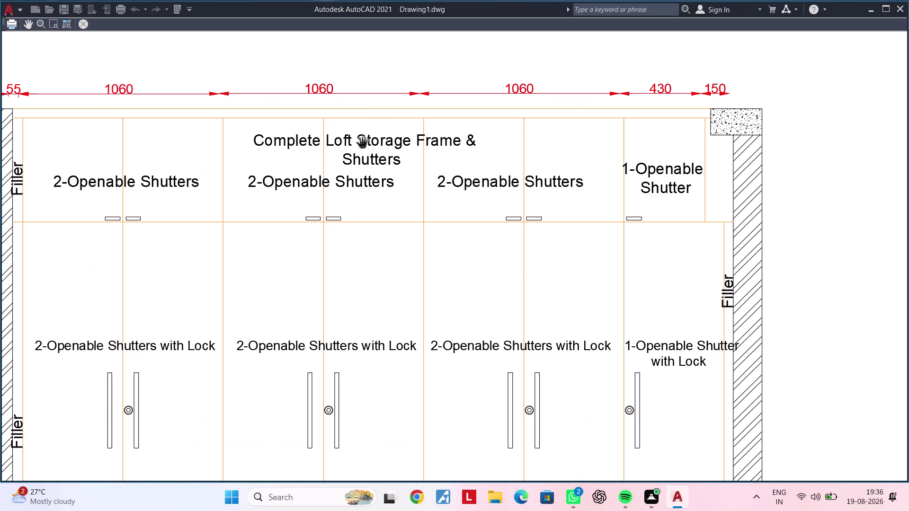
scroll(up, 3)
scroll(down, 3)
middle_drag(418, 188, 408, 127)
scroll(up, 3)
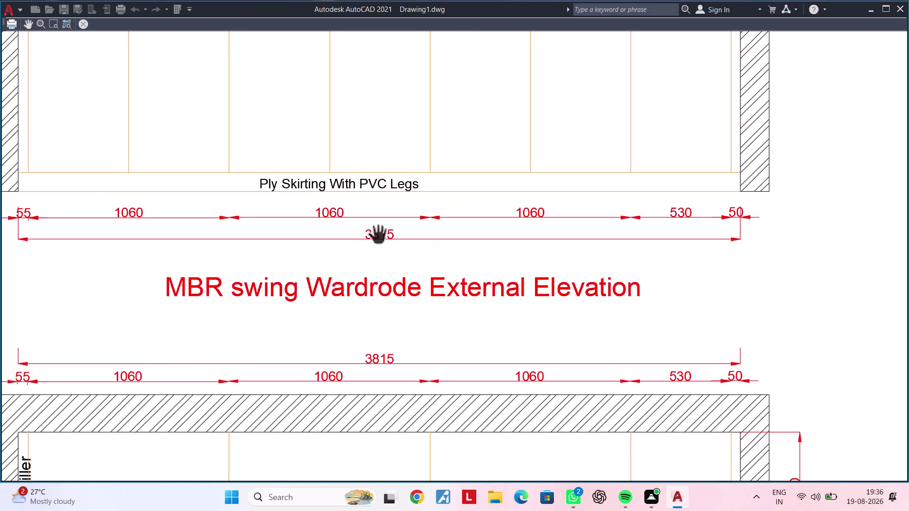
scroll(down, 3)
middle_drag(378, 237, 405, 152)
middle_drag(417, 188, 331, 222)
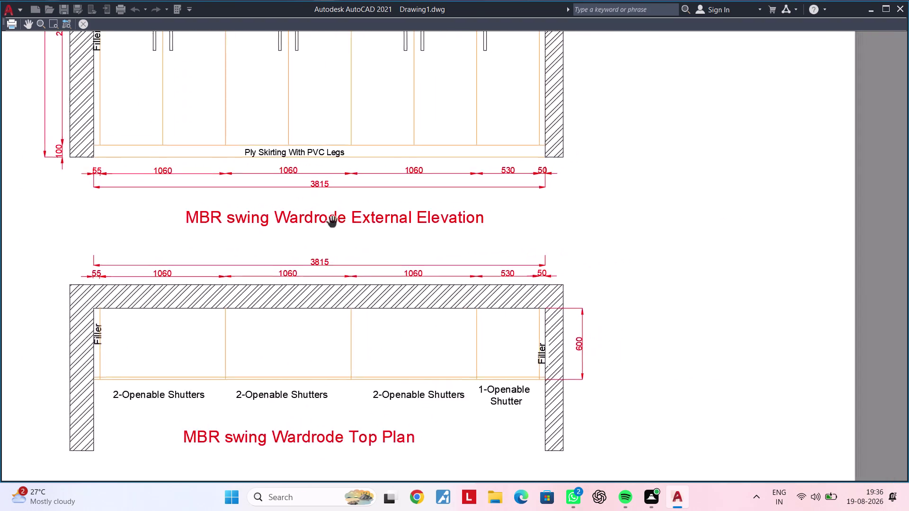
Exit the preview, cancel the Plot dialog without plotting, and pan the model view.
key(Escape)
click(644, 87)
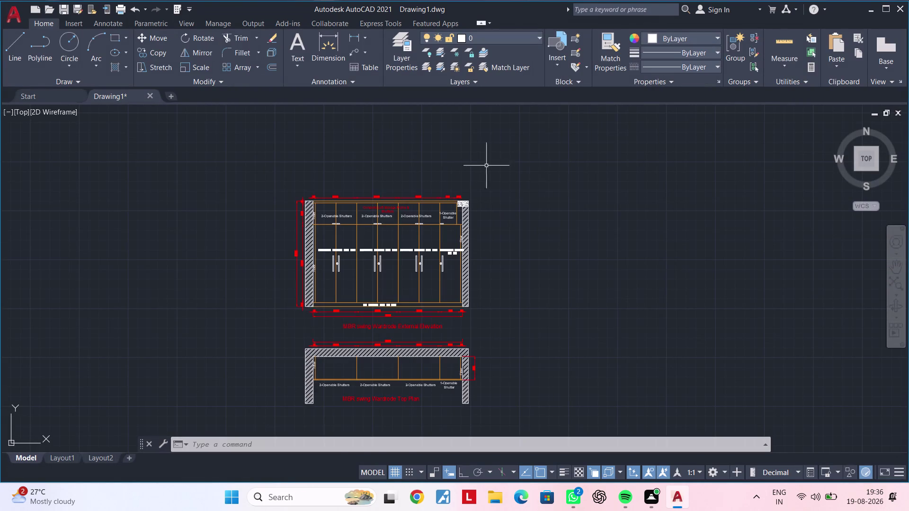
scroll(up, 3)
scroll(up, 3)
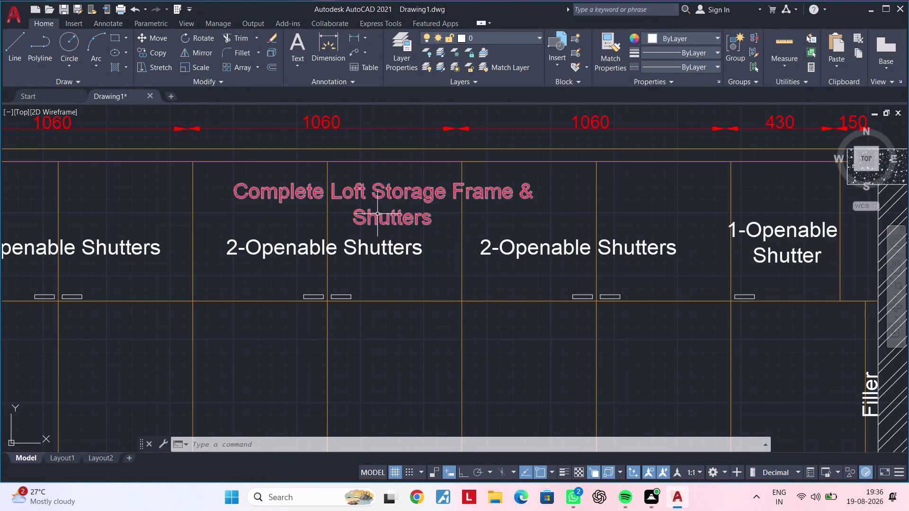
scroll(down, 3)
middle_drag(401, 213, 431, 186)
key(Escape)
key(Escape)
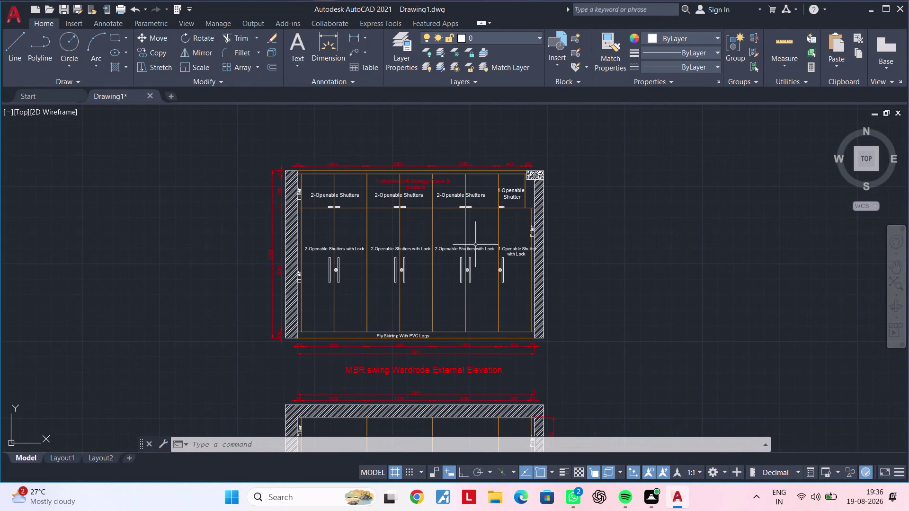
middle_drag(469, 243, 290, 217)
middle_drag(455, 204, 456, 180)
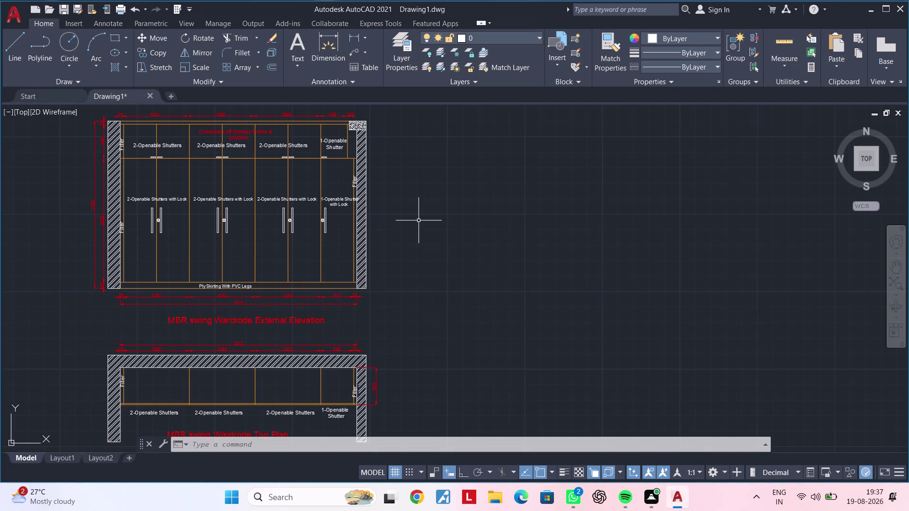
scroll(up, 3)
middle_drag(375, 297, 307, 355)
key(Escape)
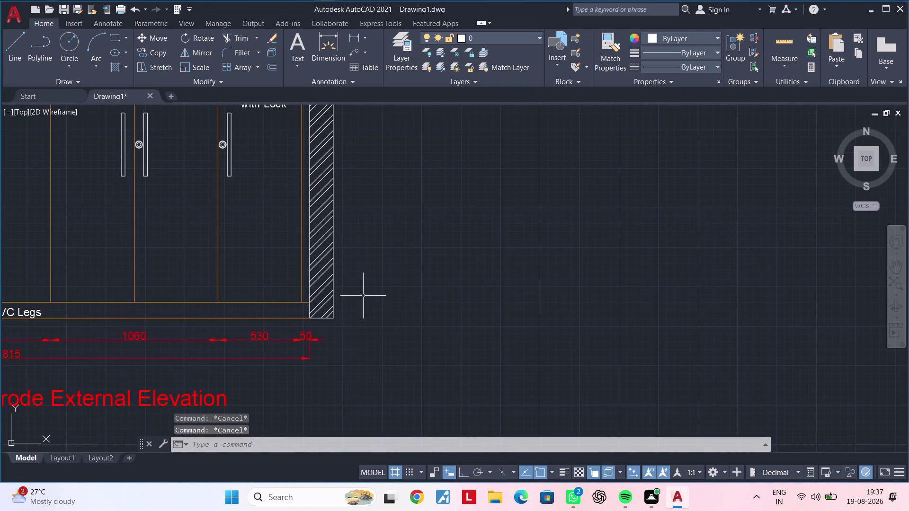
middle_drag(359, 302, 331, 342)
scroll(down, 3)
scroll(down, 3)
middle_drag(351, 320, 298, 341)
key(Escape)
key(Escape)
key(Escape)
key(Escape)
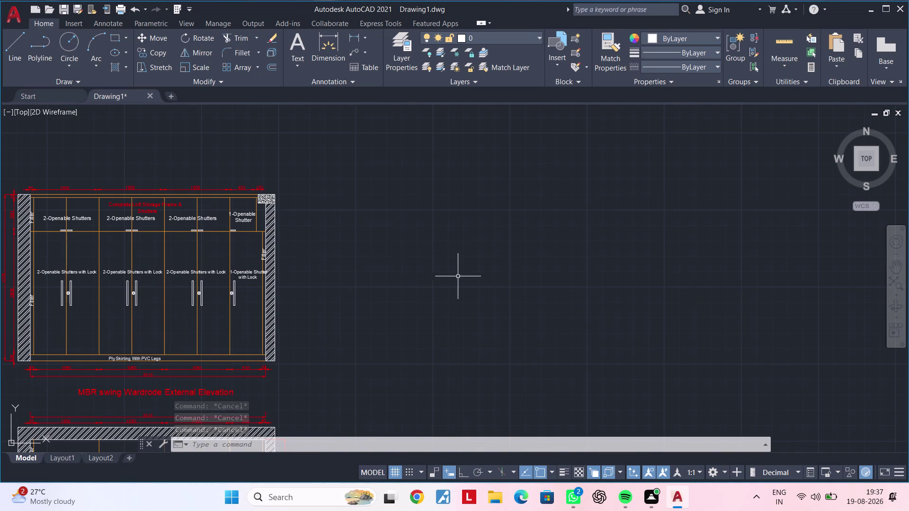
middle_drag(369, 251, 435, 239)
scroll(up, 3)
scroll(down, 3)
middle_drag(414, 252, 489, 240)
key(Escape)
key(Escape)
key(Escape)
text(x)
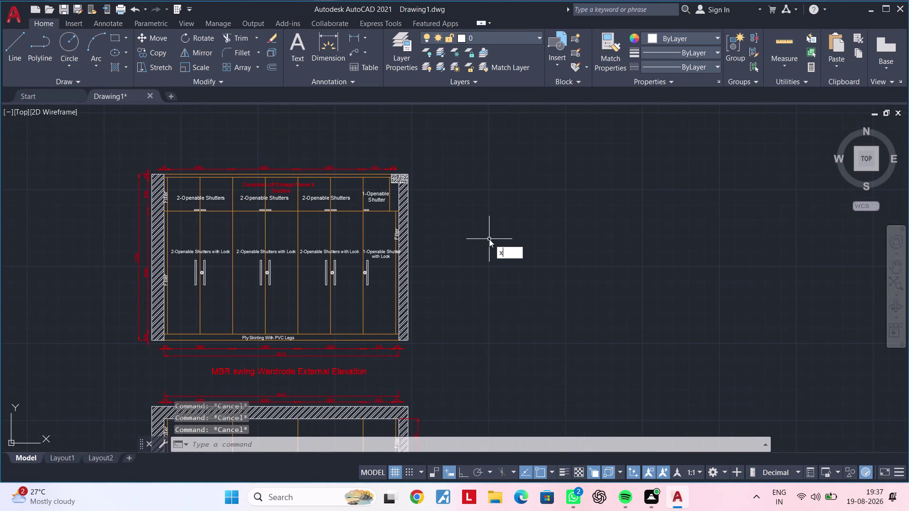
Draw vertical construction lines at the inner and outer edges of both top-plan walls.
text(l)
key(space)
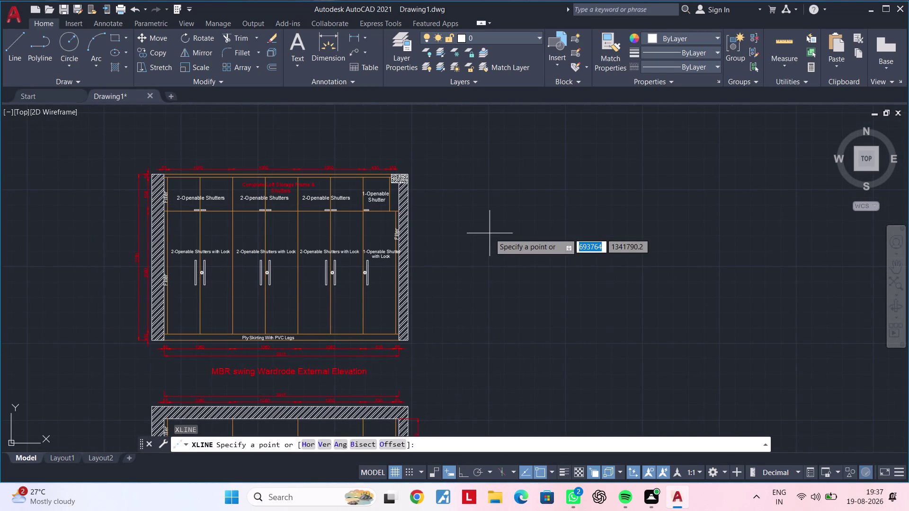
text(v)
key(space)
middle_drag(462, 292, 515, 113)
scroll(down, 3)
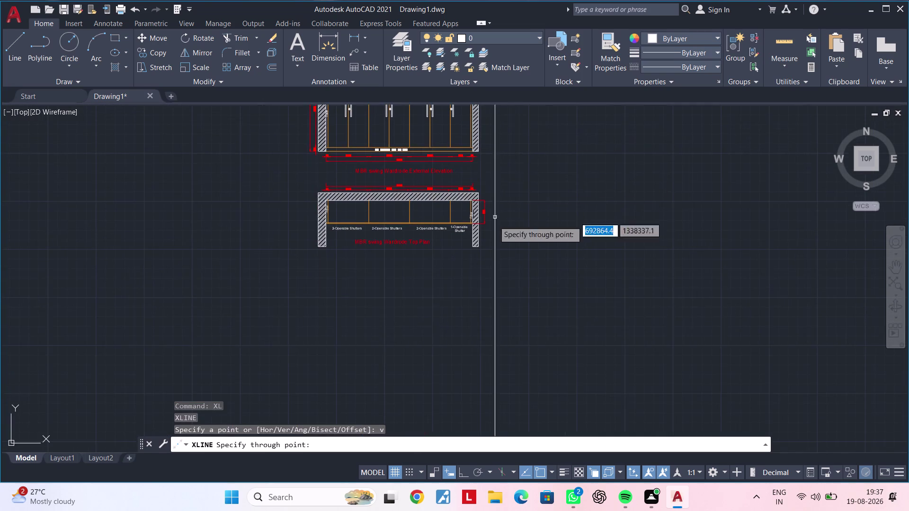
scroll(up, 3)
click(475, 249)
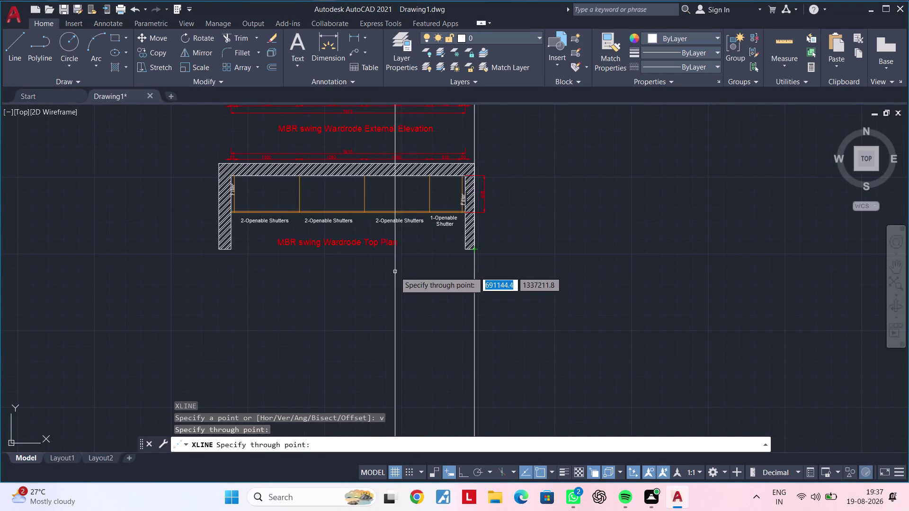
scroll(up, 3)
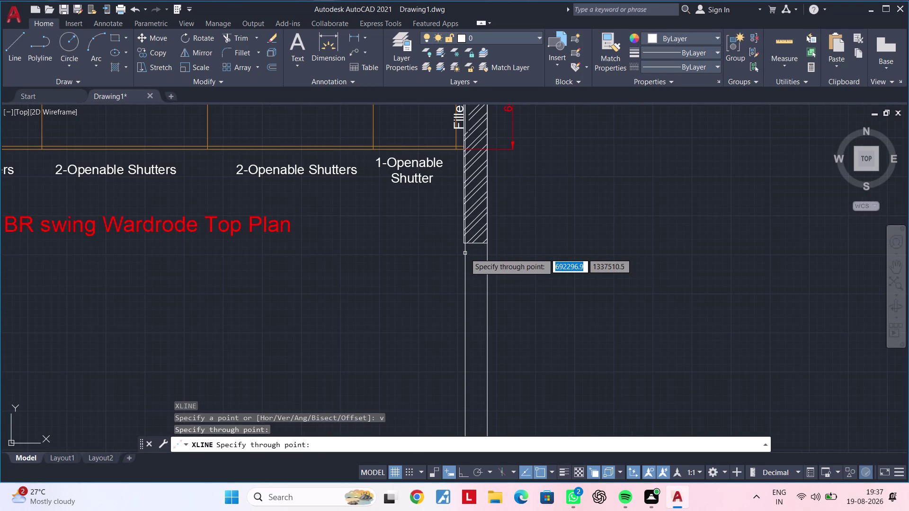
scroll(up, 3)
click(461, 241)
scroll(down, 3)
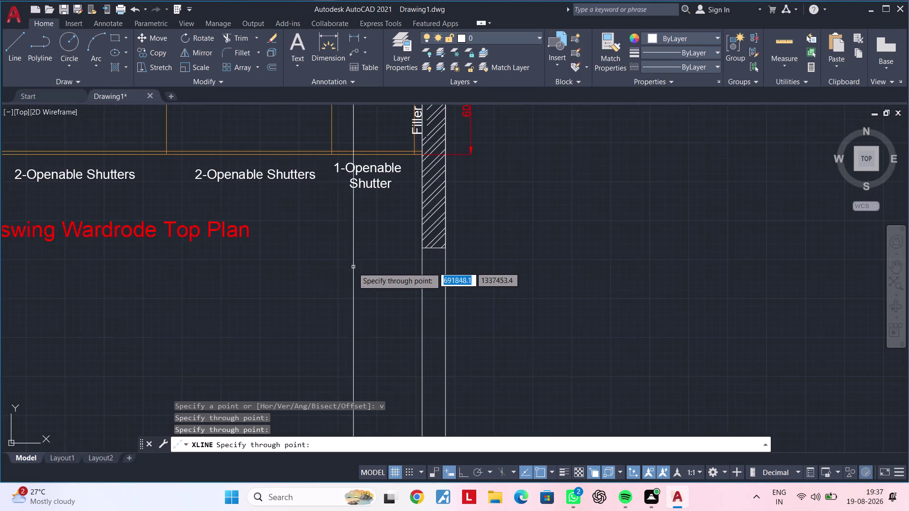
middle_drag(348, 270, 582, 250)
scroll(down, 3)
middle_drag(356, 282, 573, 264)
scroll(up, 3)
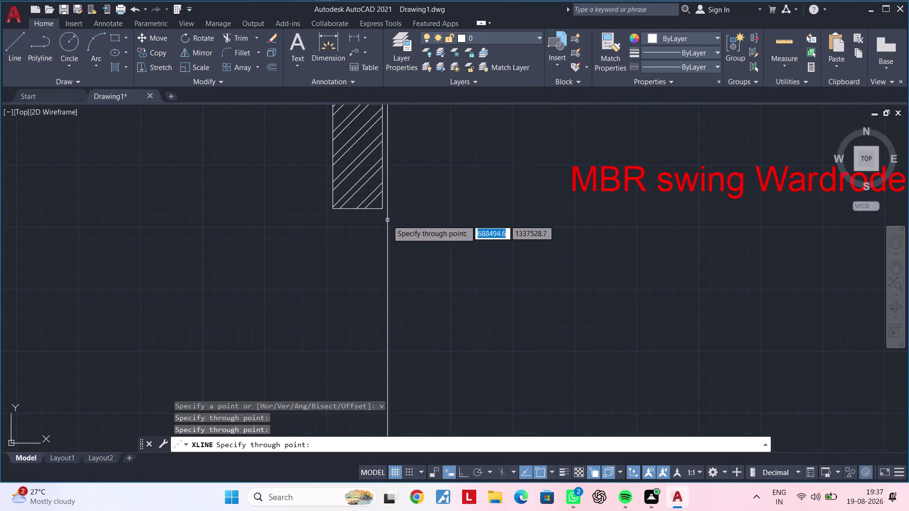
click(385, 209)
click(331, 210)
scroll(down, 3)
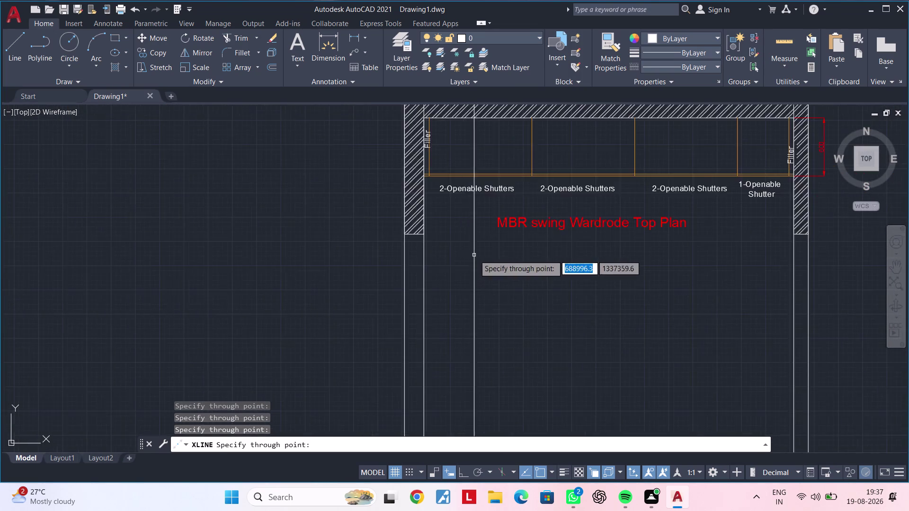
middle_drag(475, 255, 205, 258)
key(Escape)
key(Escape)
Place a horizontal construction line below the top plan, then undo it.
key(x)
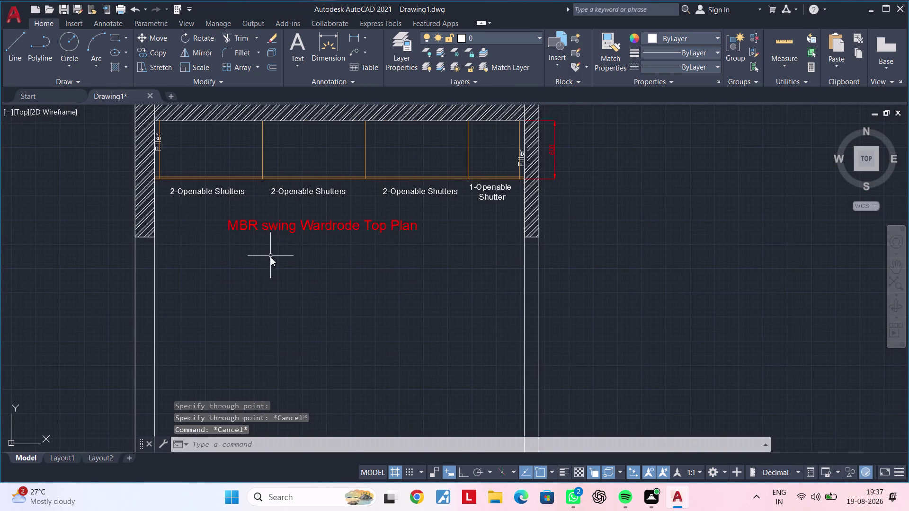
key(l)
key(space)
key(h)
key(space)
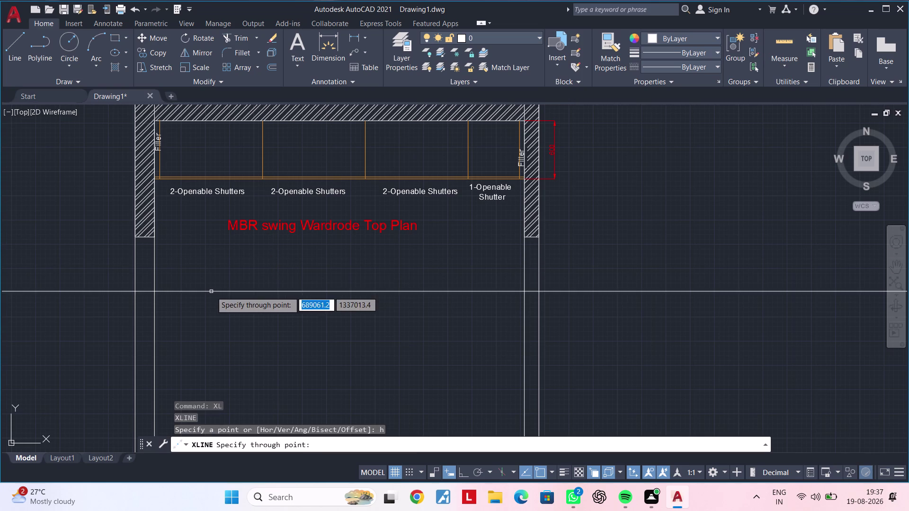
click(211, 292)
key(Escape)
scroll(down, 3)
middle_drag(333, 294, 410, 298)
key(Escape)
key(Escape)
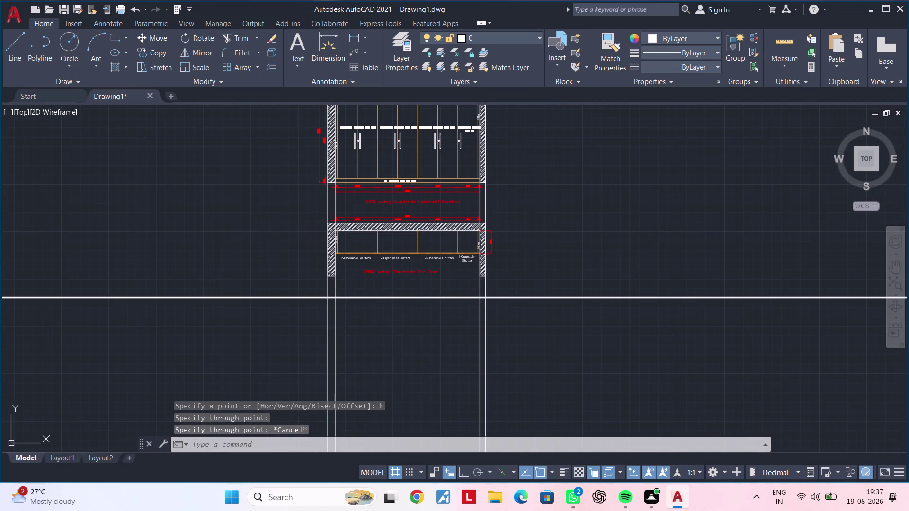
key(ctrl+z)
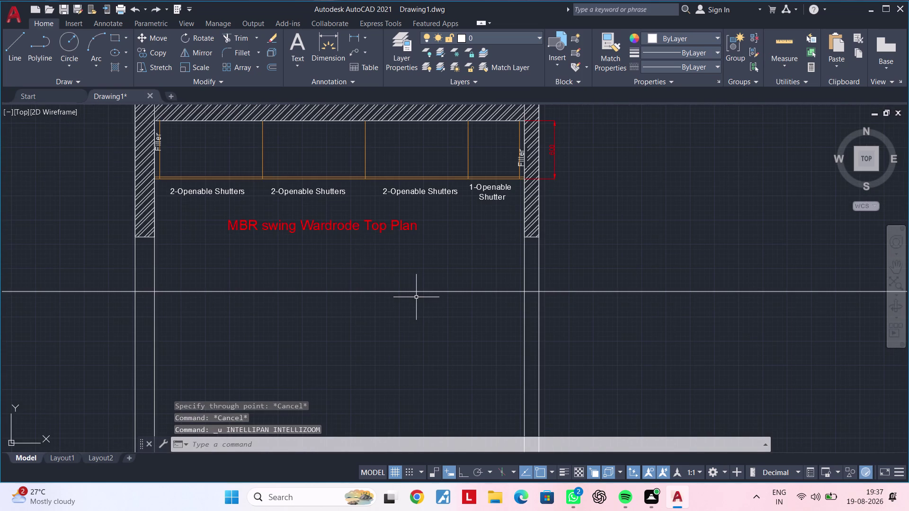
key(ctrl+z)
Turn Ortho on and redraw the horizontal construction line below the top plan.
key(Escape)
key(Escape)
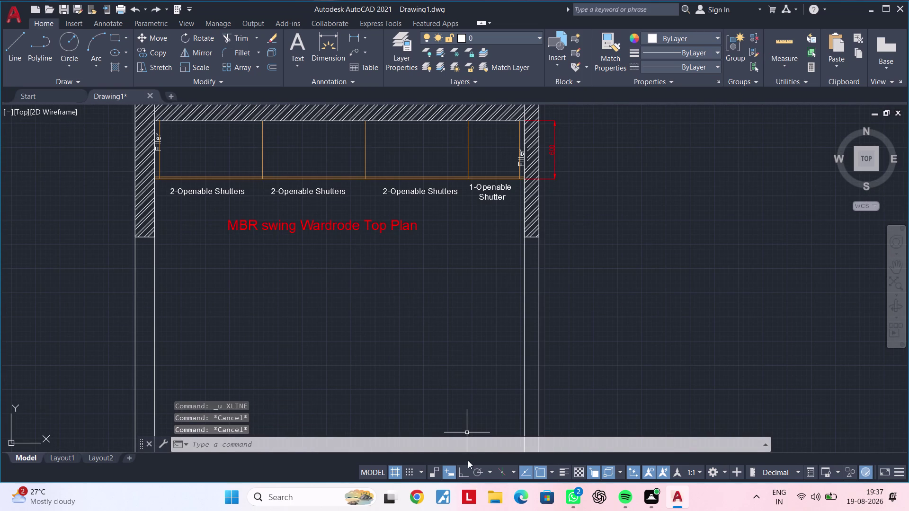
click(463, 467)
key(x)
key(l)
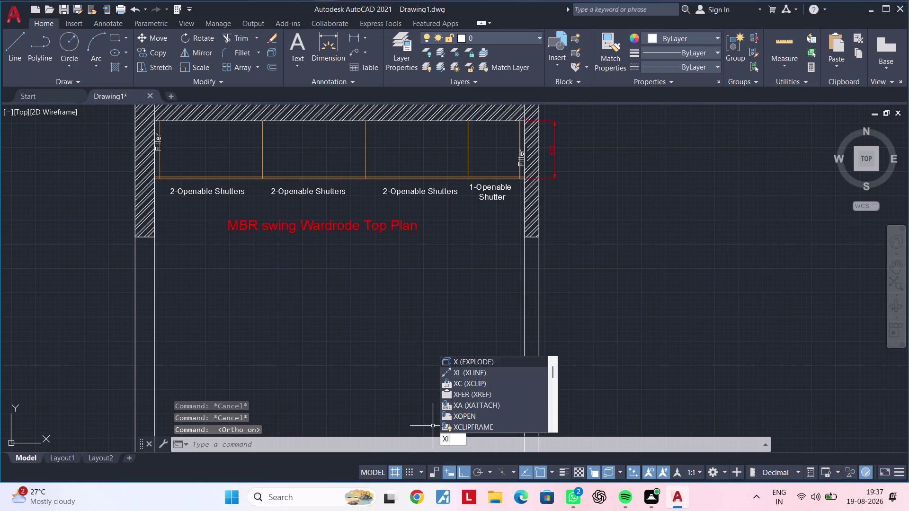
key(space)
text(h)
key(space)
click(395, 313)
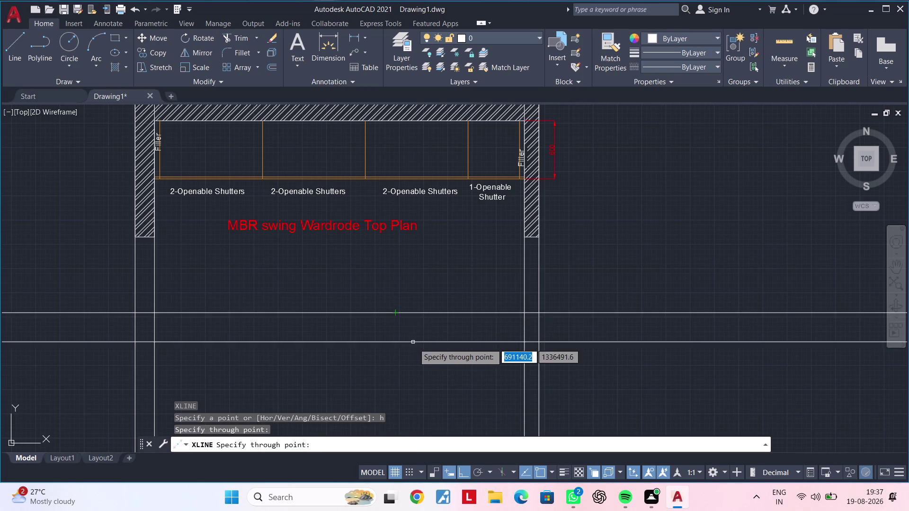
scroll(down, 3)
middle_drag(433, 348, 489, 327)
key(Escape)
key(Escape)
key(Escape)
key(Escape)
Fence-trim the overhanging construction line ends beyond the wardrobe frame with TR.
text(tr)
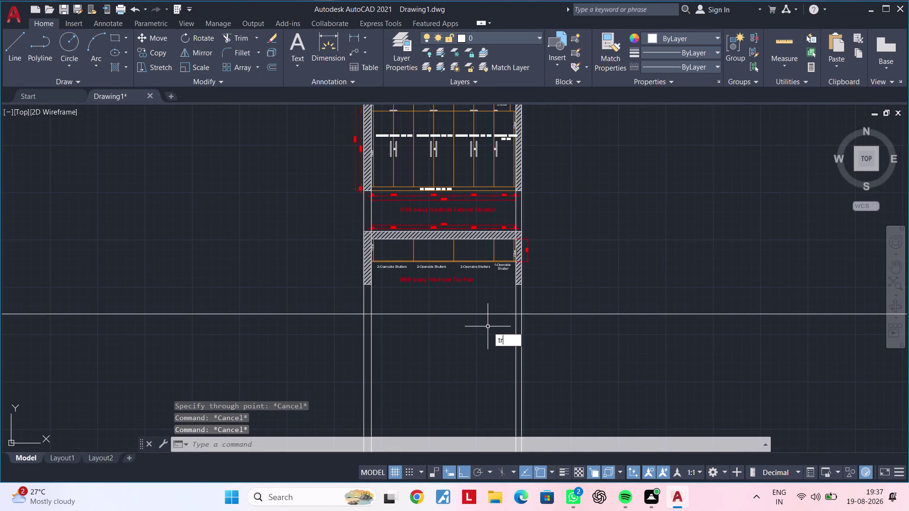
key(space)
scroll(up, 3)
drag(328, 300, 387, 300)
drag(503, 298, 622, 294)
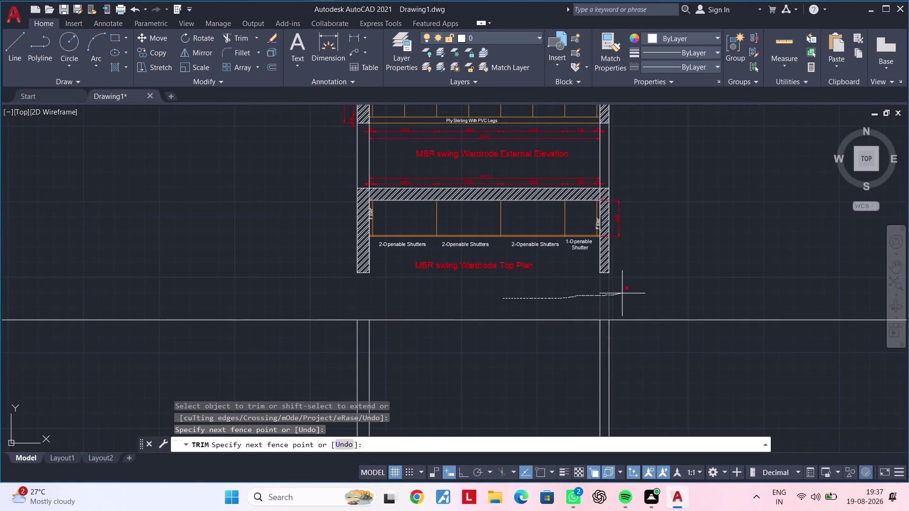
drag(621, 294, 627, 292)
drag(645, 297, 648, 307)
drag(645, 342, 646, 323)
click(647, 315)
drag(649, 311, 647, 326)
drag(646, 331, 652, 311)
click(265, 337)
drag(268, 333, 273, 314)
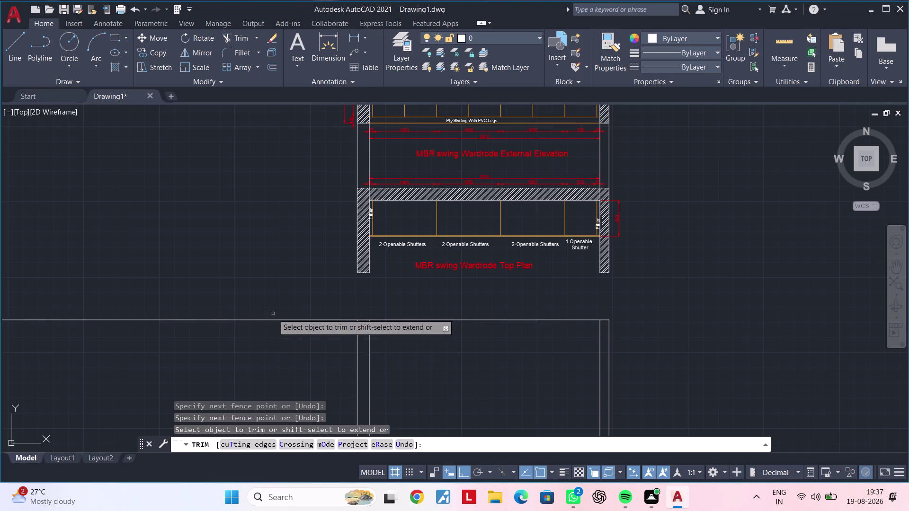
drag(273, 314, 277, 288)
drag(273, 302, 264, 347)
click(265, 347)
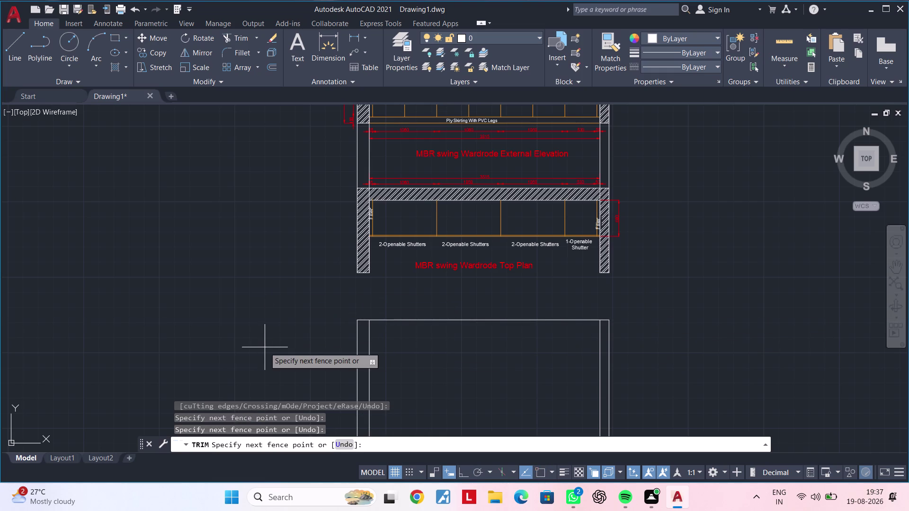
key(Escape)
key(Escape)
Window-select the leftover line pieces and delete them.
scroll(down, 3)
middle_drag(268, 378, 269, 400)
key(Escape)
click(449, 162)
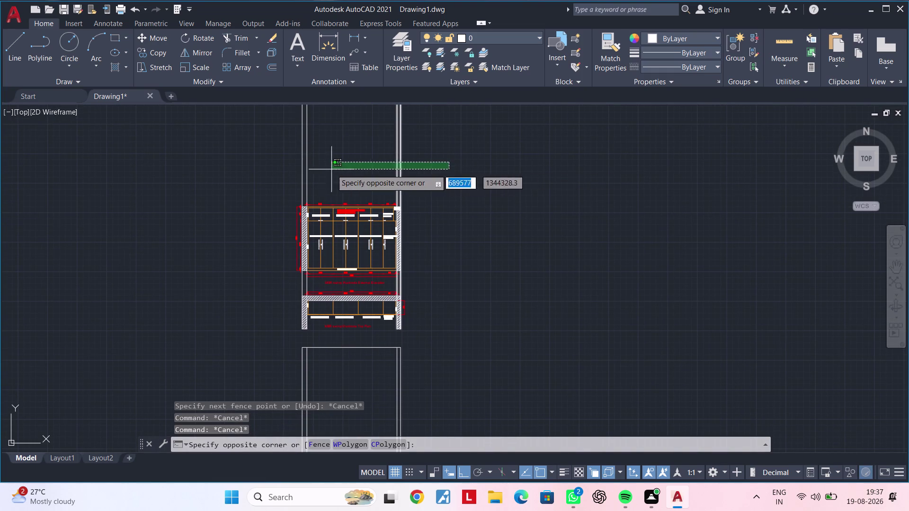
click(287, 170)
key(Delete)
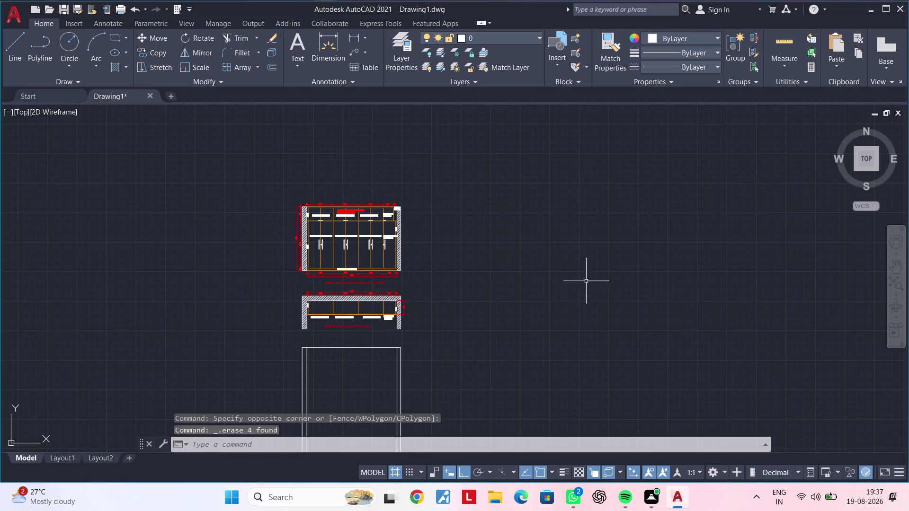
Select the outline frame lines and move them from the top-right corner to a new spot.
middle_drag(555, 283, 518, 148)
scroll(up, 3)
drag(239, 215, 251, 214)
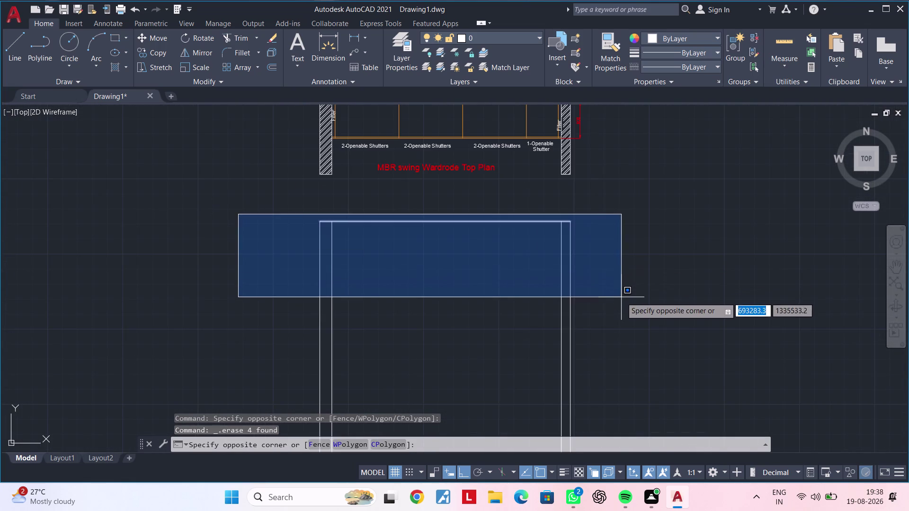
click(621, 299)
click(619, 277)
click(286, 307)
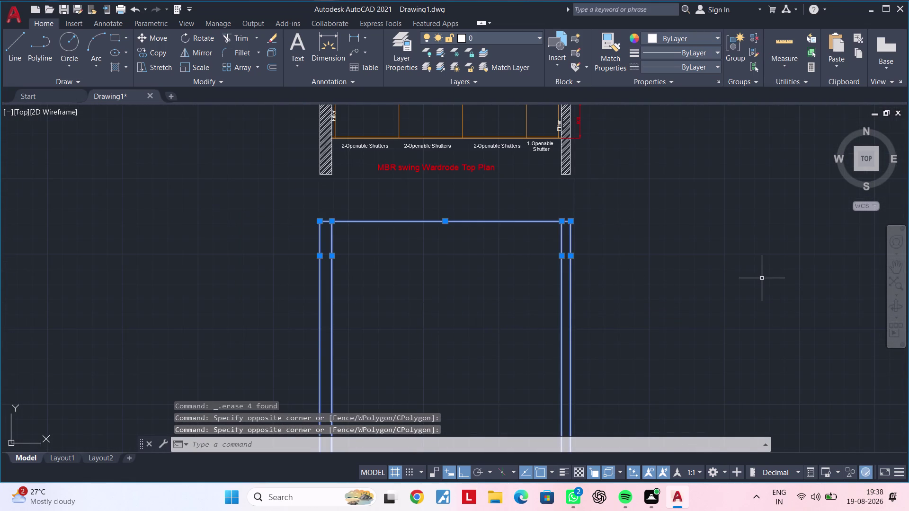
text(m)
key(space)
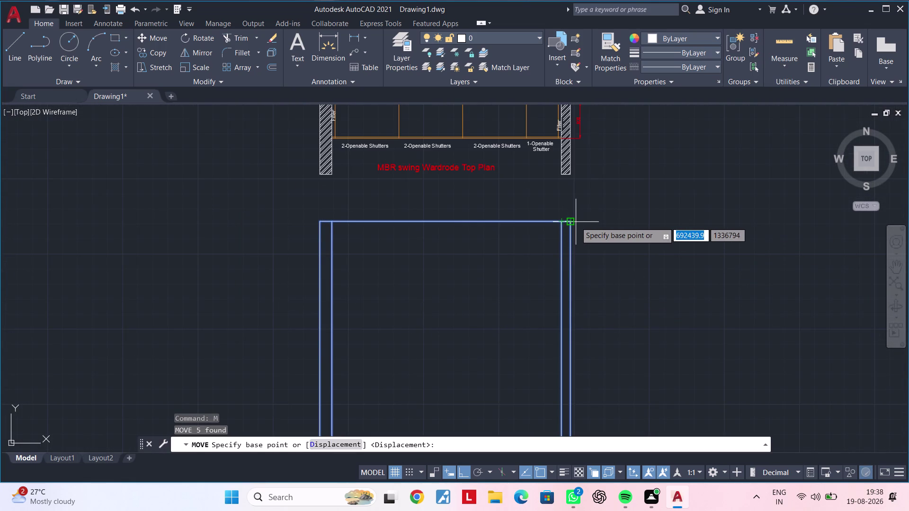
click(574, 222)
middle_drag(734, 147, 674, 203)
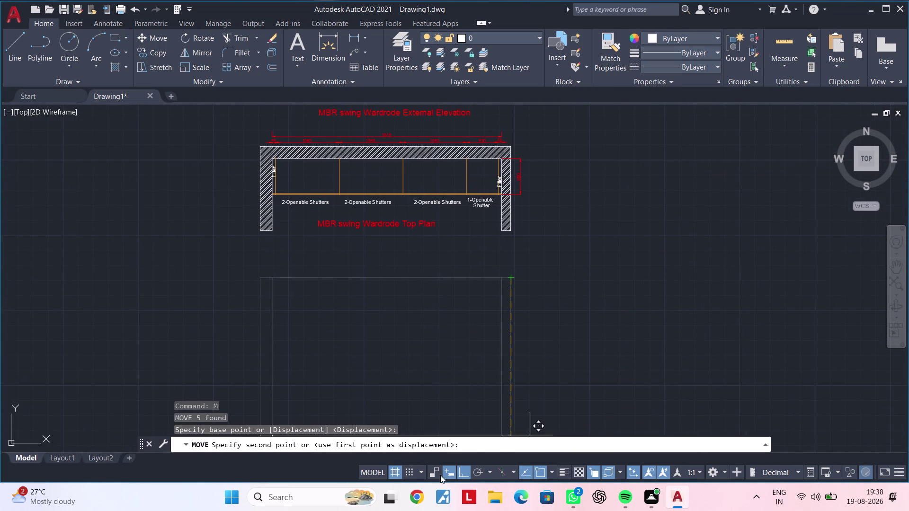
click(464, 476)
middle_drag(664, 159, 450, 330)
scroll(down, 3)
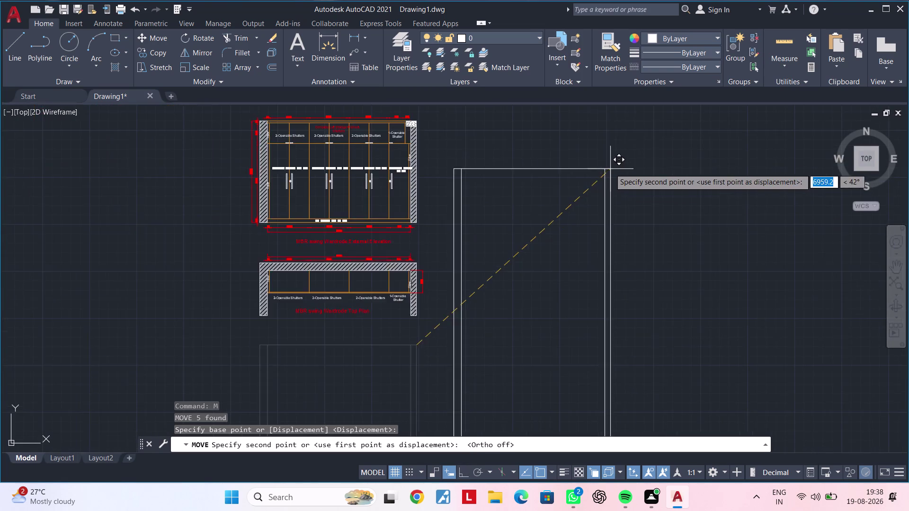
middle_drag(603, 181, 538, 262)
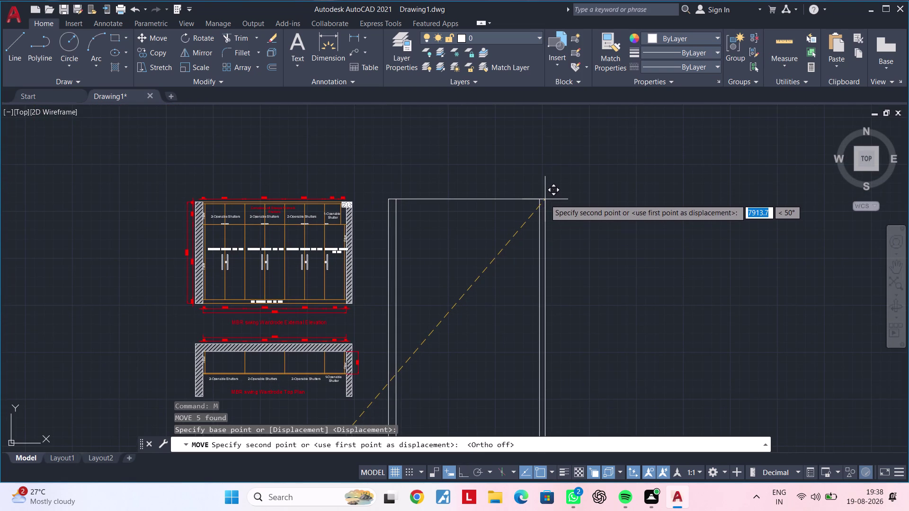
click(562, 199)
key(Escape)
key(Escape)
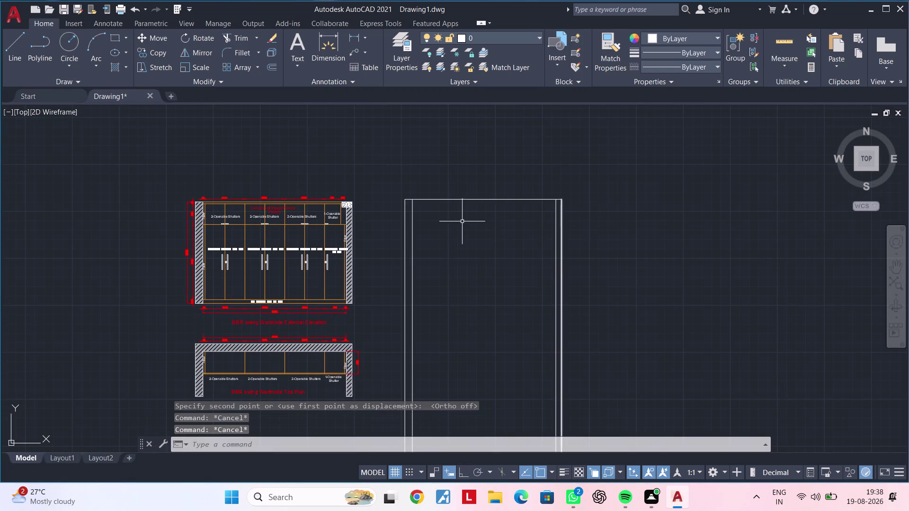
Inspect the moved frame, then undo the move with Ctrl+Z.
middle_drag(457, 219, 502, 199)
scroll(up, 3)
middle_drag(474, 212, 411, 306)
scroll(up, 3)
middle_drag(405, 275, 369, 315)
scroll(up, 3)
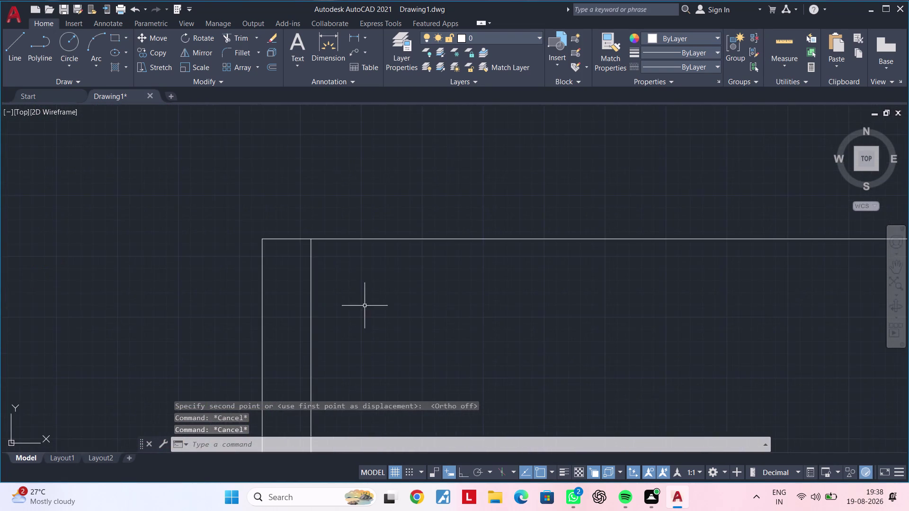
middle_drag(381, 276, 364, 192)
scroll(down, 3)
middle_drag(385, 245, 256, 296)
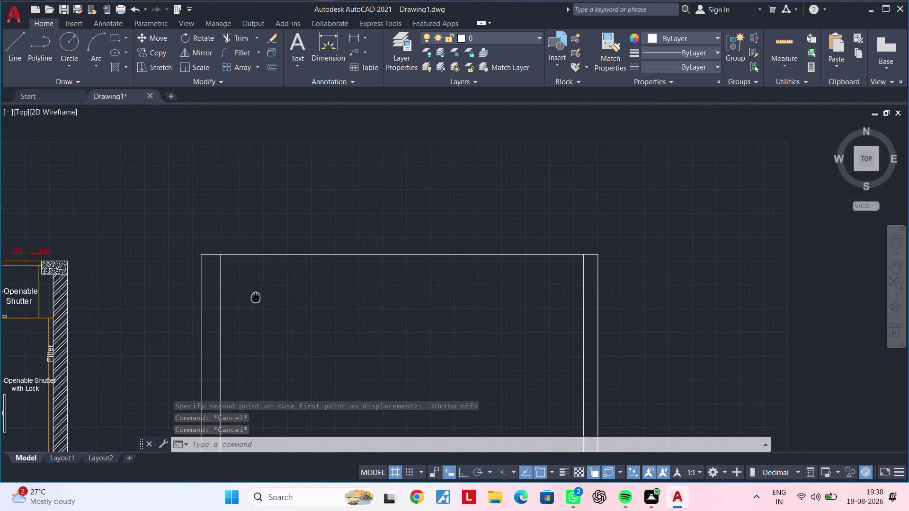
middle_drag(256, 297, 254, 298)
scroll(up, 3)
scroll(up, 3)
middle_drag(305, 265, 350, 254)
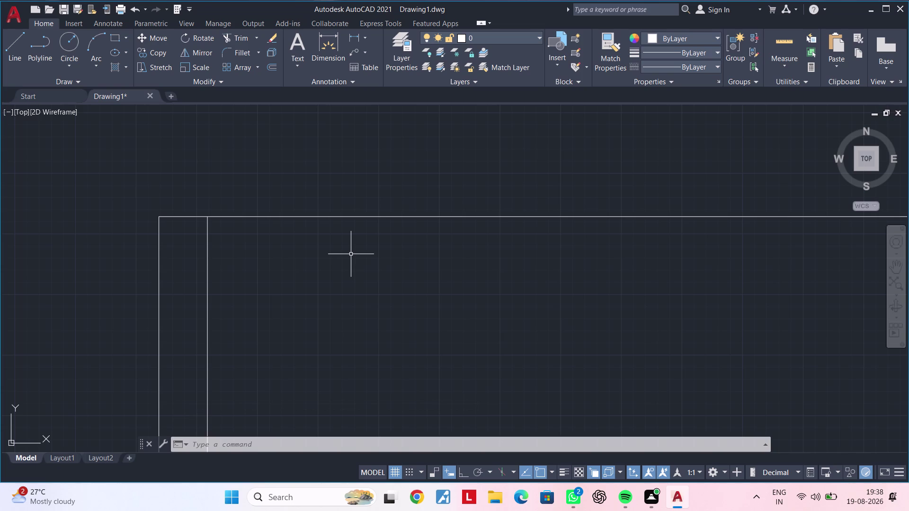
key(Escape)
key(Escape)
key(Escape)
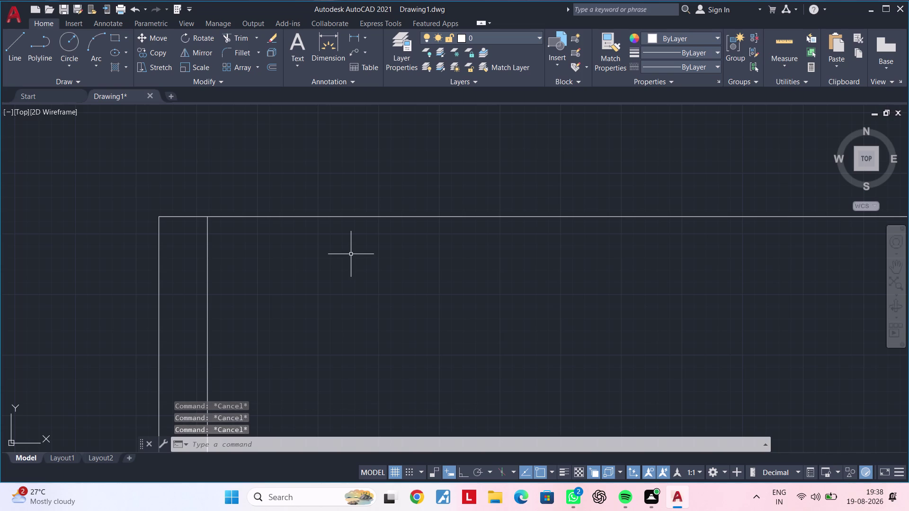
scroll(down, 3)
middle_drag(572, 309, 397, 272)
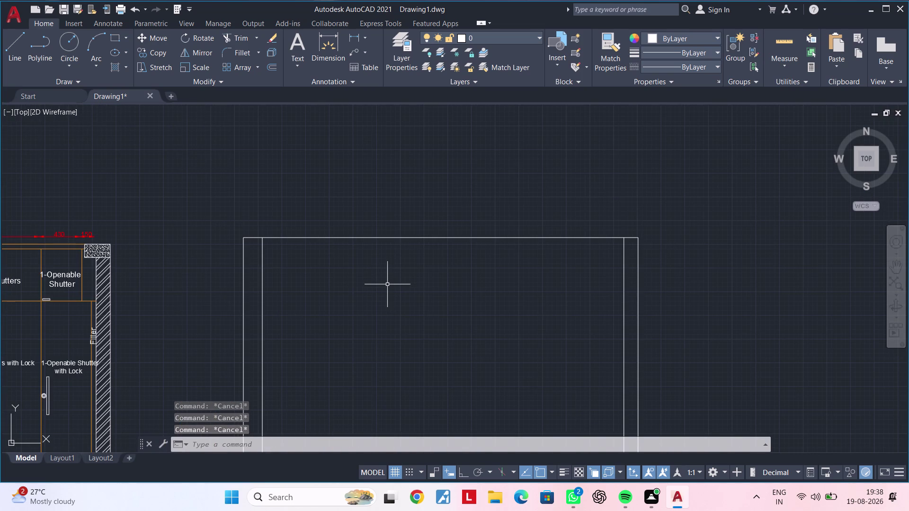
key(ctrl+z)
key(ctrl+z)
middle_drag(424, 269, 431, 331)
key(Escape)
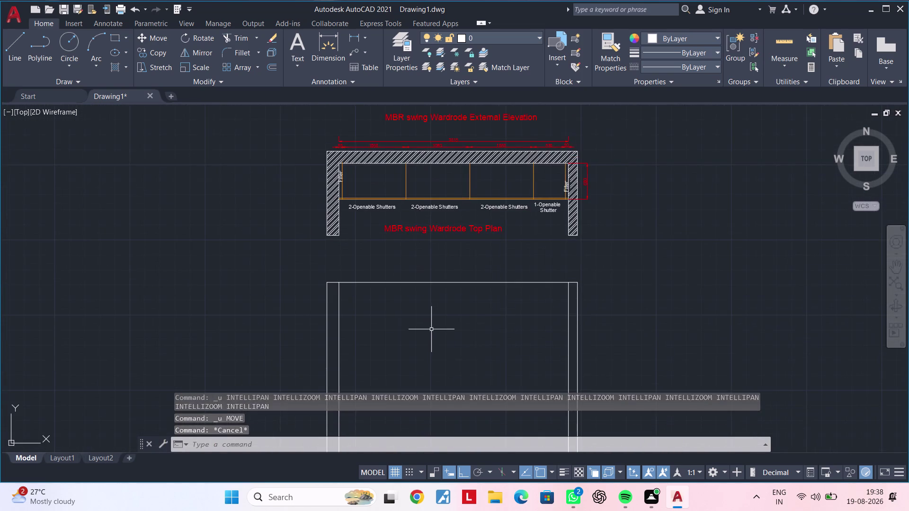
Place vertical construction lines at the skirting's left end and the first shutter divisions.
key(Escape)
key(Escape)
key(Escape)
key(Escape)
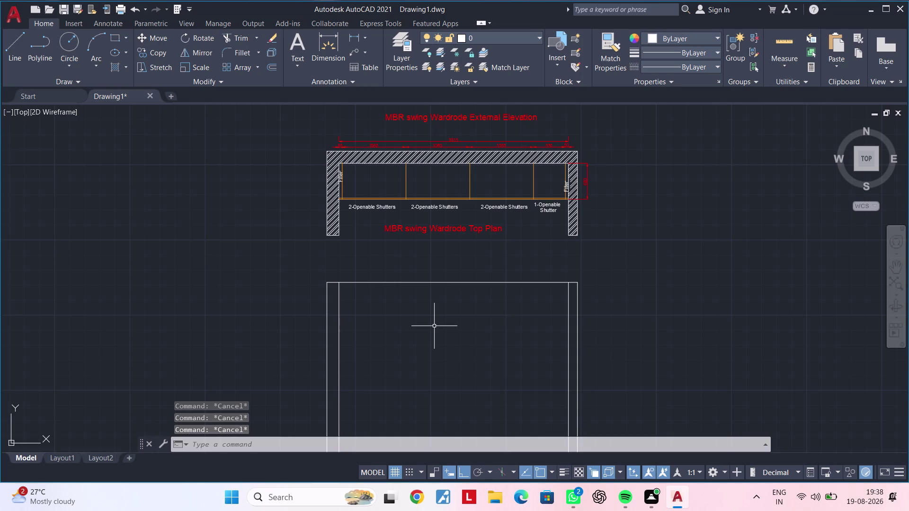
text(xl v)
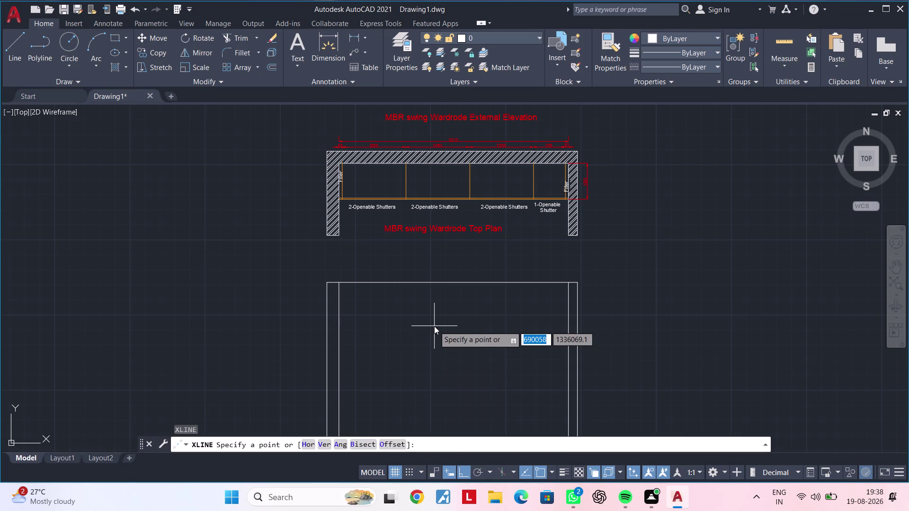
key(space)
middle_drag(355, 302, 354, 371)
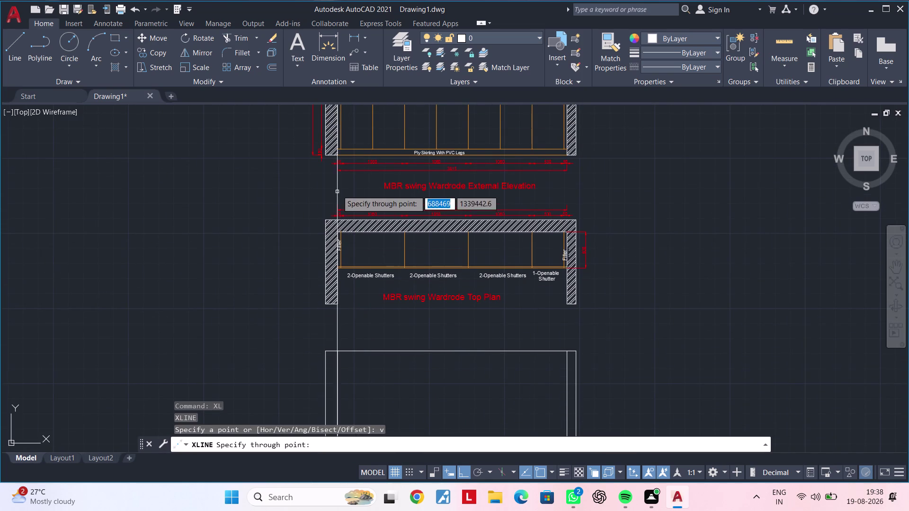
middle_drag(341, 196, 328, 322)
scroll(up, 3)
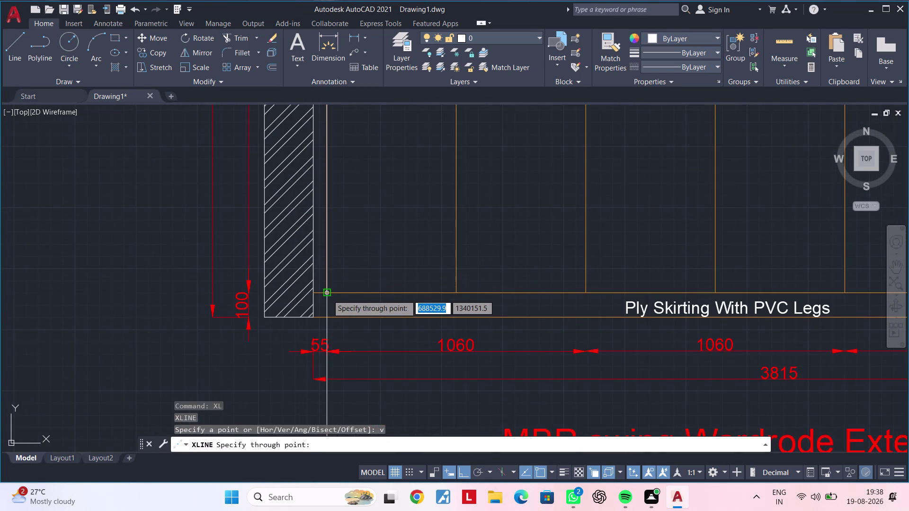
click(328, 295)
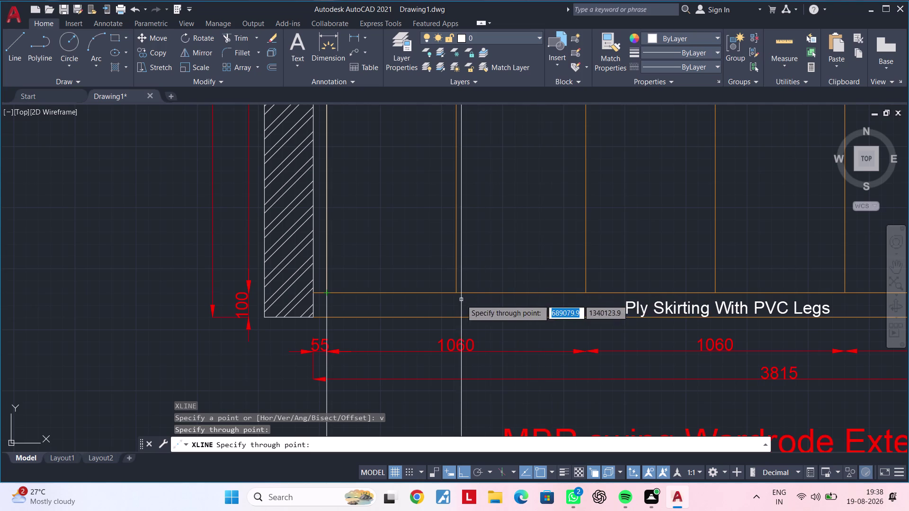
middle_click(450, 299)
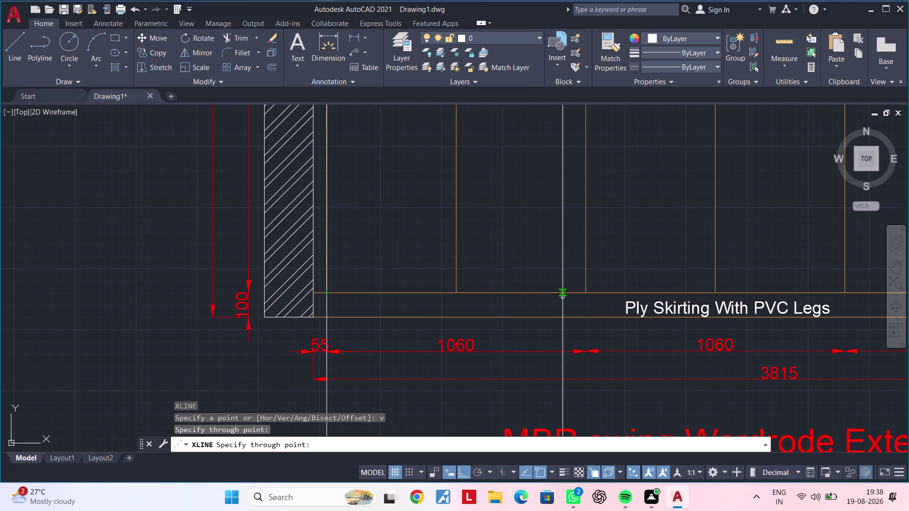
click(583, 293)
middle_drag(672, 276, 351, 282)
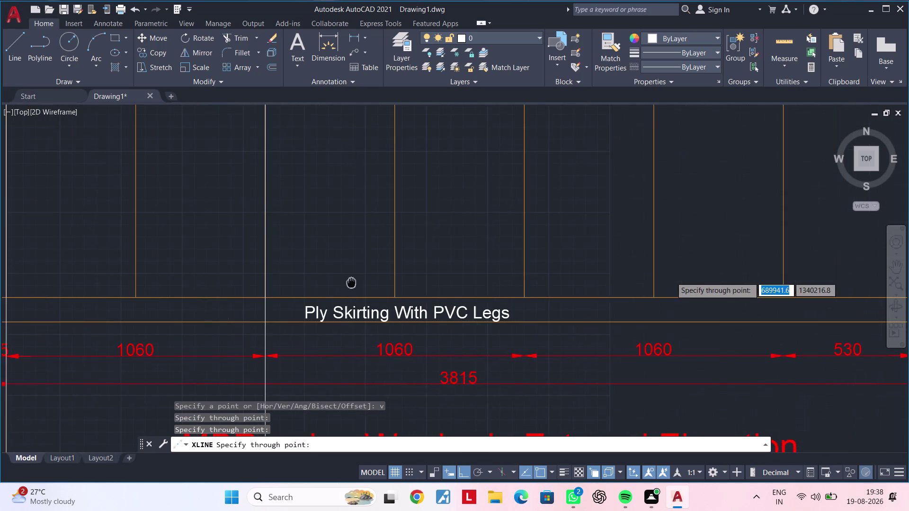
click(525, 295)
middle_drag(703, 286, 435, 293)
click(515, 302)
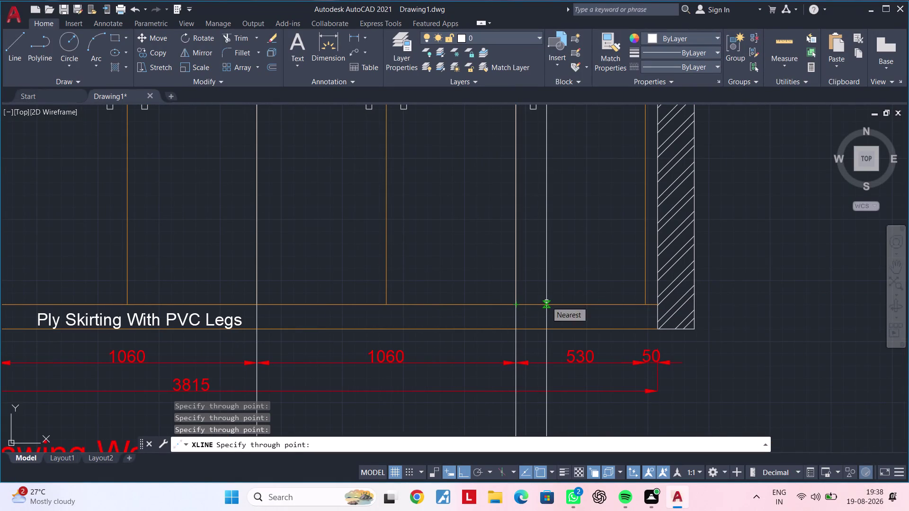
Add vertical construction lines at the last shutter edge and the right filler's inner edge.
scroll(down, 3)
middle_drag(558, 278, 528, 402)
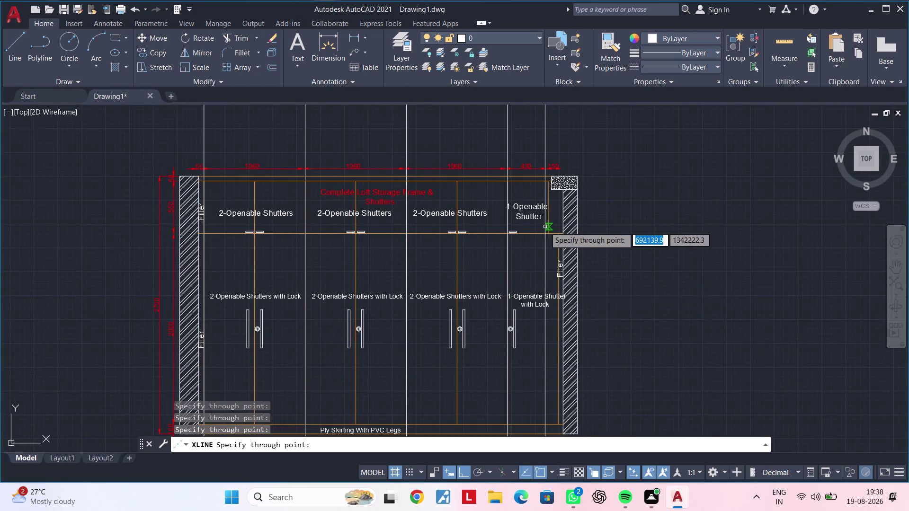
scroll(up, 3)
click(554, 244)
middle_drag(576, 248, 534, 354)
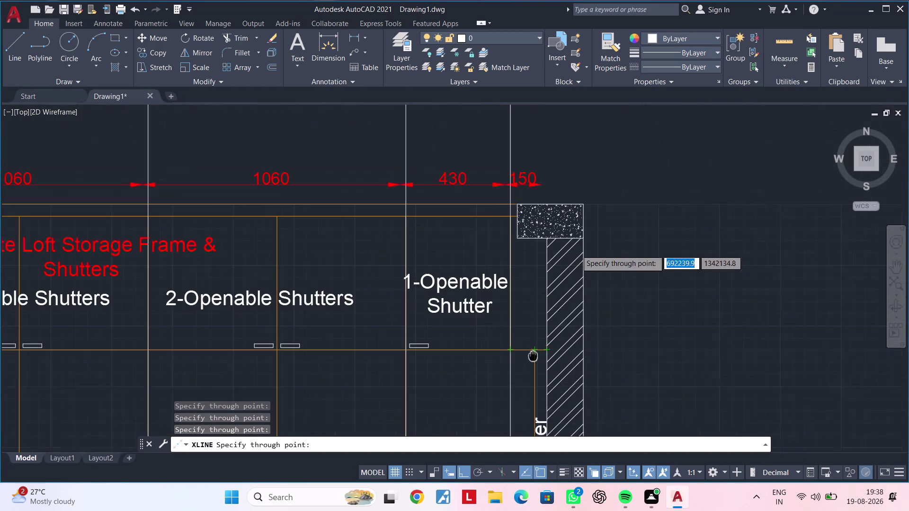
middle_drag(534, 354, 529, 371)
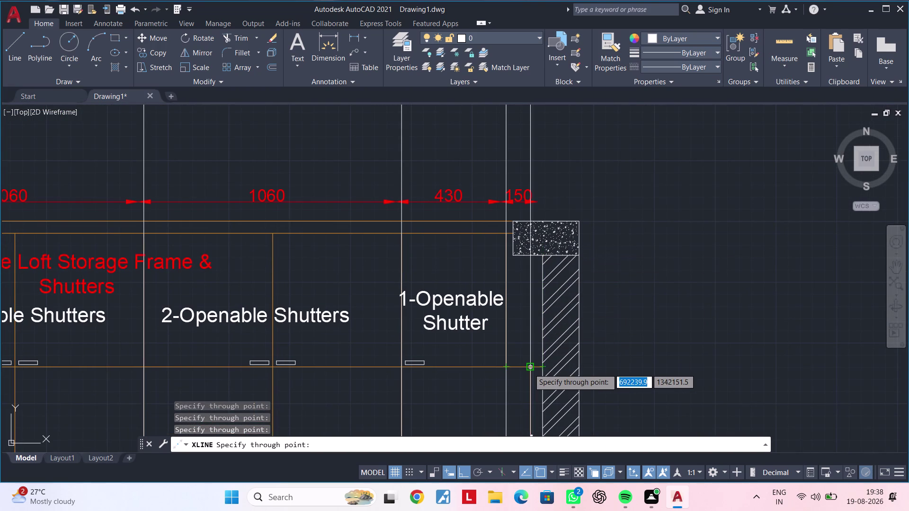
click(528, 369)
scroll(down, 3)
middle_drag(542, 347, 538, 221)
middle_drag(550, 313, 550, 162)
middle_drag(586, 291, 602, 205)
middle_drag(624, 265, 651, 207)
text(``)
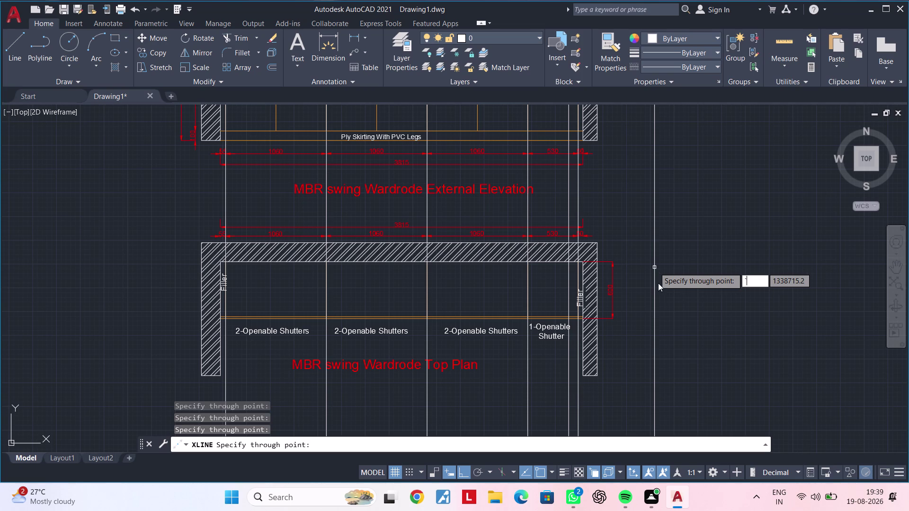
key(grave)
key(grave)
key(Escape)
key(Escape)
middle_drag(660, 316, 757, 241)
middle_drag(743, 288, 779, 256)
key(Escape)
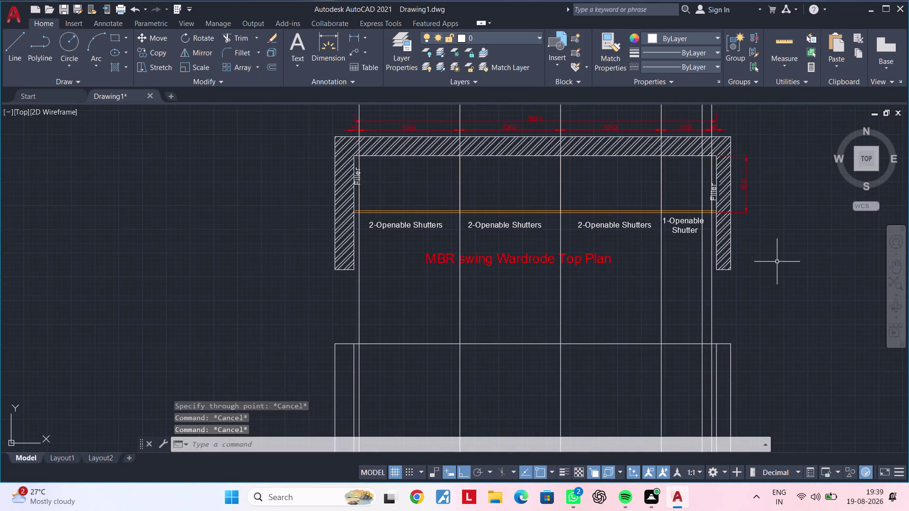
key(Escape)
Fence-trim the vertical construction lines across the horizontal top edge with TR.
text(tr)
key(space)
drag(770, 295, 714, 300)
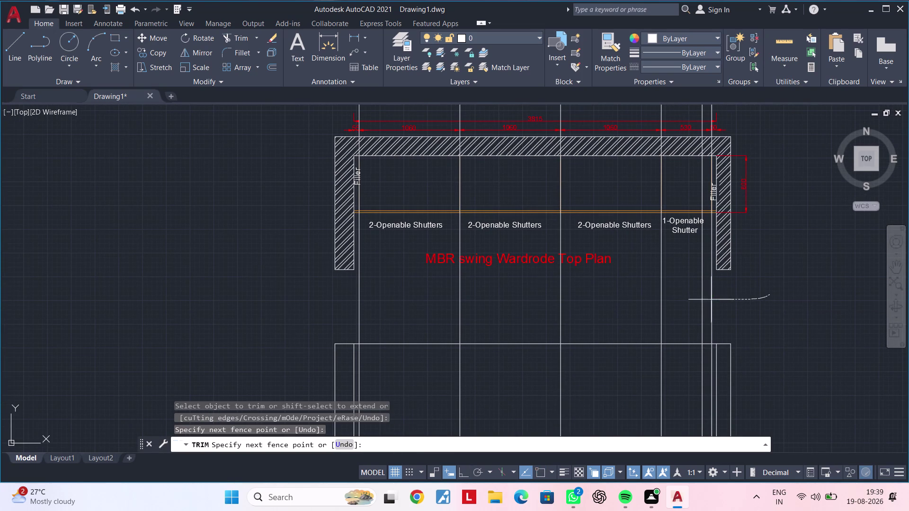
drag(714, 299, 490, 307)
drag(483, 306, 466, 306)
drag(457, 306, 309, 302)
click(307, 303)
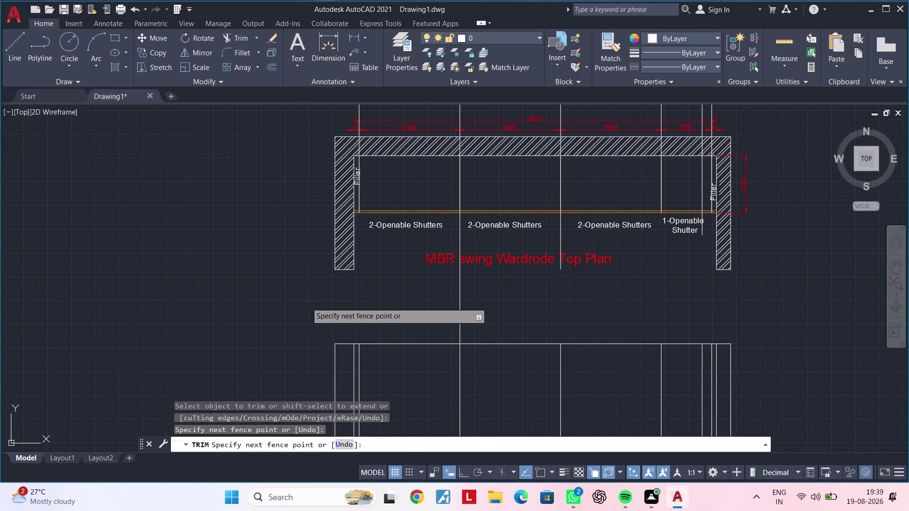
drag(345, 303, 369, 303)
drag(474, 303, 557, 302)
click(559, 302)
drag(486, 309, 518, 307)
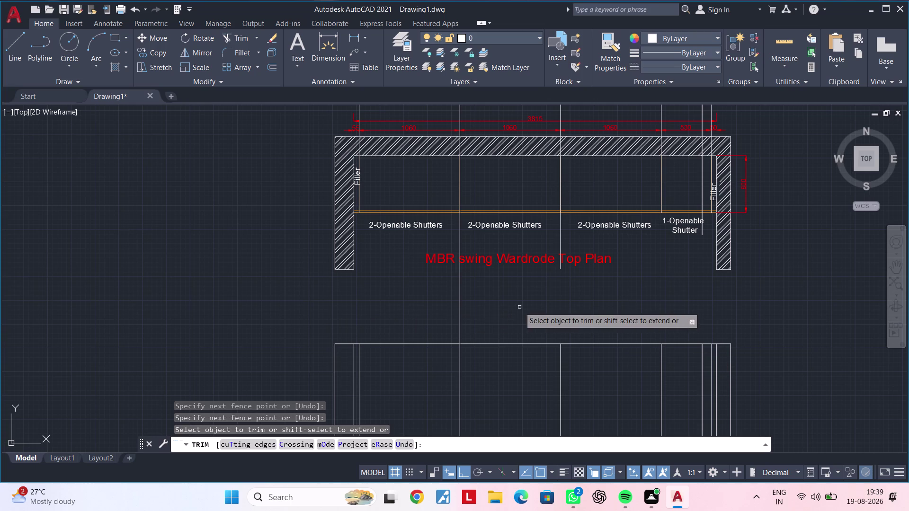
drag(518, 307, 520, 307)
drag(487, 309, 368, 313)
scroll(down, 3)
key(Escape)
key(Escape)
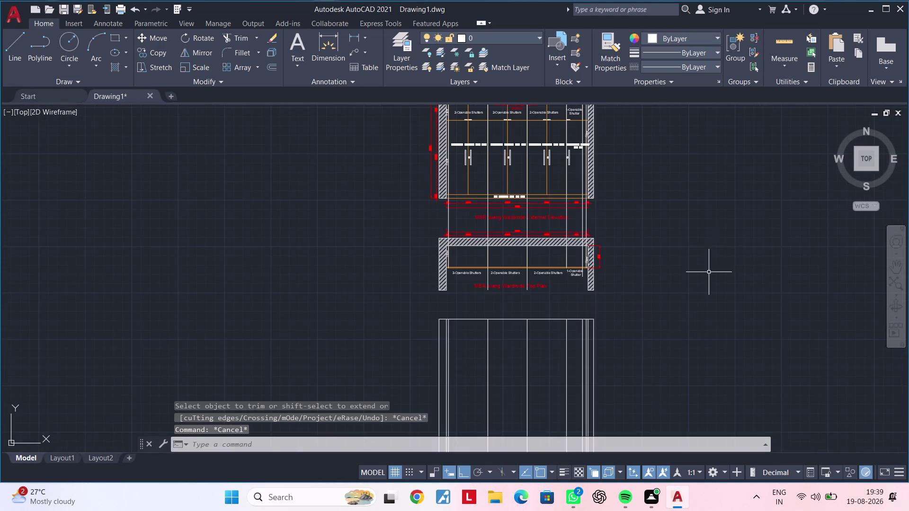
Delete the selected leftover construction lines and centre the new outline in view.
middle_drag(693, 315, 679, 379)
middle_drag(685, 283, 684, 373)
click(666, 173)
drag(666, 173, 641, 181)
click(316, 193)
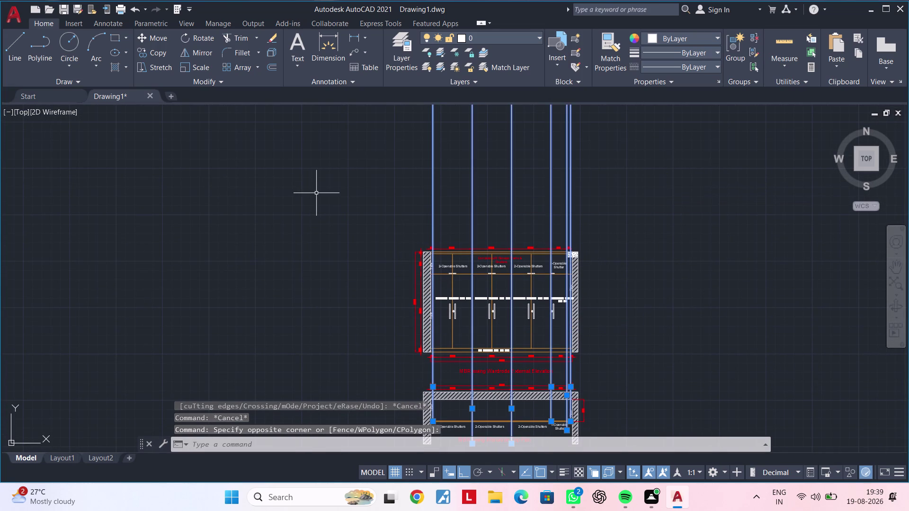
key(Delete)
middle_drag(595, 314, 600, 63)
middle_drag(614, 267, 614, 227)
scroll(up, 3)
scroll(up, 3)
middle_drag(555, 222, 542, 315)
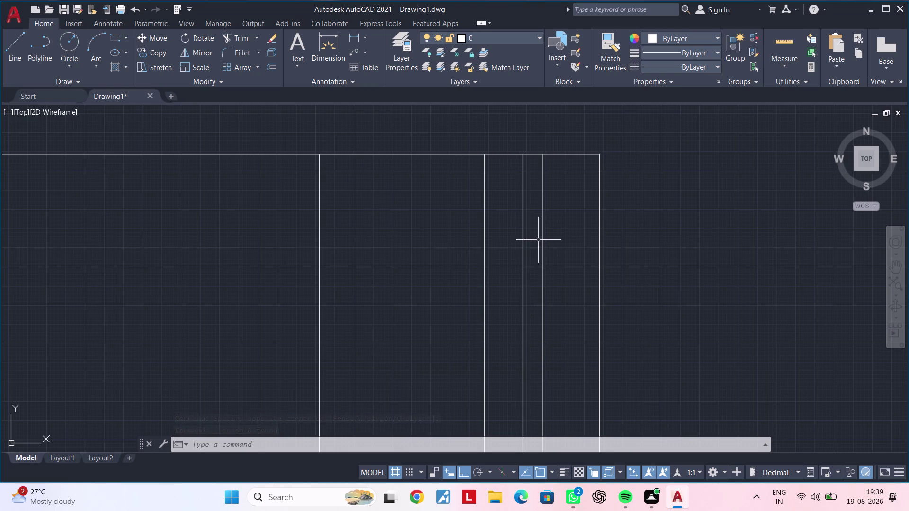
middle_drag(554, 241, 580, 341)
scroll(down, 3)
middle_drag(494, 299, 548, 237)
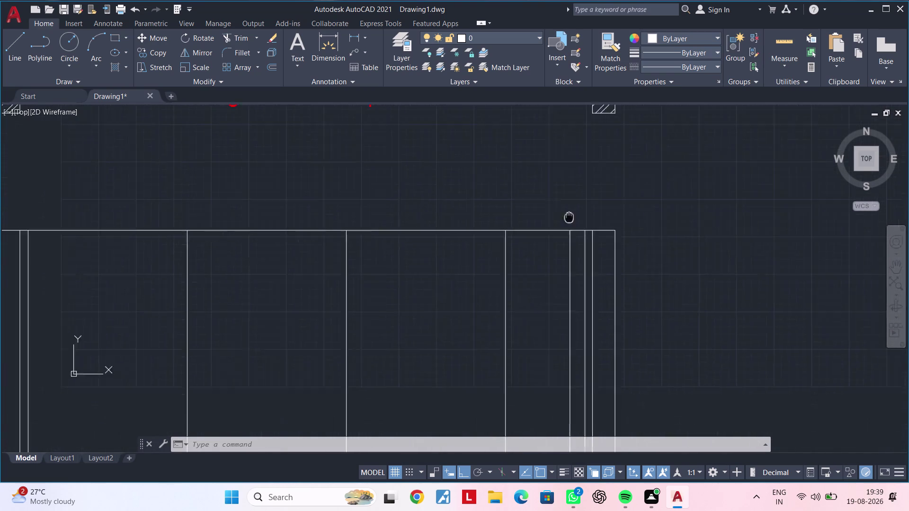
middle_drag(547, 237, 627, 177)
middle_drag(528, 265, 592, 241)
key(Escape)
key(Escape)
key(Escape)
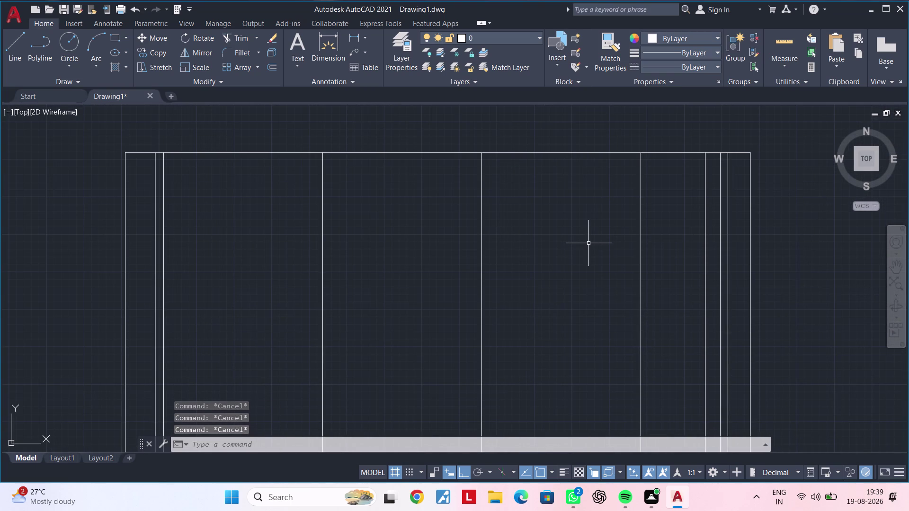
Offset the outline's top edge 50 downward.
key(Escape)
key(Escape)
key(Escape)
text(of 50)
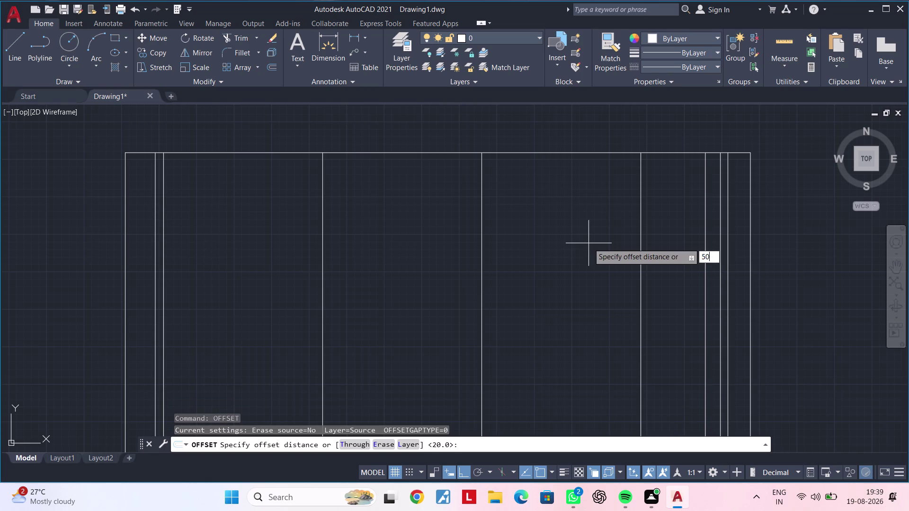
key(Return)
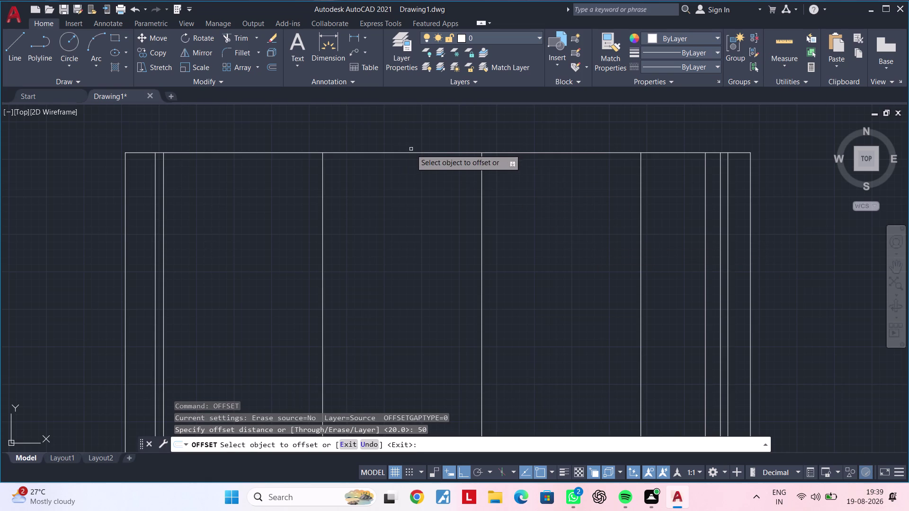
click(410, 153)
click(395, 213)
key(space)
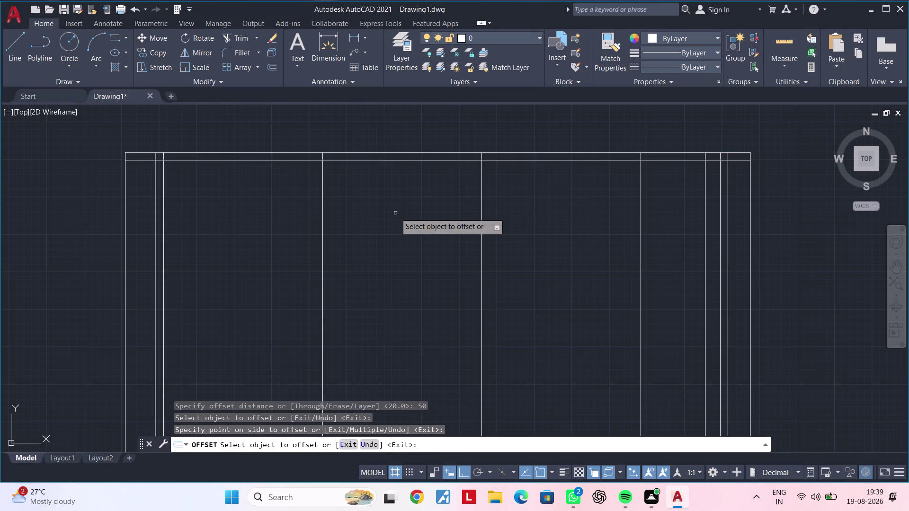
Offset the top edge again by 500 downward, then pan to check the lines.
key(space)
text(500)
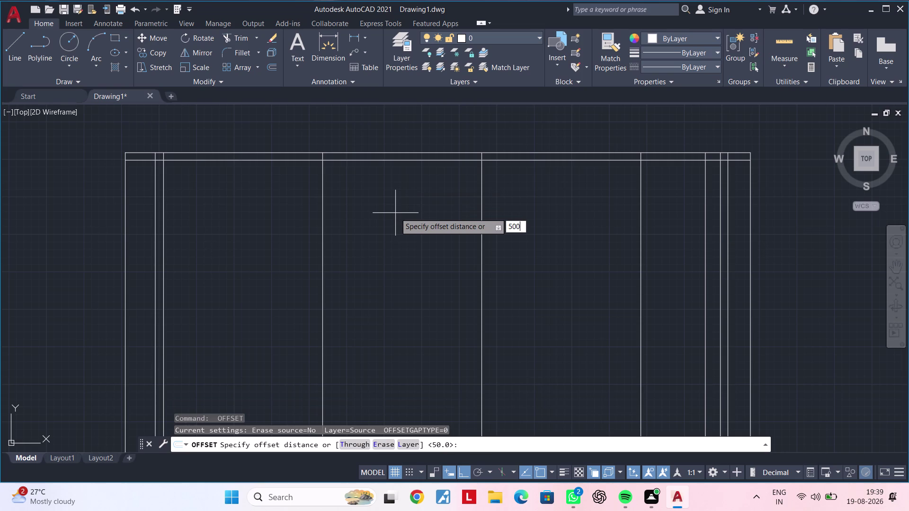
key(Return)
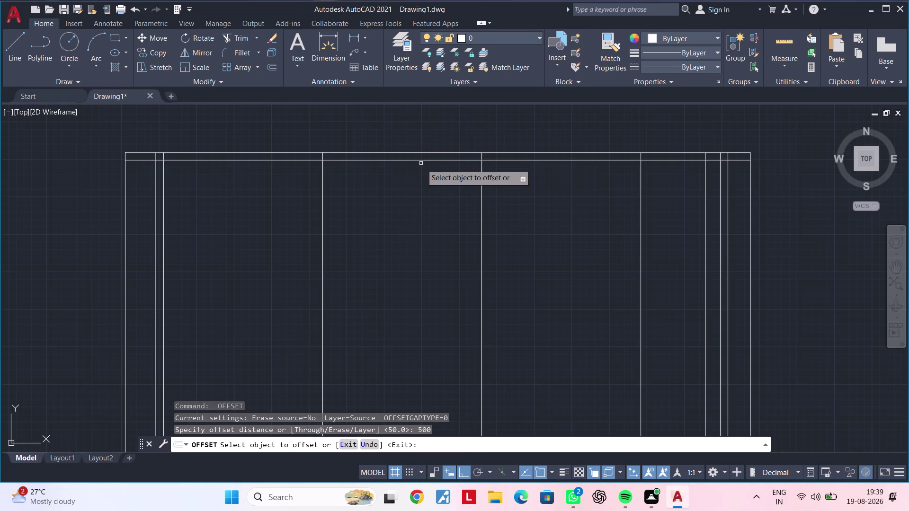
click(422, 161)
click(417, 255)
middle_drag(395, 332, 421, 262)
scroll(down, 3)
middle_drag(421, 262, 379, 339)
scroll(up, 3)
middle_drag(538, 268, 575, 386)
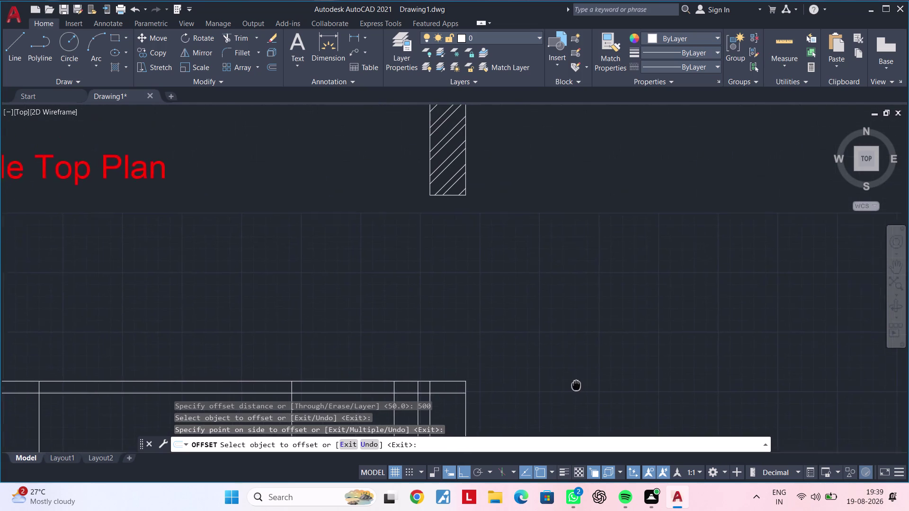
middle_drag(575, 386, 599, 371)
scroll(down, 3)
scroll(down, 3)
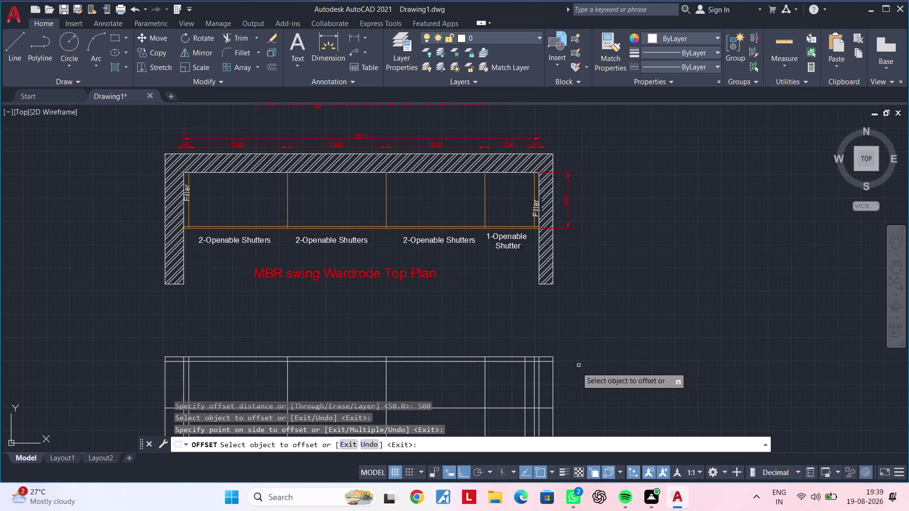
middle_drag(565, 378, 587, 323)
key(Escape)
key(Escape)
key(Escape)
key(Escape)
scroll(up, 3)
middle_drag(583, 338, 589, 326)
scroll(up, 3)
middle_drag(541, 297, 524, 337)
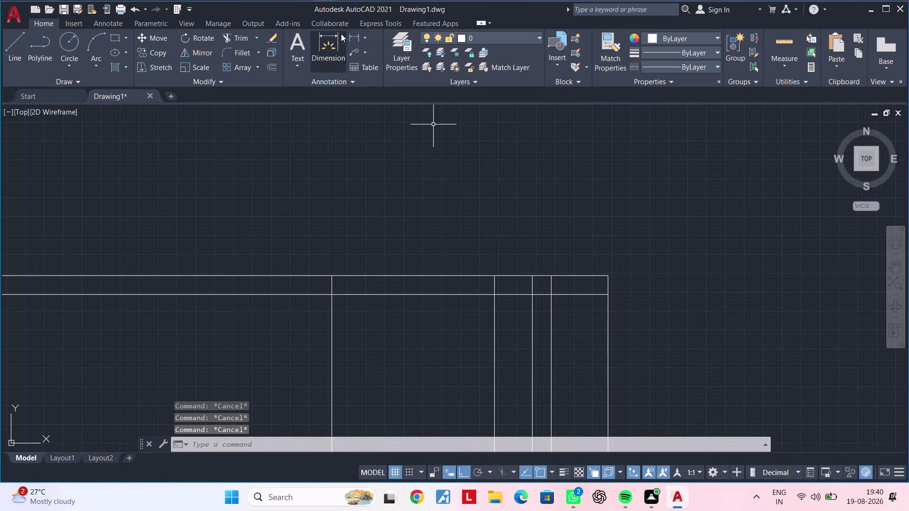
Start a linear dimension across the outline's right end, then cancel it.
click(355, 33)
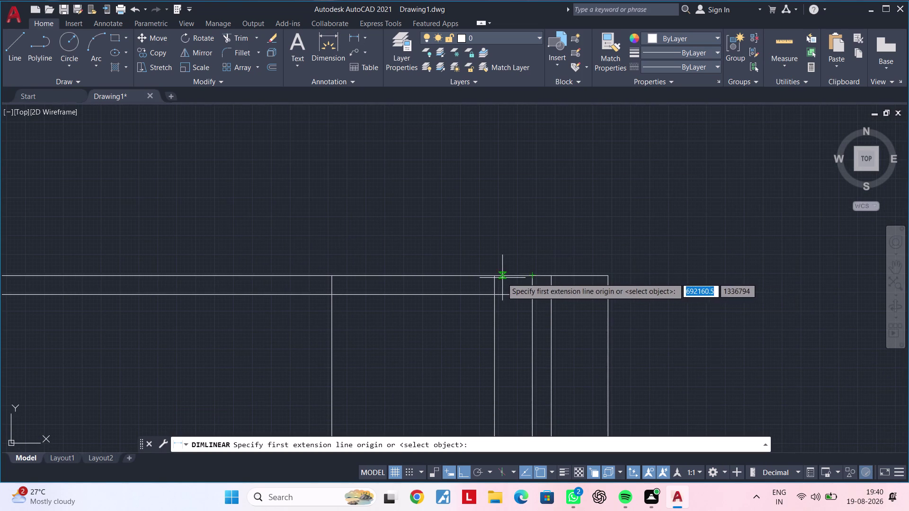
click(493, 276)
click(551, 276)
key(Escape)
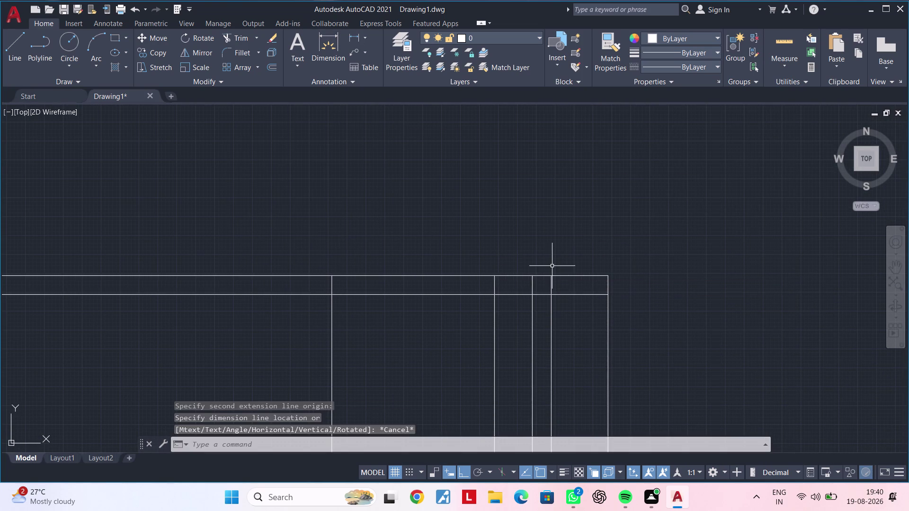
key(Escape)
middle_drag(550, 276, 549, 227)
key(Escape)
key(Escape)
Trim two extra vertical line pieces at the outline's right end with TR.
text(tr)
key(space)
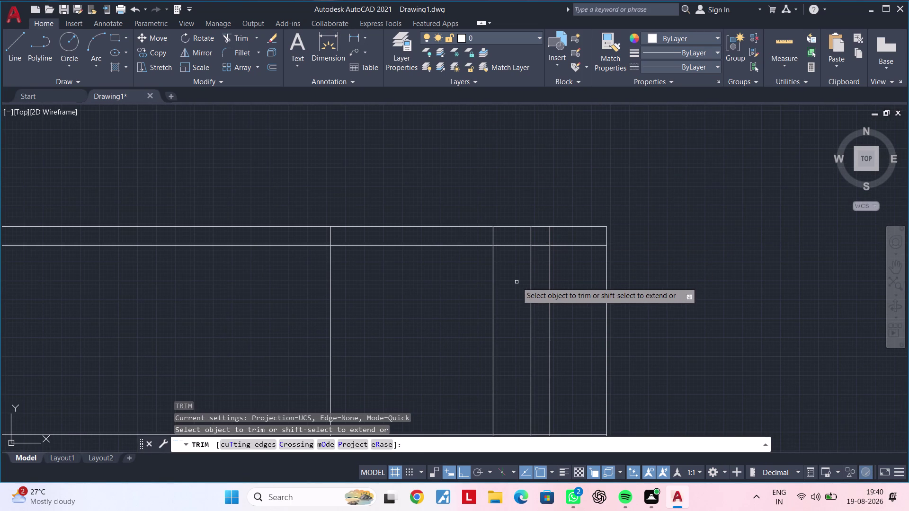
click(530, 284)
click(532, 234)
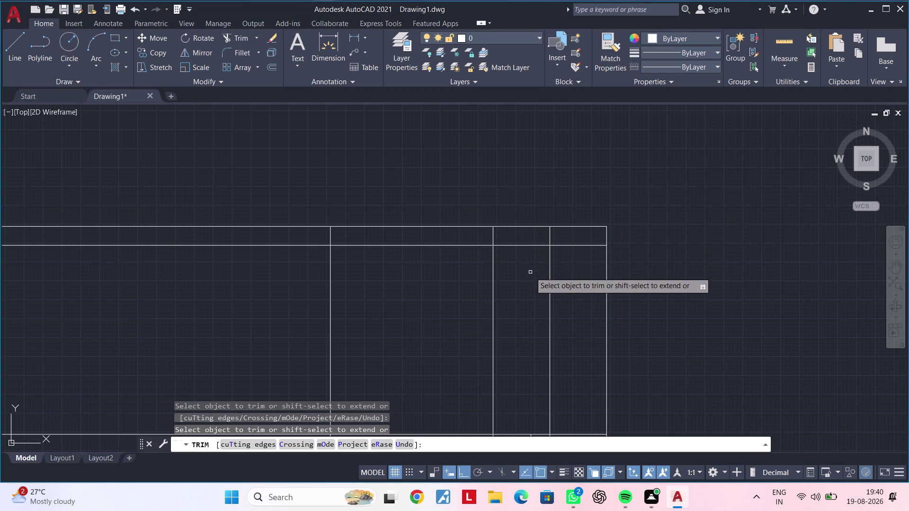
scroll(down, 3)
middle_drag(528, 283, 527, 229)
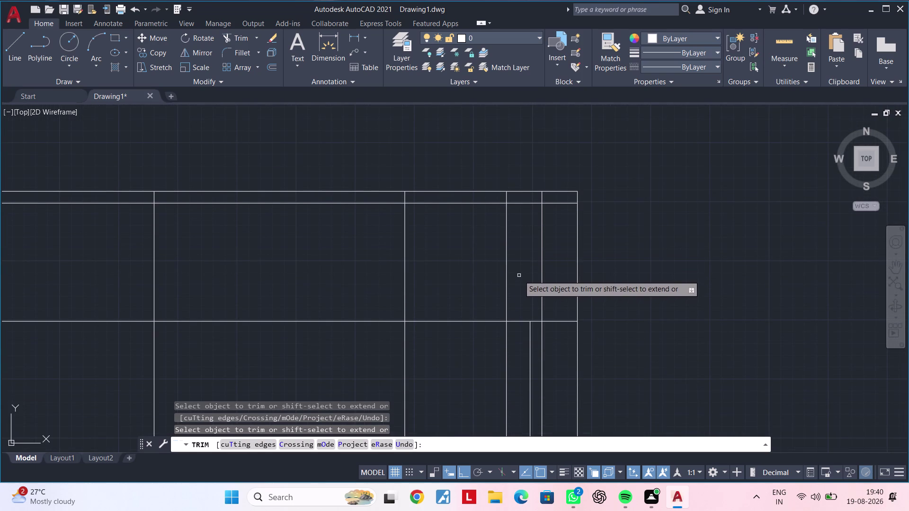
key(Escape)
key(Escape)
key(Escape)
key(Escape)
key(Escape)
key(Escape)
key(Escape)
key(Escape)
key(Escape)
key(Escape)
key(Escape)
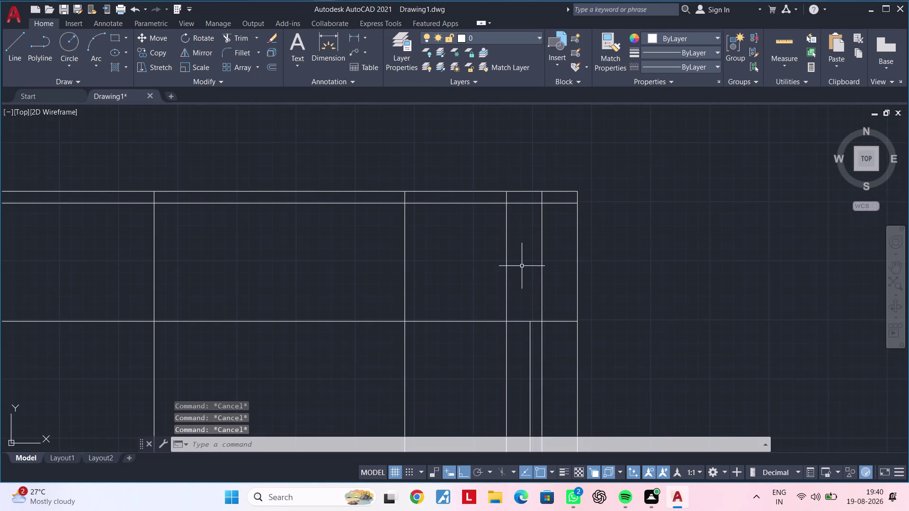
middle_drag(521, 261, 567, 315)
Fence-trim the division lines overshooting the top band, plus one leftover segment.
key(Escape)
key(Escape)
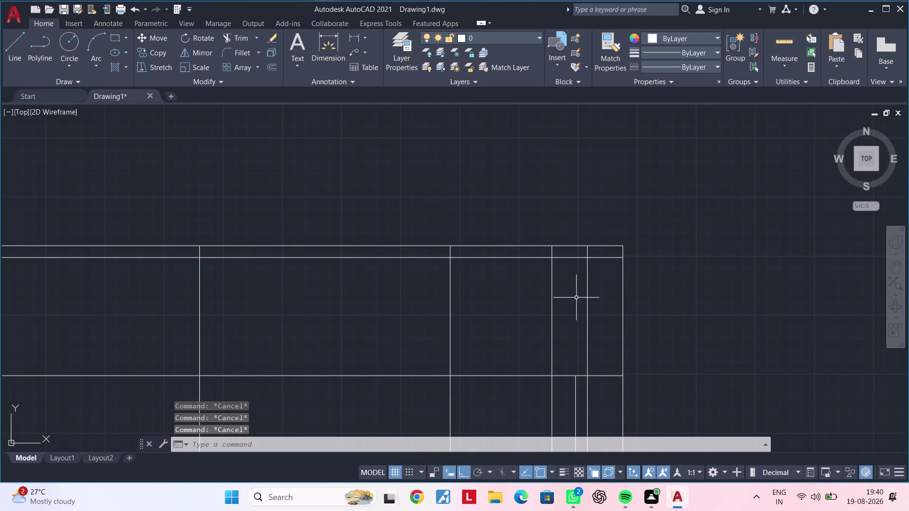
key(t)
text(r)
key(space)
scroll(up, 3)
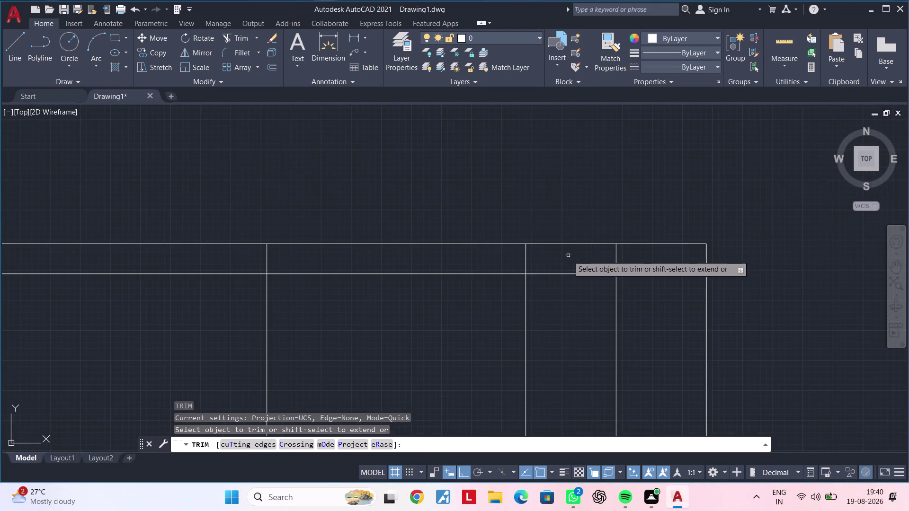
drag(568, 260, 541, 260)
drag(490, 259, 496, 259)
click(568, 260)
middle_drag(476, 265, 689, 264)
drag(554, 263, 414, 261)
scroll(down, 3)
middle_drag(424, 256, 818, 246)
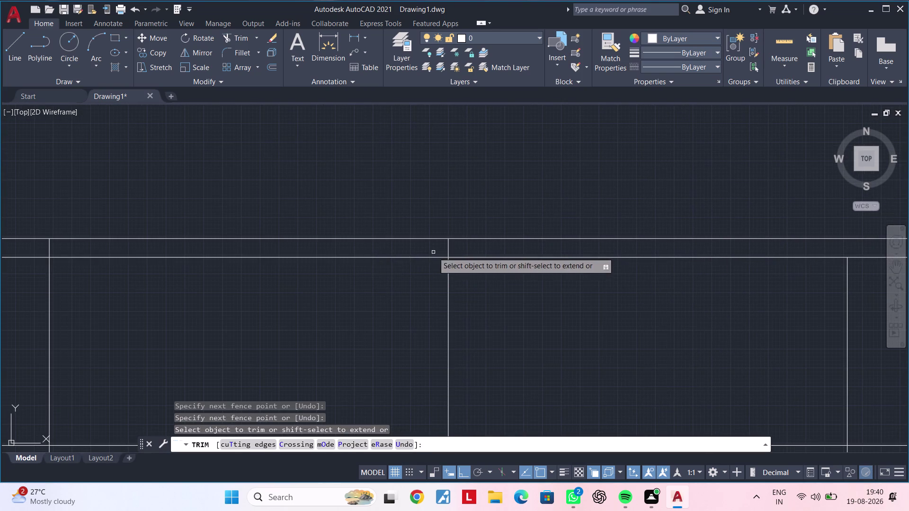
scroll(up, 3)
drag(506, 251, 425, 251)
click(411, 251)
scroll(down, 3)
middle_drag(424, 253, 812, 260)
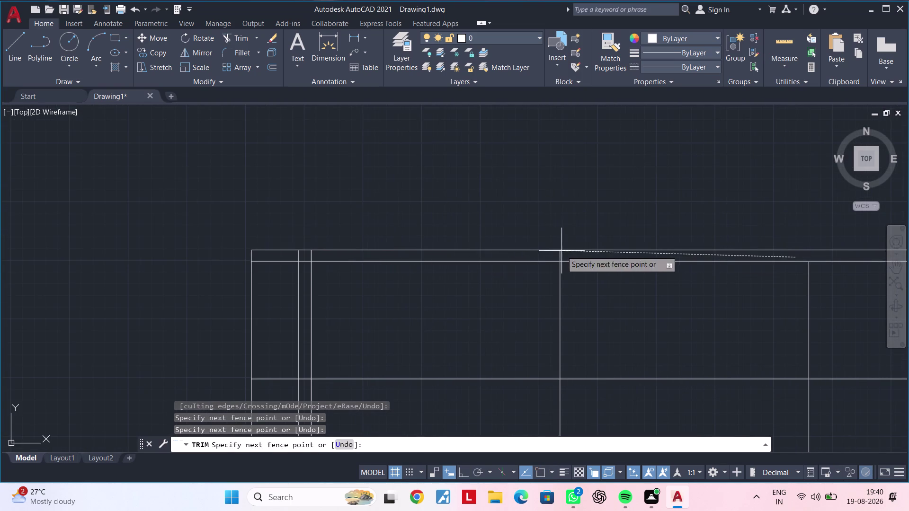
scroll(up, 3)
click(519, 249)
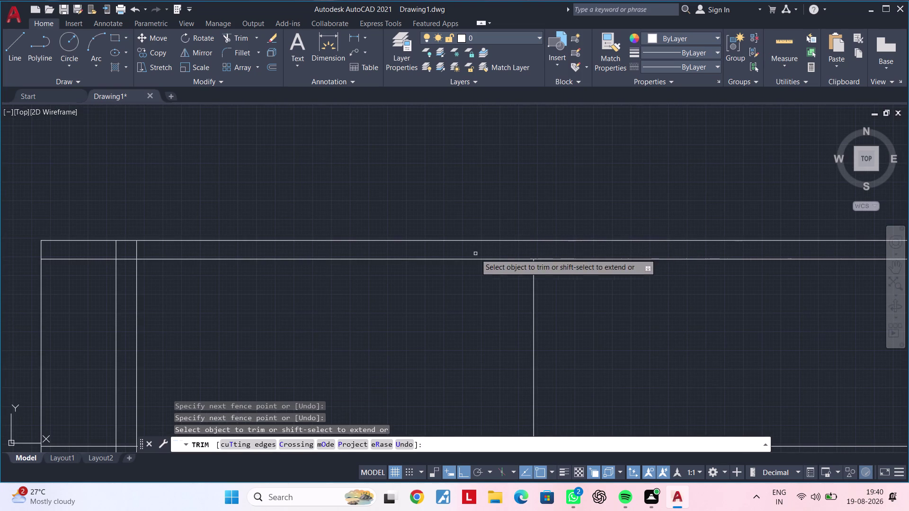
middle_drag(473, 255, 654, 253)
scroll(up, 3)
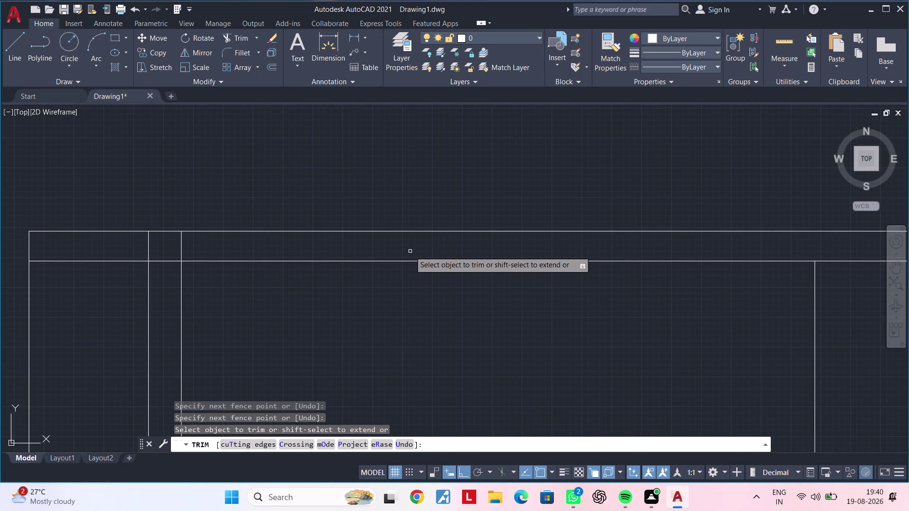
click(183, 248)
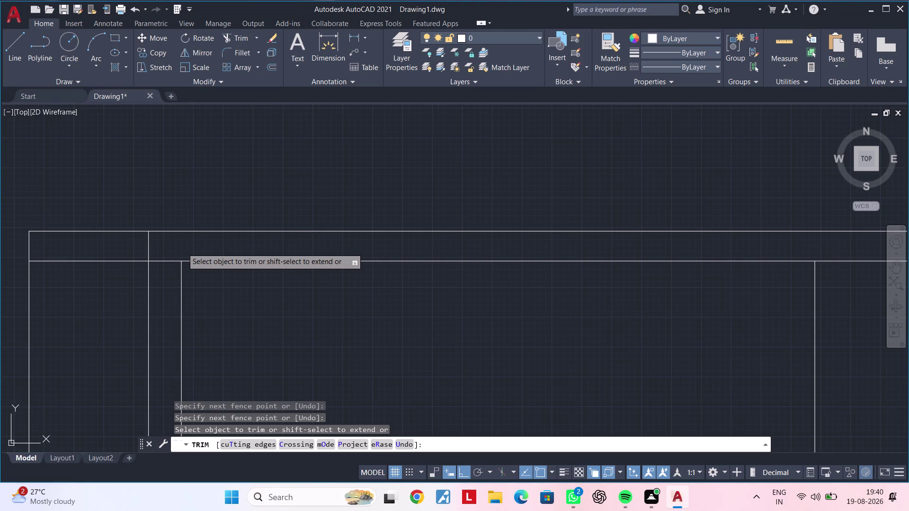
scroll(down, 3)
key(Escape)
key(Escape)
Pan up to the loft storage reference plan, centering its frame corner and filler.
middle_drag(453, 276, 314, 282)
key(Escape)
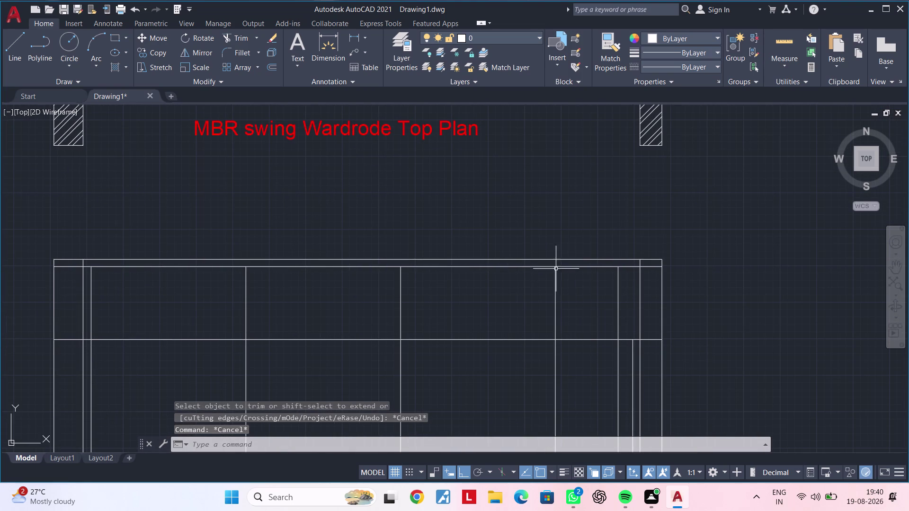
middle_drag(617, 292, 528, 296)
scroll(down, 3)
middle_drag(559, 273, 562, 345)
scroll(up, 3)
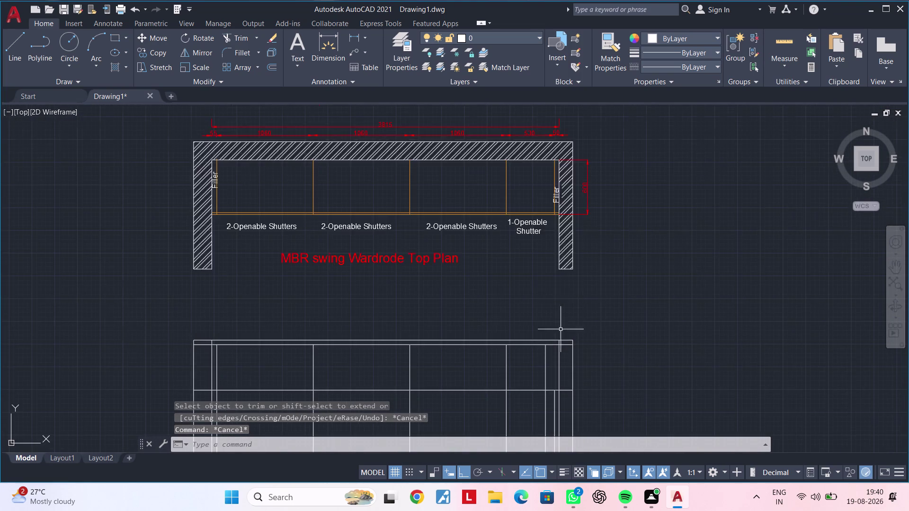
middle_drag(566, 269, 571, 438)
middle_drag(576, 250, 563, 385)
middle_drag(547, 135, 544, 259)
scroll(up, 3)
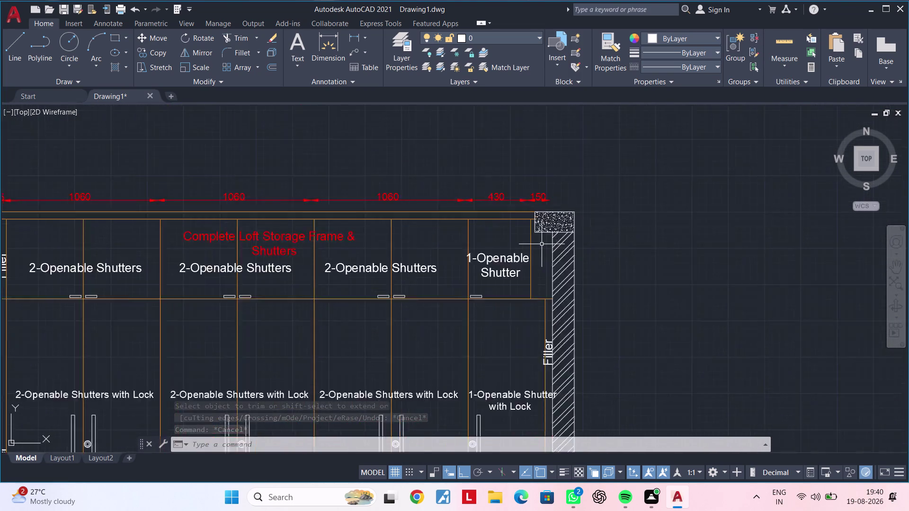
Place a vertical XL construction line at the filler's inner edge.
scroll(up, 3)
key(x)
key(l)
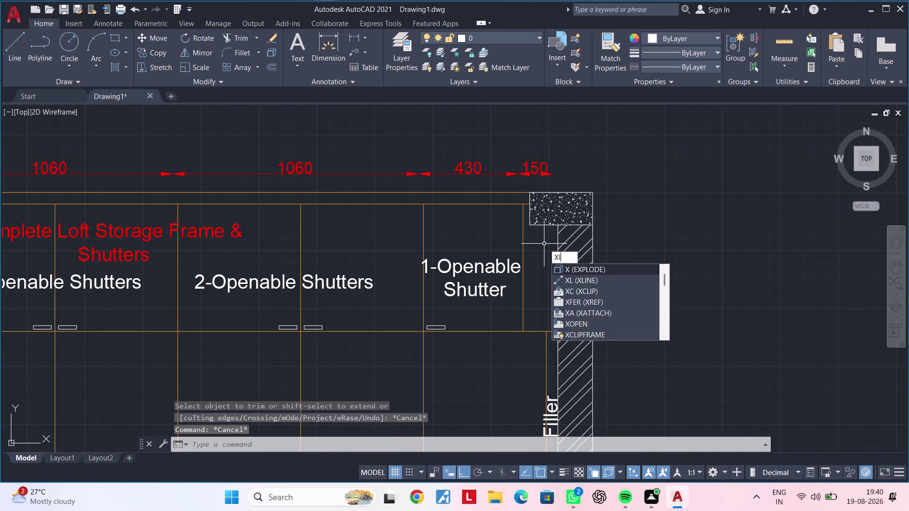
key(space)
key(v)
key(space)
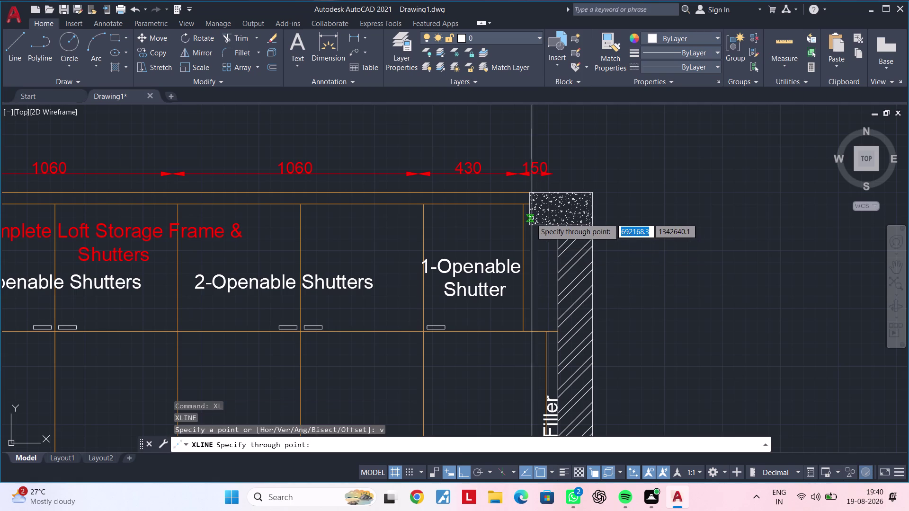
click(528, 223)
Pan down to the elevation's top right corner and end the construction-line command.
scroll(down, 3)
middle_drag(583, 284, 550, 84)
scroll(down, 3)
middle_drag(583, 322, 588, 153)
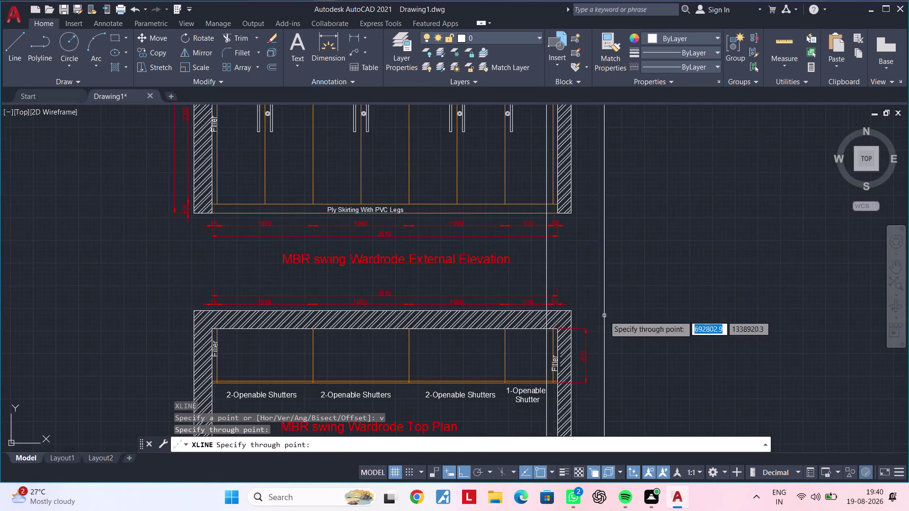
middle_drag(604, 316, 607, 239)
middle_drag(558, 277, 573, 46)
middle_drag(644, 277, 630, 235)
scroll(up, 3)
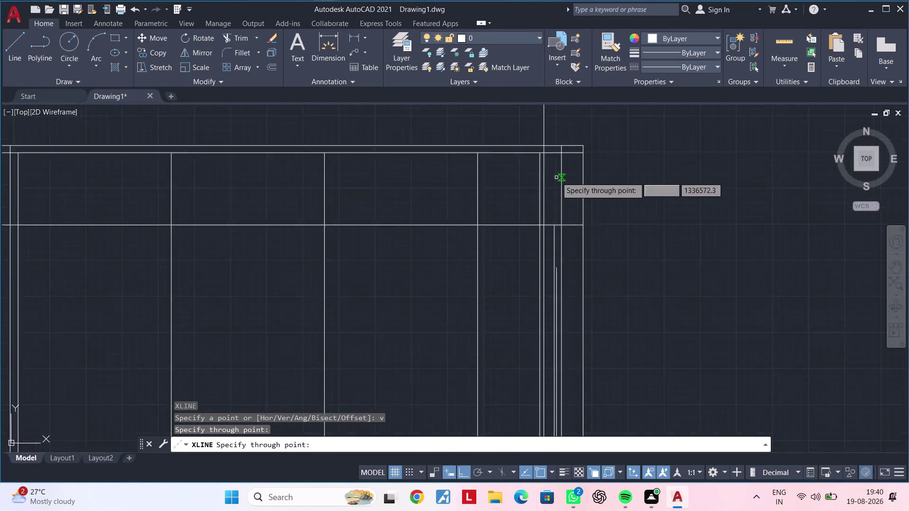
scroll(up, 3)
scroll(up, 3)
middle_drag(558, 184, 510, 330)
scroll(up, 3)
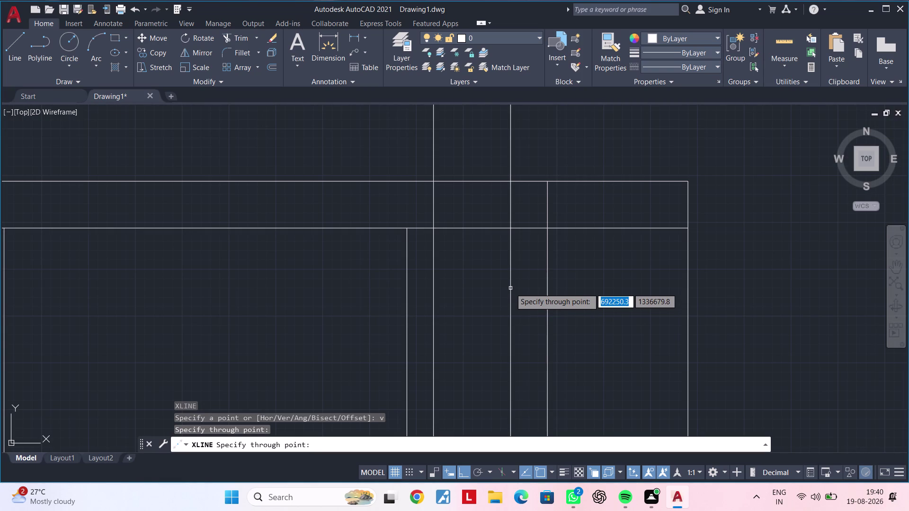
key(Escape)
key(Escape)
key(Escape)
key(Escape)
key(Escape)
Trim three leftover line segments past the construction line and frame edge.
text(t)
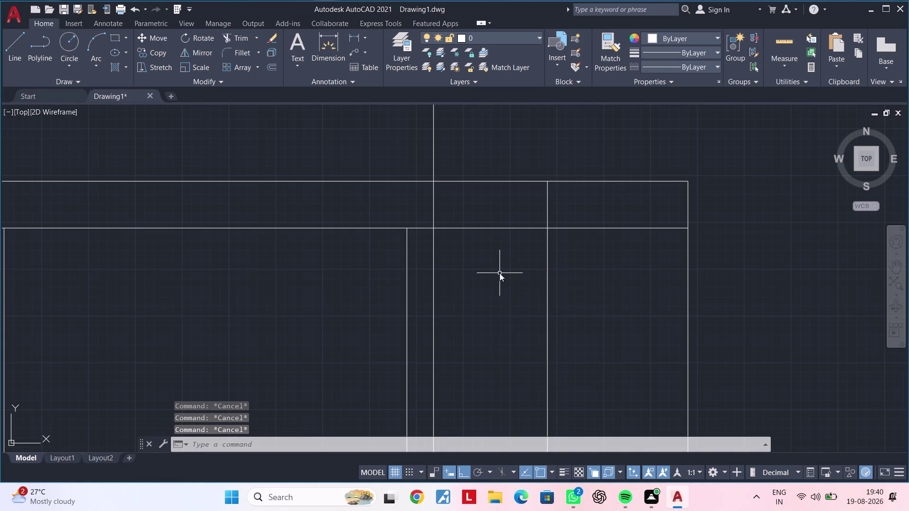
text(r)
key(space)
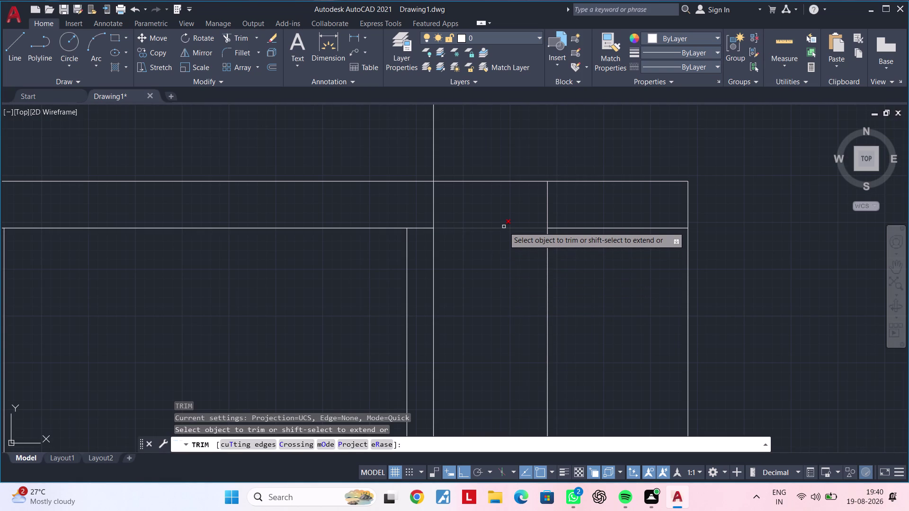
click(504, 227)
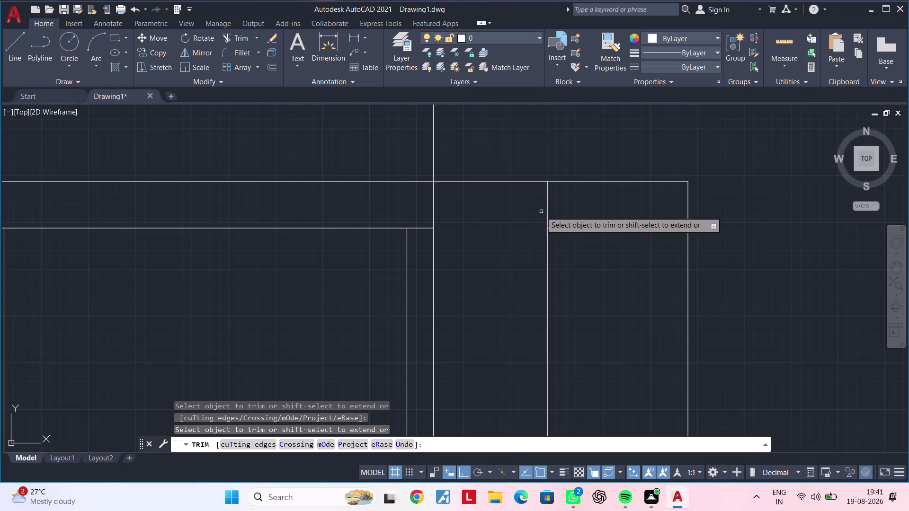
click(547, 209)
click(590, 228)
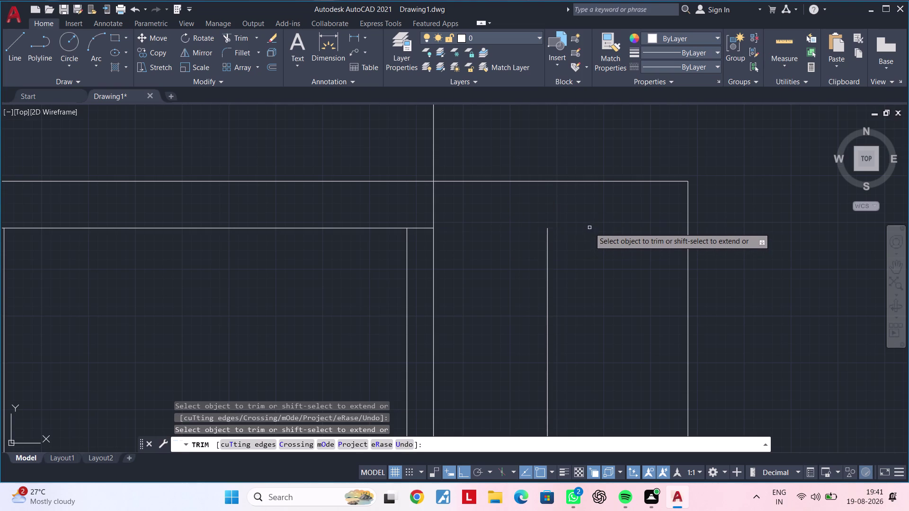
key(Escape)
key(Escape)
key(Escape)
Draw a horizontal line across the top of the elevation frame.
key(l)
key(space)
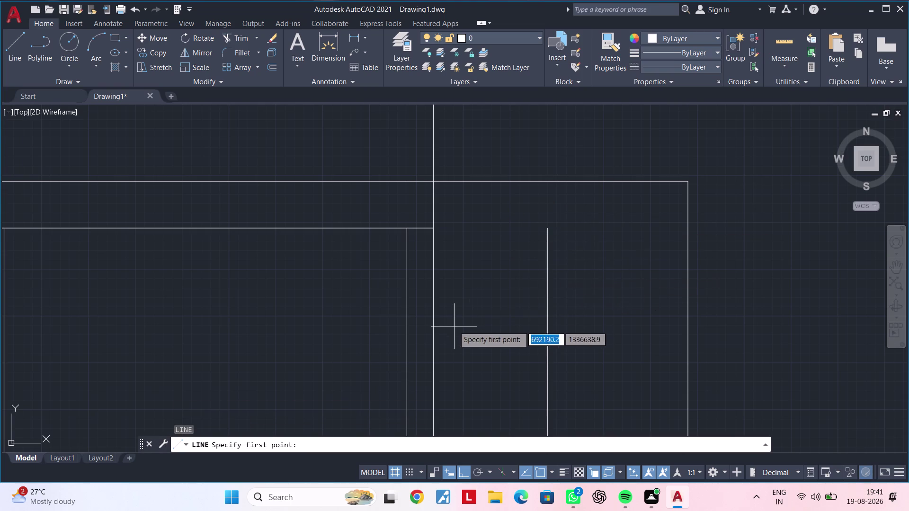
click(434, 289)
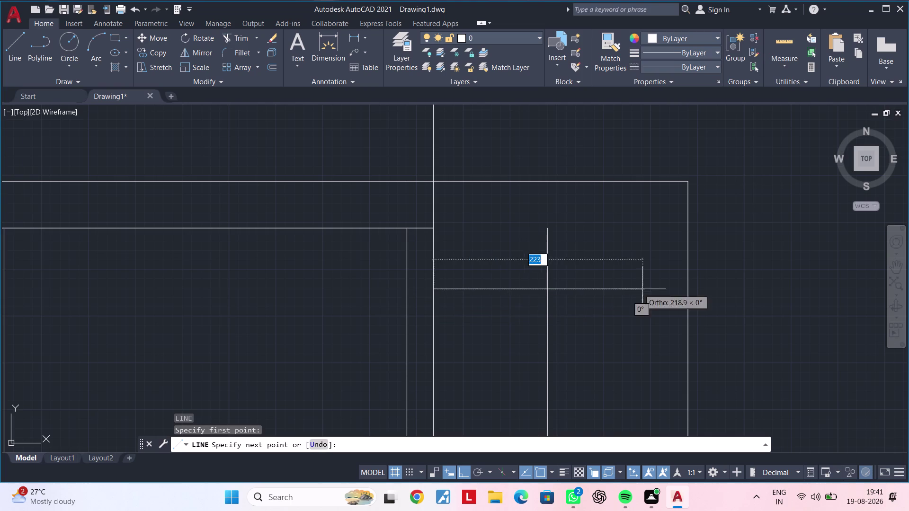
click(688, 290)
key(Escape)
key(Escape)
Trim a segment against the new line and pan to the frame's top-right corner.
key(t)
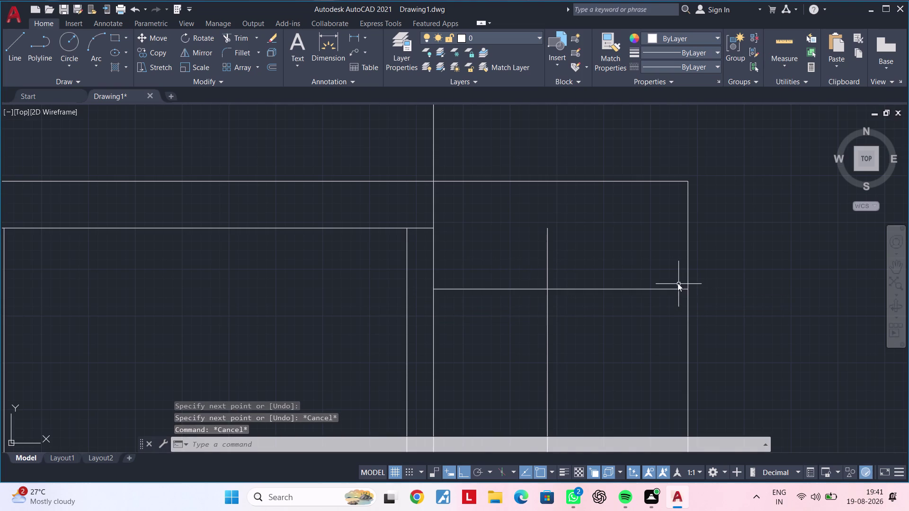
key(r)
key(space)
click(549, 271)
key(Escape)
scroll(down, 3)
middle_drag(544, 283, 561, 332)
Trim overshooting corner lines, checking the reference top plan's filler above.
key(Escape)
key(t)
scroll(up, 3)
key(r)
key(space)
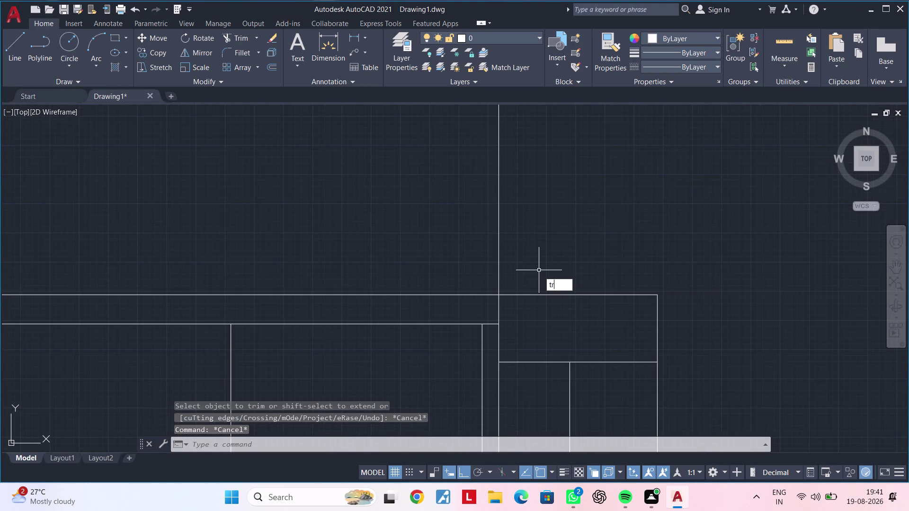
click(500, 275)
scroll(down, 3)
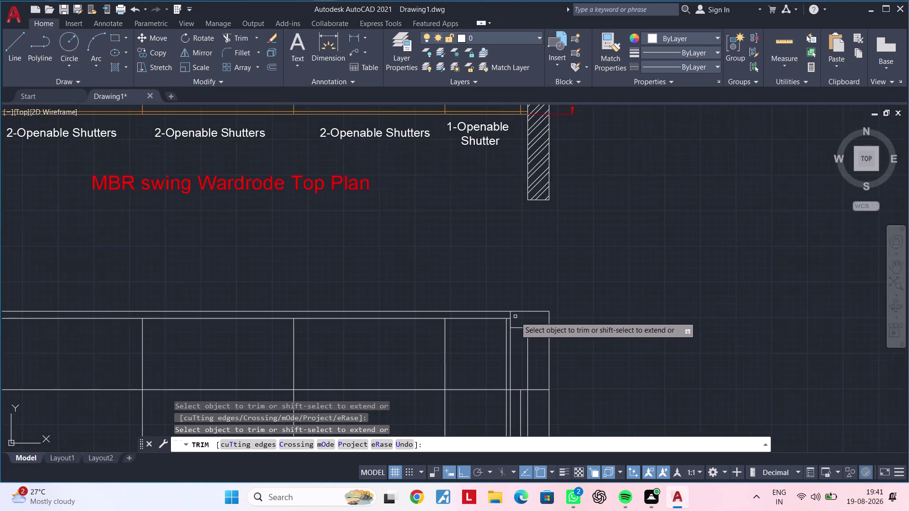
middle_drag(516, 317, 511, 249)
scroll(up, 3)
middle_drag(513, 297, 509, 257)
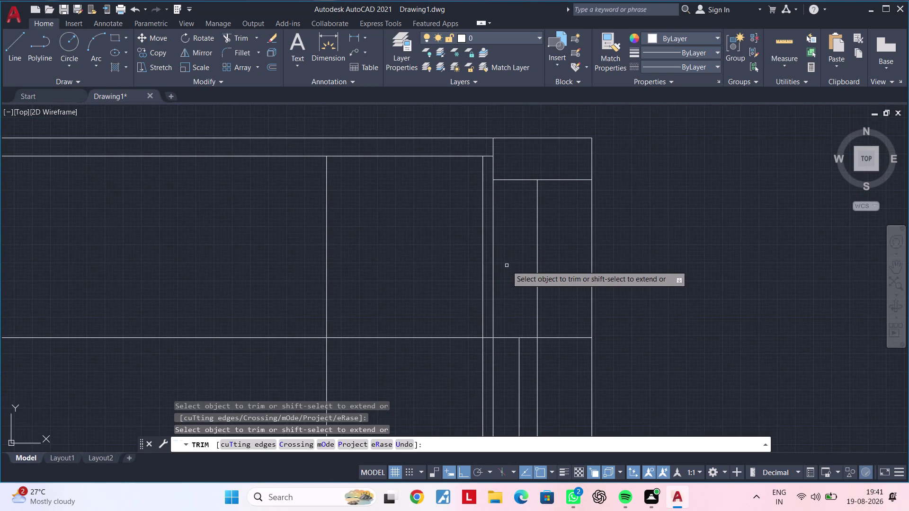
click(493, 235)
scroll(down, 3)
middle_drag(496, 242, 488, 446)
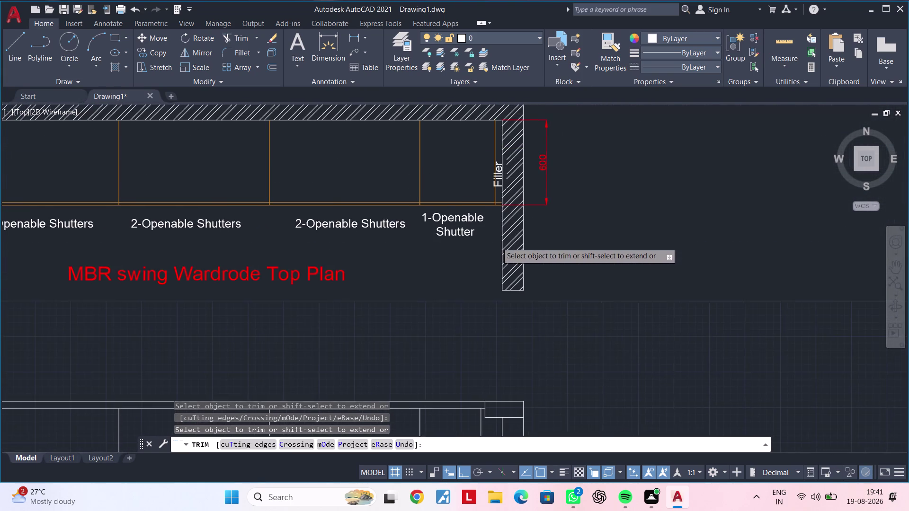
middle_drag(488, 446, 489, 446)
key(Escape)
key(Escape)
Delete a stray line near the elevation's top corner.
scroll(down, 3)
middle_drag(528, 342, 513, 246)
middle_drag(509, 345, 520, 284)
scroll(up, 3)
scroll(up, 3)
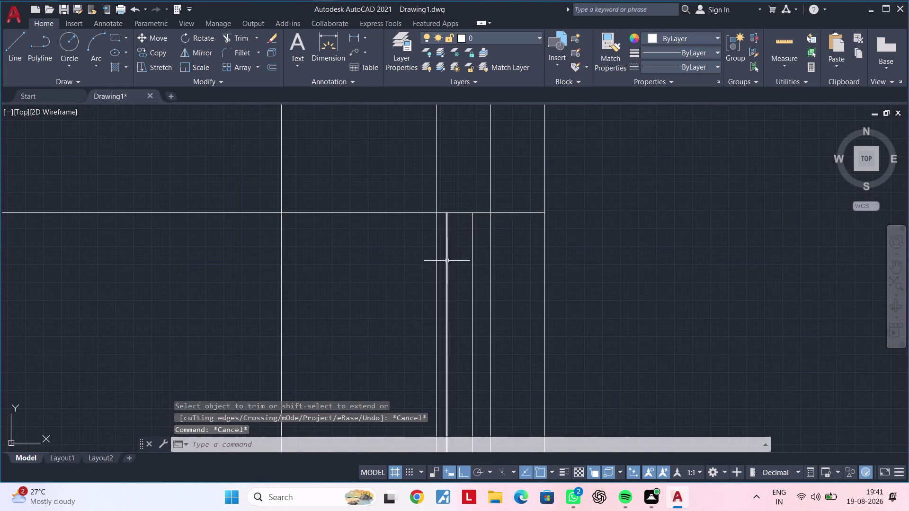
click(446, 260)
key(Delete)
View the whole wardrobe, then re-center the top-right corner and trim a leftover segment.
scroll(down, 3)
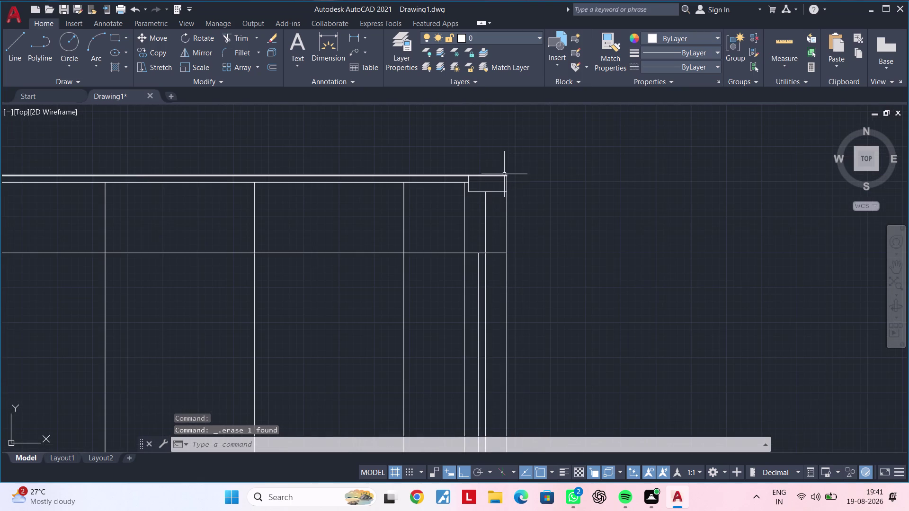
scroll(down, 3)
middle_drag(503, 179, 497, 395)
scroll(down, 3)
middle_drag(555, 280, 548, 139)
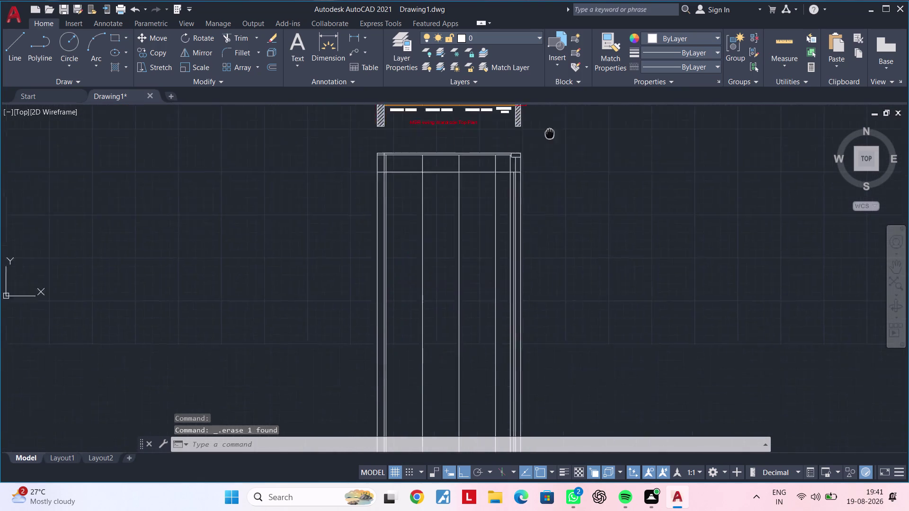
middle_drag(549, 139, 552, 114)
scroll(up, 3)
middle_drag(513, 190, 509, 333)
scroll(up, 3)
middle_drag(496, 210, 496, 362)
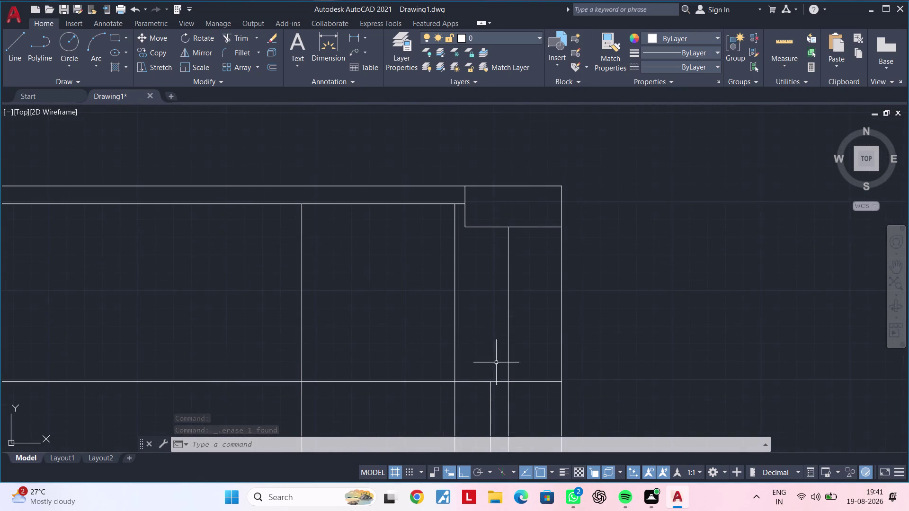
scroll(up, 3)
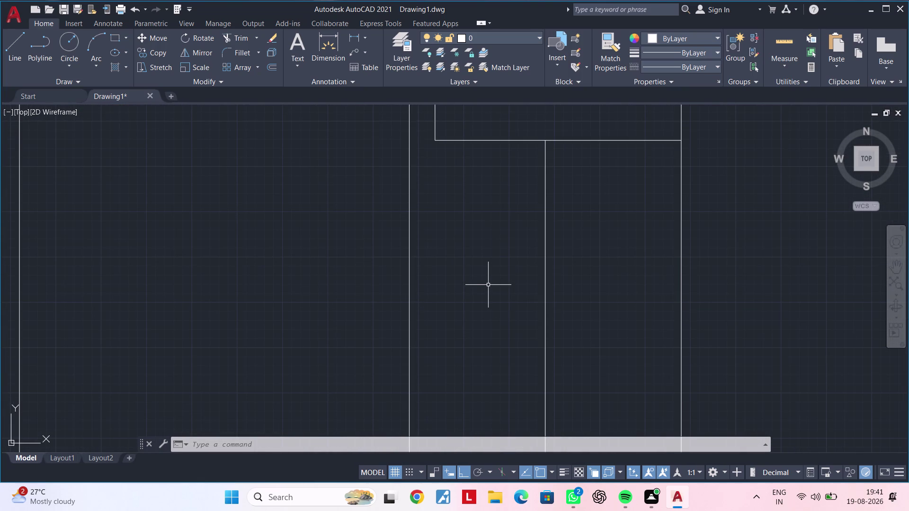
scroll(down, 3)
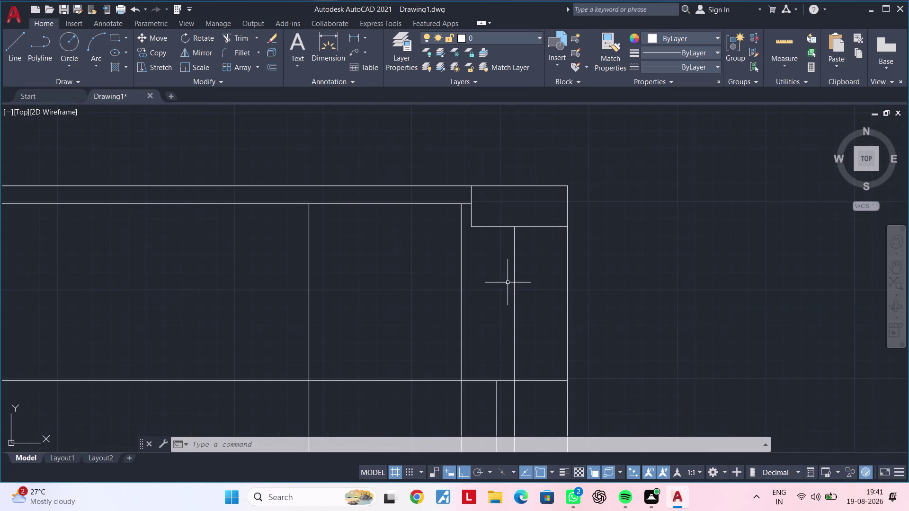
middle_drag(502, 280, 525, 251)
text(t)
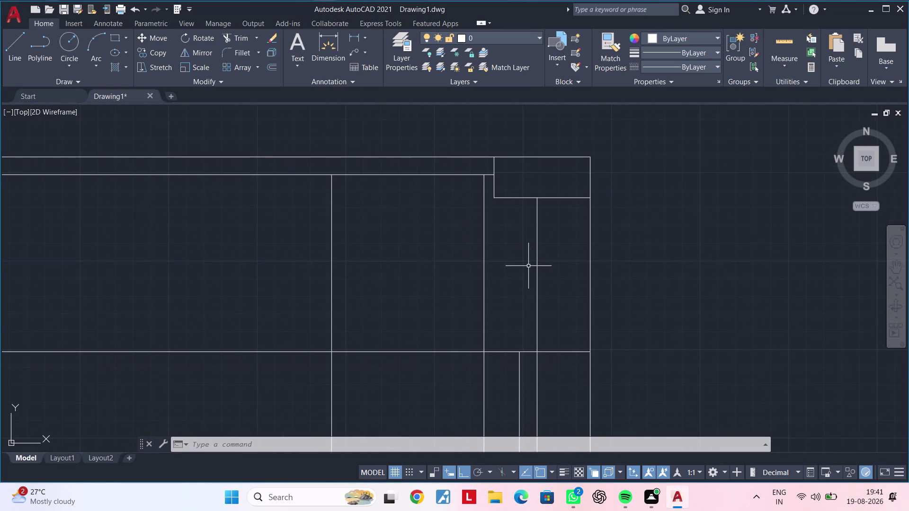
text(r)
key(space)
click(564, 350)
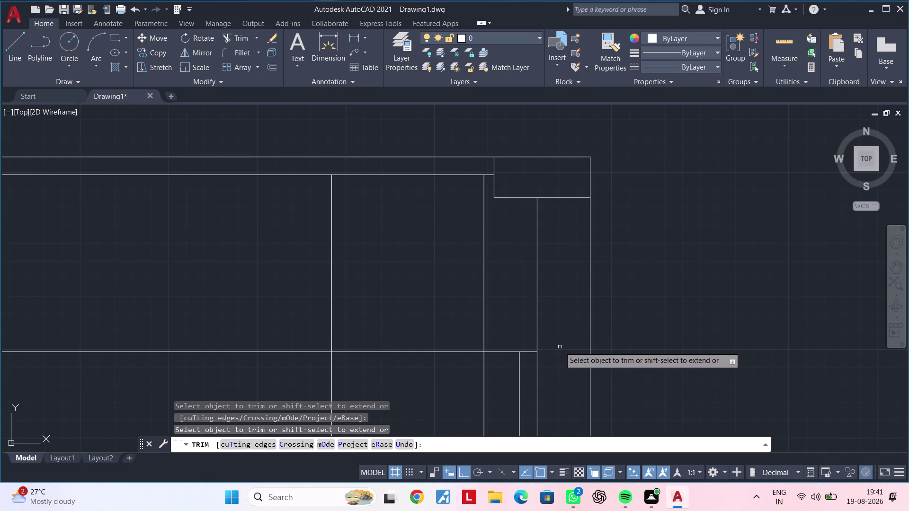
scroll(down, 3)
middle_drag(560, 347, 571, 246)
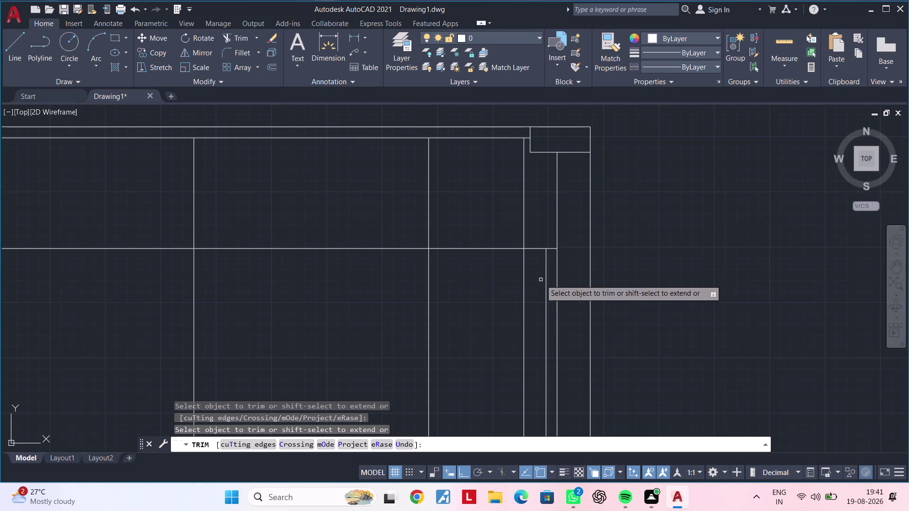
key(Escape)
key(Escape)
Fence-trim the overhanging line ends at the frame top with TR.
middle_drag(540, 280, 571, 270)
key(Escape)
key(Escape)
key(Escape)
key(Escape)
key(Escape)
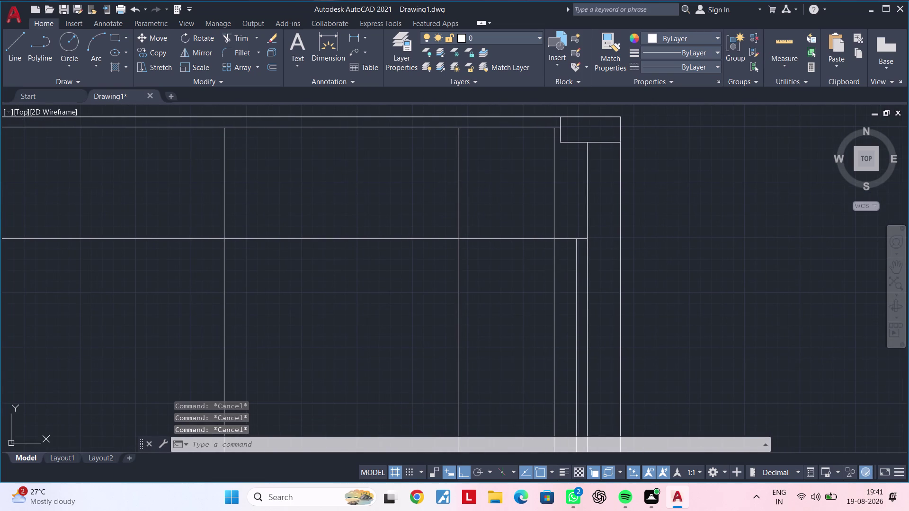
key(Escape)
key(Escape)
key(Escape)
text(tr)
key(space)
drag(564, 271, 535, 273)
click(535, 273)
scroll(down, 3)
middle_drag(536, 279, 582, 249)
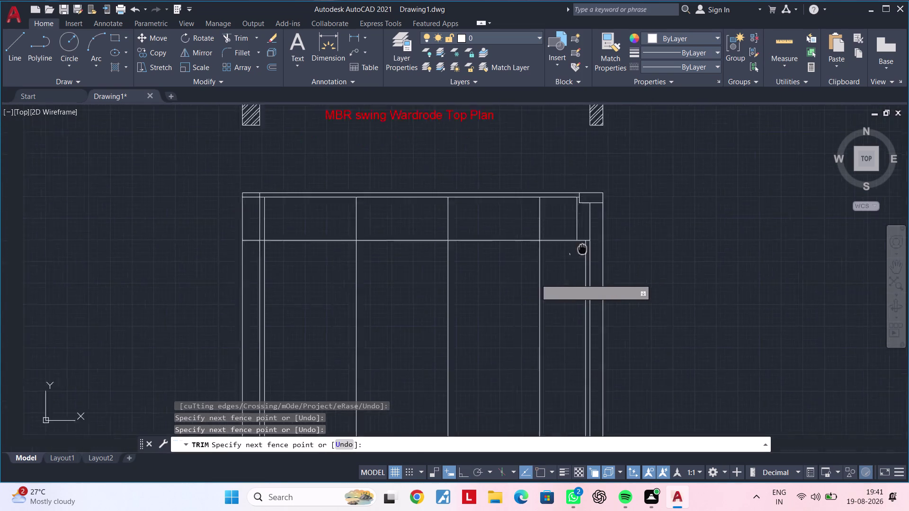
middle_drag(582, 249, 607, 233)
Exit trimming and pan out to bring the top plan into view above.
key(Escape)
key(Escape)
middle_drag(602, 260, 659, 282)
key(Escape)
middle_drag(457, 258, 539, 258)
key(Escape)
key(Escape)
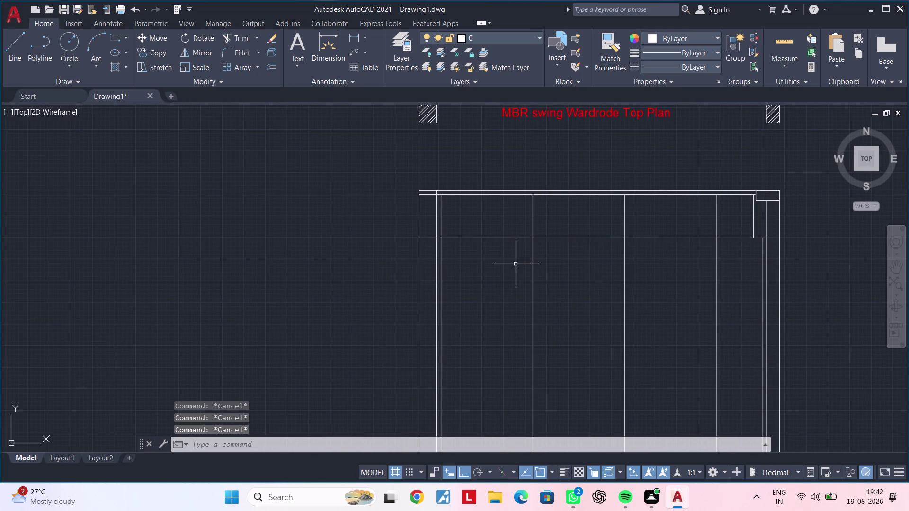
key(Escape)
key(Escape)
key(Escape)
key(Escape)
key(Escape)
middle_drag(479, 277, 436, 408)
key(Escape)
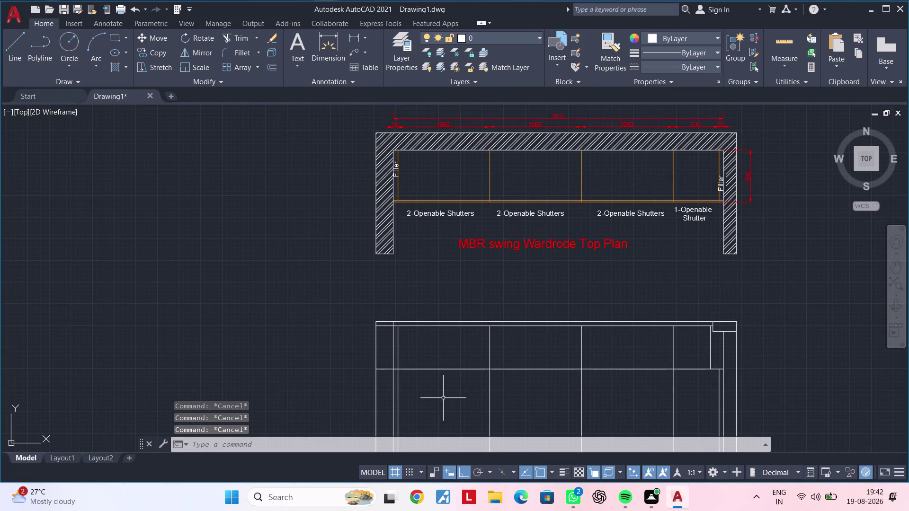
Place vertical construction lines (XL) through three shutter division points of the external elevation.
key(Escape)
key(Escape)
text(xl)
key(space)
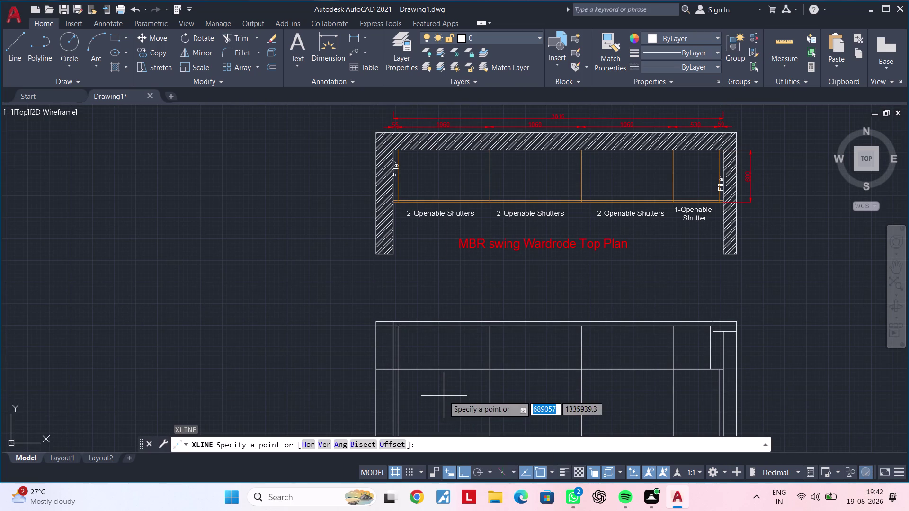
text(v)
key(space)
middle_drag(466, 323, 461, 485)
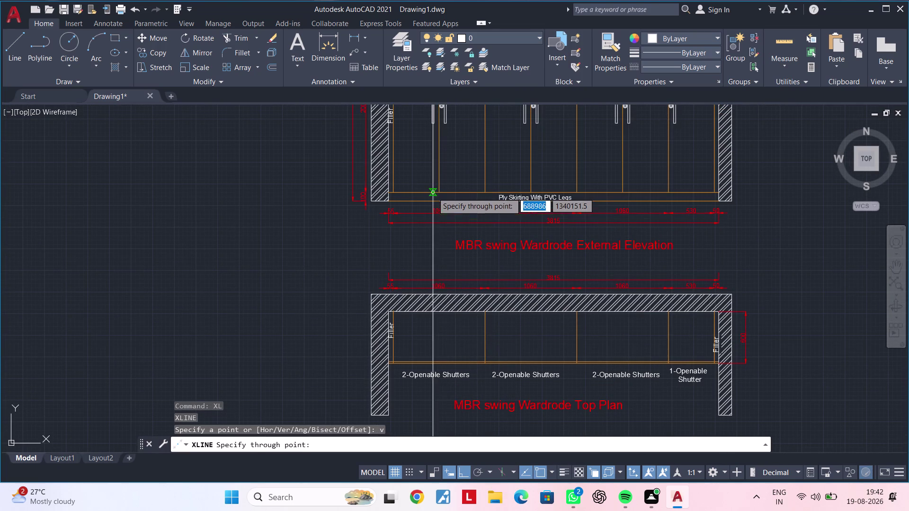
click(441, 193)
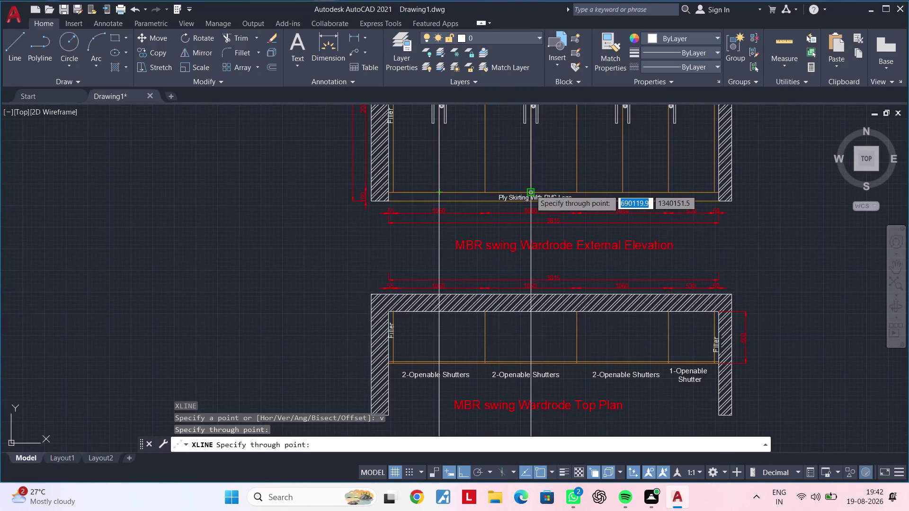
click(531, 190)
click(621, 190)
middle_drag(647, 226, 625, 178)
key(Escape)
key(Escape)
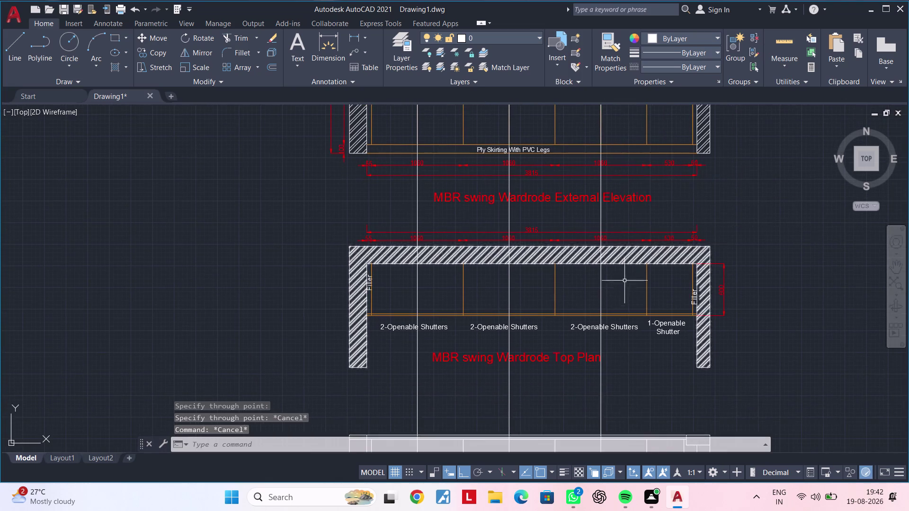
Fence-trim the construction lines in the gap between the plan and the elevation.
middle_drag(621, 287, 612, 215)
key(Escape)
key(Escape)
key(Escape)
middle_drag(620, 285, 624, 229)
key(Escape)
key(Escape)
key(t)
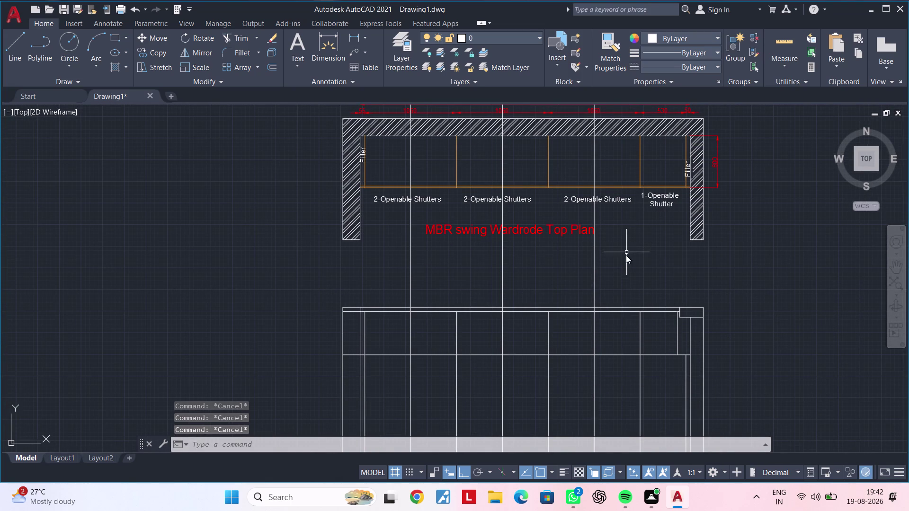
key(r)
key(Escape)
key(Escape)
key(t)
key(r)
key(space)
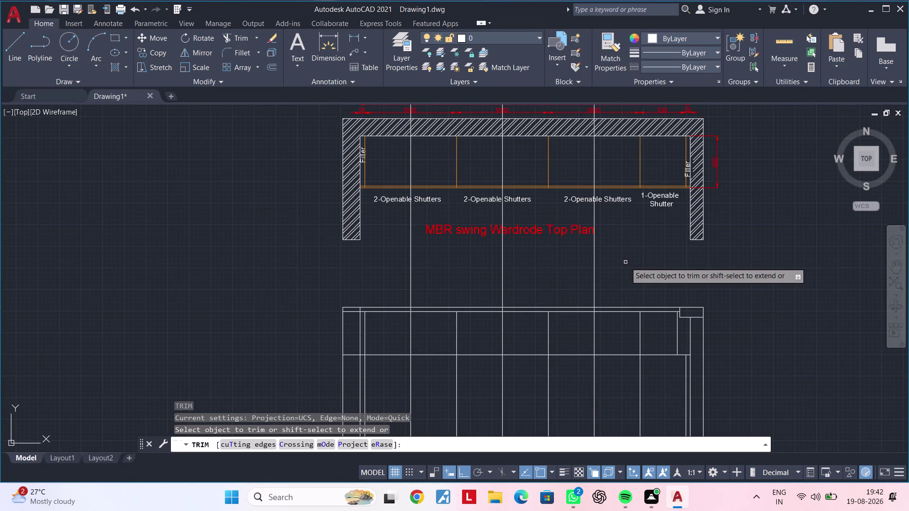
click(616, 292)
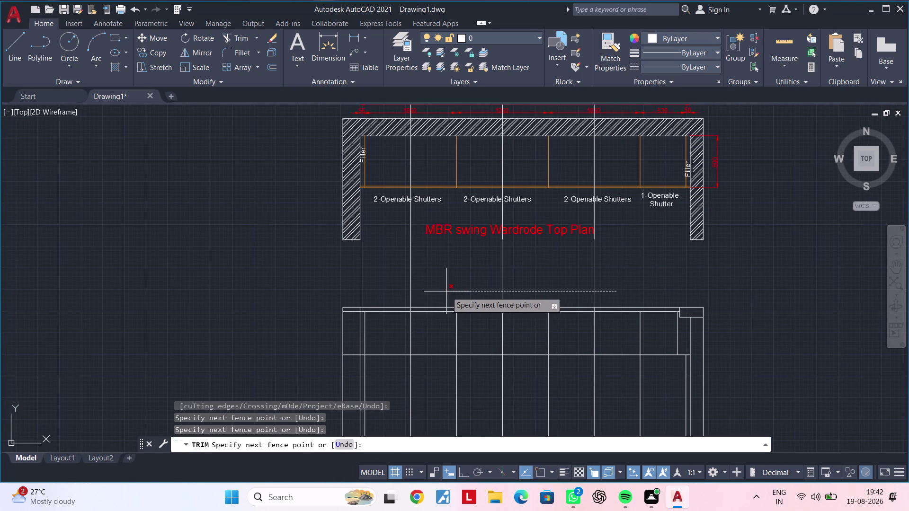
click(392, 291)
middle_drag(447, 289, 442, 335)
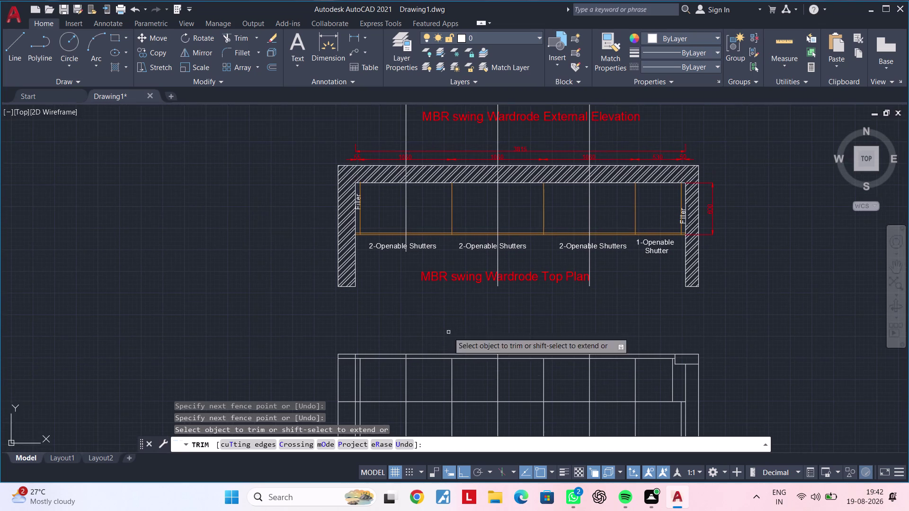
key(Escape)
Select and erase the leftover construction line pieces.
scroll(down, 3)
middle_drag(460, 329, 472, 416)
scroll(down, 3)
middle_drag(655, 296, 651, 355)
drag(681, 196, 658, 208)
click(406, 234)
key(Delete)
Trim three construction line ends sticking above the top of the wardrobe frame.
middle_drag(671, 339, 598, 118)
scroll(up, 3)
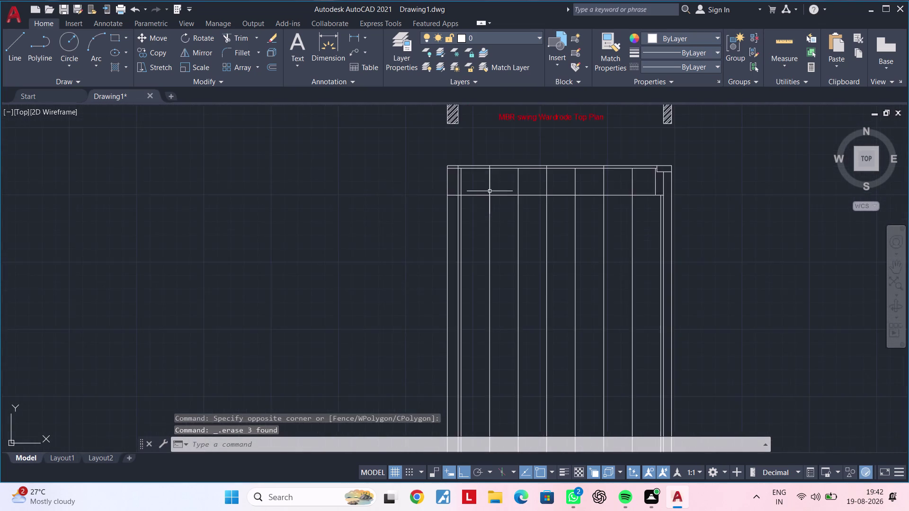
scroll(up, 3)
middle_drag(520, 195, 470, 278)
scroll(up, 3)
middle_drag(474, 244, 463, 317)
key(Escape)
key(Escape)
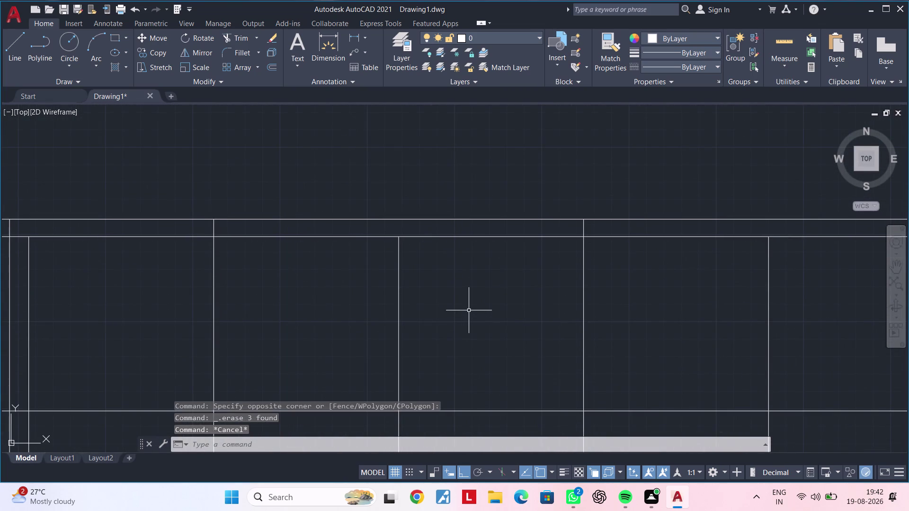
key(t)
key(r)
key(space)
click(214, 226)
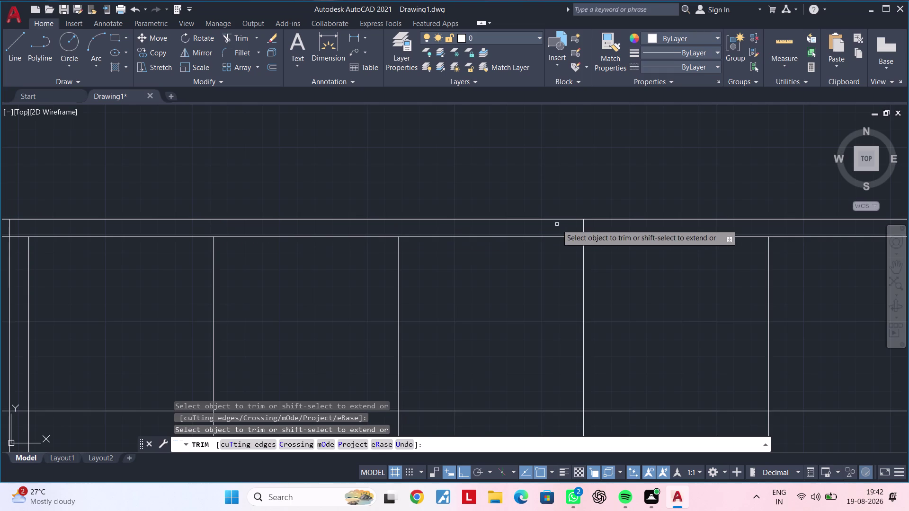
click(587, 228)
click(577, 228)
Trim the remaining line ends along the frame top and select two new division lines.
middle_drag(661, 221, 426, 234)
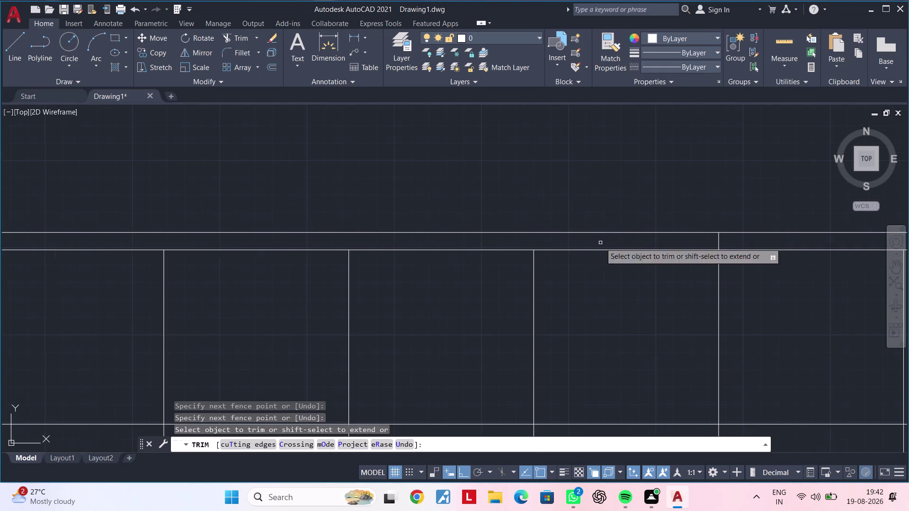
click(716, 242)
click(733, 242)
scroll(down, 3)
middle_drag(720, 254, 470, 266)
middle_drag(516, 291, 619, 270)
key(Escape)
key(Escape)
middle_drag(453, 287, 585, 267)
key(Escape)
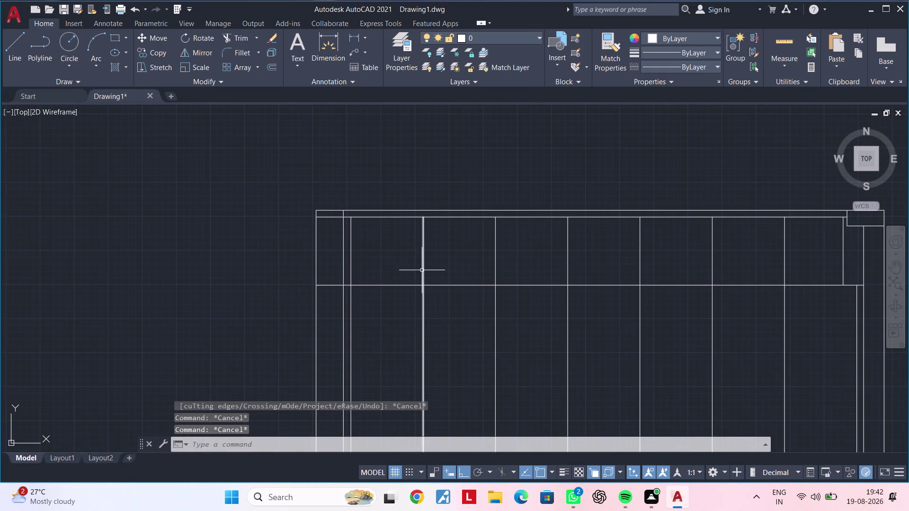
click(424, 269)
click(569, 266)
middle_drag(616, 265, 493, 279)
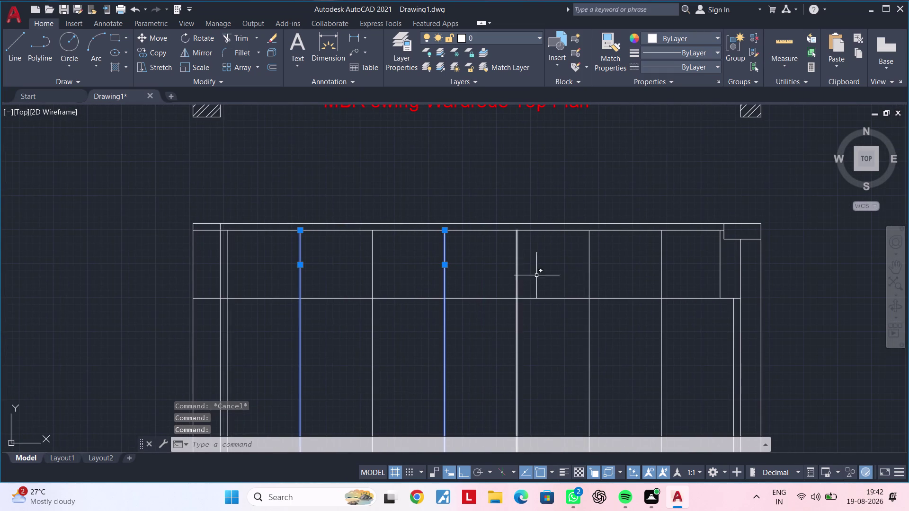
Start Match Properties (MA) and pick a line near the elevation top as source.
click(590, 277)
key(m)
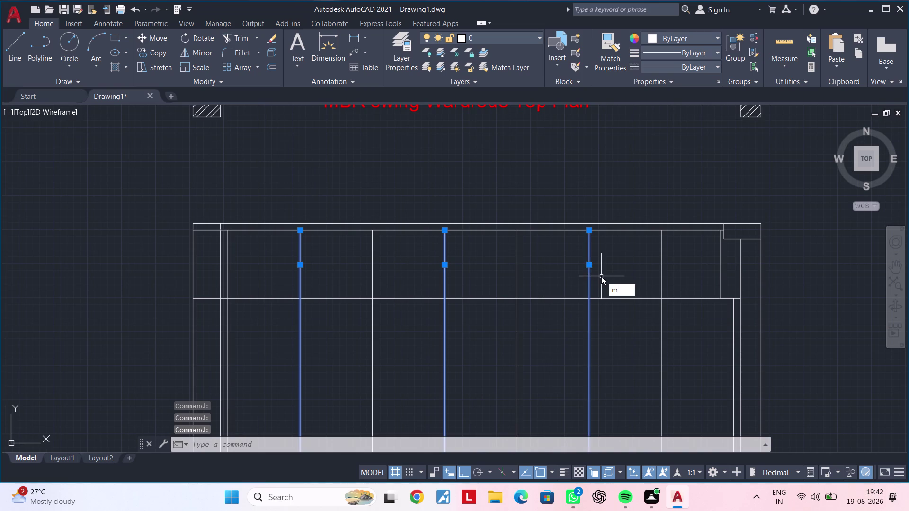
key(Escape)
key(Escape)
text(m)
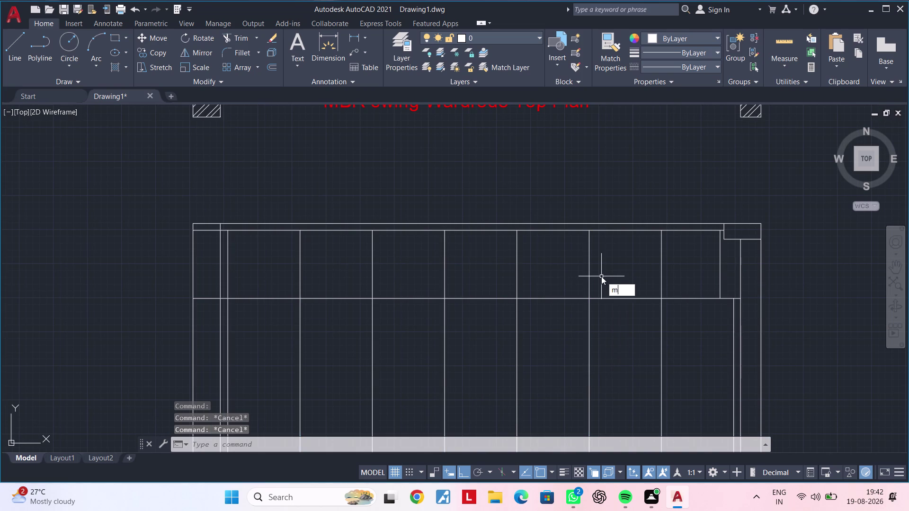
text(a)
key(space)
scroll(down, 3)
middle_drag(587, 297, 571, 353)
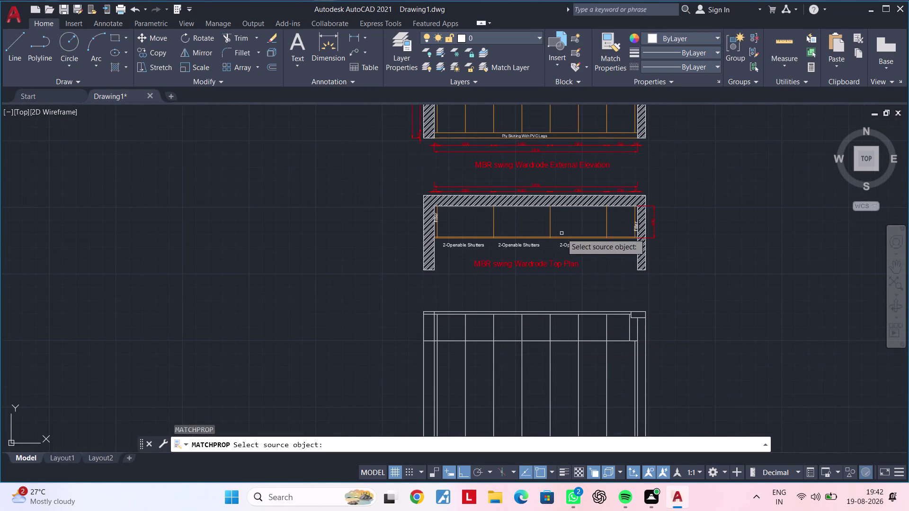
click(558, 237)
middle_drag(551, 317, 553, 288)
scroll(up, 3)
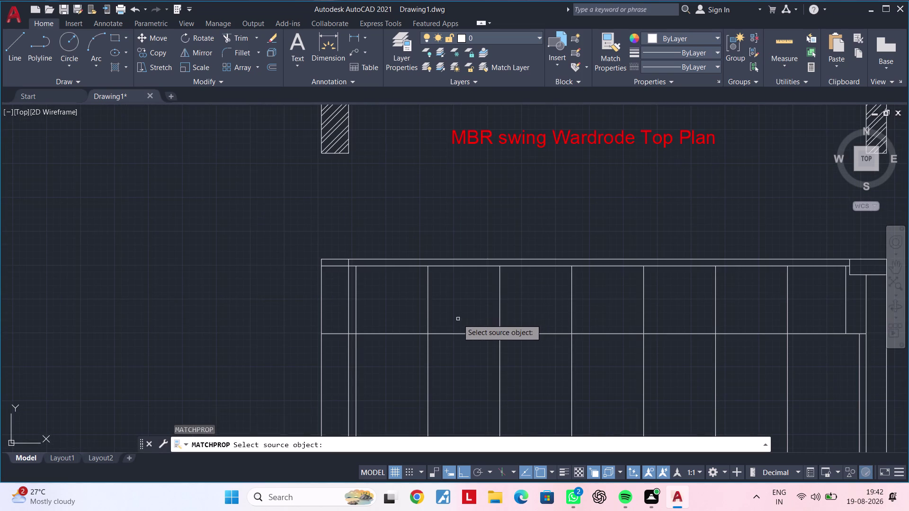
drag(456, 316, 446, 316)
click(412, 314)
Apply the picked line's properties to two elevation division lines.
drag(419, 313, 426, 312)
double_click(441, 311)
drag(442, 311, 432, 312)
click(429, 313)
drag(424, 313, 419, 314)
click(416, 315)
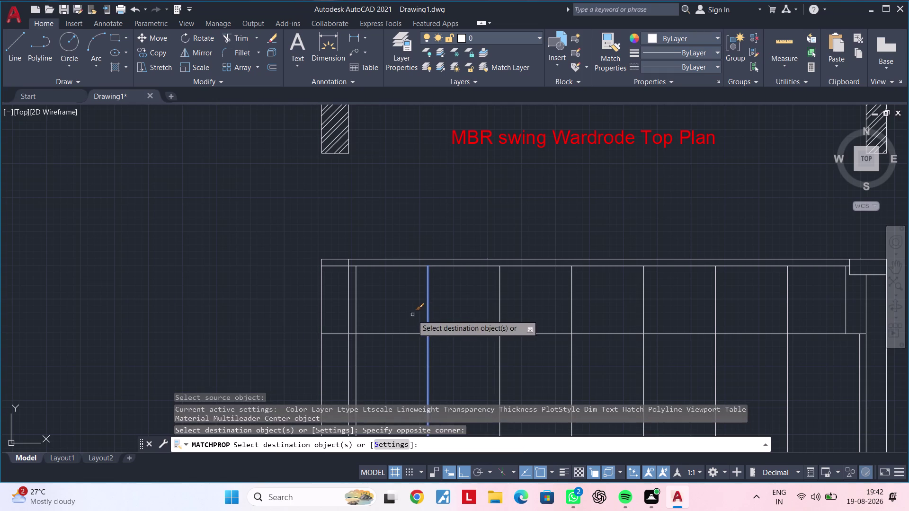
middle_drag(456, 295, 412, 309)
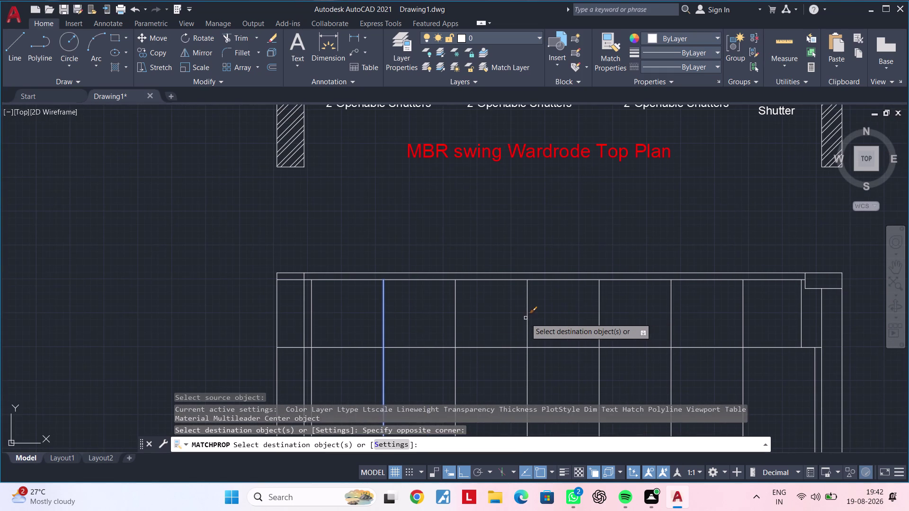
click(527, 318)
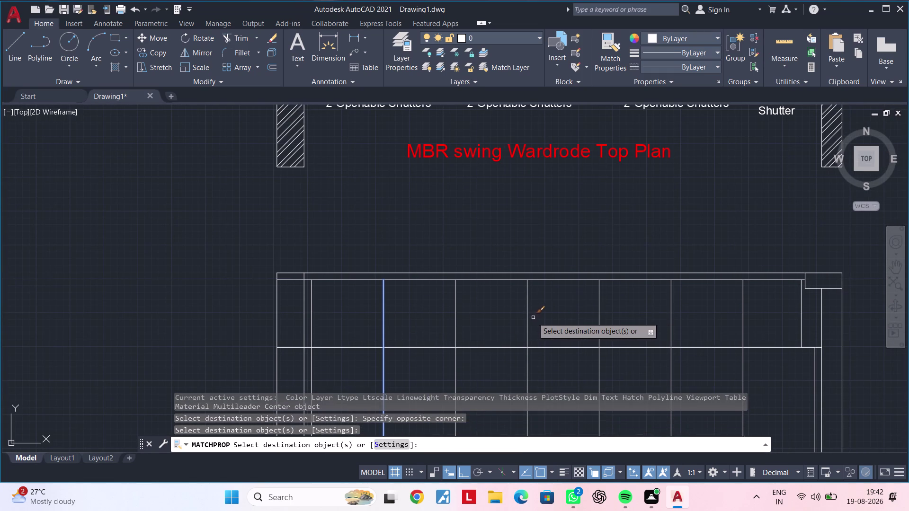
key(Escape)
Rerun MA using the orange top plan shutter line as the source.
scroll(down, 3)
middle_drag(541, 312, 498, 347)
key(Escape)
key(Escape)
key(m)
key(a)
key(space)
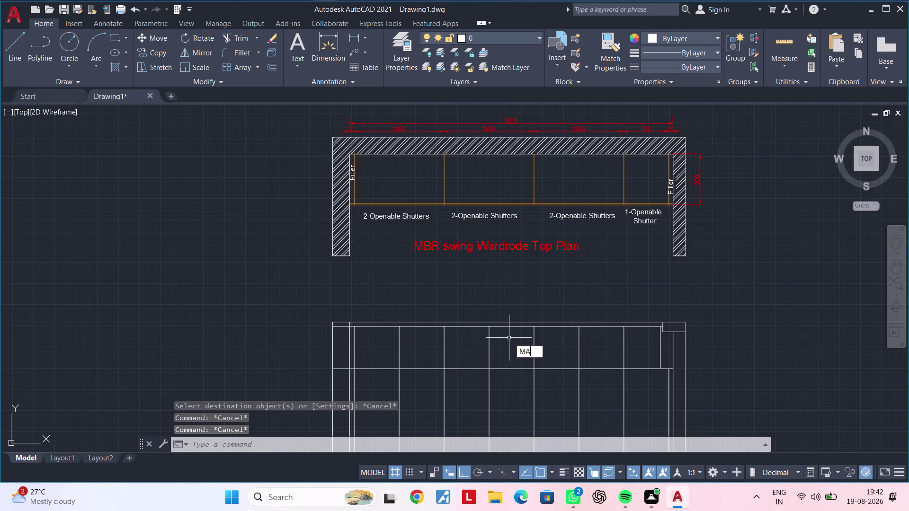
scroll(up, 3)
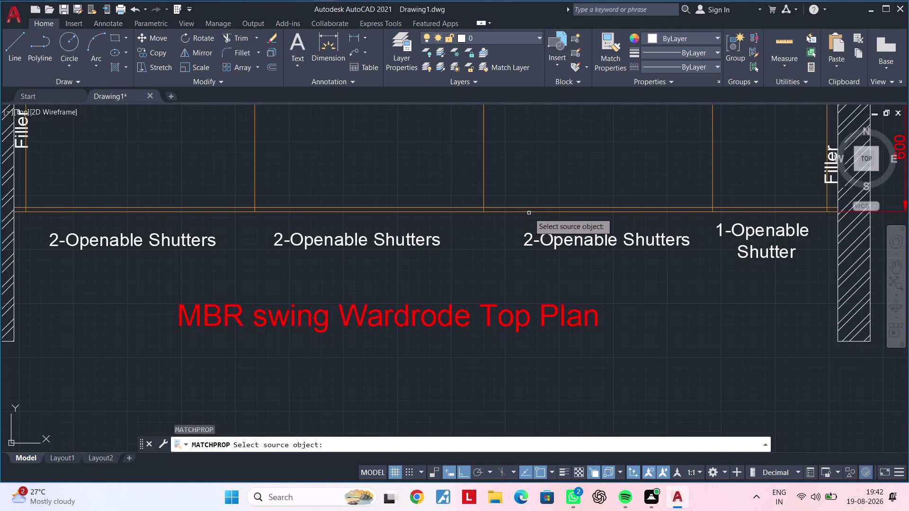
click(529, 212)
Make the first elevation division lines orange.
scroll(down, 3)
middle_drag(558, 301, 553, 185)
scroll(up, 3)
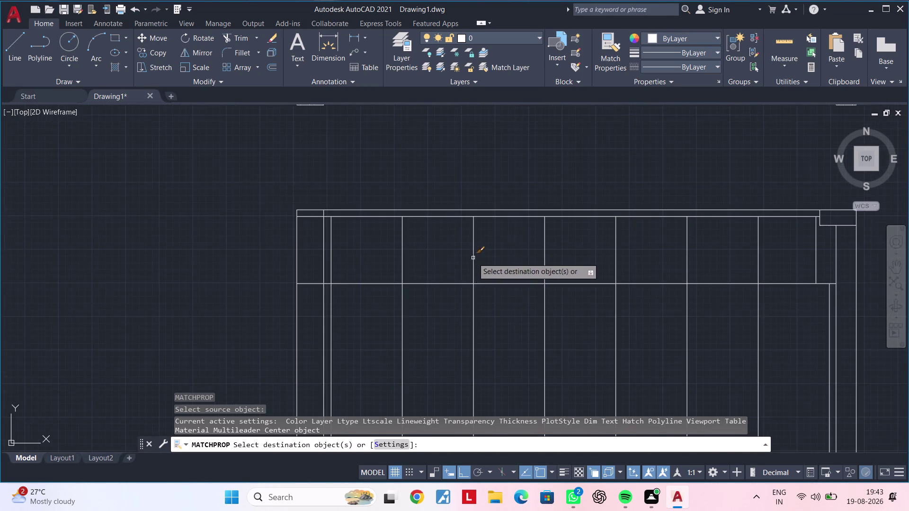
drag(432, 262, 422, 262)
click(382, 262)
click(563, 259)
click(528, 259)
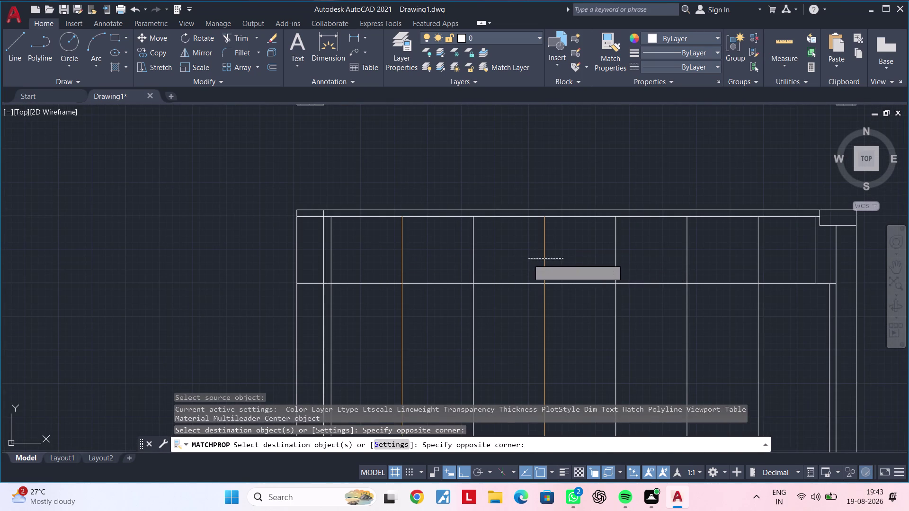
Make the remaining division lines orange and end property matching.
click(697, 250)
click(659, 260)
middle_drag(672, 258, 673, 242)
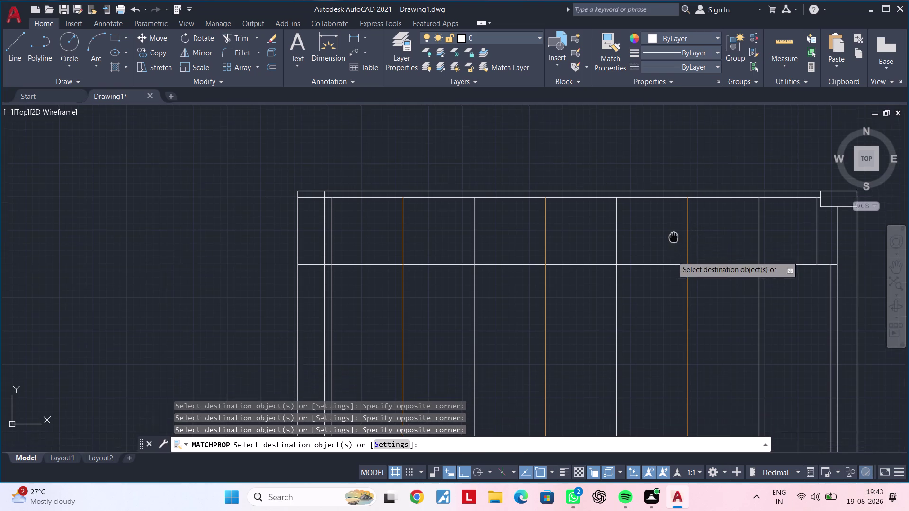
middle_drag(672, 241, 679, 227)
key(Escape)
key(Escape)
middle_drag(602, 307, 669, 294)
key(Escape)
key(Escape)
Fence-trim the first orange vertical line below the top band.
key(Escape)
key(Escape)
key(Escape)
key(Escape)
key(Escape)
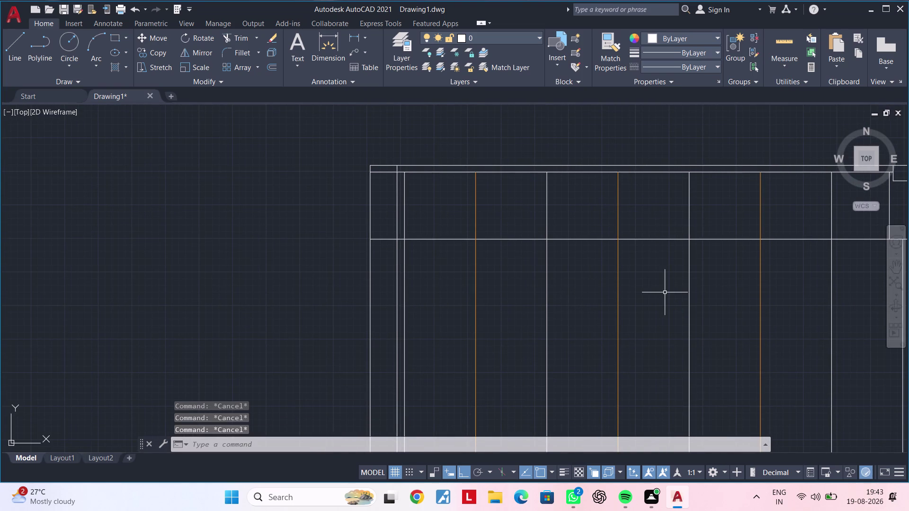
key(Escape)
key(Escape)
text(tr)
key(space)
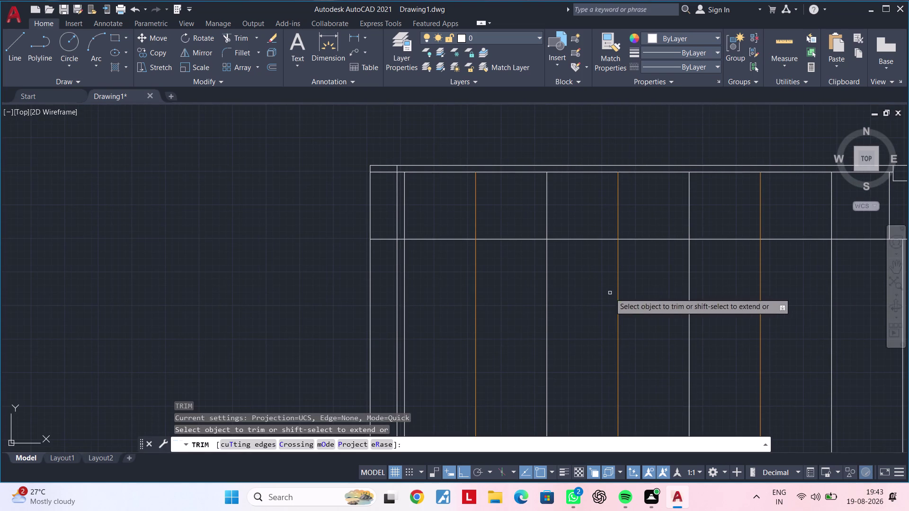
click(458, 279)
drag(458, 278, 464, 277)
click(503, 272)
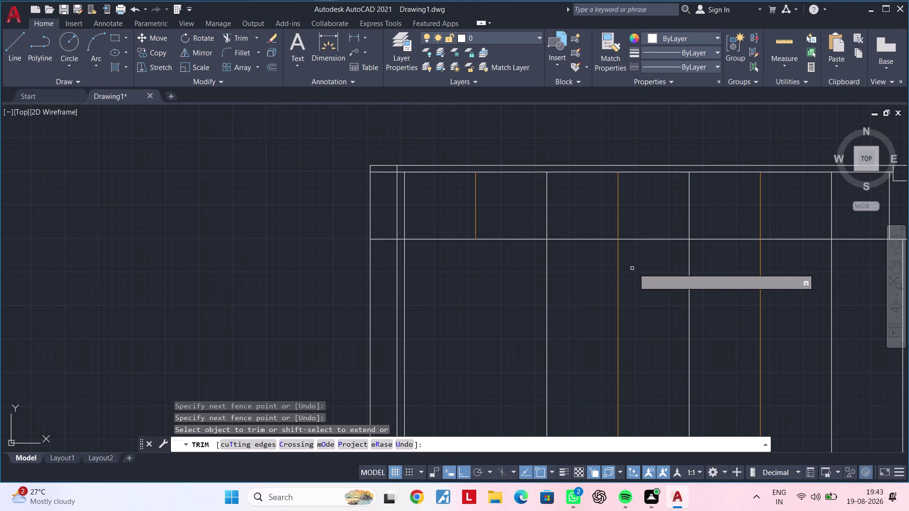
Fence-trim the other outer orange handle line at the horizontal band line.
middle_drag(677, 272, 534, 280)
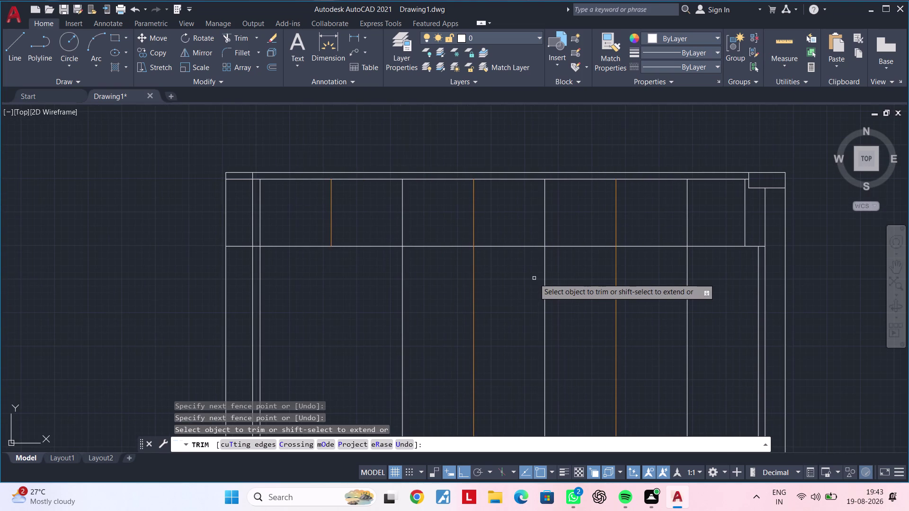
click(580, 279)
drag(583, 279, 625, 278)
drag(633, 277, 604, 280)
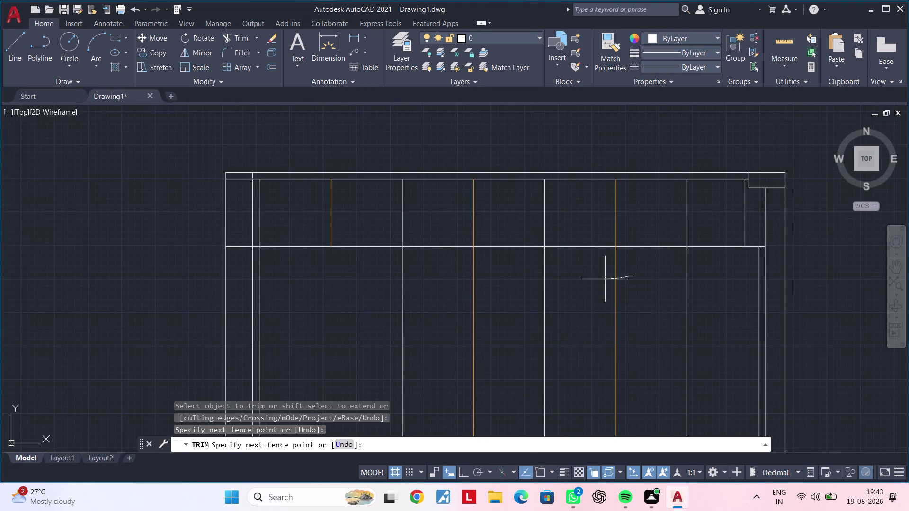
drag(604, 279, 601, 280)
key(Escape)
key(Escape)
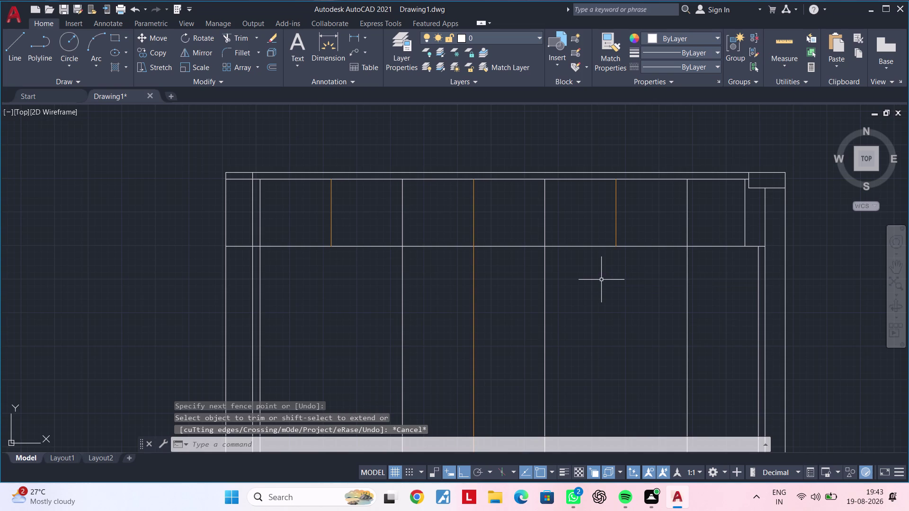
key(Escape)
key(Escape)
key(Escape)
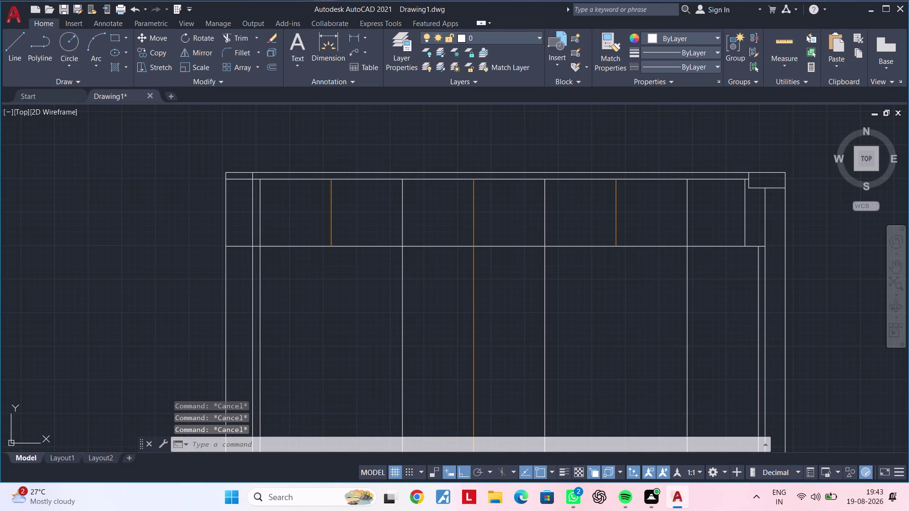
click(355, 37)
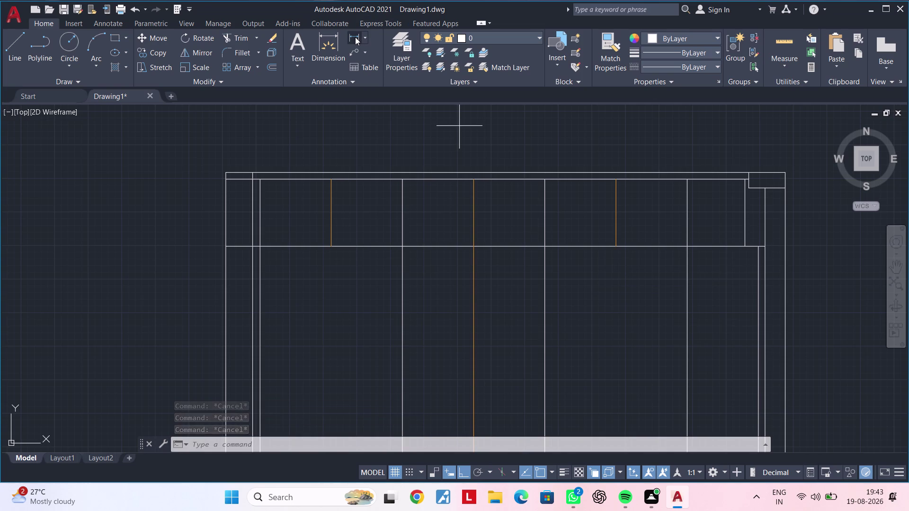
Abandon the unfinished linear dimension across the drawer band.
scroll(up, 3)
click(245, 255)
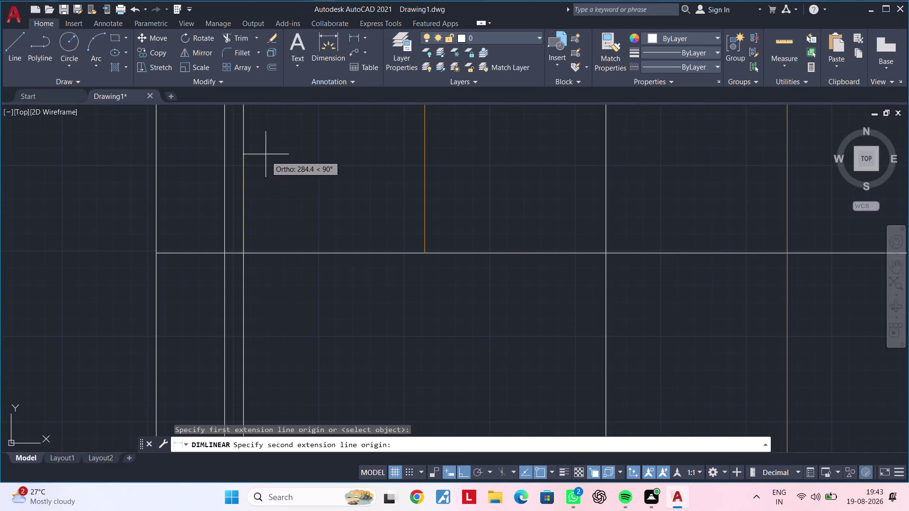
middle_drag(266, 160, 256, 283)
click(235, 207)
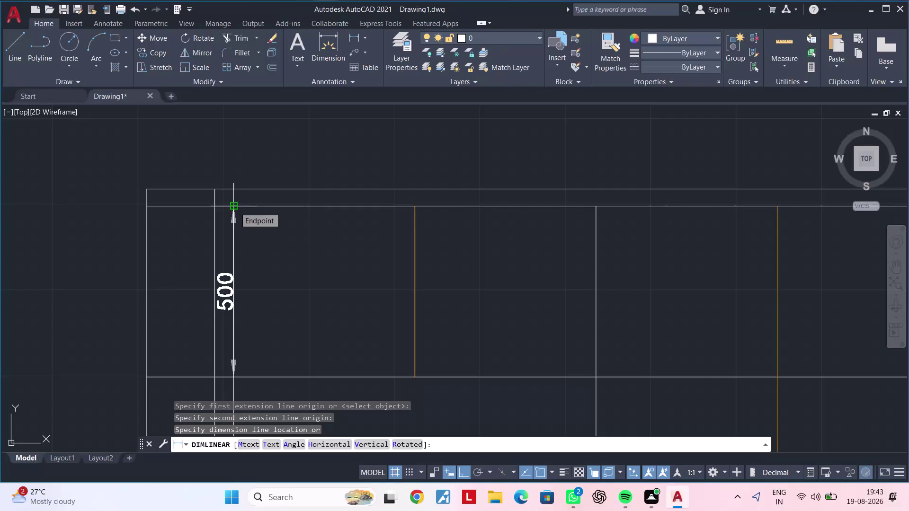
key(Escape)
key(Escape)
middle_drag(254, 209, 242, 201)
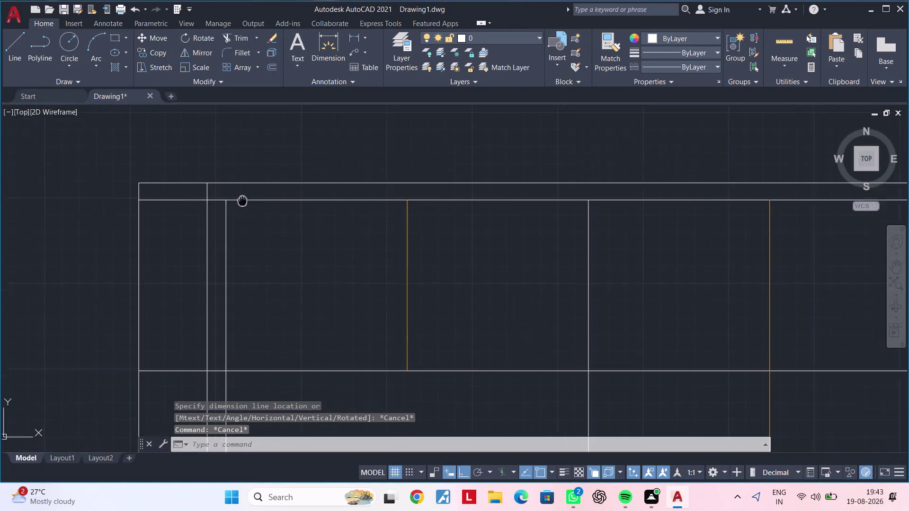
middle_drag(243, 201, 228, 185)
middle_drag(251, 224, 235, 163)
key(Escape)
key(Escape)
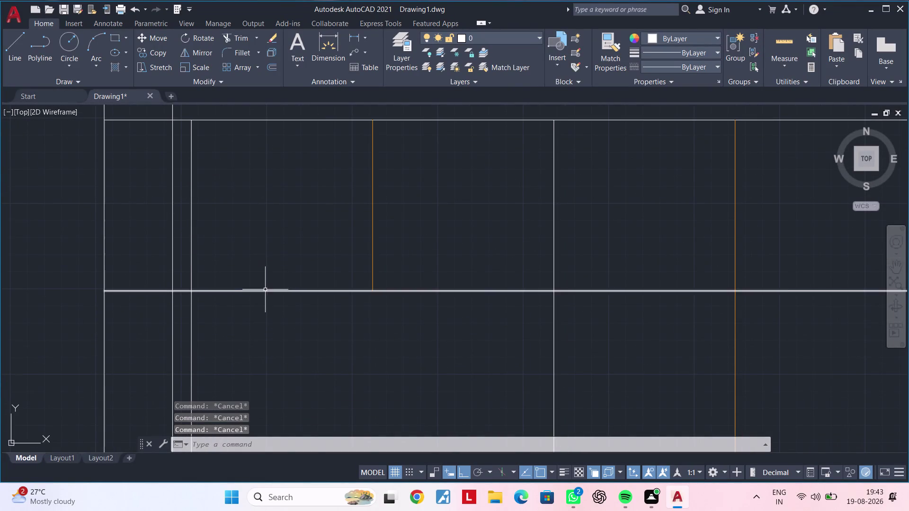
Move the horizontal line beneath the top drawers down by 50.
click(265, 290)
key(m)
key(space)
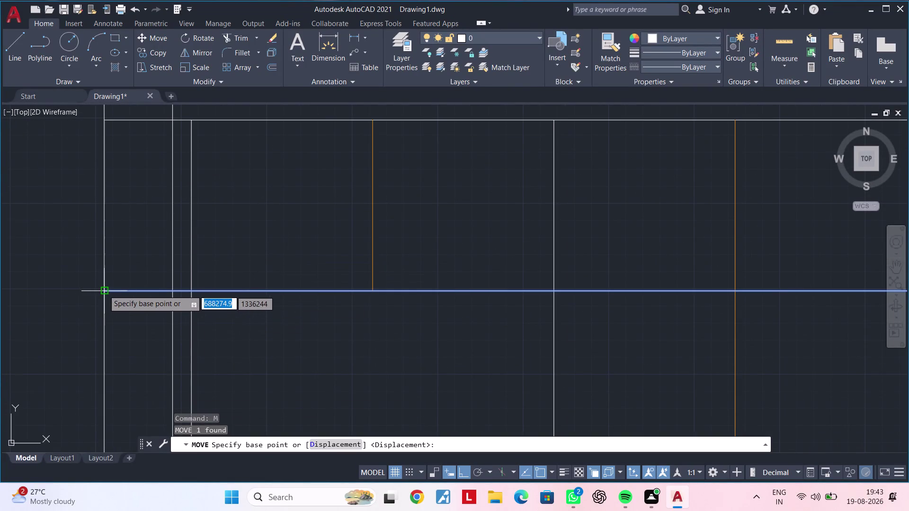
click(103, 290)
text(50)
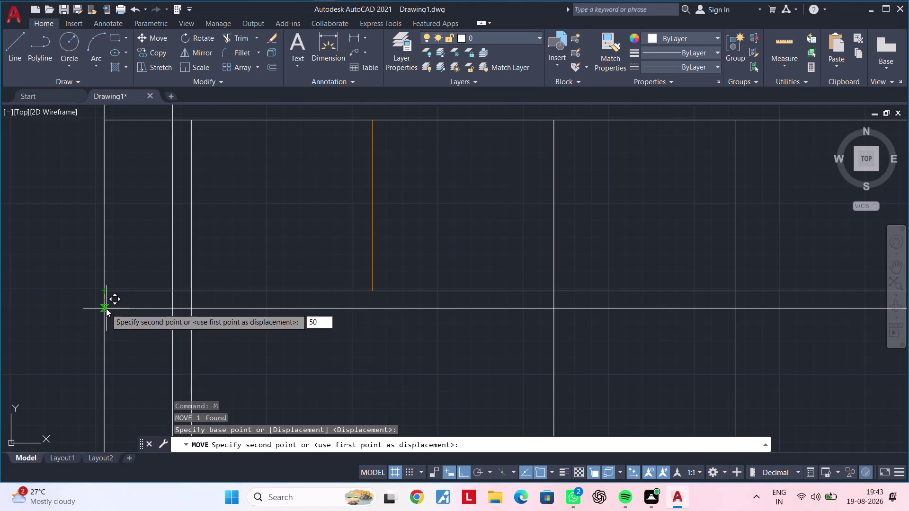
key(Return)
key(Escape)
key(Escape)
middle_drag(321, 366, 230, 371)
key(Escape)
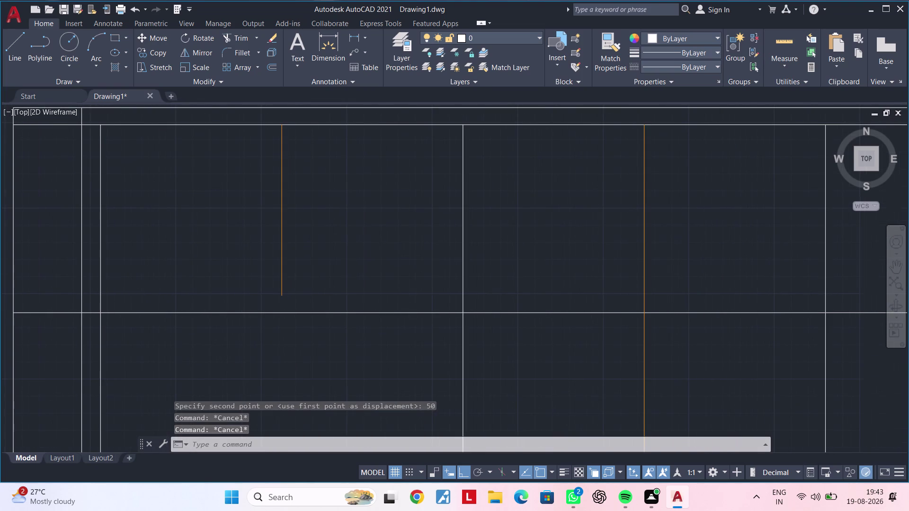
key(Escape)
Extend the orange vertical division lines down to the lowered horizontal line.
text(ex)
key(space)
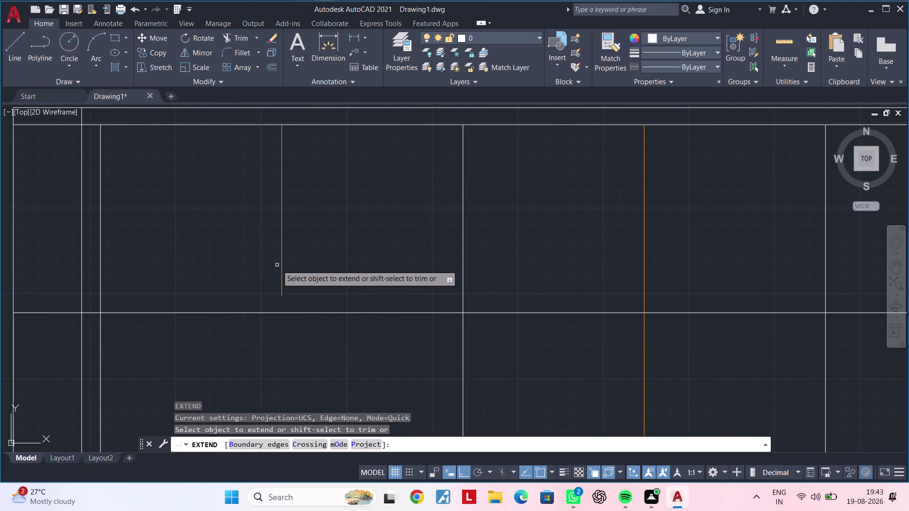
click(283, 264)
middle_drag(395, 270, 181, 294)
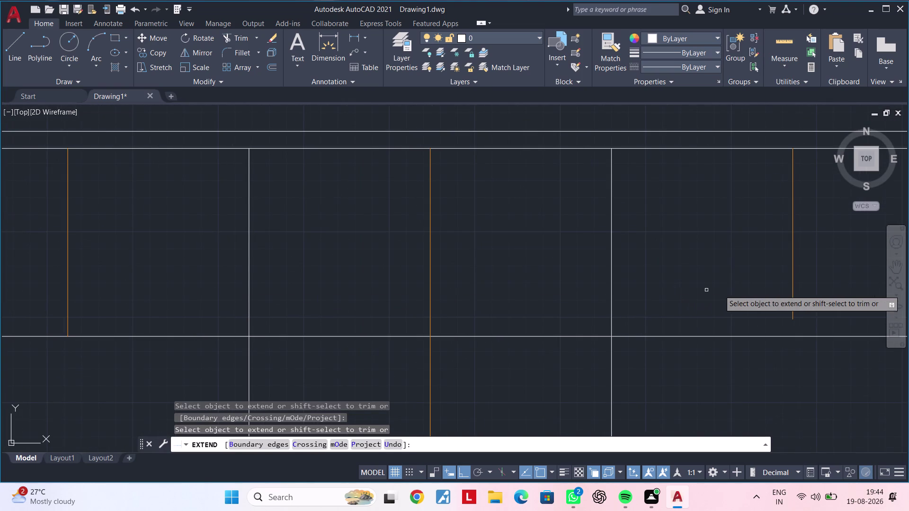
drag(806, 287, 776, 290)
scroll(down, 3)
middle_drag(786, 293, 482, 303)
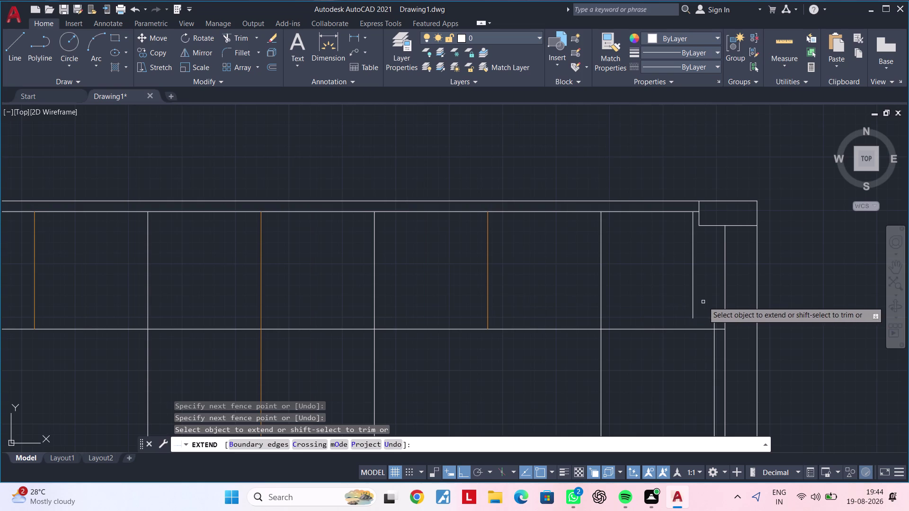
drag(703, 300, 663, 300)
scroll(up, 3)
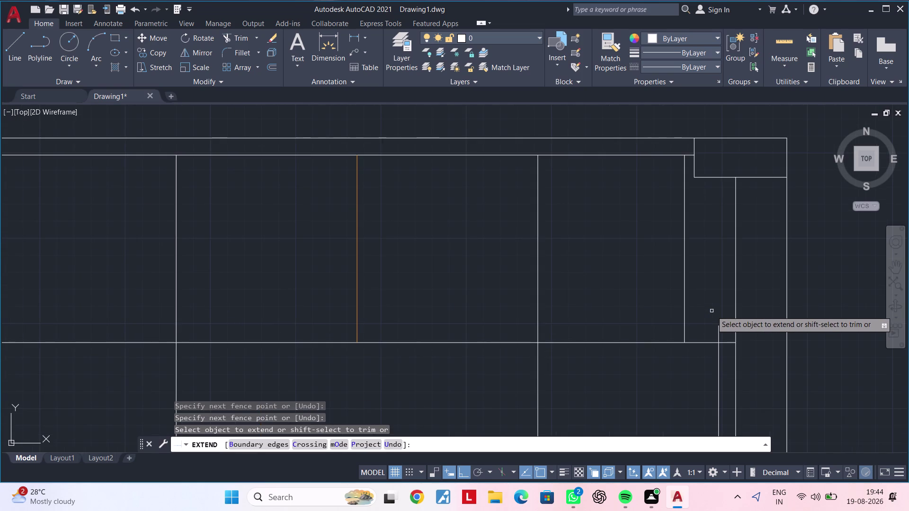
key(Escape)
key(Escape)
text(tr)
key(space)
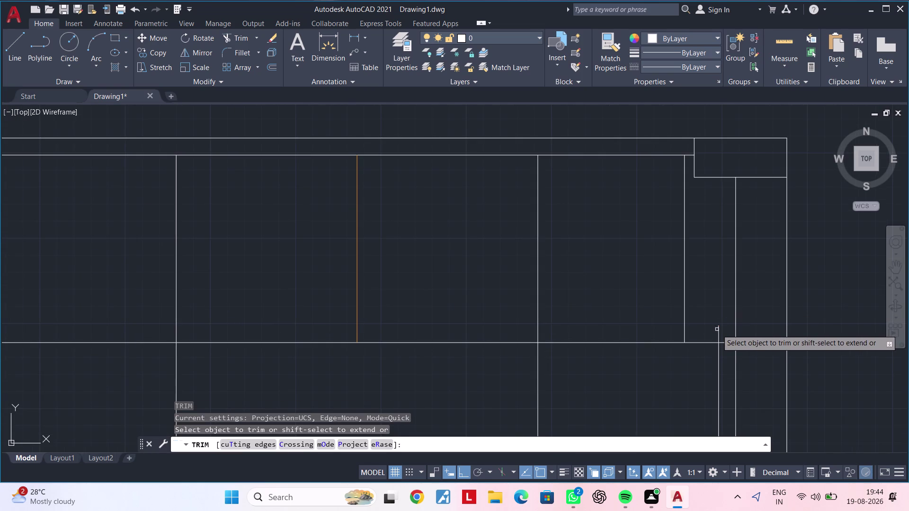
Cancel the trim and zoom out to view the whole wardrobe elevation.
click(717, 329)
click(726, 327)
scroll(down, 3)
middle_drag(705, 329, 766, 314)
key(Escape)
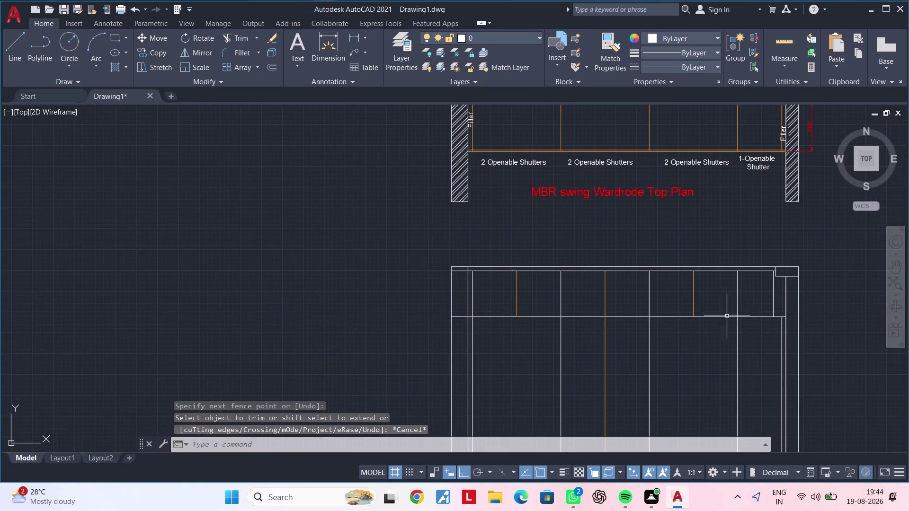
key(Escape)
middle_drag(688, 321, 705, 266)
key(Escape)
key(Escape)
key(Escape)
key(Escape)
key(Escape)
middle_drag(506, 296, 546, 286)
key(Escape)
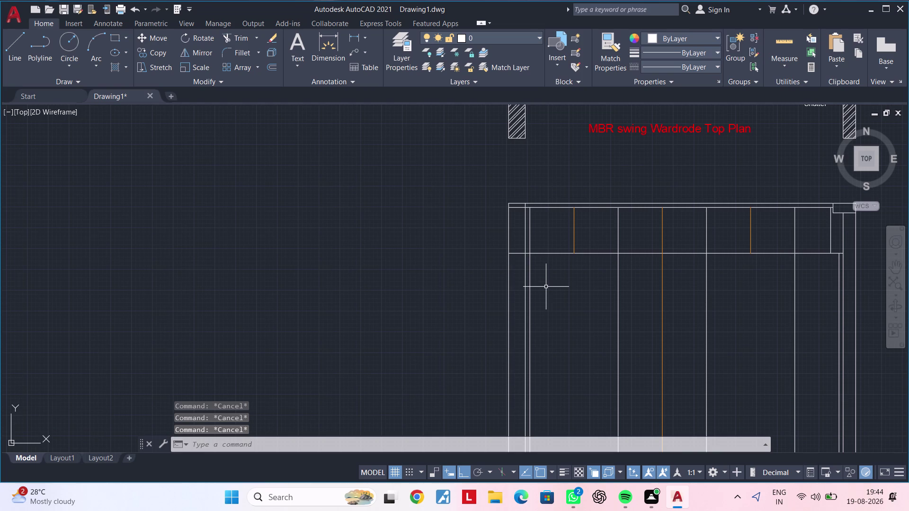
key(Escape)
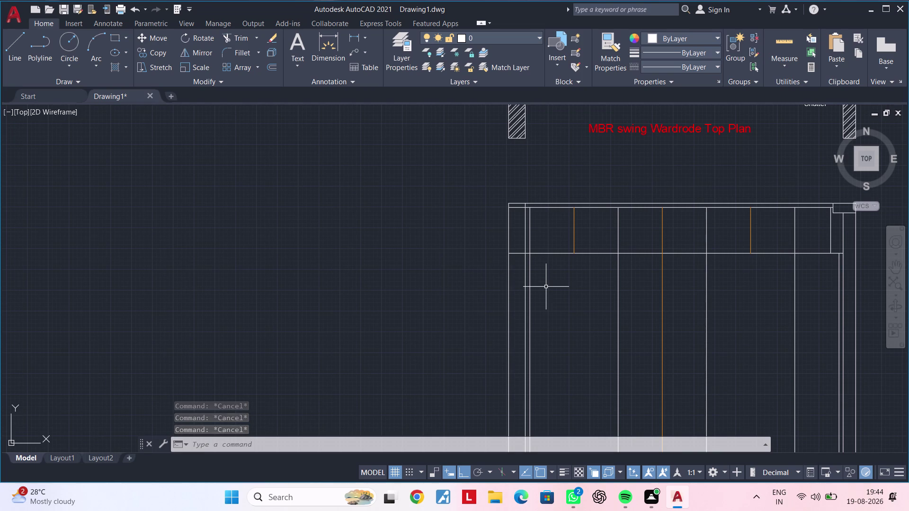
key(Escape)
key(Escape)
key(Escape)
key(Escape)
Offset the drawer band's bottom line 2000 downward.
text(of)
key(space)
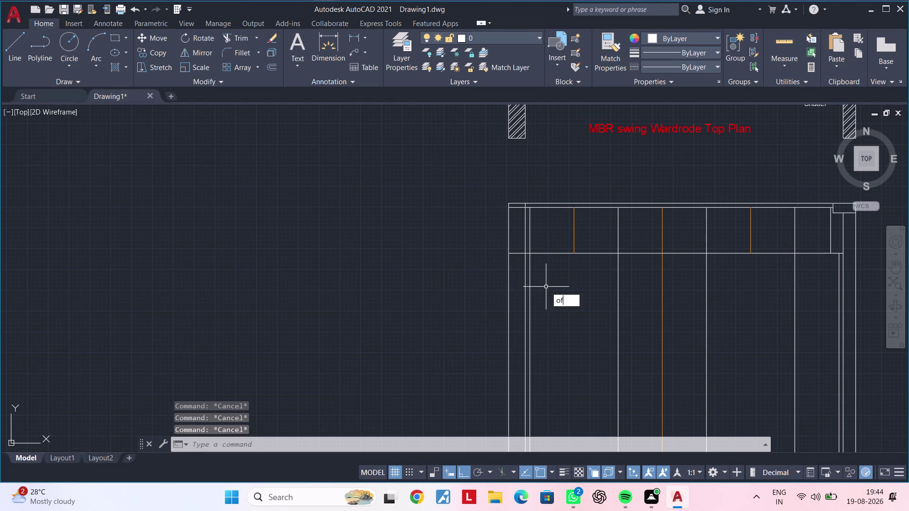
text(2000)
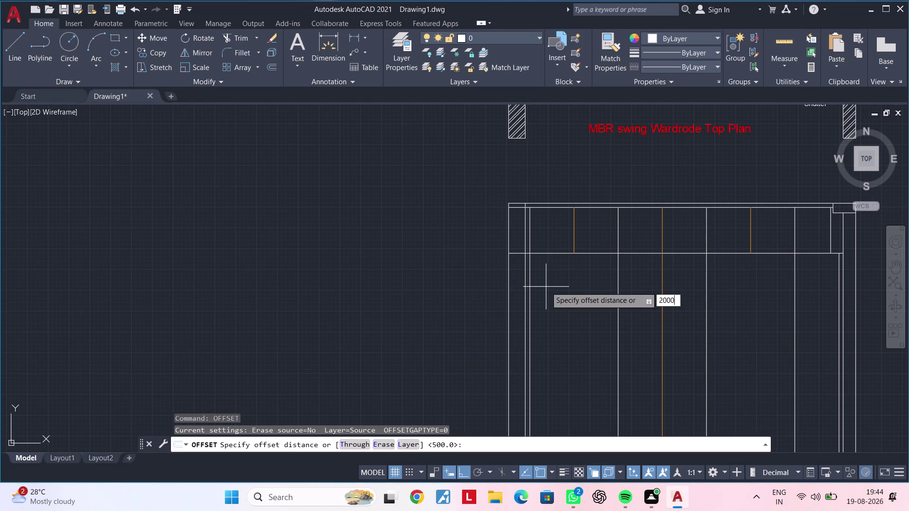
key(Return)
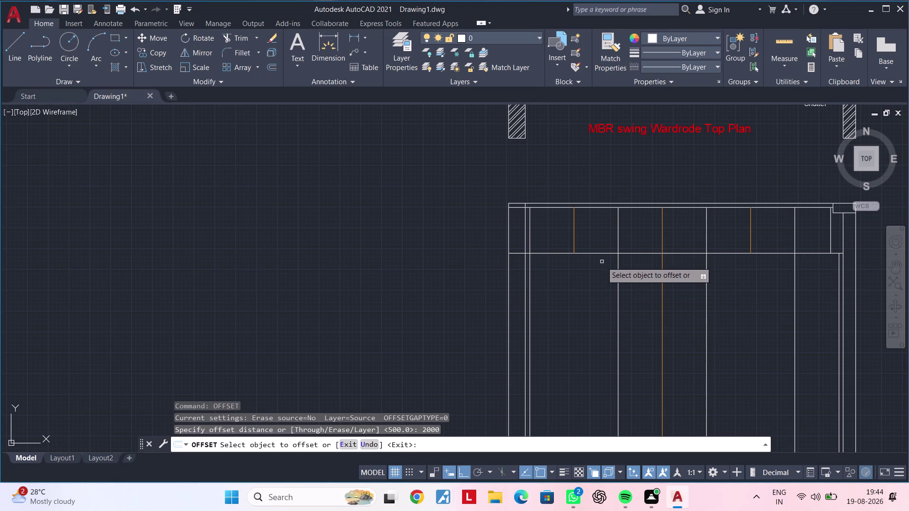
click(599, 253)
click(601, 373)
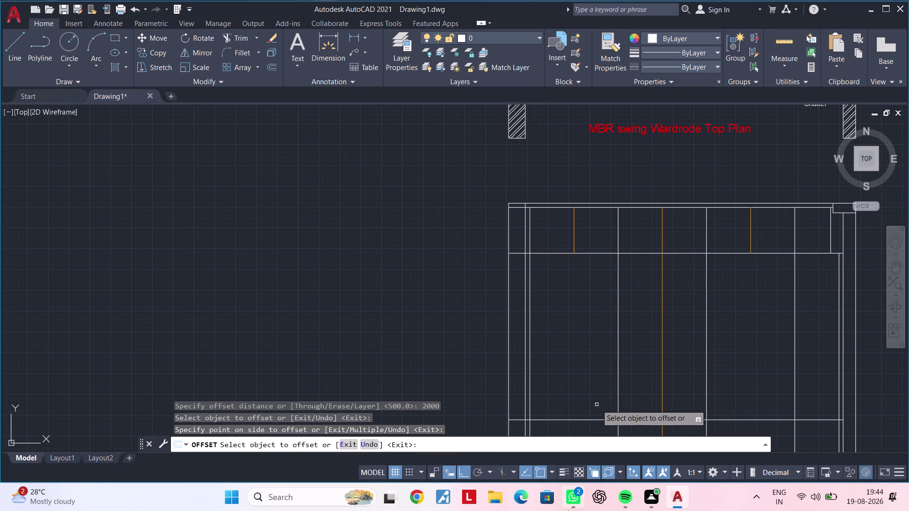
middle_drag(591, 351, 574, 327)
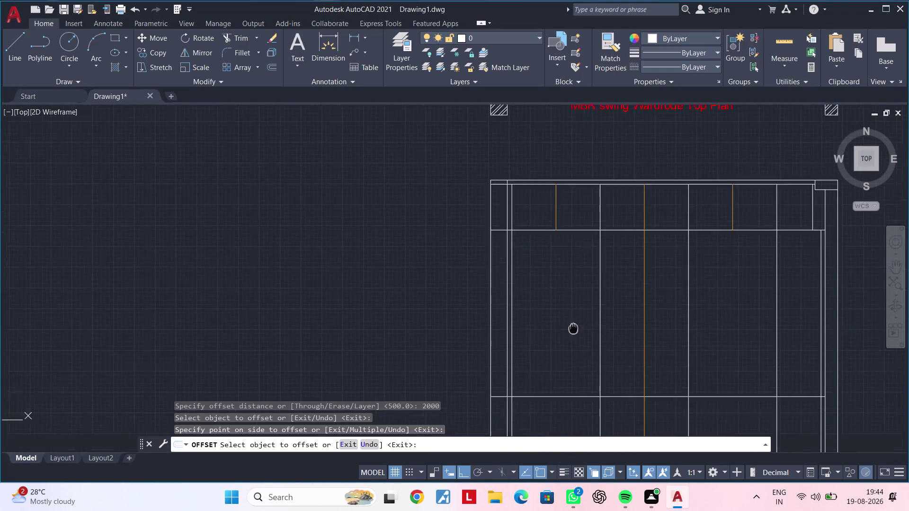
middle_drag(574, 328, 500, 216)
middle_drag(511, 240, 546, 220)
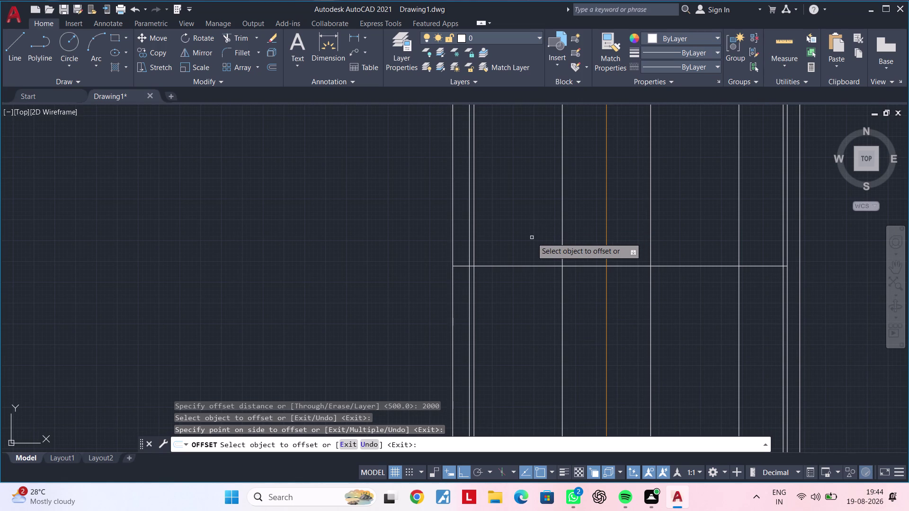
Offset the new lower line a further 100 downward.
key(space)
key(space)
text(10)
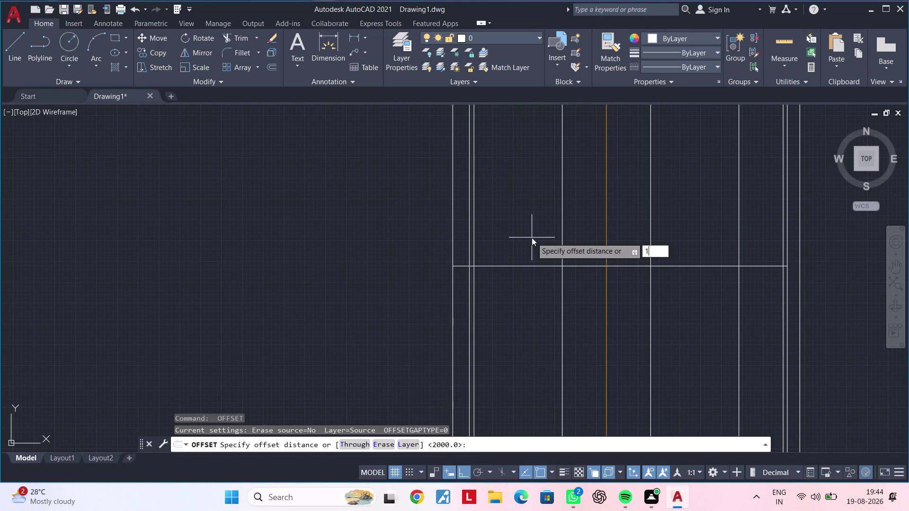
text(0)
key(Return)
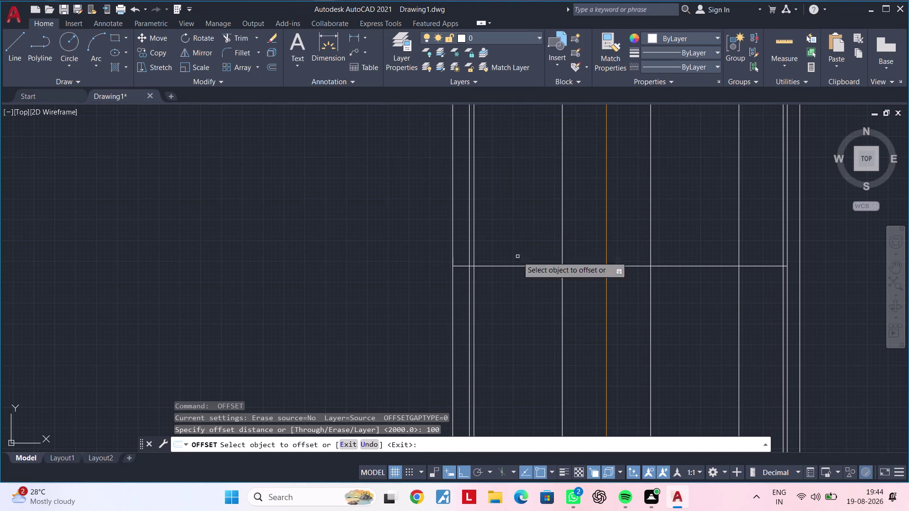
click(526, 266)
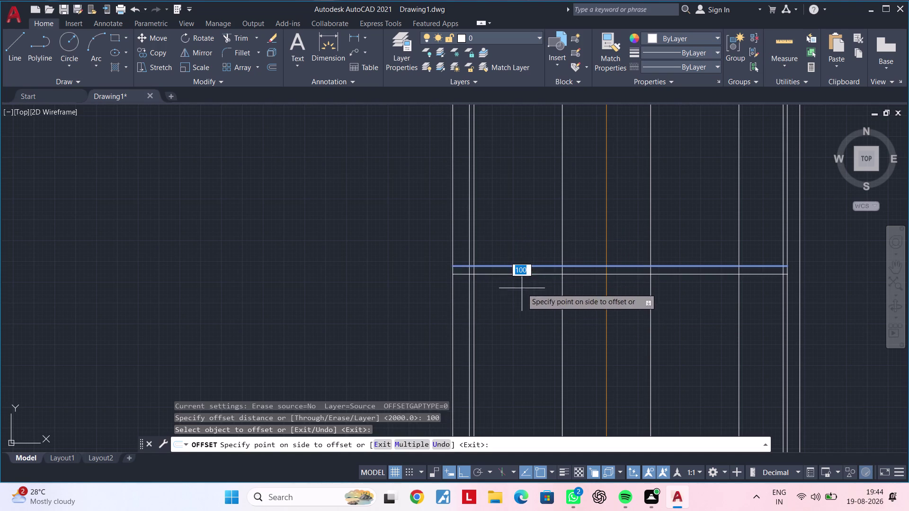
click(519, 307)
key(Escape)
key(Escape)
key(Escape)
key(t)
text(r)
key(space)
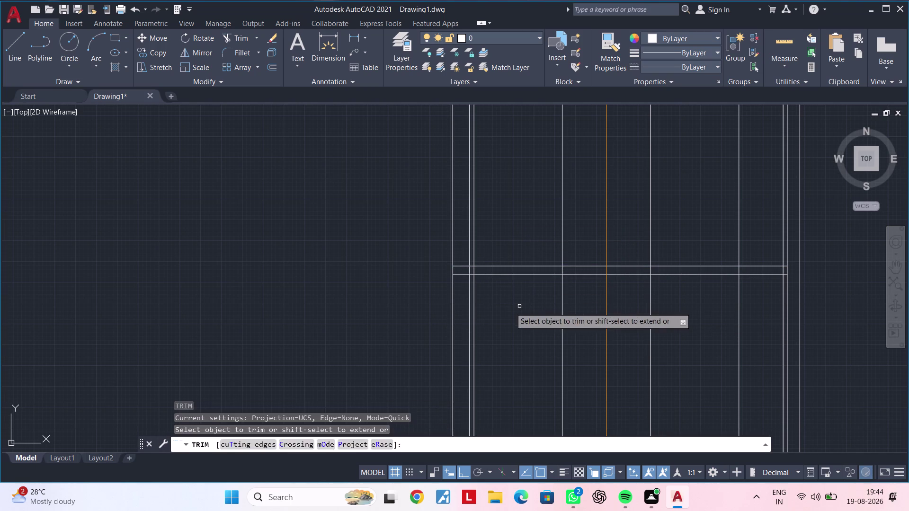
Trim the vertical lines running between the double horizontal lines.
drag(415, 310, 430, 309)
drag(557, 304, 675, 303)
drag(683, 302, 764, 303)
drag(778, 303, 792, 303)
drag(803, 303, 806, 303)
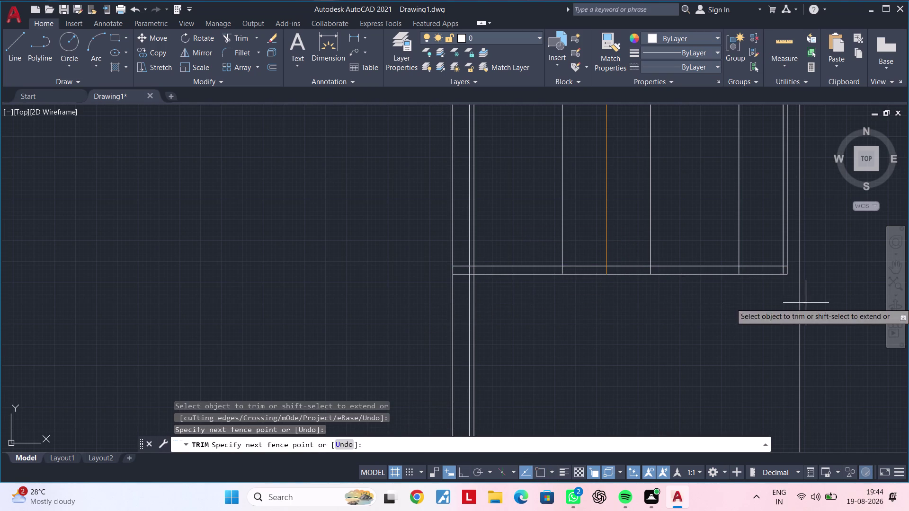
drag(807, 303, 807, 303)
triple_click(810, 303)
key(Escape)
key(Escape)
key(Escape)
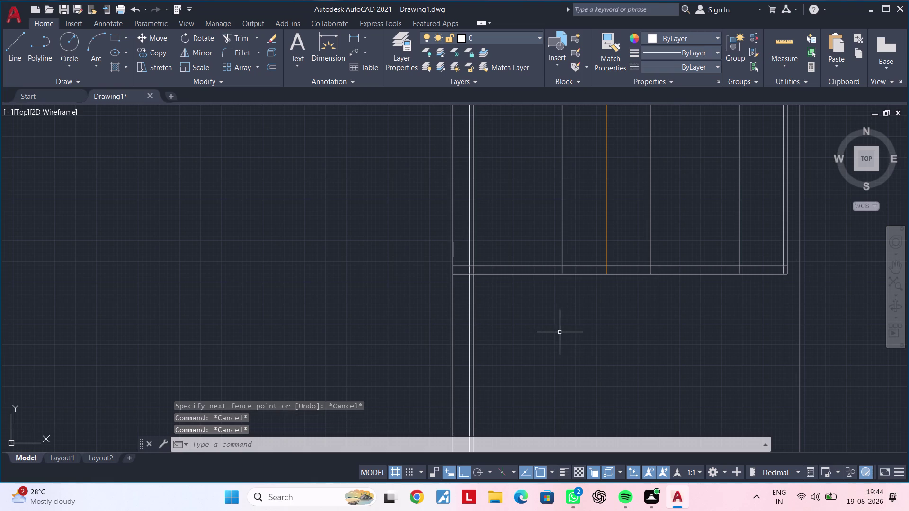
Extend the bottom base line to the wardrobe's outer right edge.
key(space)
drag(554, 330, 439, 335)
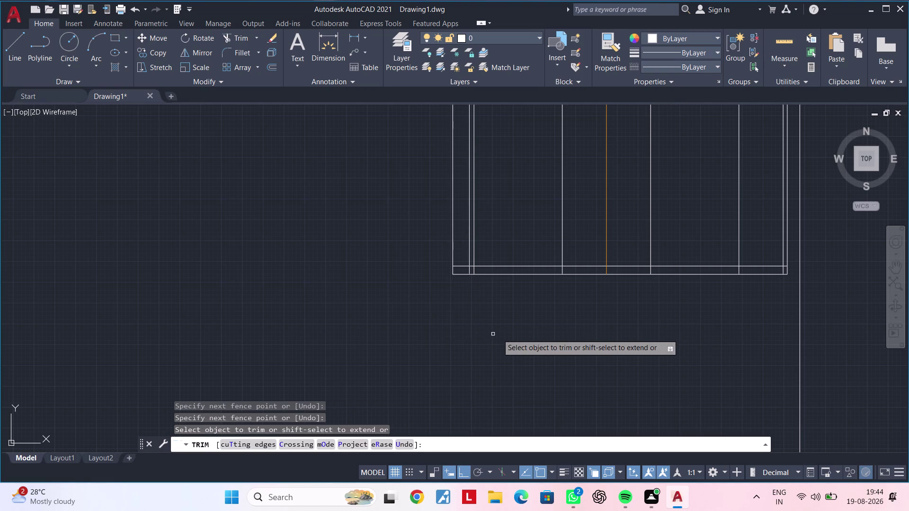
scroll(down, 3)
middle_drag(546, 348, 428, 350)
scroll(up, 3)
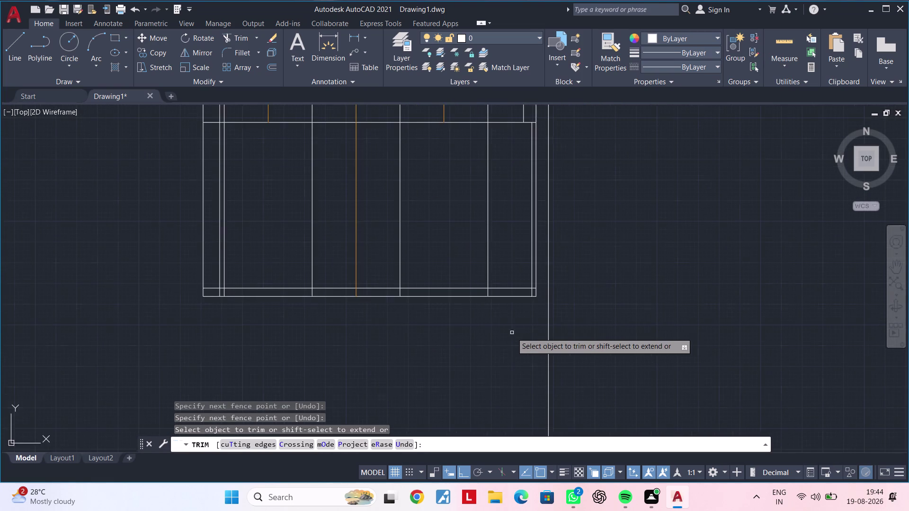
middle_drag(528, 333, 489, 364)
scroll(up, 3)
key(Escape)
key(Escape)
key(e)
text(x)
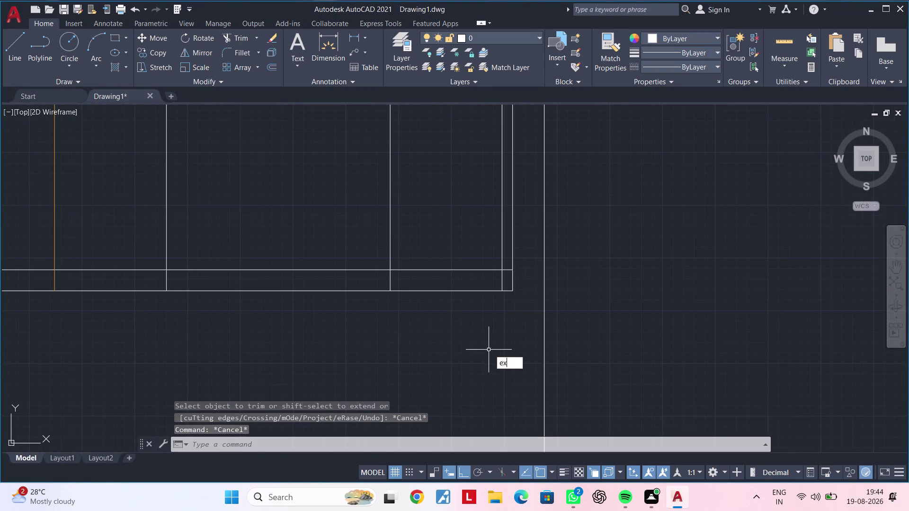
key(space)
click(485, 292)
key(Escape)
key(Escape)
key(t)
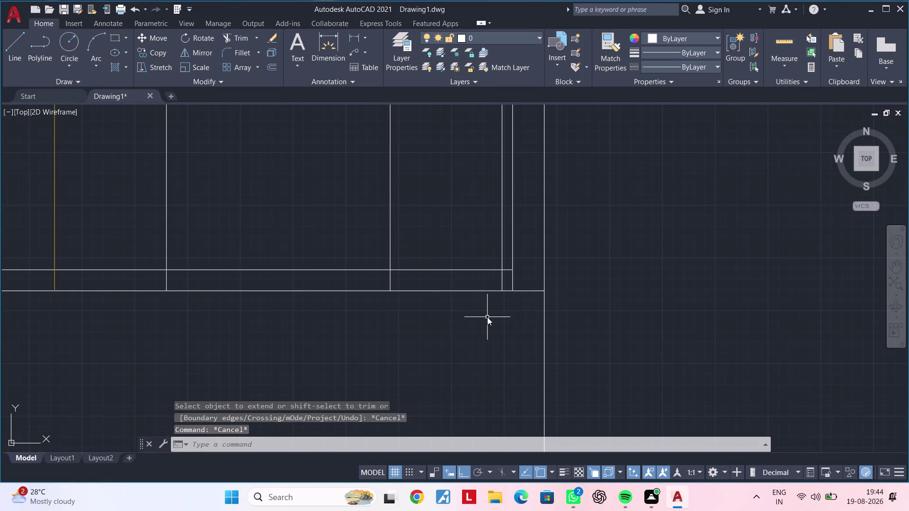
Trim the overhanging line ends below the base with fence cuts.
key(r)
key(space)
drag(489, 327, 507, 329)
drag(554, 329, 598, 325)
click(598, 326)
drag(561, 332, 534, 341)
drag(527, 342, 511, 346)
drag(536, 339, 547, 337)
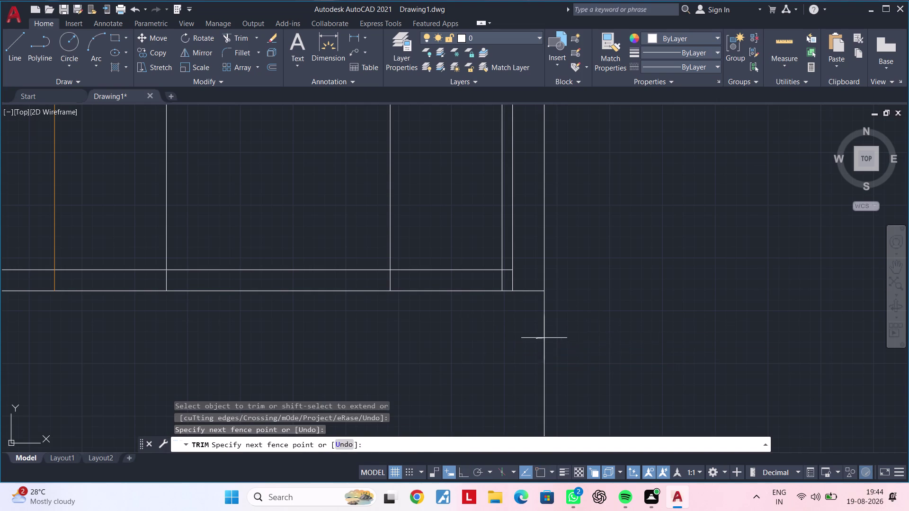
drag(547, 337, 565, 334)
Pan along the wardrobe's bottom edge to check the trimmed base.
scroll(down, 3)
middle_drag(590, 335, 676, 334)
key(Escape)
key(Escape)
middle_drag(636, 334, 680, 330)
key(Escape)
middle_drag(594, 333, 688, 361)
key(Escape)
key(Escape)
middle_drag(593, 270, 563, 310)
key(Escape)
key(Escape)
key(Escape)
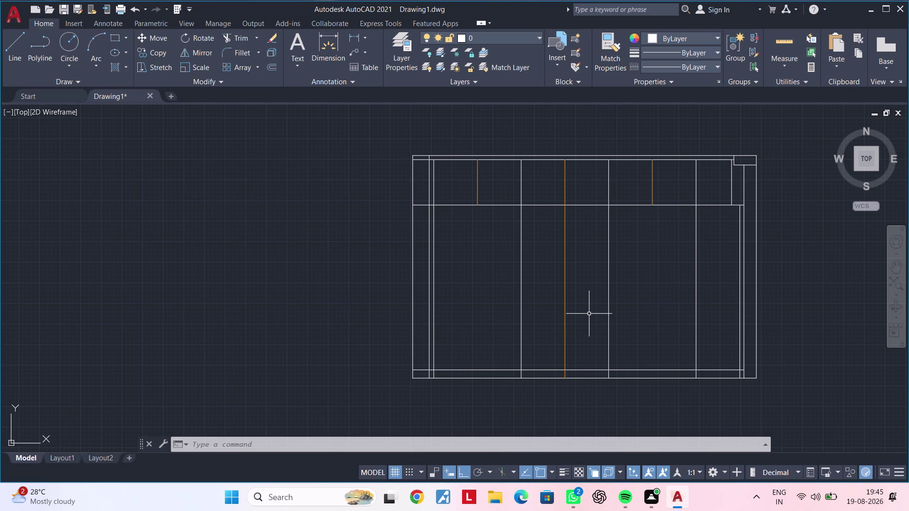
Offset the top rail and left and middle shutter edges 20 inward.
text(of)
key(space)
text(20)
key(Return)
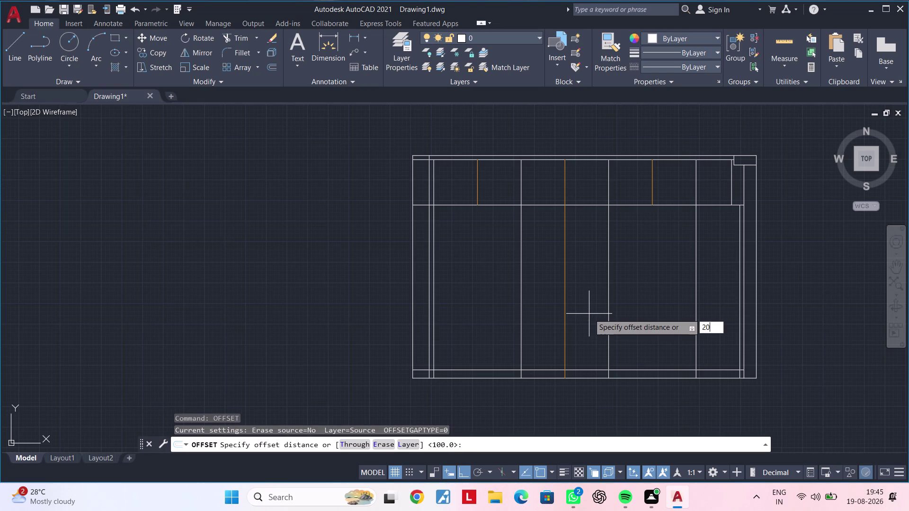
scroll(up, 3)
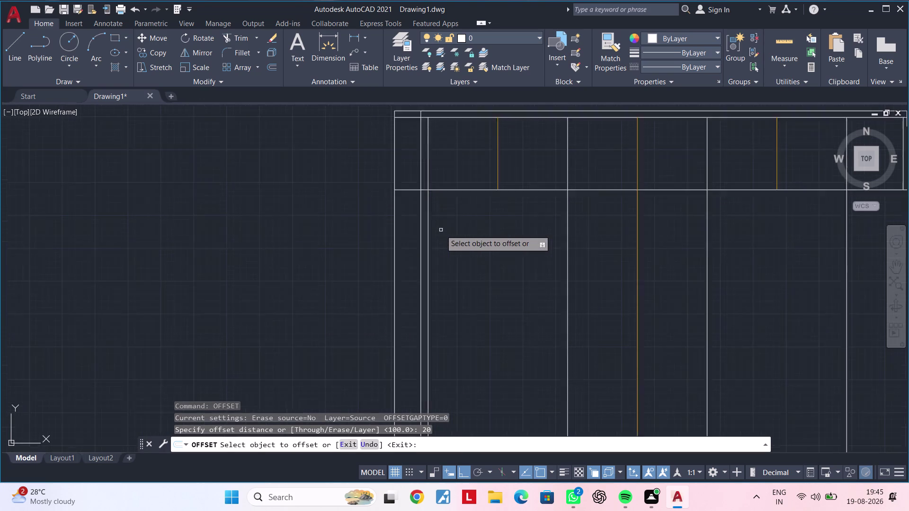
scroll(up, 3)
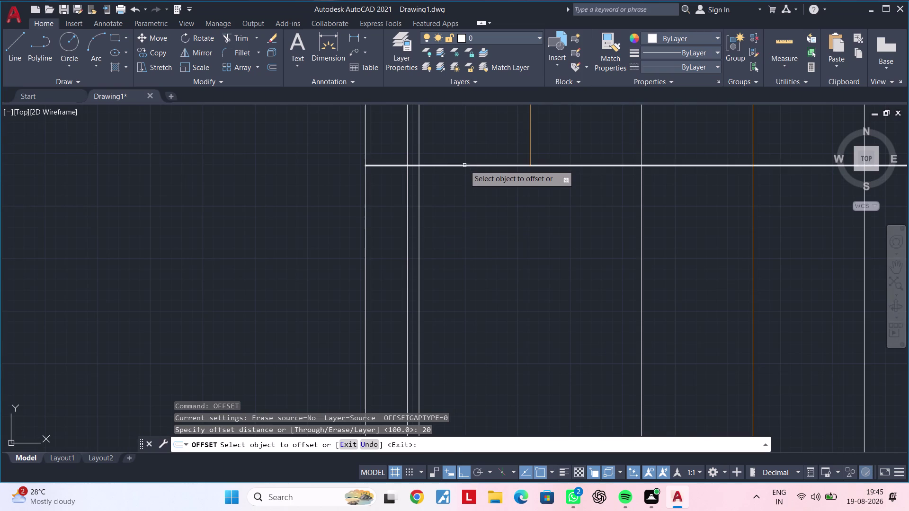
click(465, 166)
click(472, 198)
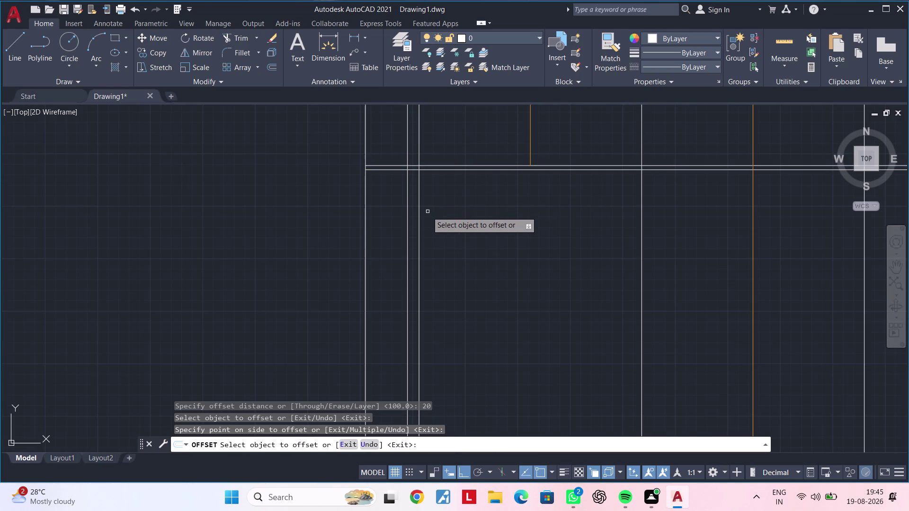
click(419, 214)
click(449, 213)
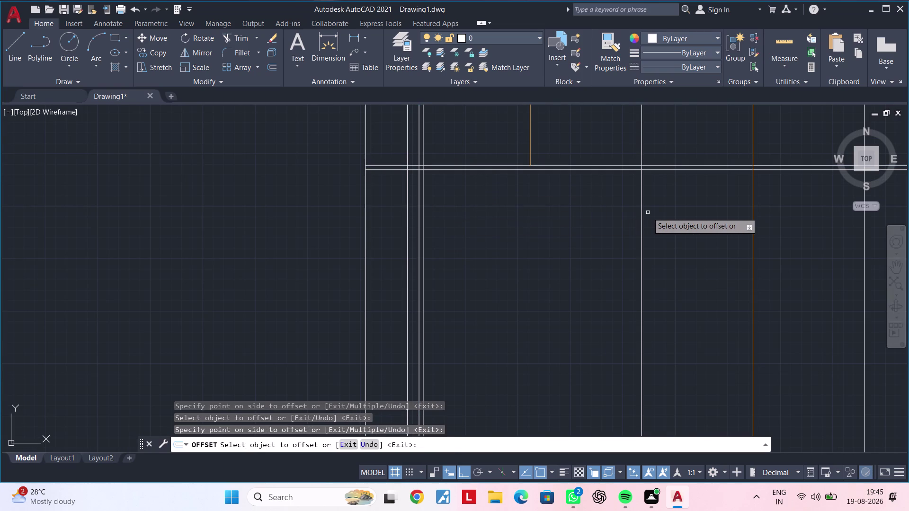
click(642, 213)
click(610, 214)
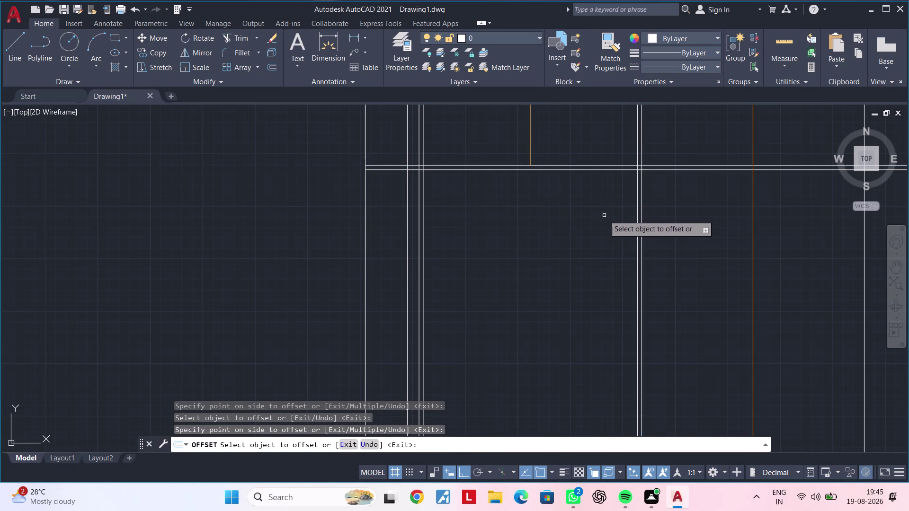
scroll(down, 3)
middle_drag(585, 243, 580, 211)
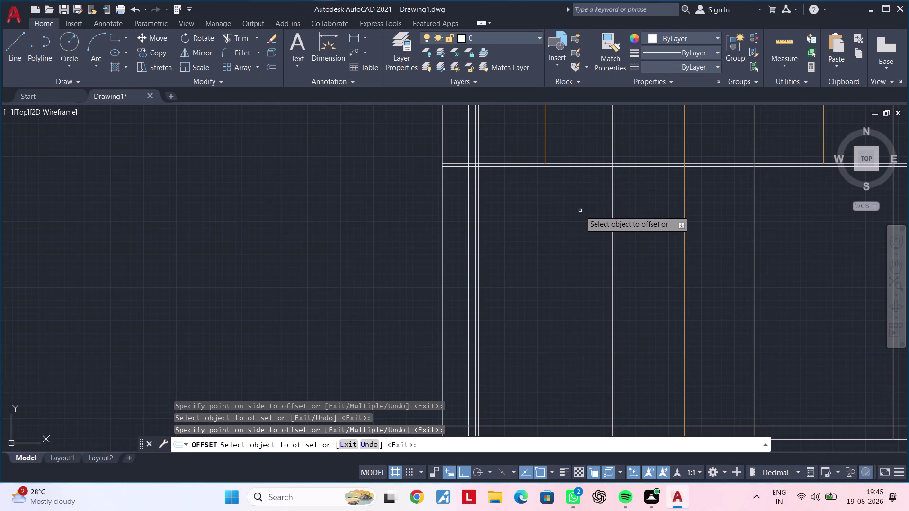
key(space)
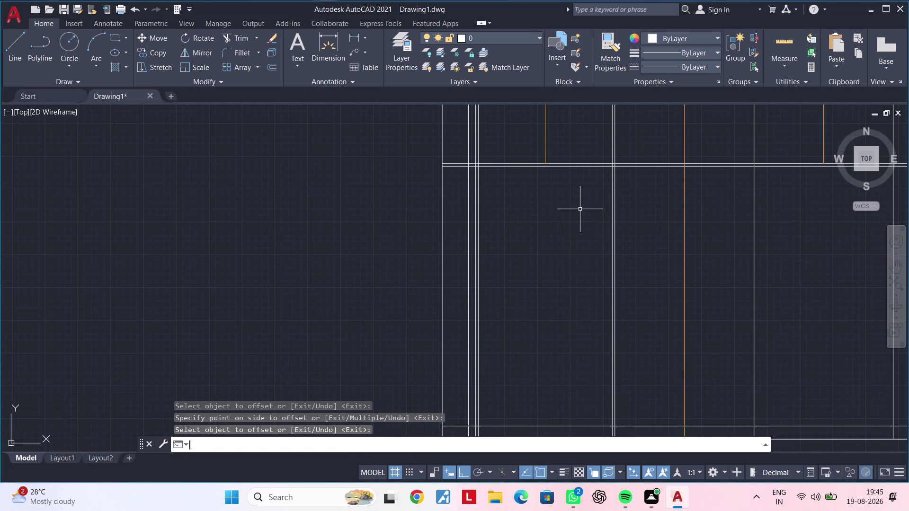
Offset the inset top line 1050 downward to create the lower division.
key(space)
text(1050)
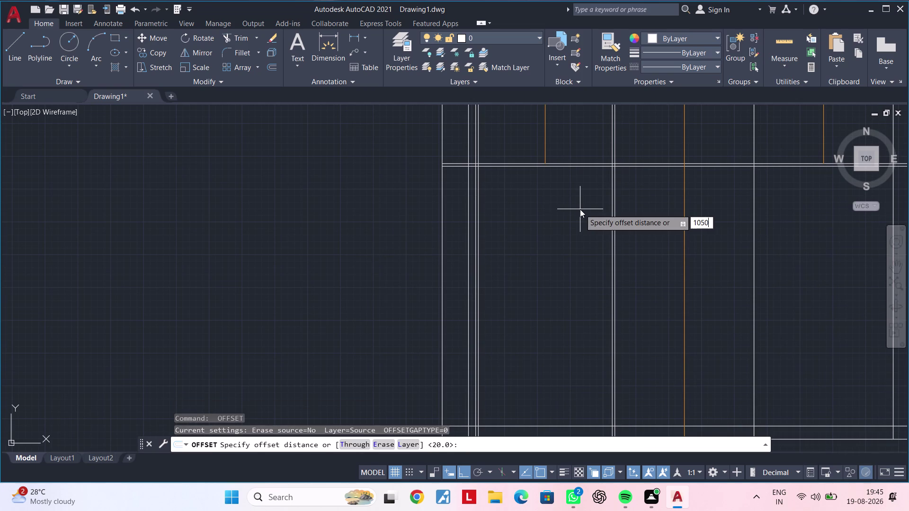
key(Return)
scroll(up, 3)
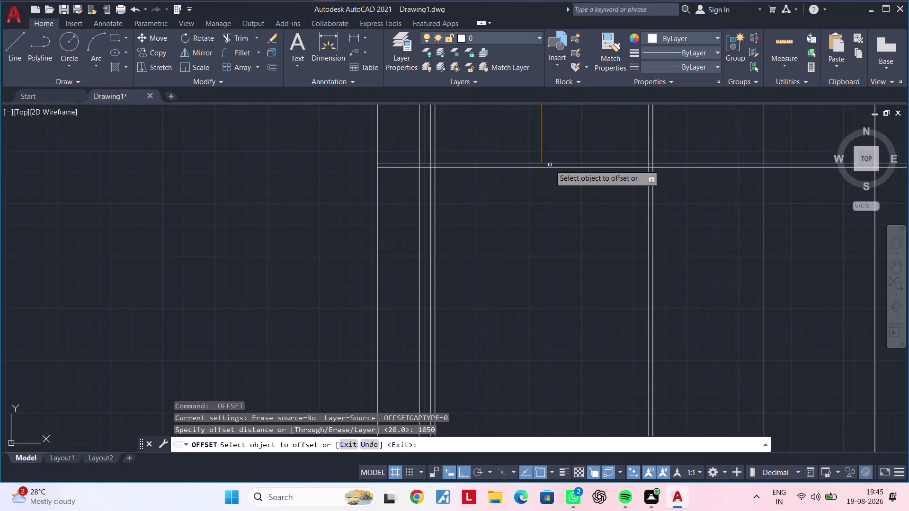
click(550, 166)
click(553, 243)
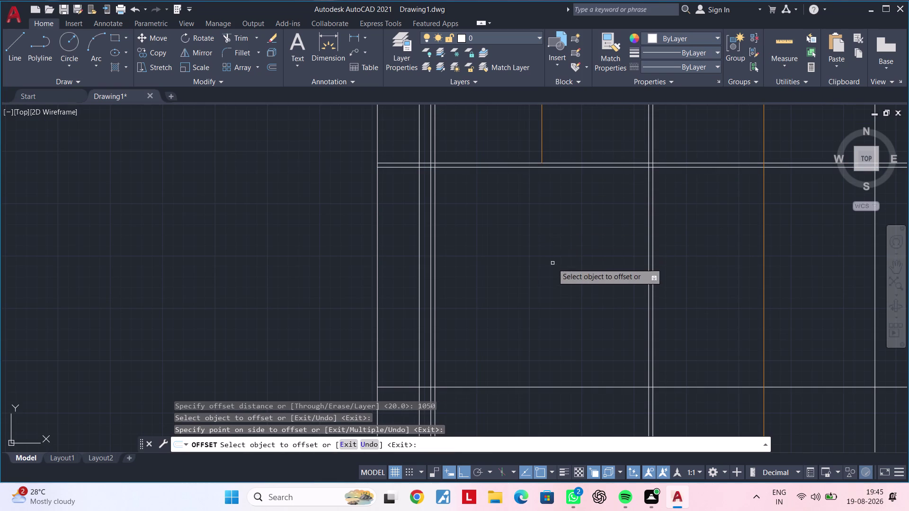
middle_drag(552, 265, 510, 221)
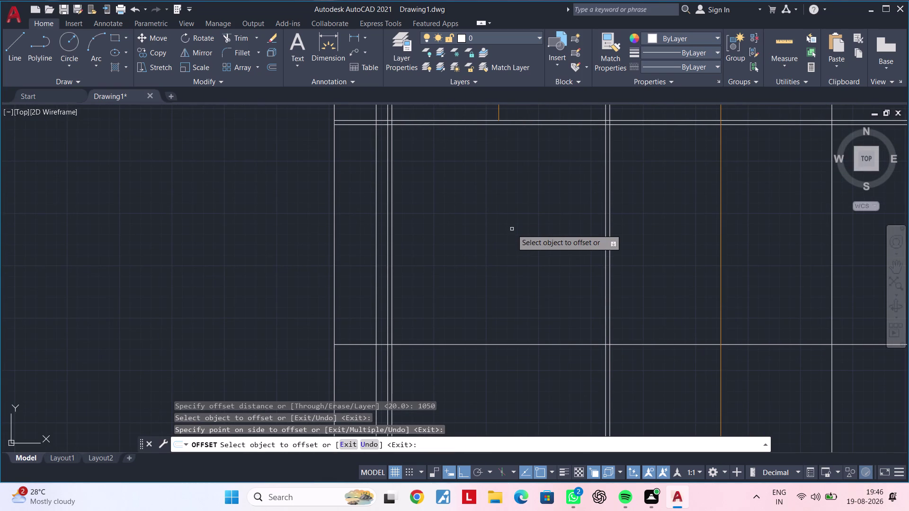
key(Escape)
key(Escape)
key(Escape)
key(Escape)
key(Escape)
key(Escape)
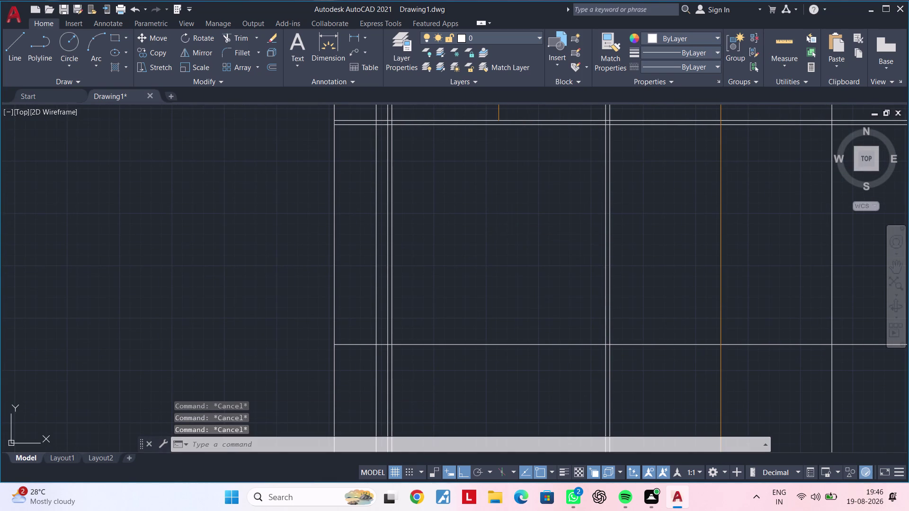
Trim overlapping line ends at the upper-left panel corner and delete a stray segment.
key(Escape)
text(tr)
key(space)
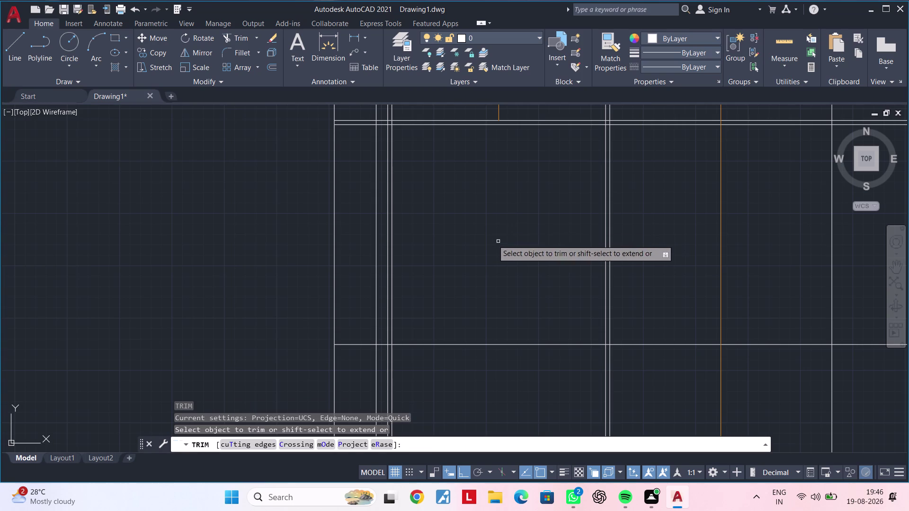
middle_drag(425, 175, 433, 284)
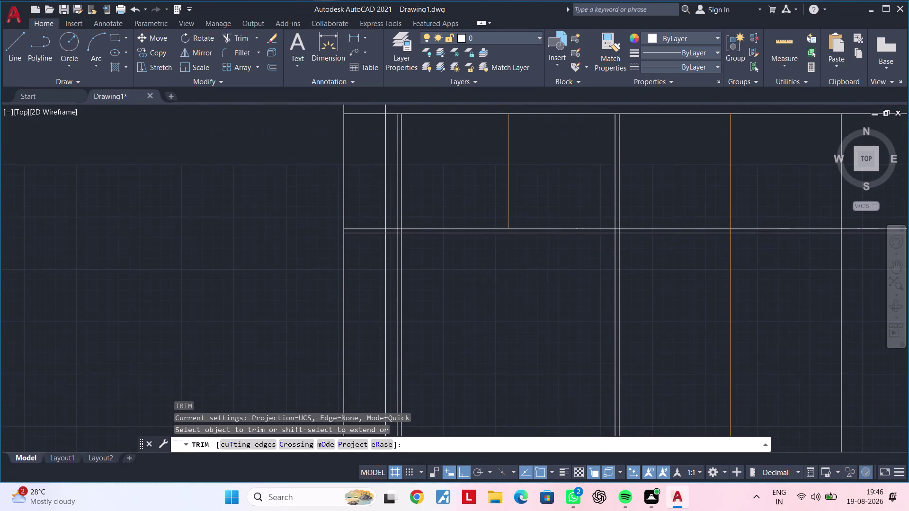
scroll(up, 3)
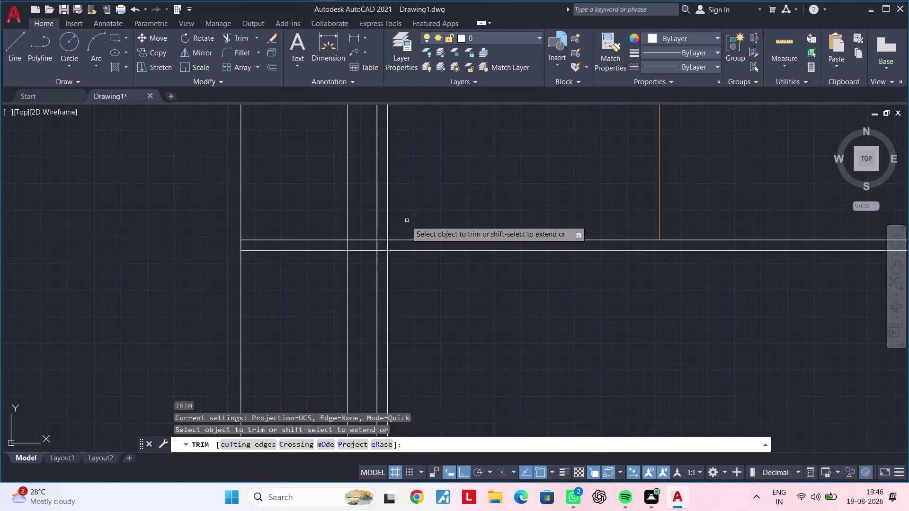
click(389, 222)
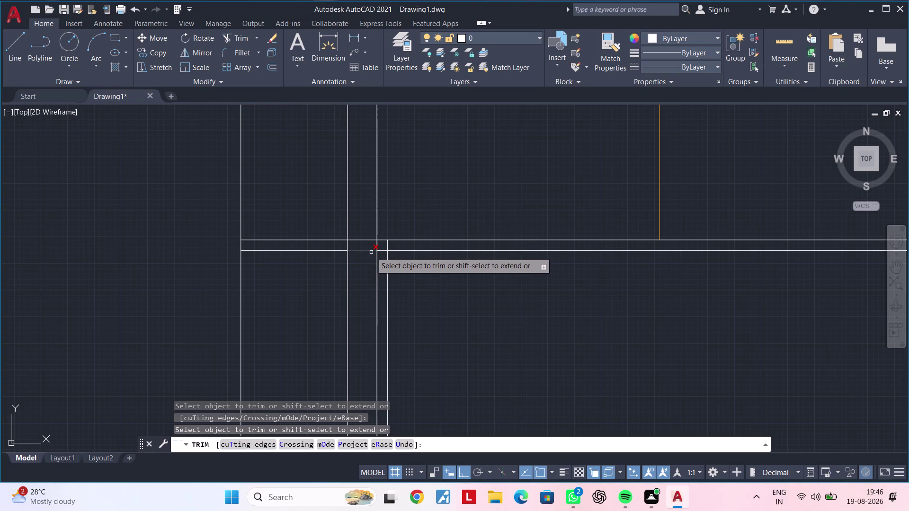
scroll(up, 3)
click(385, 244)
click(378, 251)
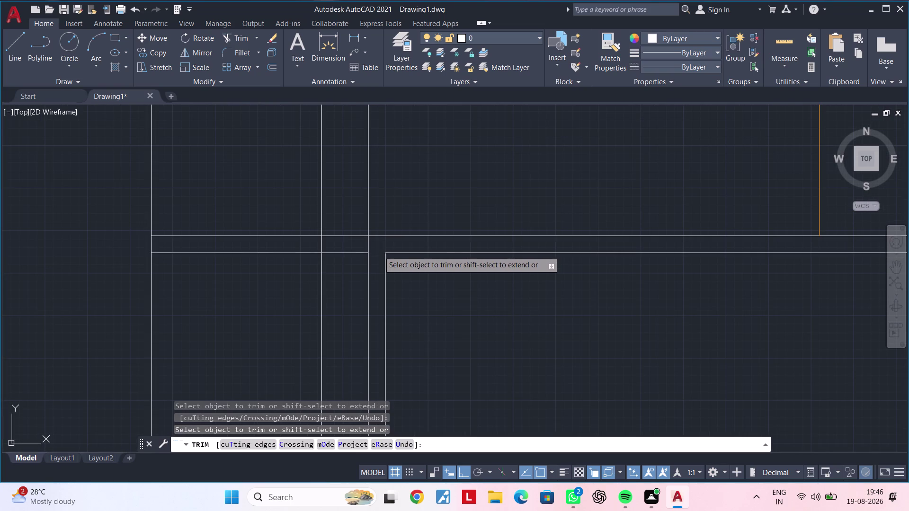
key(Escape)
click(356, 253)
key(Delete)
Trim the crossing lines at the next panel corners along the top.
scroll(down, 3)
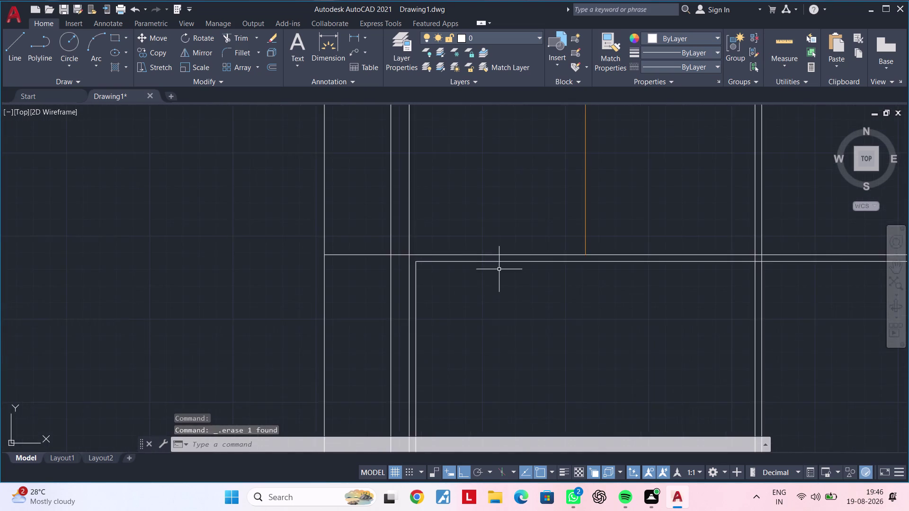
middle_drag(527, 270, 287, 277)
middle_drag(432, 293, 381, 292)
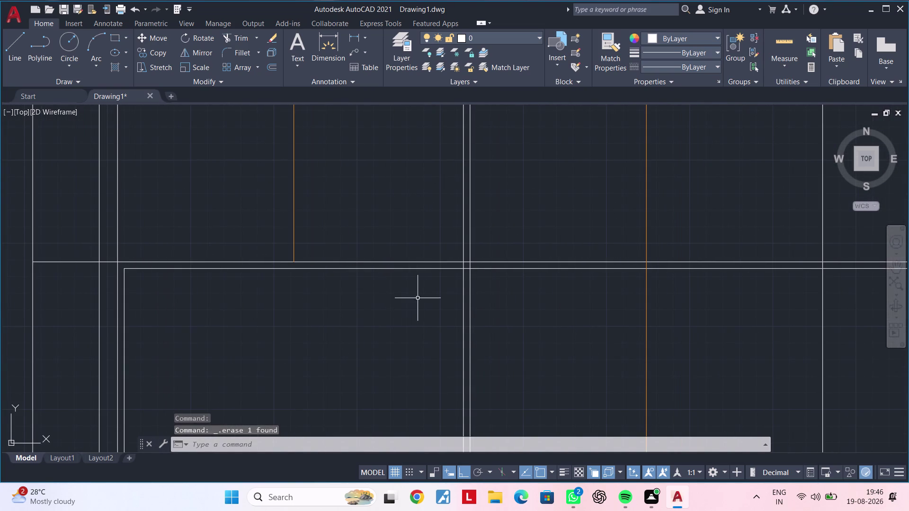
middle_drag(418, 298, 382, 308)
key(Escape)
key(Escape)
text(tr)
key(space)
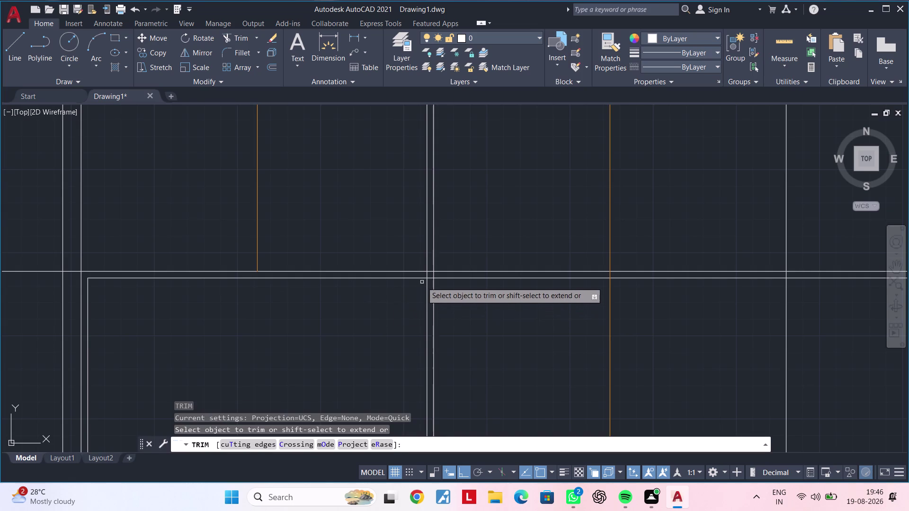
scroll(up, 3)
click(422, 263)
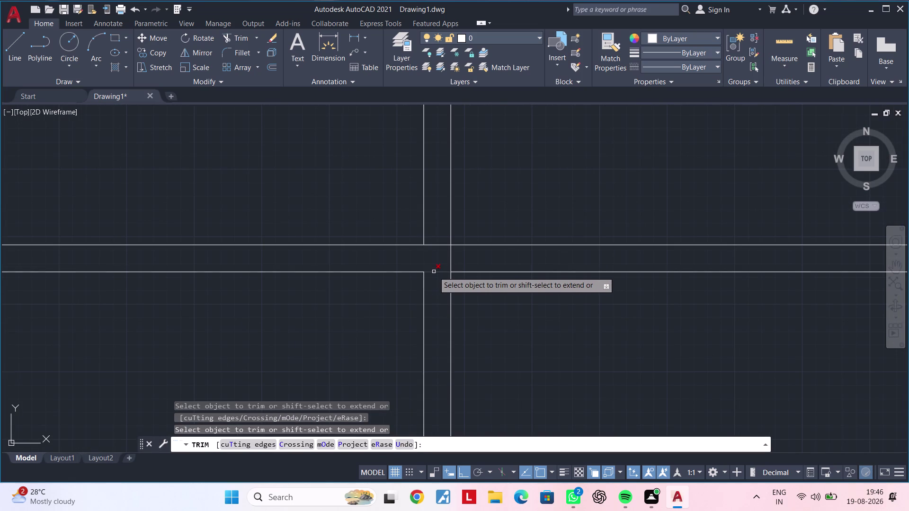
click(433, 272)
scroll(down, 3)
middle_drag(434, 272, 448, 265)
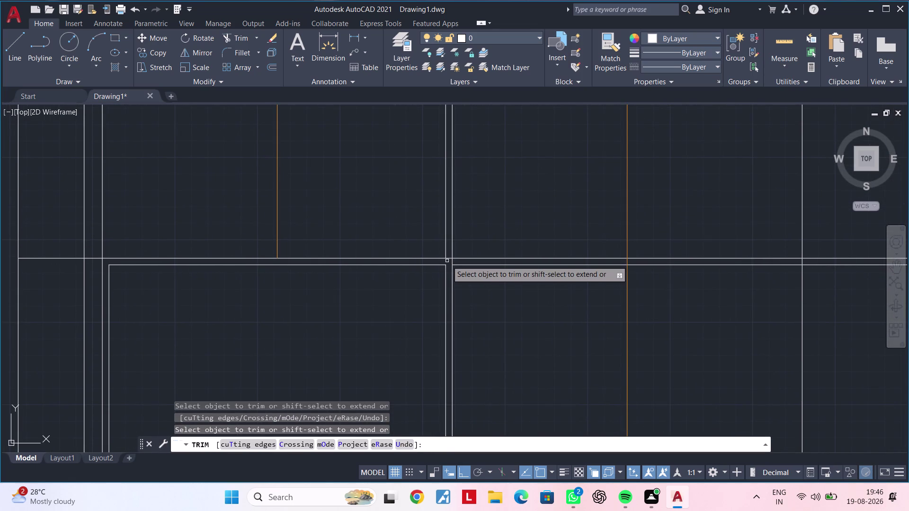
scroll(up, 3)
click(443, 244)
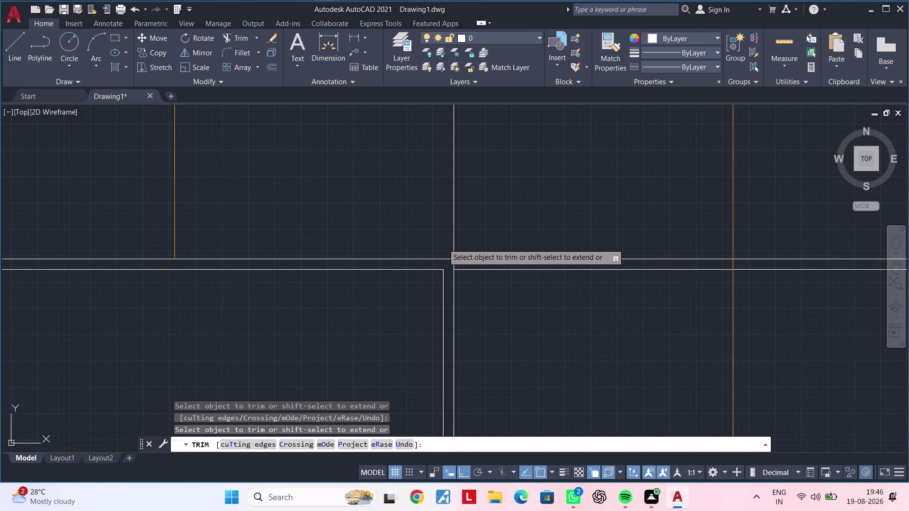
scroll(down, 3)
middle_drag(427, 263, 453, 185)
middle_drag(380, 270, 414, 226)
scroll(up, 3)
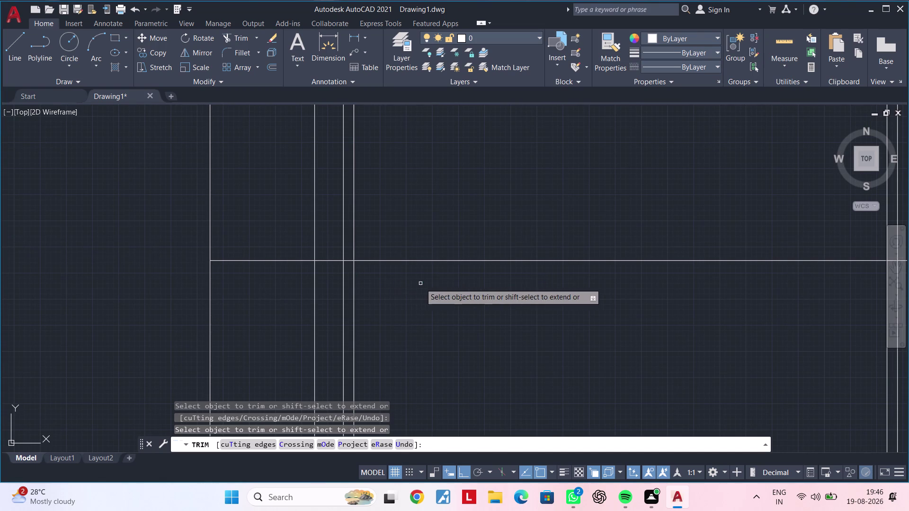
middle_drag(449, 283, 311, 306)
scroll(down, 3)
middle_drag(425, 313, 365, 310)
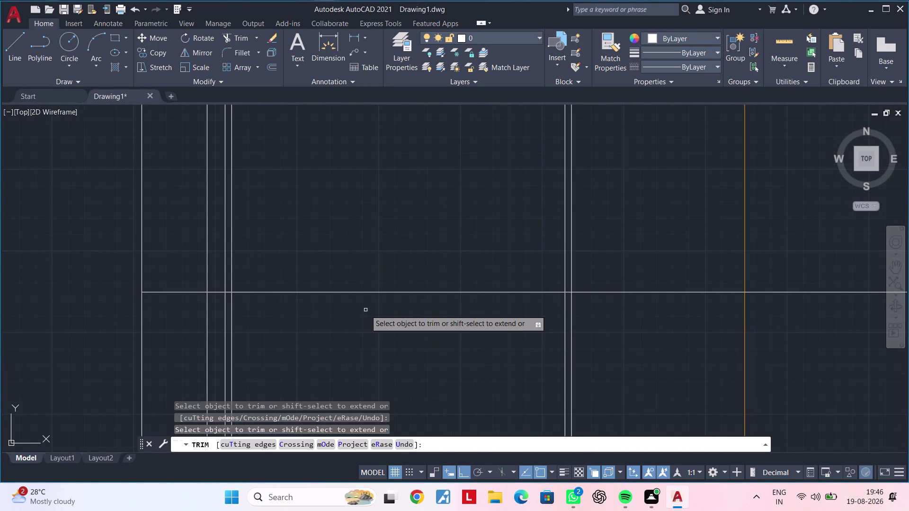
Exit trimming and start a new offset with distance 20.
key(Escape)
key(Escape)
key(Escape)
key(Escape)
key(Escape)
key(Escape)
key(Escape)
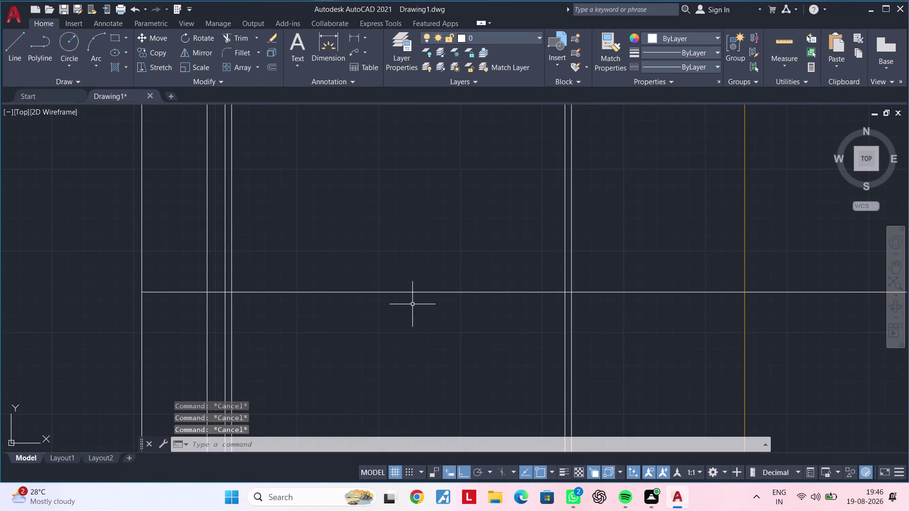
middle_drag(423, 314, 404, 323)
key(Escape)
key(Escape)
middle_drag(422, 324, 367, 330)
key(Escape)
key(Escape)
key(Escape)
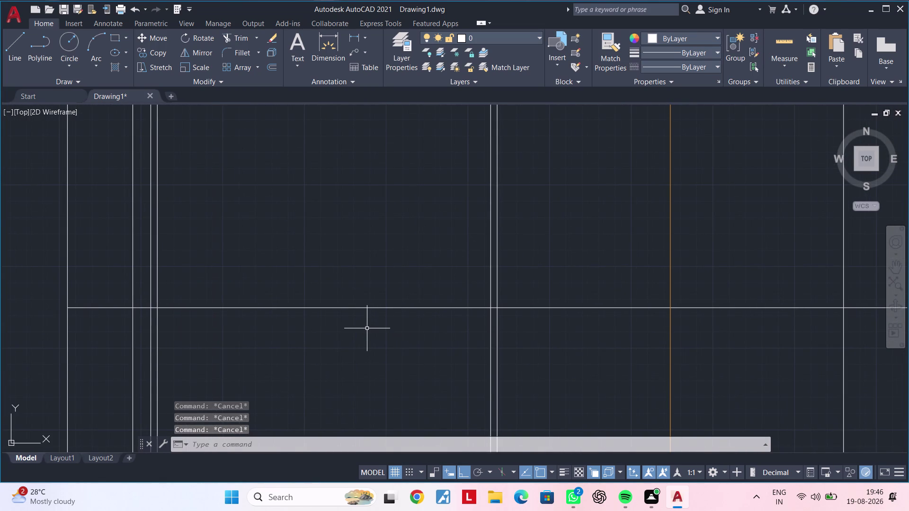
key(Escape)
key(Escape)
key(Escape)
key(Escape)
key(Escape)
text(of)
key(space)
text(20)
key(Return)
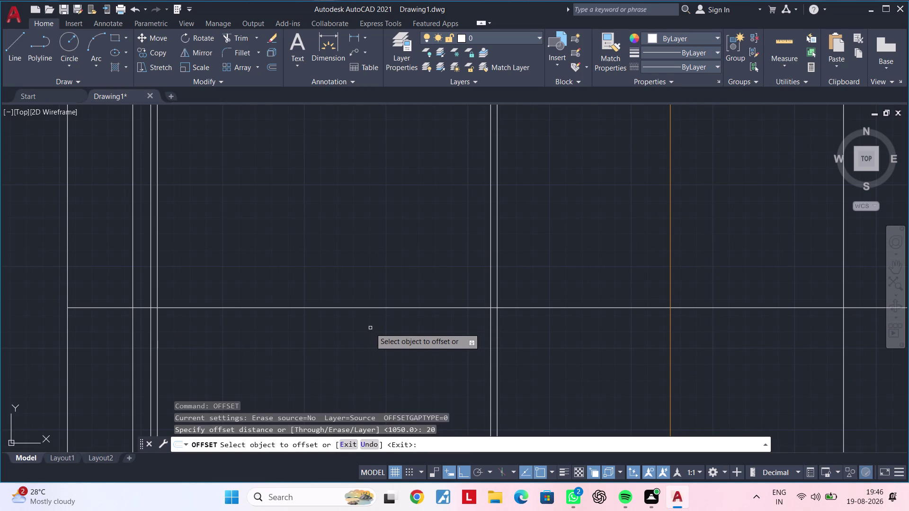
Offset the 1050 horizontal divider by 20 to form a double line.
scroll(down, 3)
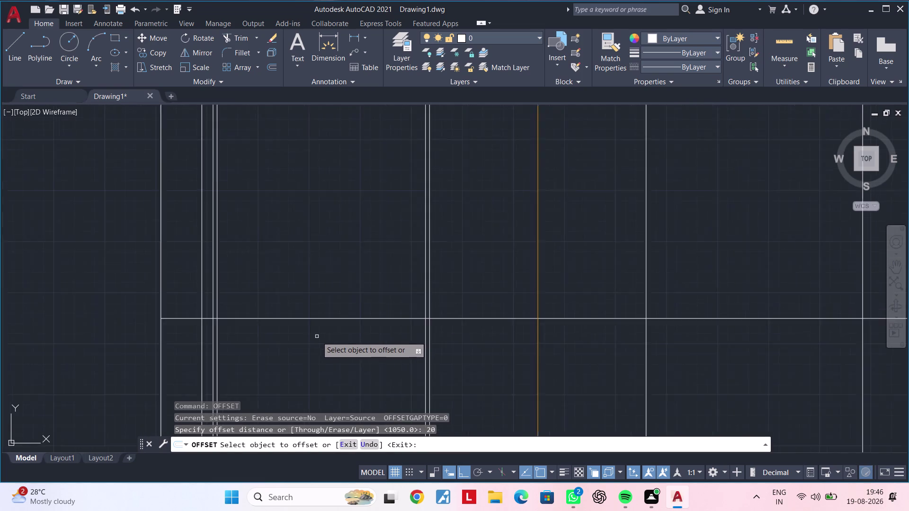
scroll(down, 3)
middle_drag(352, 335, 396, 326)
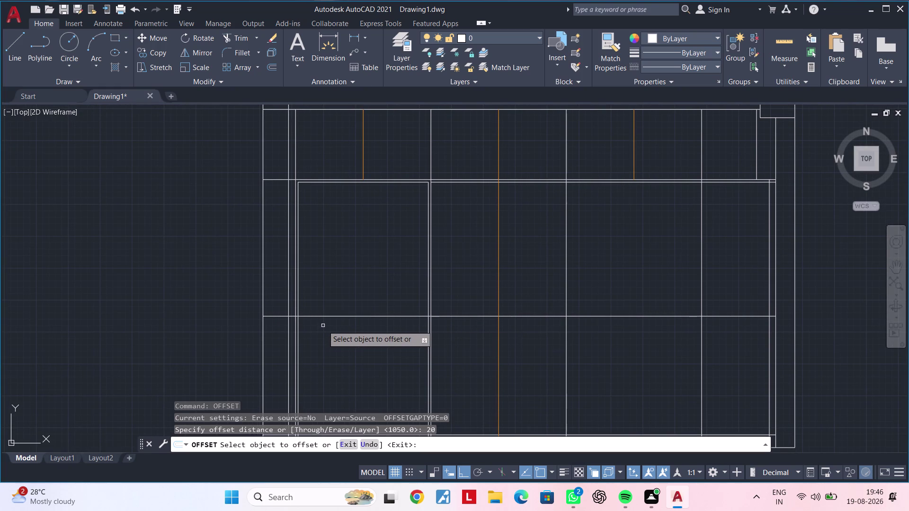
middle_drag(327, 326, 327, 353)
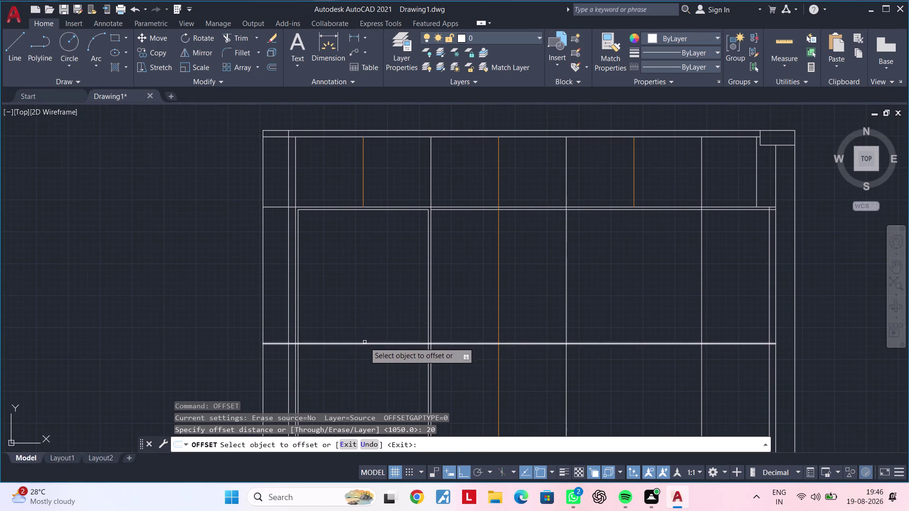
click(365, 342)
click(367, 368)
middle_drag(332, 361, 380, 348)
key(Escape)
key(Escape)
key(Escape)
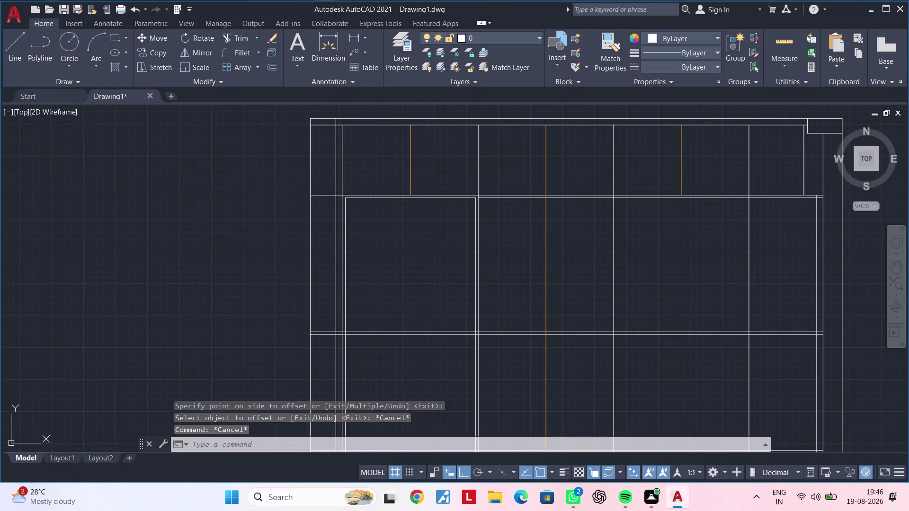
key(Escape)
key(Escape)
key(Escape)
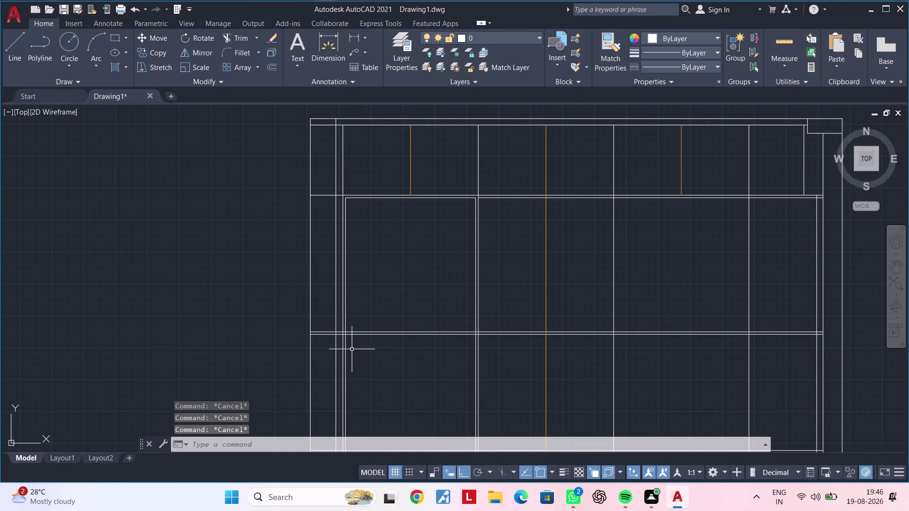
Zoom in on the divider intersections and start TRIM.
middle_drag(364, 349, 391, 343)
scroll(up, 3)
middle_drag(395, 342, 391, 372)
key(Escape)
key(t)
key(r)
key(space)
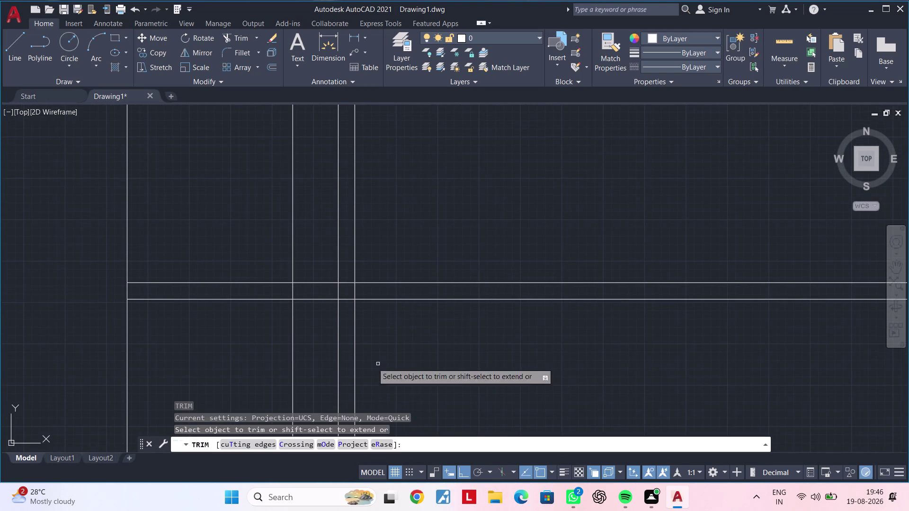
Cancel the fence trim and delete two stray lines.
drag(323, 343, 331, 273)
click(332, 273)
scroll(down, 3)
key(Escape)
key(Escape)
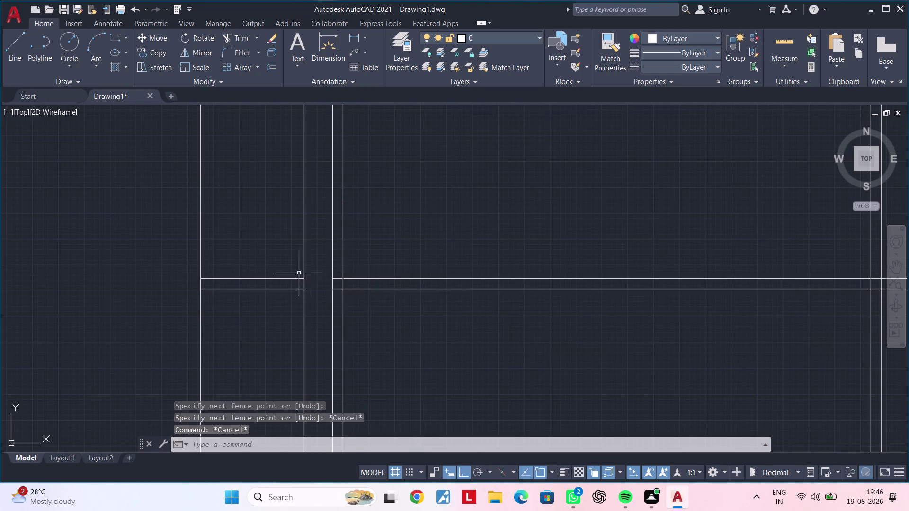
drag(286, 259, 282, 269)
click(249, 307)
key(Delete)
Trim an overlapping line end at the divider corner and review the elevation.
scroll(down, 3)
middle_drag(288, 320, 295, 379)
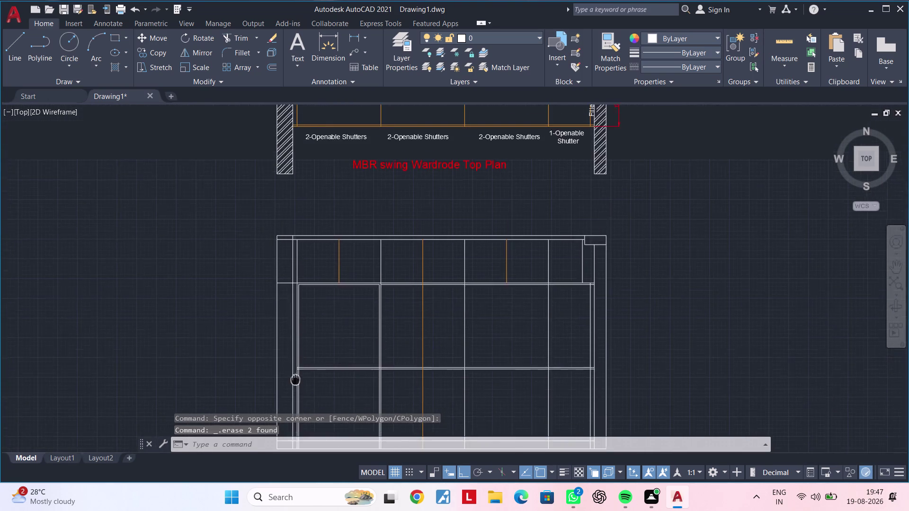
middle_drag(295, 379, 295, 379)
scroll(up, 3)
middle_drag(259, 274, 332, 273)
scroll(up, 3)
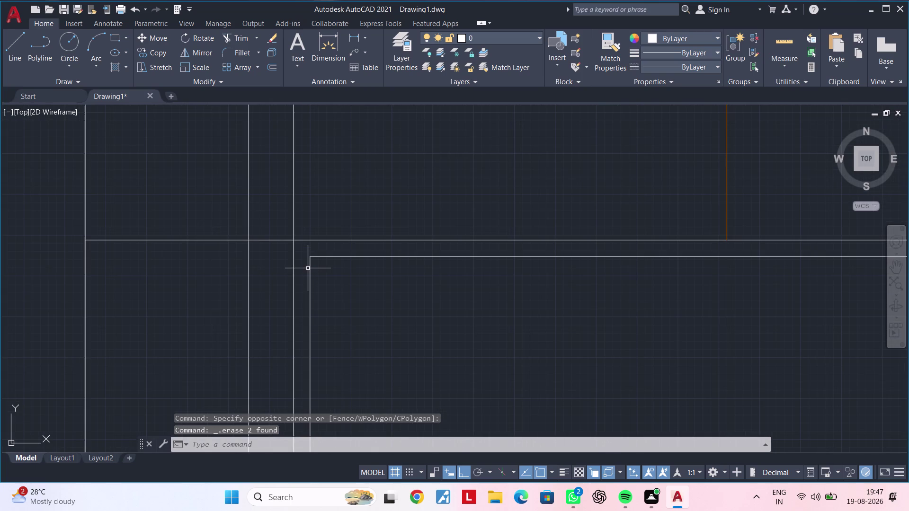
text(tr)
key(space)
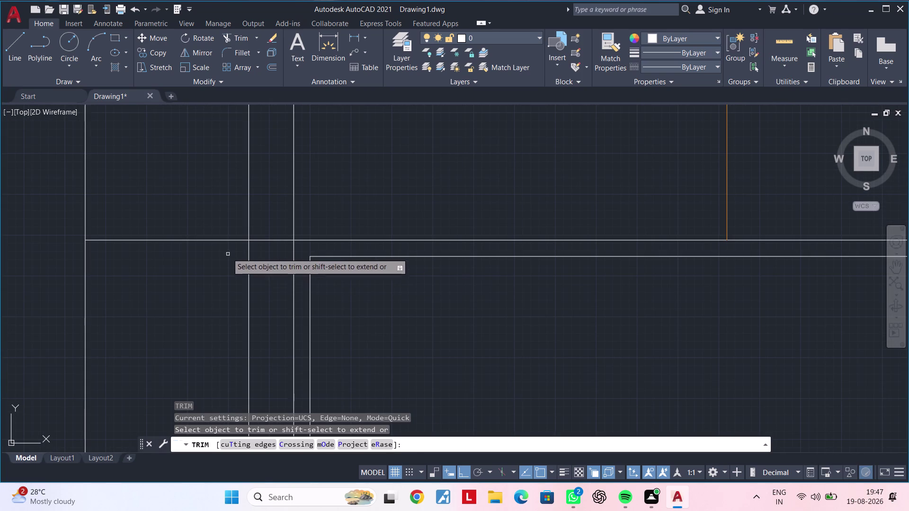
click(222, 241)
scroll(down, 3)
middle_drag(330, 271, 330, 135)
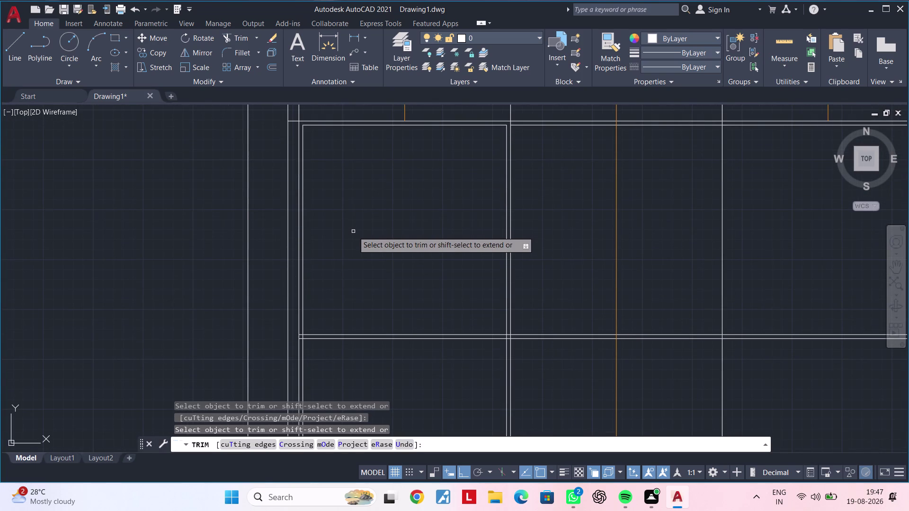
scroll(down, 3)
middle_drag(373, 243, 325, 248)
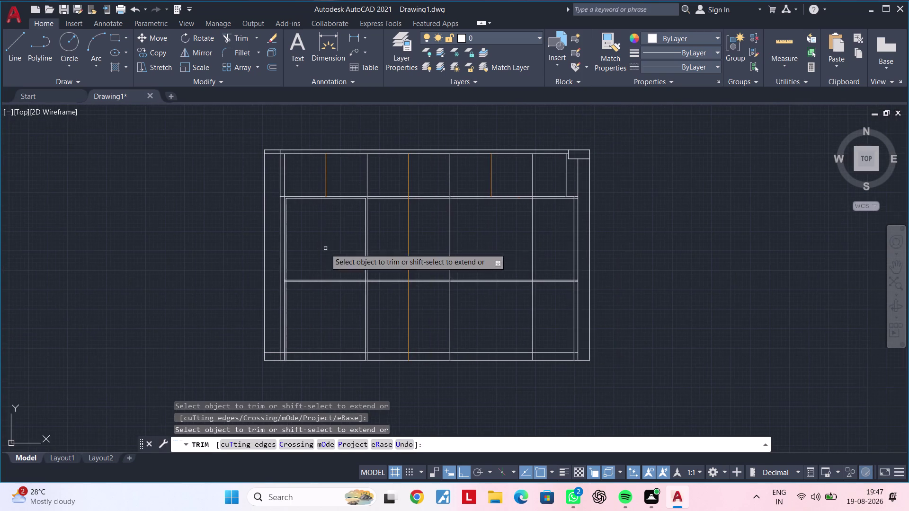
middle_drag(348, 241, 306, 241)
key(Escape)
key(Escape)
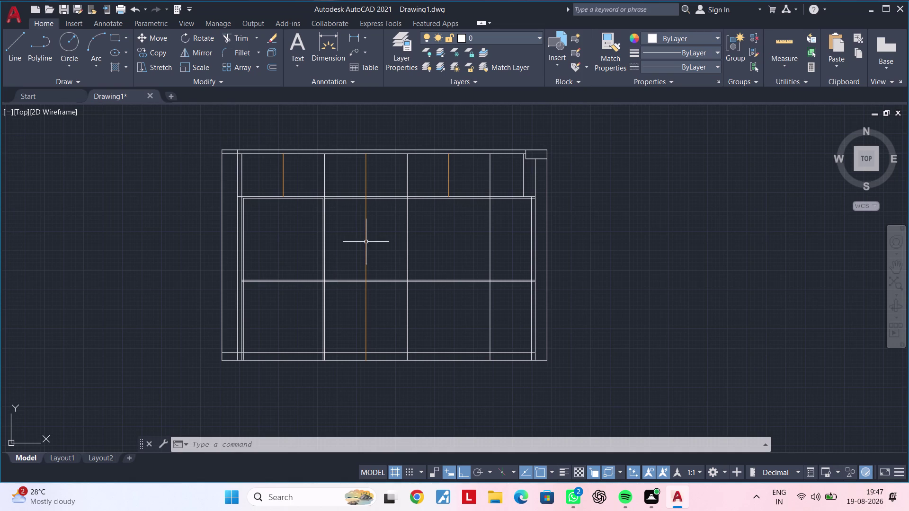
click(357, 39)
scroll(up, 3)
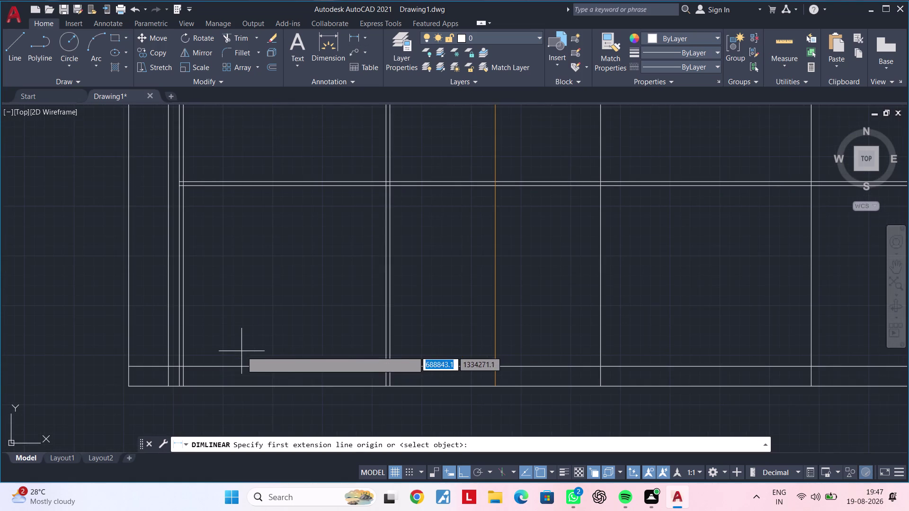
middle_drag(231, 318, 242, 402)
scroll(up, 3)
click(188, 240)
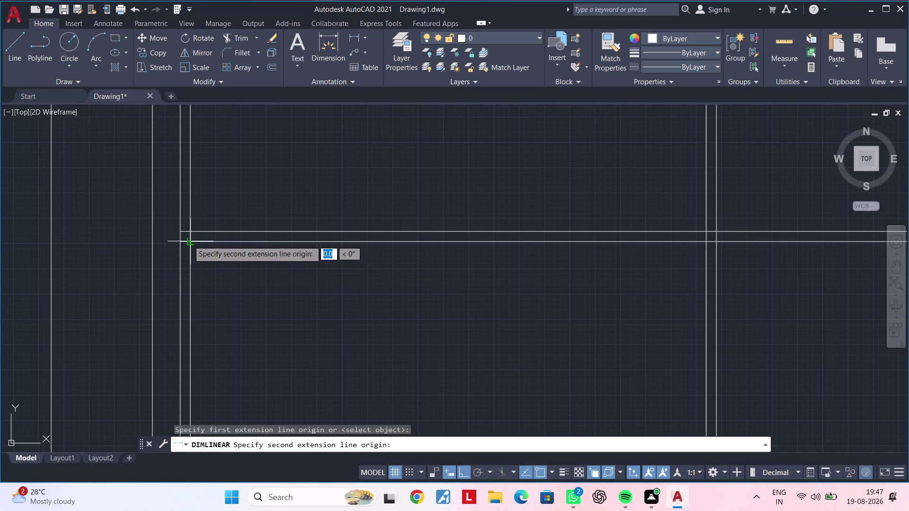
middle_drag(406, 261, 309, 266)
click(610, 249)
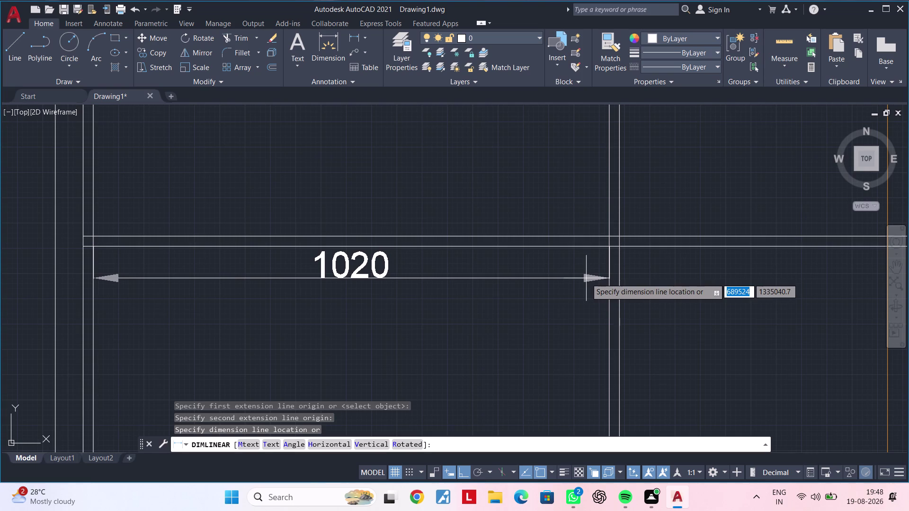
key(Escape)
key(Escape)
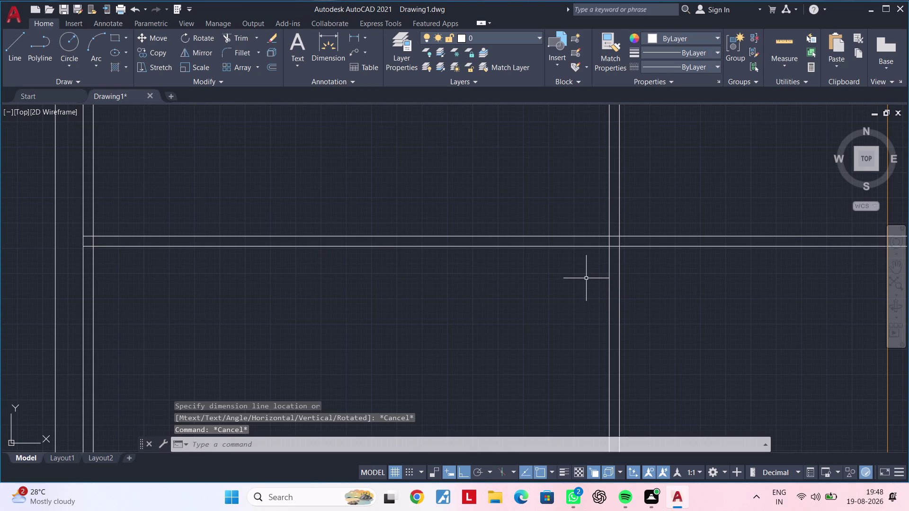
middle_drag(587, 286, 557, 339)
scroll(up, 3)
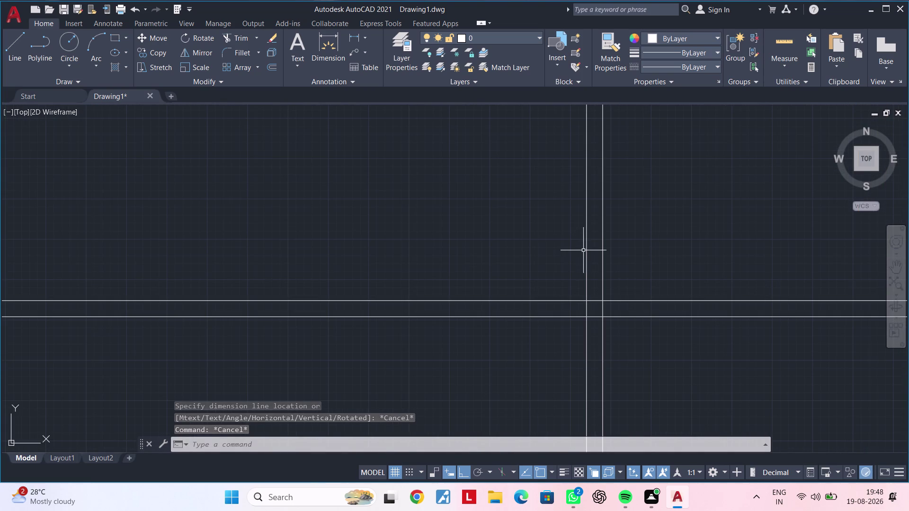
click(585, 247)
scroll(down, 3)
middle_drag(539, 232, 498, 420)
middle_drag(505, 310, 493, 370)
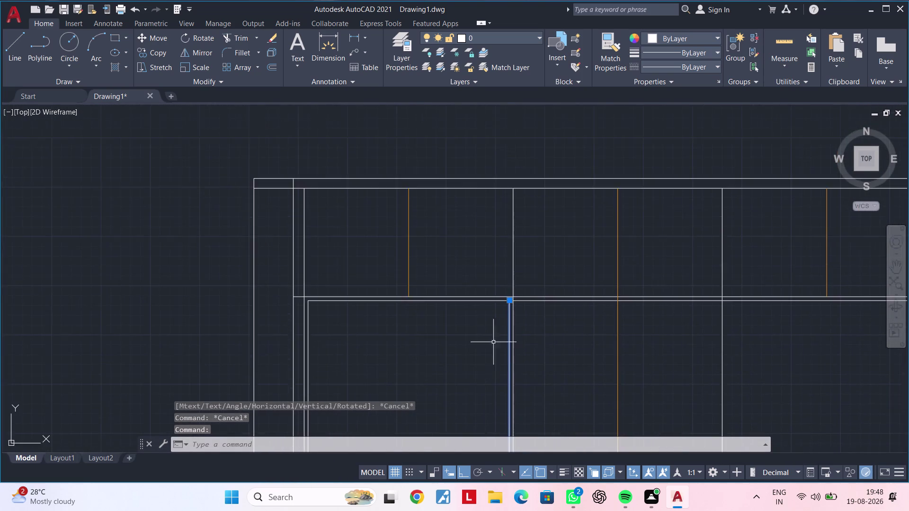
Move the selected vertical panel line 2 units with MOVE.
scroll(up, 3)
middle_drag(510, 311, 503, 253)
scroll(up, 3)
text(m)
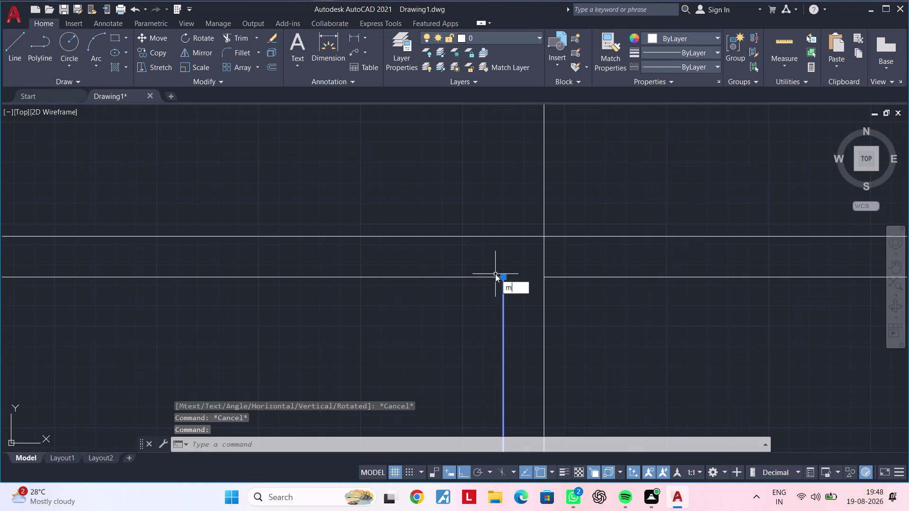
key(space)
click(501, 280)
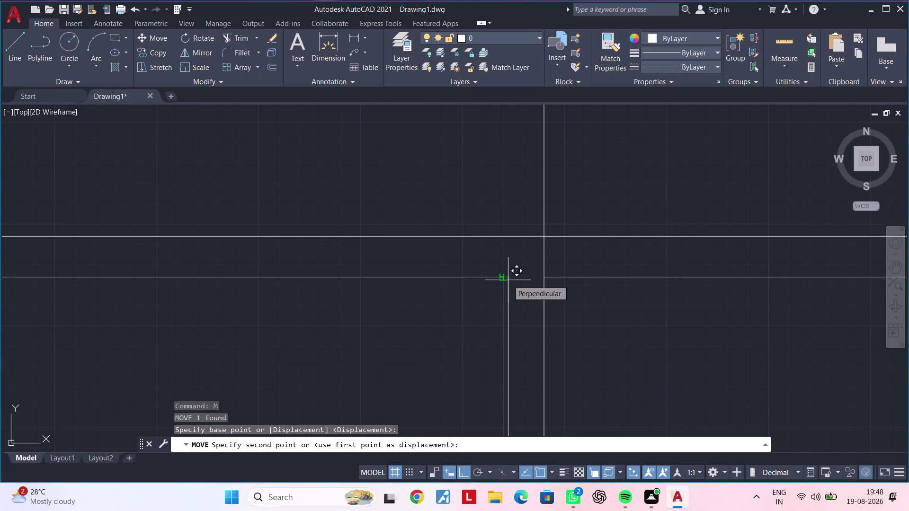
key(2)
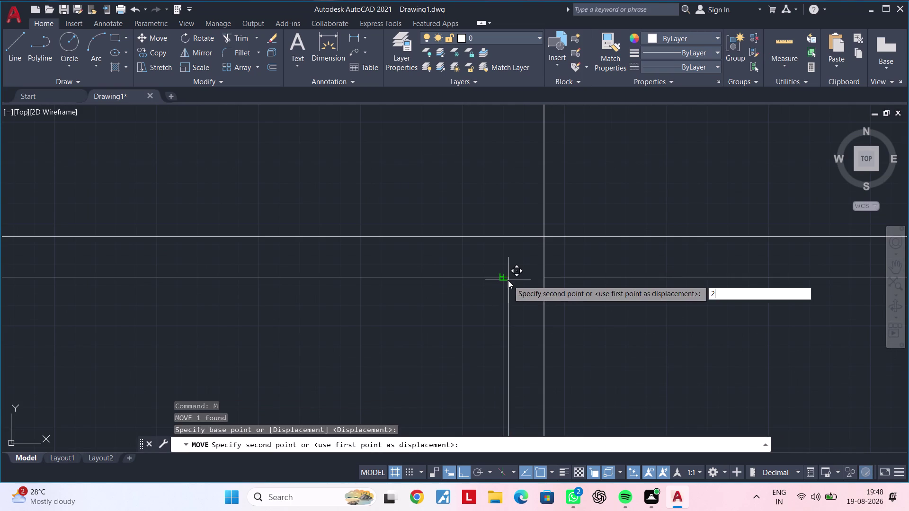
key(Return)
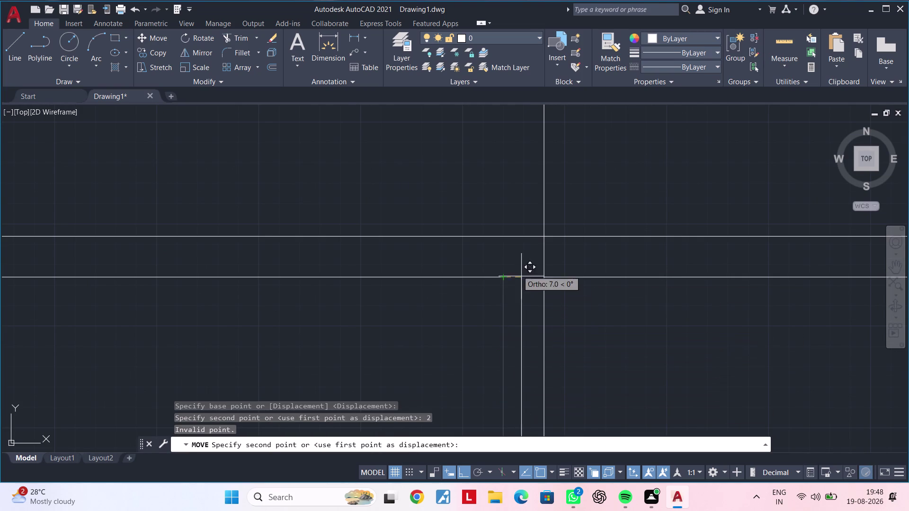
key(Escape)
Attempt a 2-unit move on another vertical panel line, then cancel it.
scroll(down, 3)
middle_drag(513, 276, 512, 273)
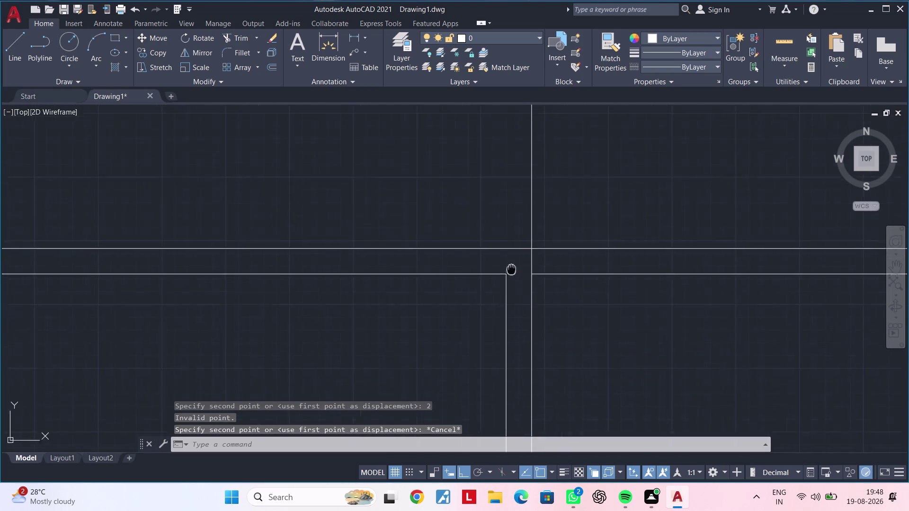
middle_drag(512, 273, 506, 92)
scroll(down, 3)
scroll(down, 3)
click(514, 224)
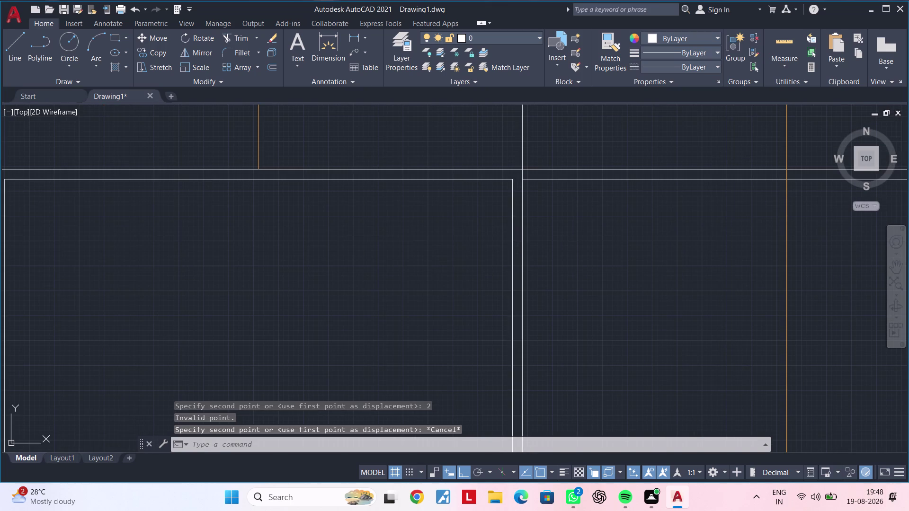
text(m)
key(space)
click(511, 221)
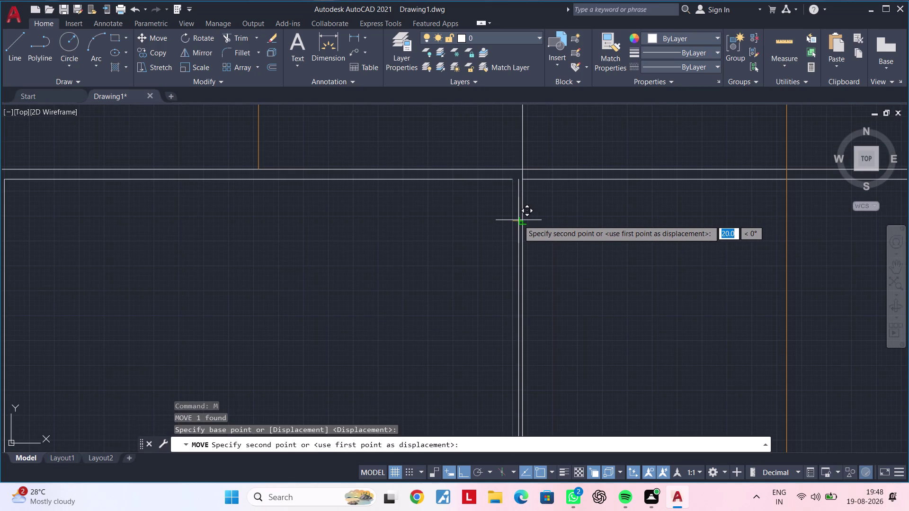
key(2)
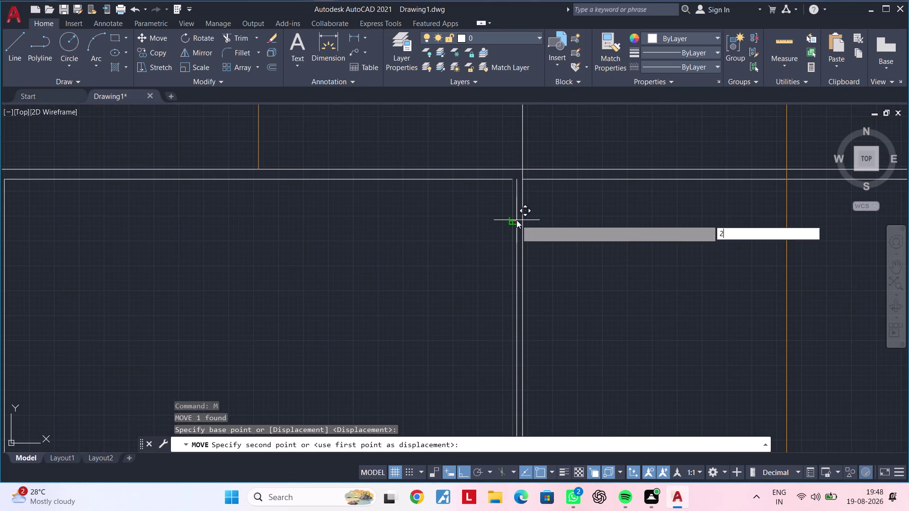
key(Return)
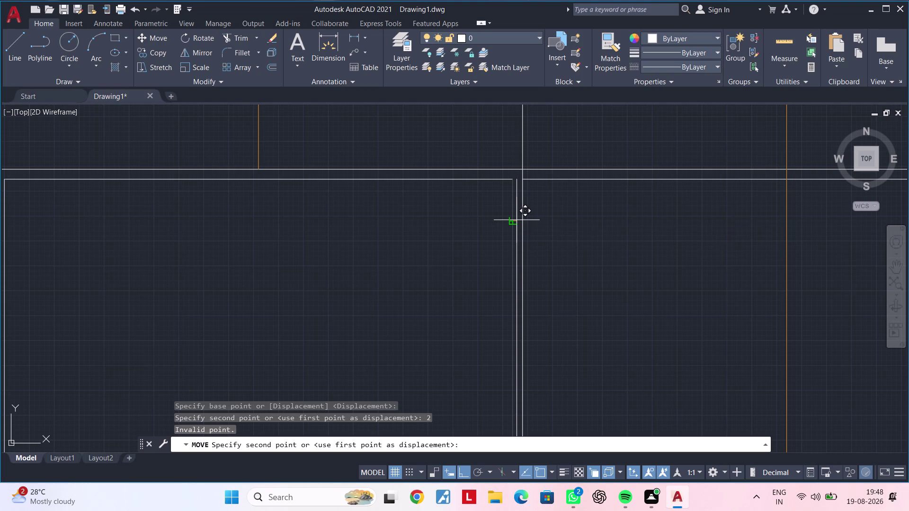
key(2)
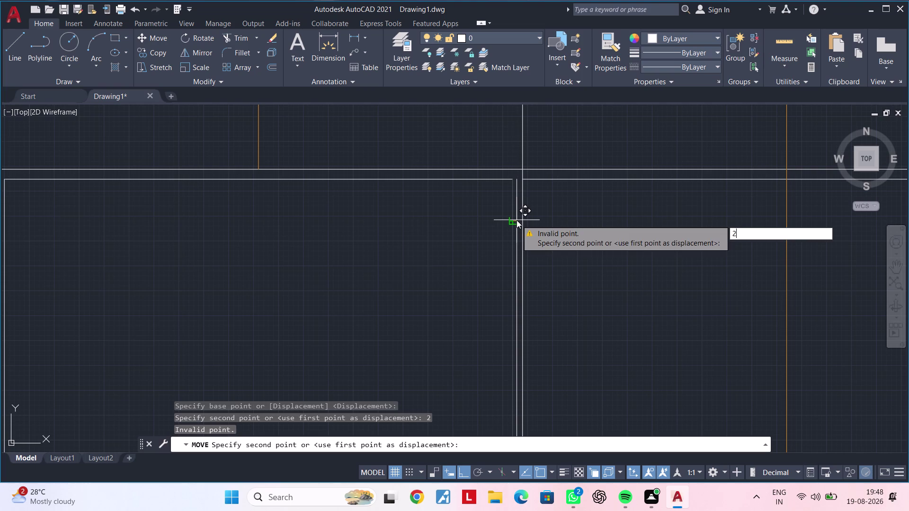
key(Return)
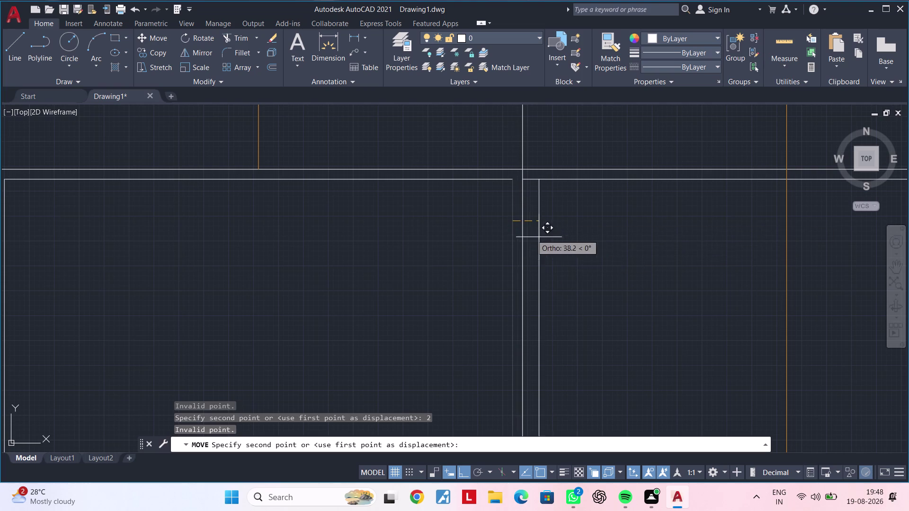
key(Escape)
key(Escape)
Move that vertical panel line 2 units sideways from its top end.
scroll(up, 3)
click(510, 202)
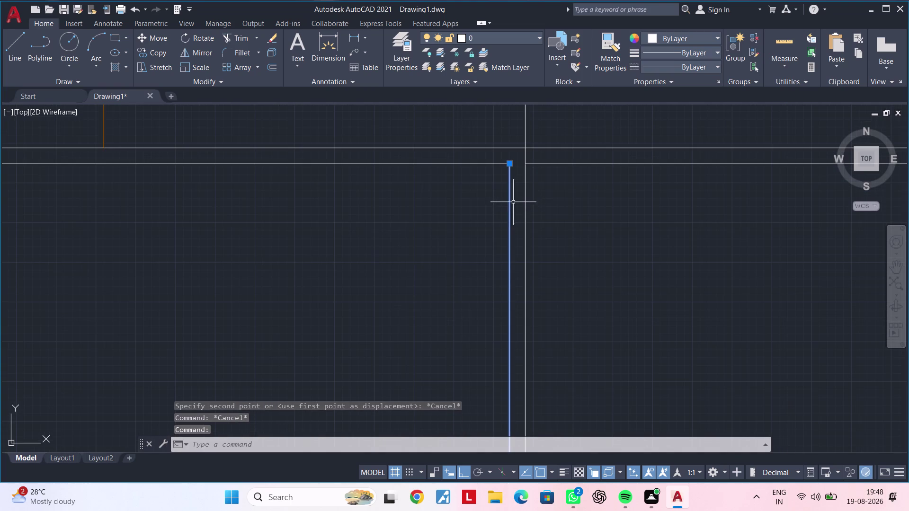
key(m)
key(space)
click(510, 163)
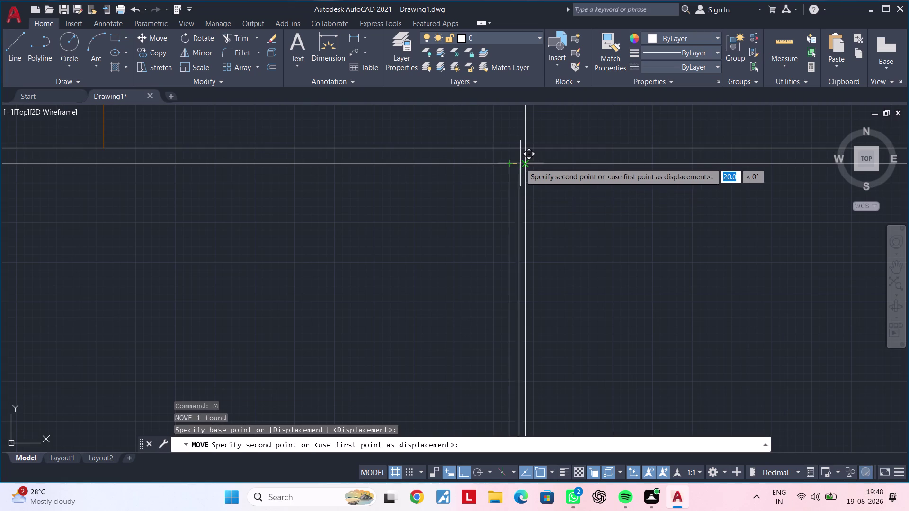
scroll(up, 3)
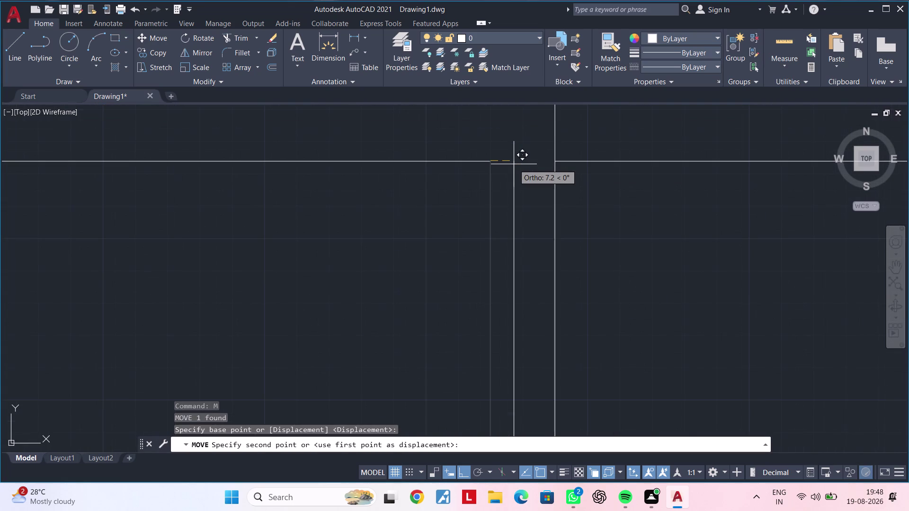
key(2)
key(Return)
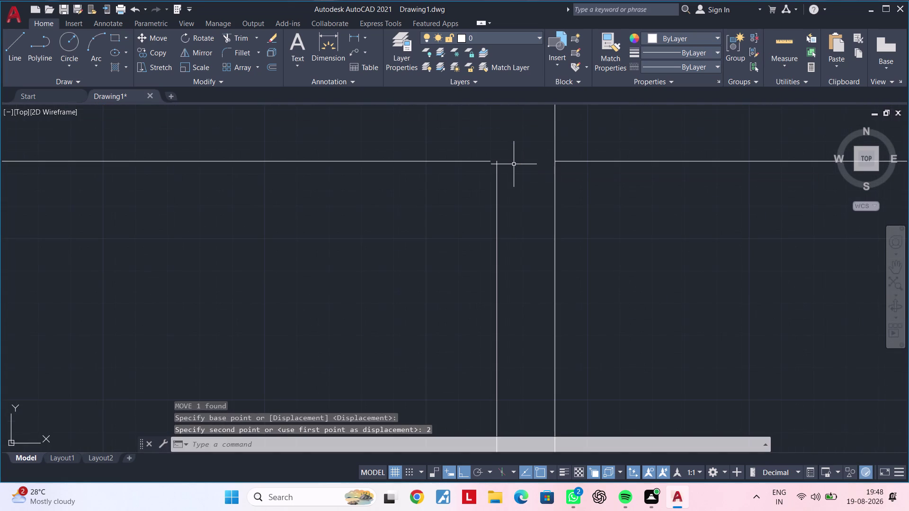
scroll(down, 3)
Shift the next vertical panel line 2 units sideways and clear the command.
middle_drag(419, 236, 590, 205)
middle_drag(388, 211, 649, 188)
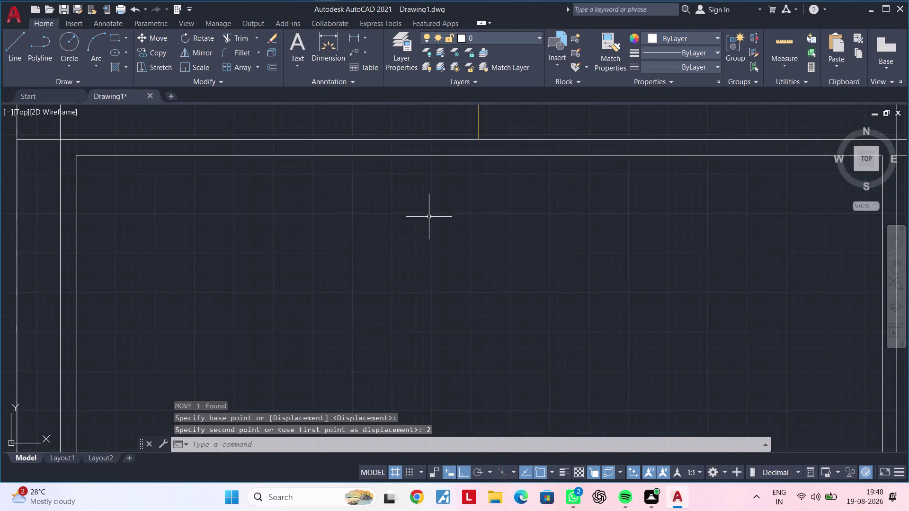
middle_drag(429, 217, 648, 179)
middle_drag(337, 176, 426, 199)
click(384, 201)
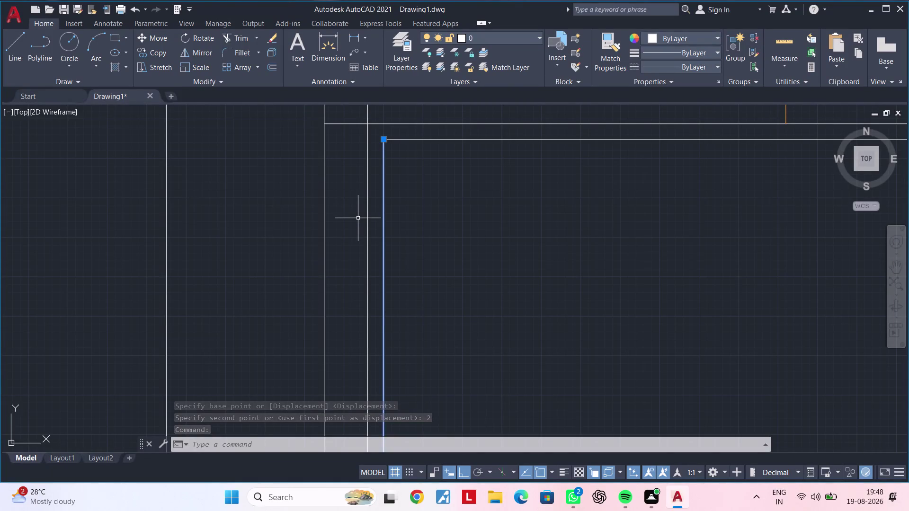
text(m)
key(space)
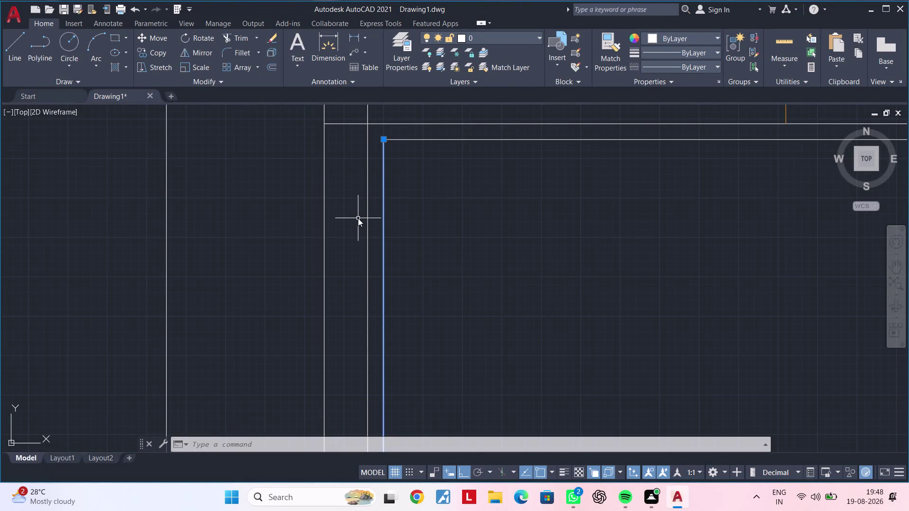
click(384, 143)
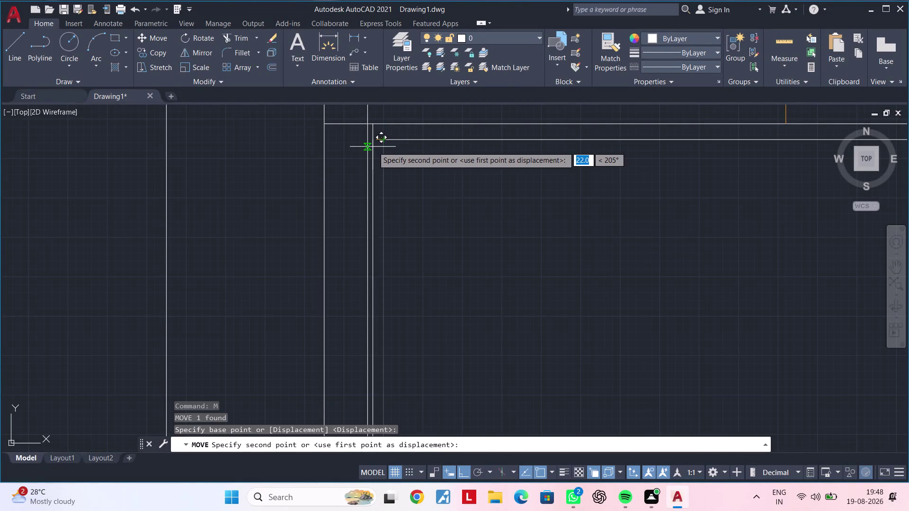
key(2)
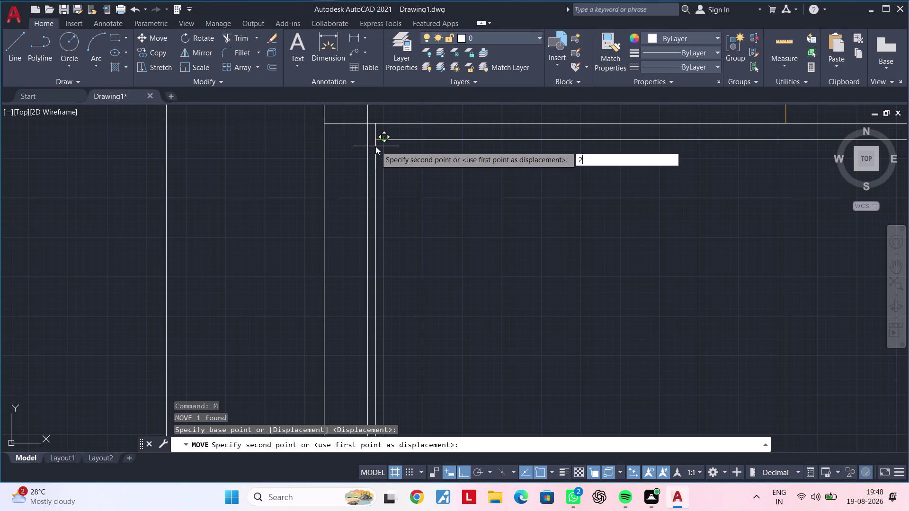
key(Return)
scroll(up, 3)
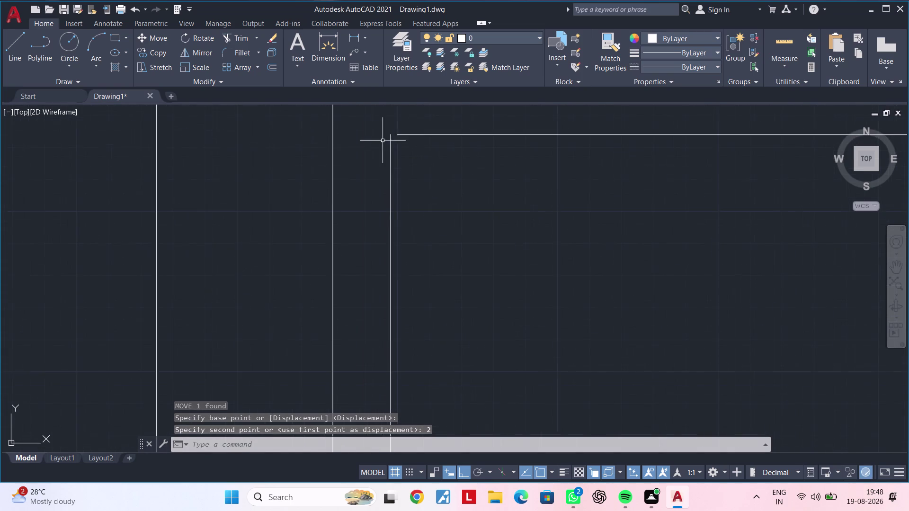
middle_drag(404, 149, 362, 197)
scroll(up, 3)
key(Escape)
key(Escape)
key(Escape)
Extend the shutter panel line to its boundary edge using EX.
text(e)
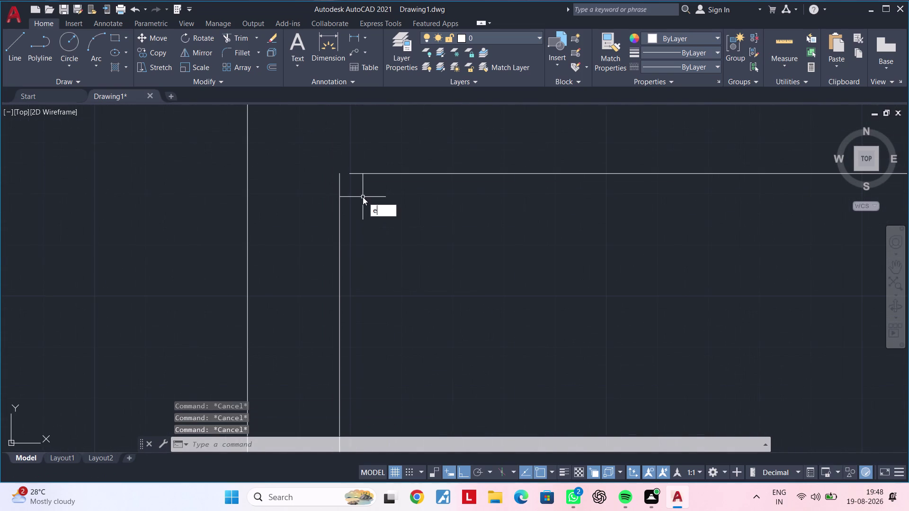
text(x)
key(space)
click(363, 173)
scroll(down, 3)
middle_drag(529, 237, 256, 242)
scroll(up, 3)
middle_drag(256, 242, 241, 241)
scroll(down, 3)
middle_drag(634, 272, 280, 272)
middle_drag(699, 280, 345, 294)
middle_drag(669, 271, 488, 274)
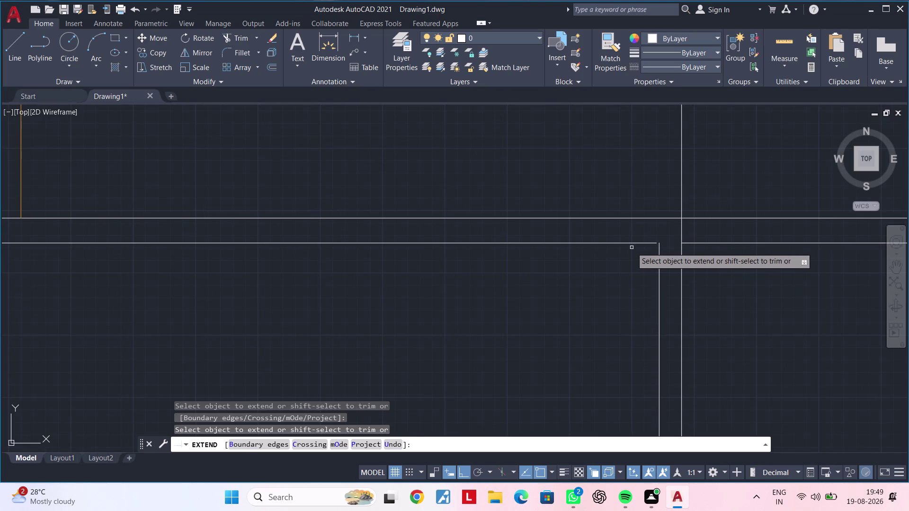
click(634, 243)
Pan across the elevation and exit the Extend command.
scroll(down, 3)
middle_drag(582, 300, 639, 163)
scroll(up, 3)
middle_drag(523, 285, 573, 84)
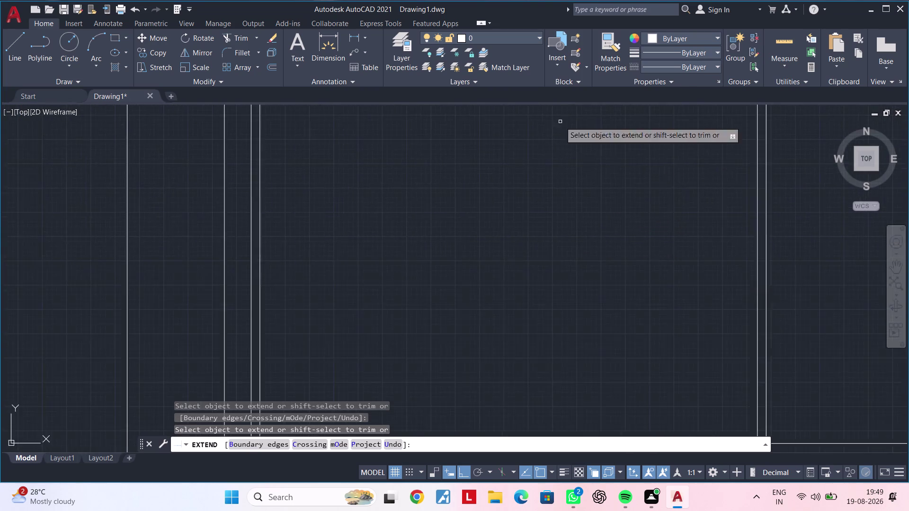
scroll(down, 3)
middle_drag(510, 275, 518, 176)
scroll(up, 3)
scroll(down, 3)
scroll(down, 3)
middle_drag(454, 188, 439, 323)
middle_drag(441, 225, 439, 295)
middle_drag(442, 271, 447, 253)
scroll(up, 3)
middle_drag(431, 216, 409, 291)
key(Escape)
key(Escape)
scroll(up, 3)
middle_drag(408, 239, 441, 244)
key(Escape)
scroll(up, 3)
key(Escape)
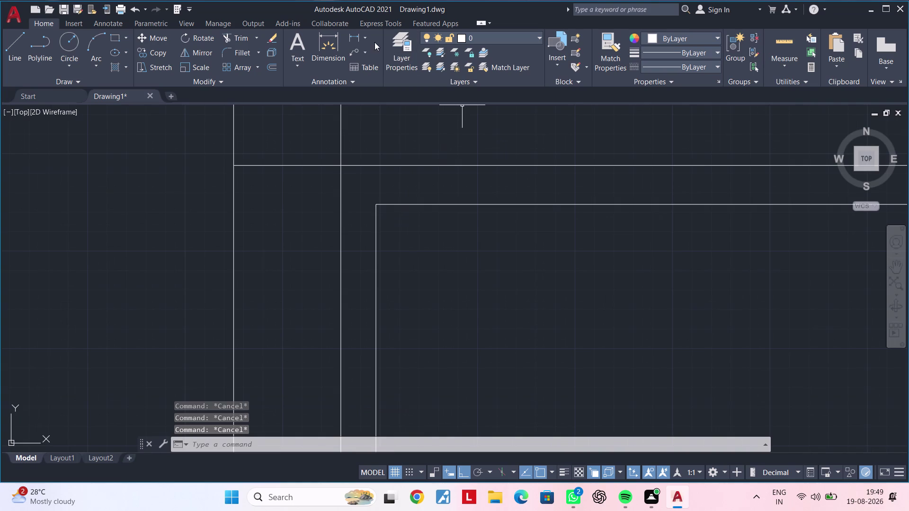
click(350, 40)
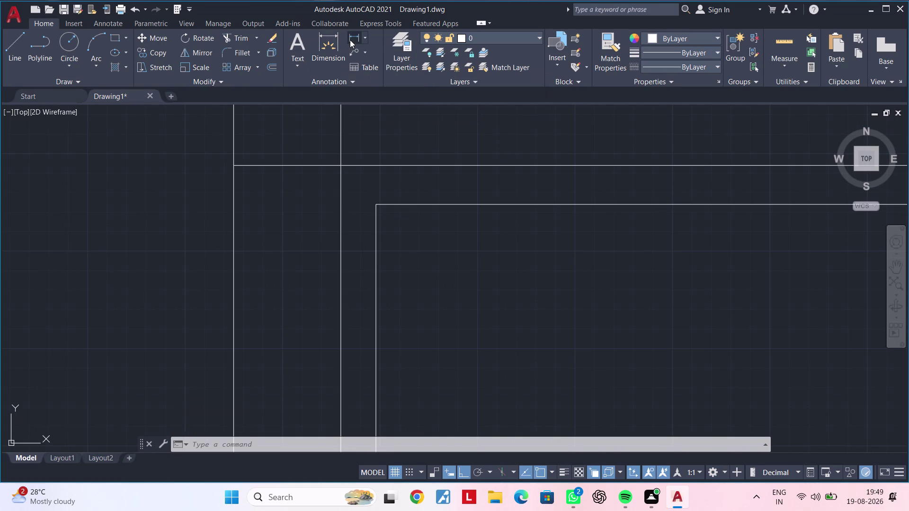
click(374, 206)
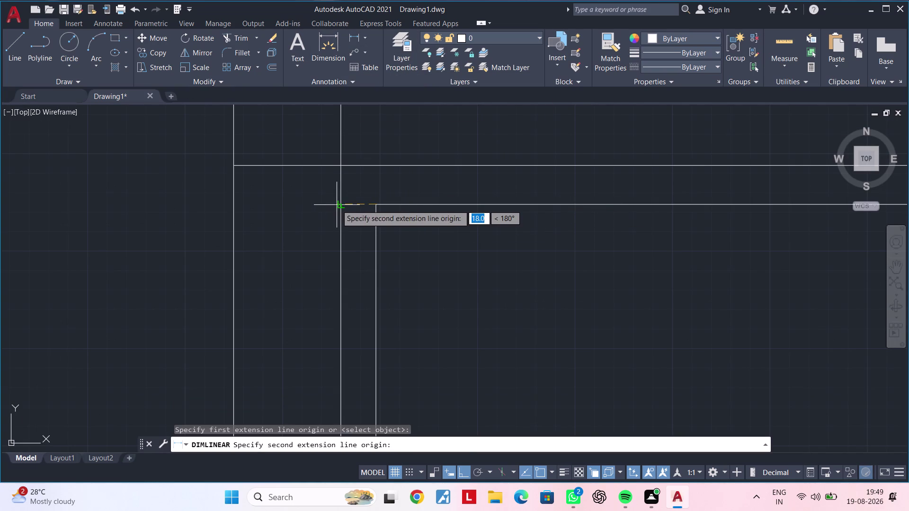
click(341, 206)
scroll(down, 3)
key(Escape)
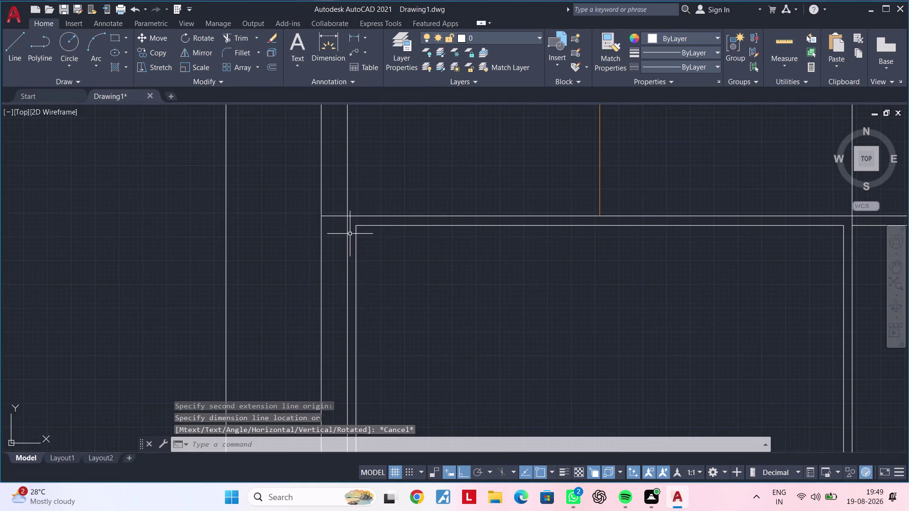
key(Escape)
scroll(down, 3)
middle_drag(455, 258, 406, 256)
key(Escape)
click(355, 35)
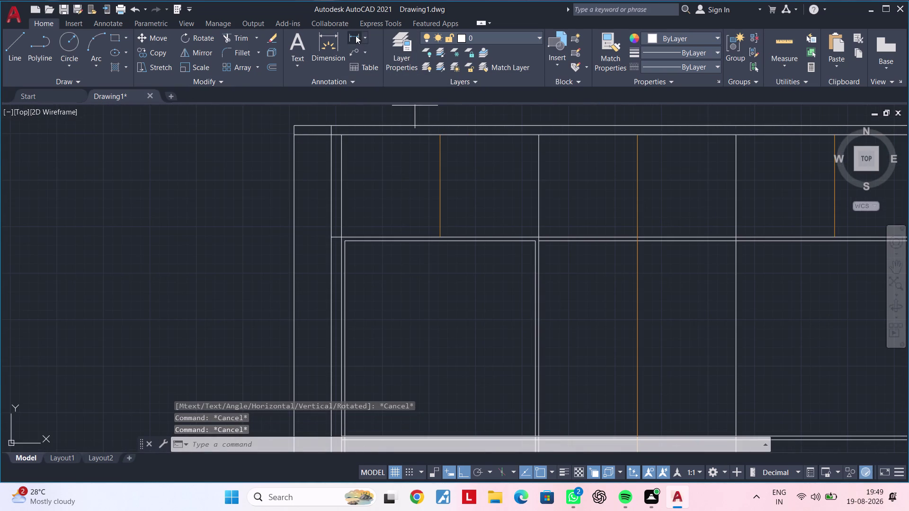
scroll(up, 3)
click(342, 238)
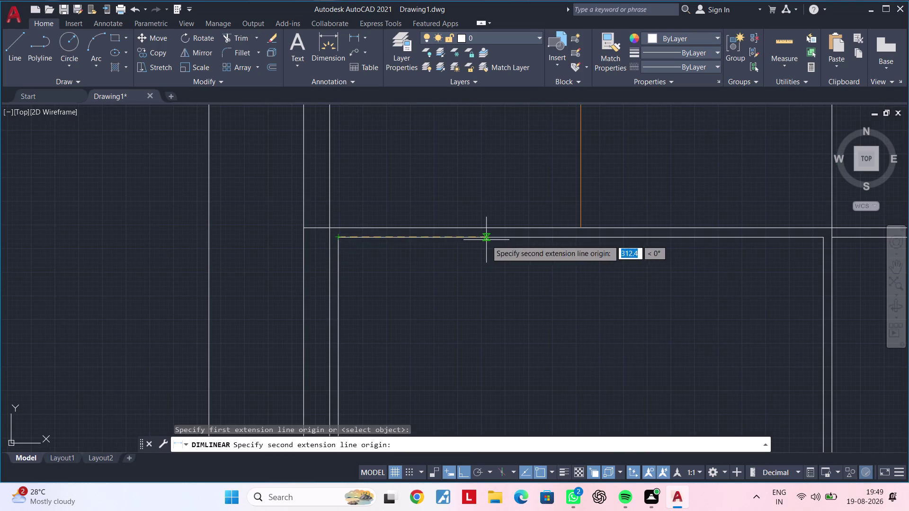
middle_drag(484, 240, 274, 244)
click(612, 241)
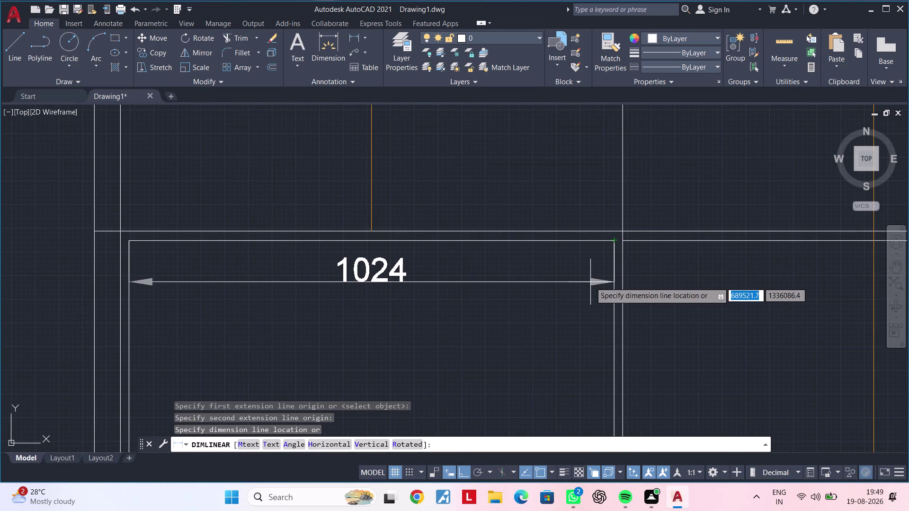
key(Escape)
key(Escape)
scroll(down, 3)
middle_drag(569, 281, 500, 246)
key(Escape)
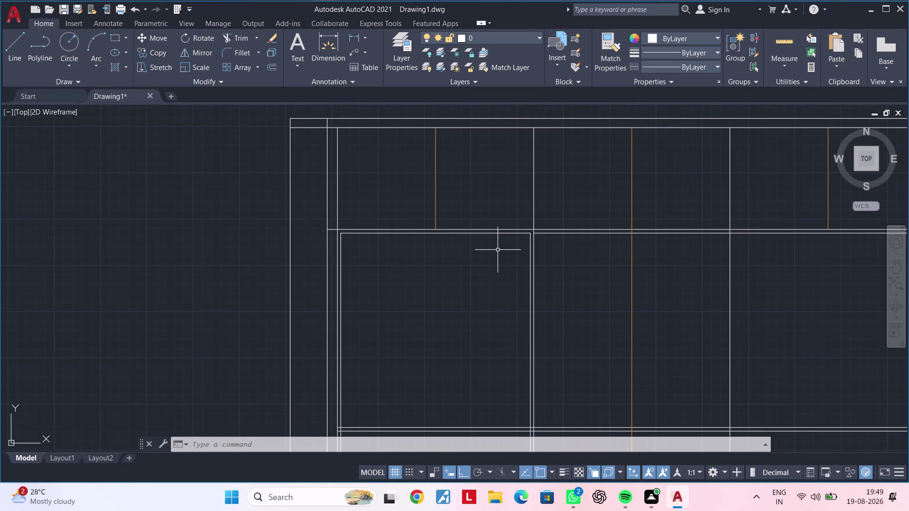
middle_drag(478, 283, 440, 261)
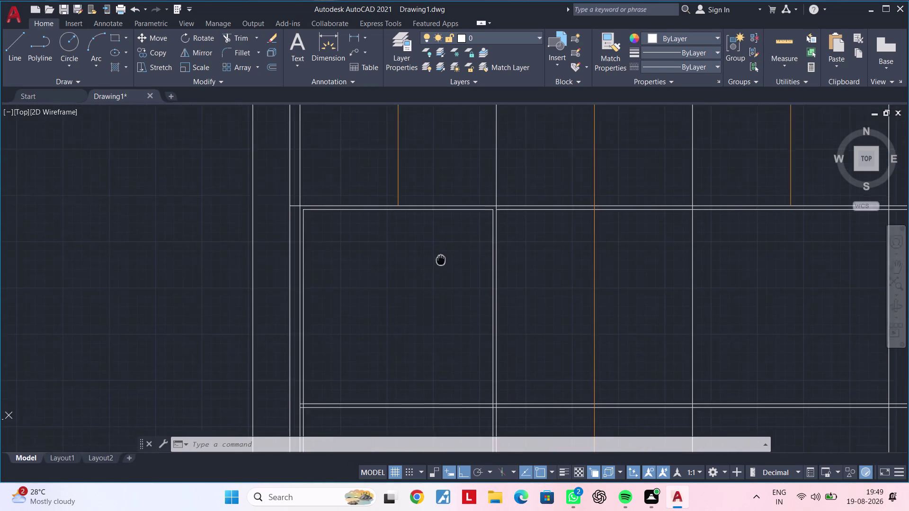
middle_drag(440, 261, 442, 258)
scroll(down, 3)
scroll(up, 3)
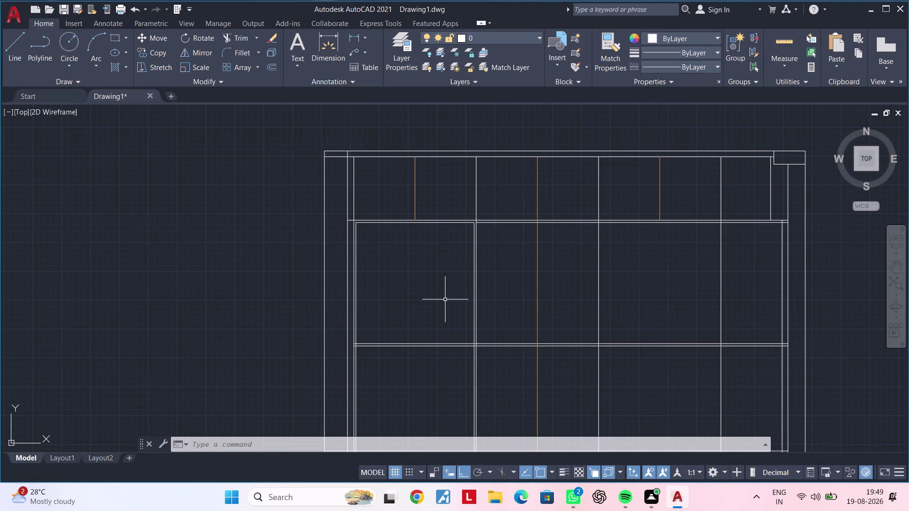
middle_drag(571, 293, 471, 294)
key(Escape)
key(Escape)
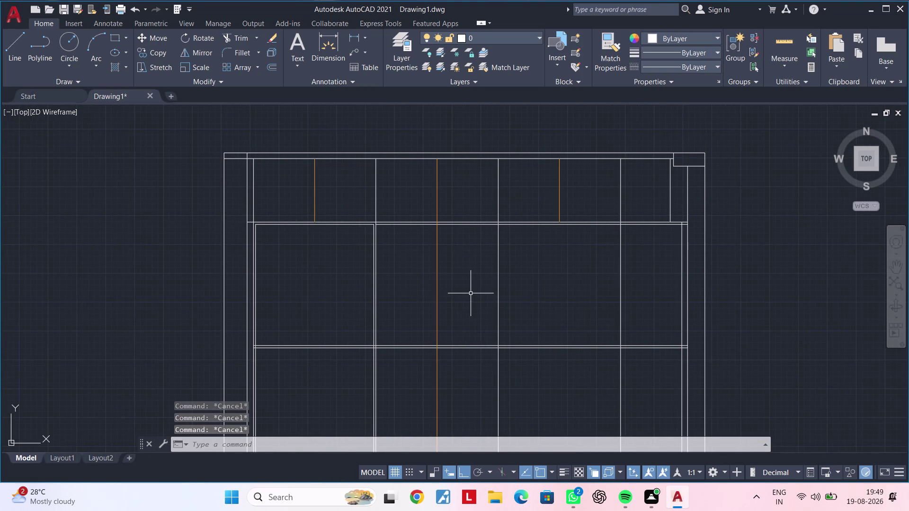
key(Escape)
key(Escape)
key(Escape)
key(Escape)
key(Escape)
key(Escape)
middle_drag(457, 335, 429, 267)
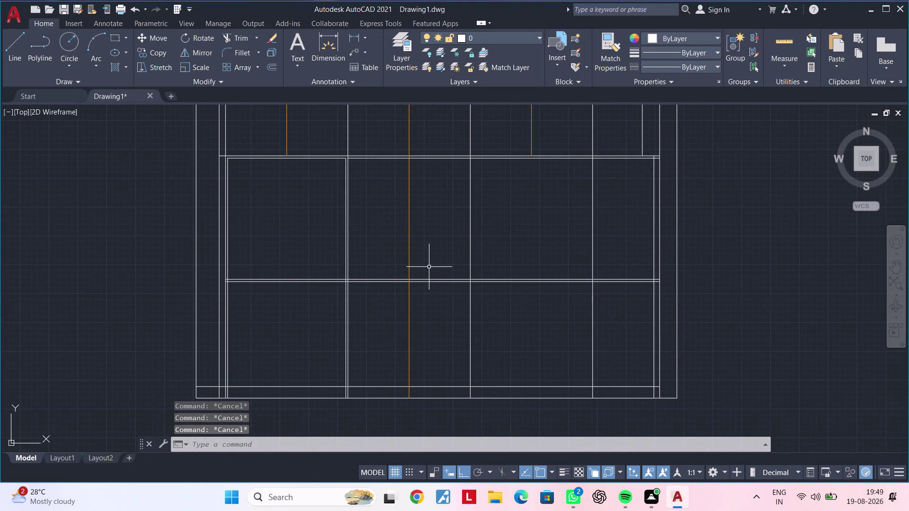
key(Escape)
key(Escape)
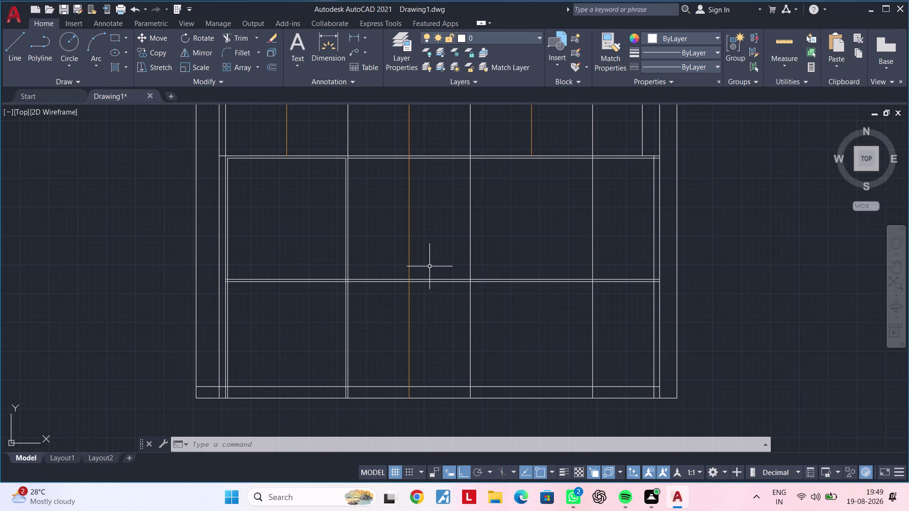
scroll(down, 3)
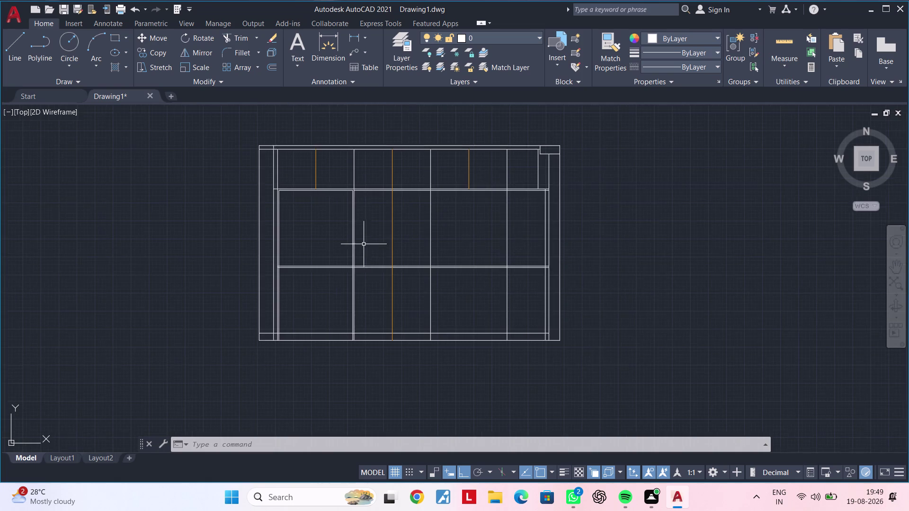
middle_drag(362, 264, 430, 233)
middle_drag(394, 257, 411, 245)
middle_drag(412, 245, 355, 257)
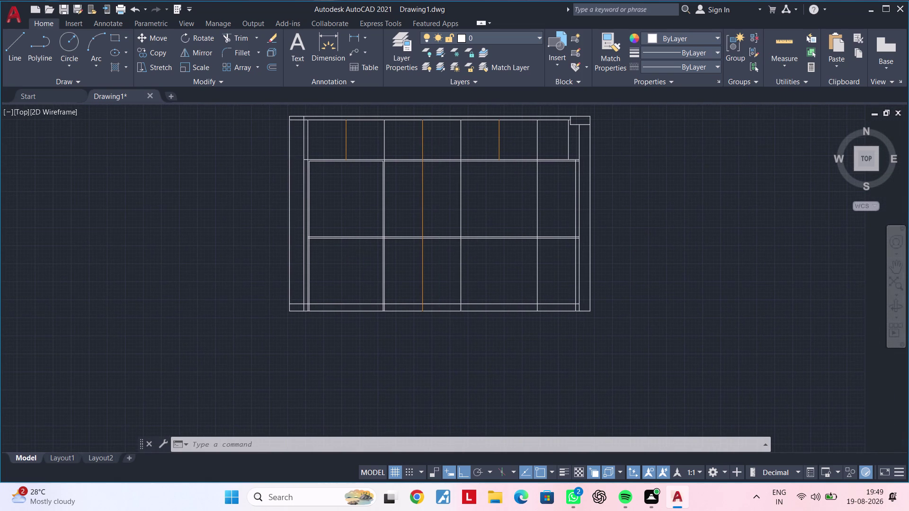
Trim the excess line pieces inside the shutter panels with TR.
key(Escape)
key(Escape)
text(tr)
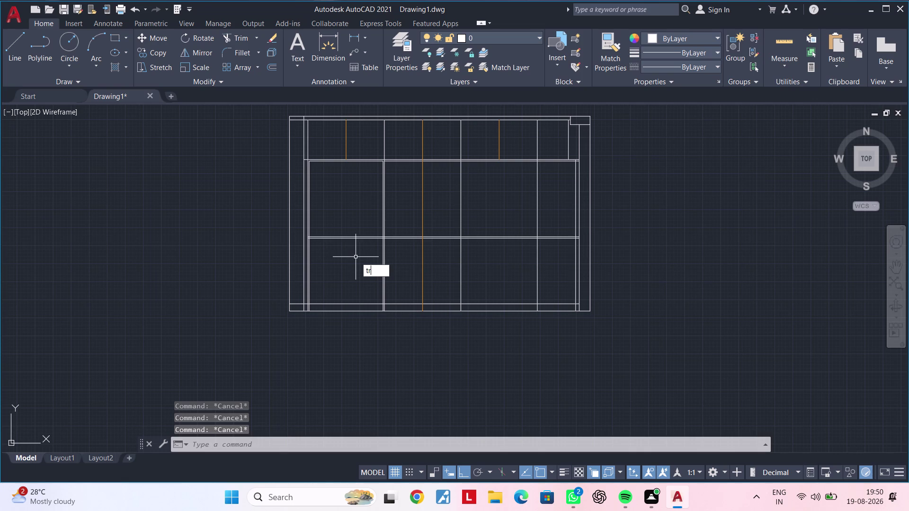
key(space)
click(405, 252)
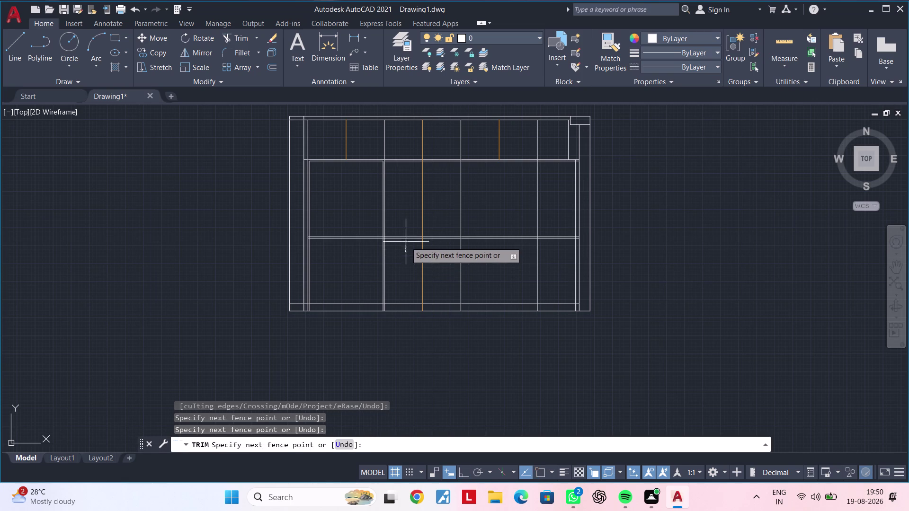
click(406, 215)
click(451, 253)
click(447, 214)
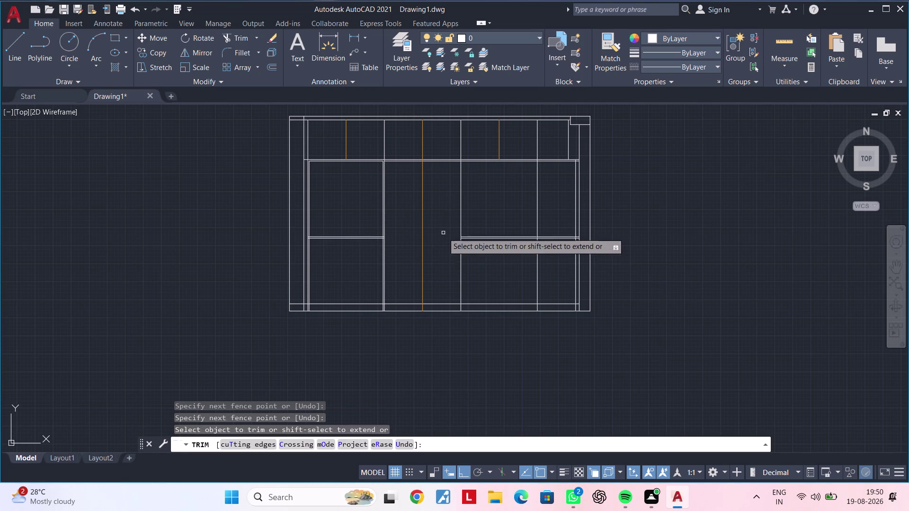
Trim the remaining leftover line segments in the panels.
scroll(down, 3)
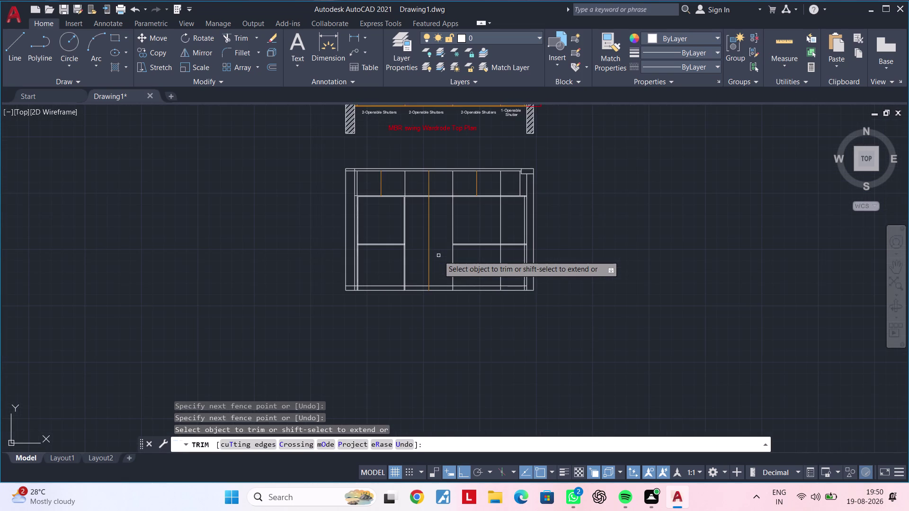
scroll(up, 3)
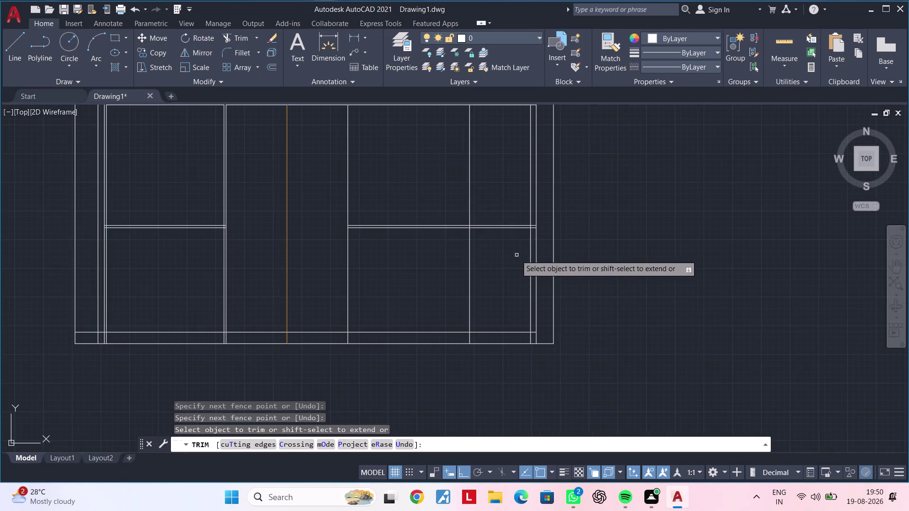
drag(516, 255, 514, 248)
click(498, 197)
scroll(up, 3)
scroll(up, 3)
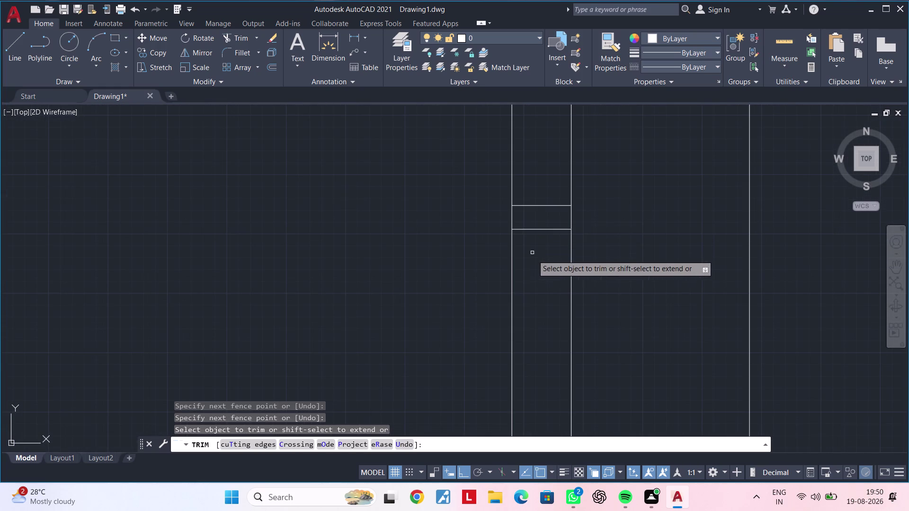
click(537, 266)
click(533, 195)
Pan across the wardrobe elevation and end the Trim command.
scroll(down, 3)
scroll(down, 3)
middle_drag(451, 262, 454, 262)
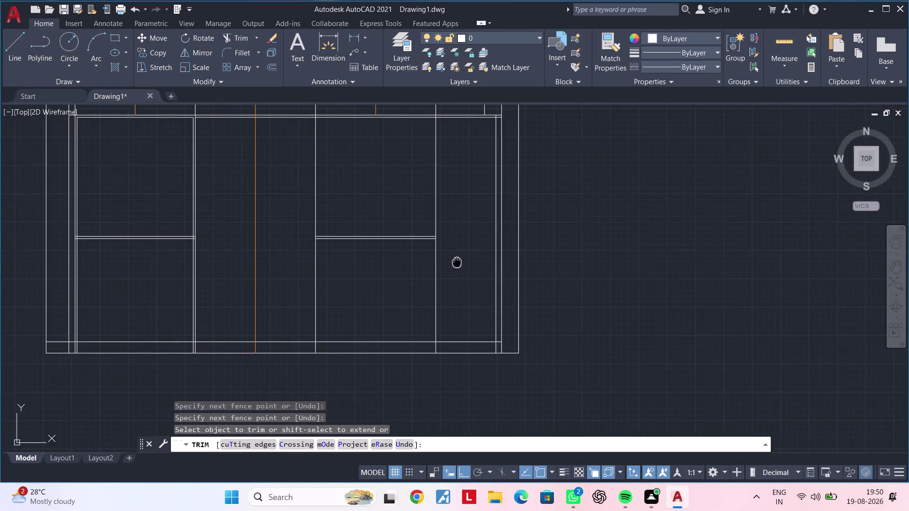
middle_drag(454, 262, 593, 251)
middle_drag(514, 260, 606, 269)
key(Escape)
key(Escape)
middle_drag(374, 284, 453, 279)
key(Escape)
key(Escape)
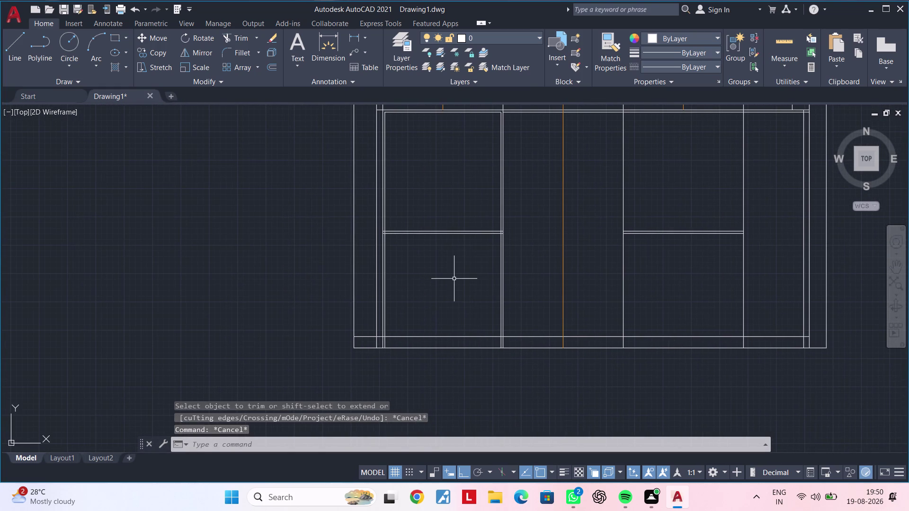
key(Escape)
key(Escape)
key(Escape)
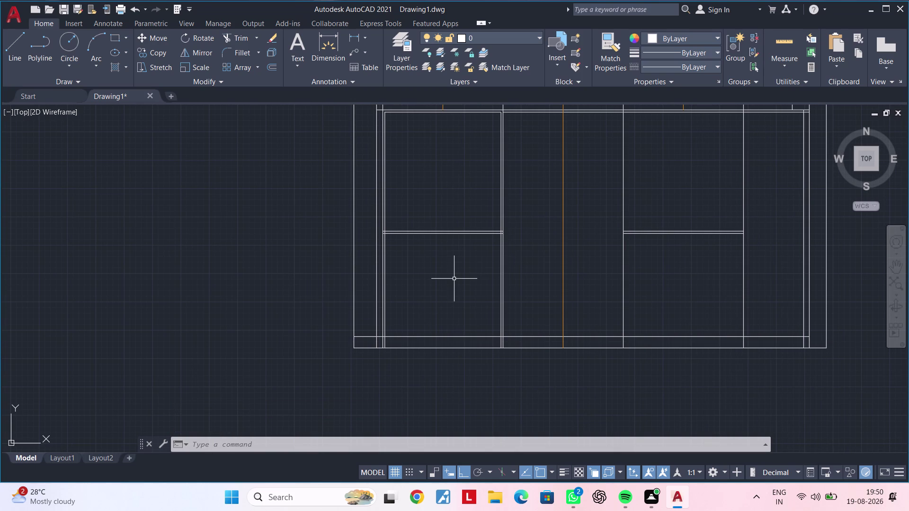
Start a linear dimension at the wardrobe's top-left corner.
middle_drag(402, 127, 388, 199)
scroll(up, 3)
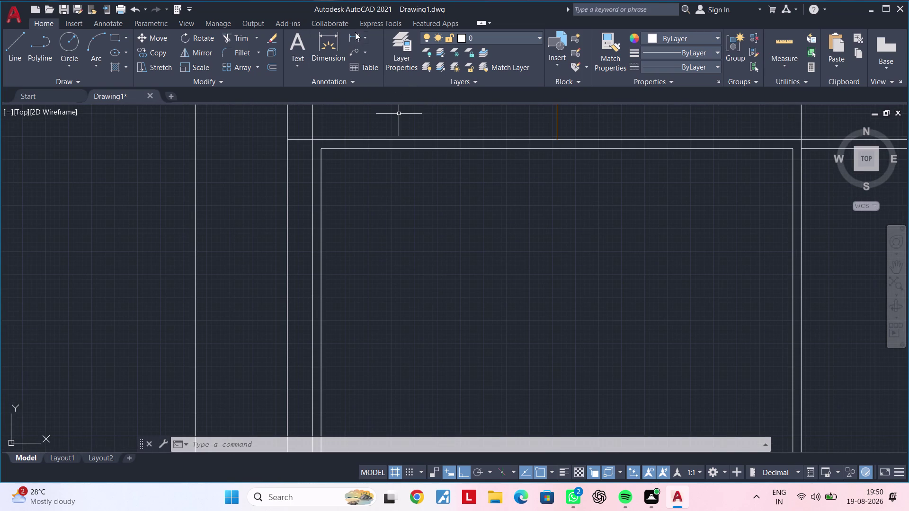
click(355, 32)
scroll(up, 3)
click(311, 160)
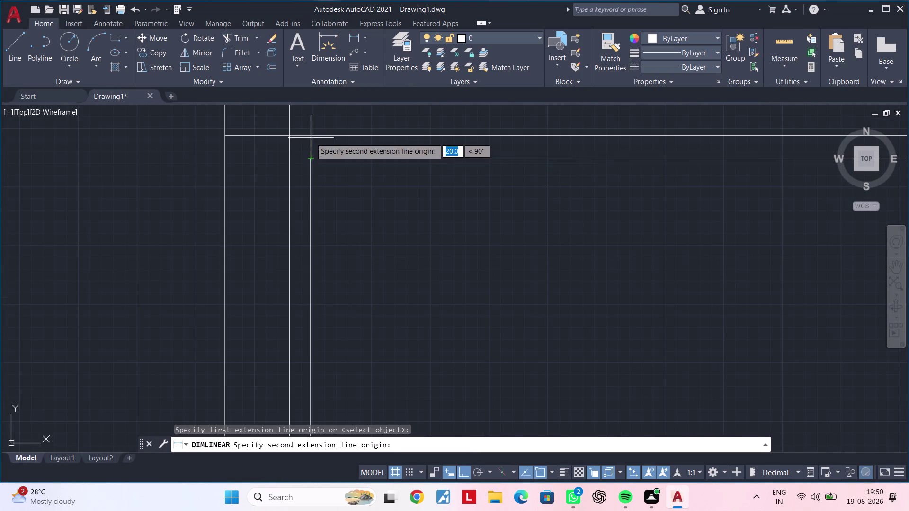
click(310, 137)
scroll(down, 3)
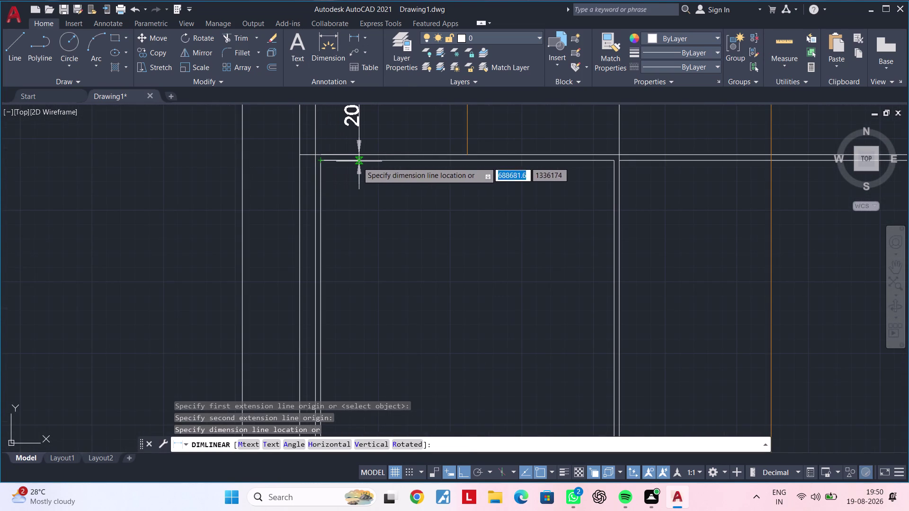
key(Escape)
key(Escape)
key(Escape)
scroll(down, 3)
middle_drag(438, 194, 448, 146)
key(Escape)
key(Escape)
middle_drag(452, 204, 456, 173)
key(Escape)
scroll(down, 3)
middle_drag(468, 188, 469, 170)
key(Escape)
key(Escape)
key(Escape)
key(Escape)
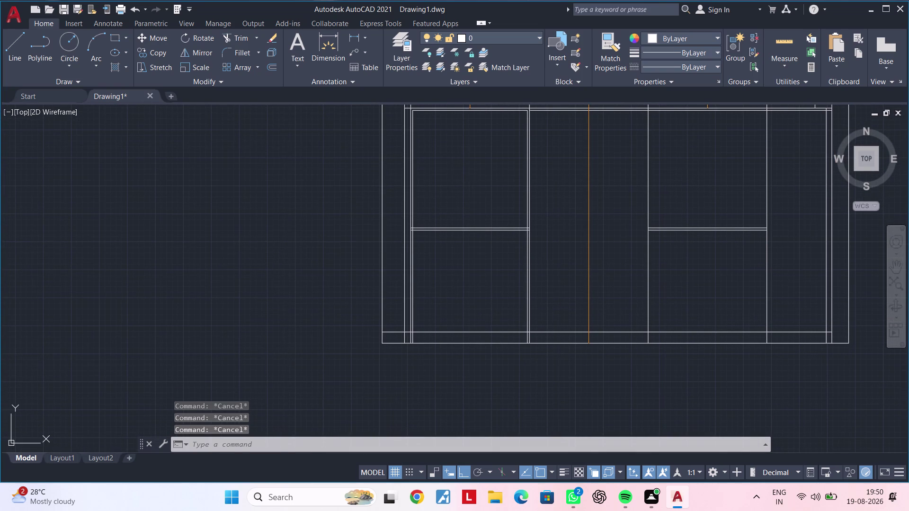
key(Escape)
key(Escape)
key(Escape)
key(Escape)
text(of)
key(space)
text(20)
key(Return)
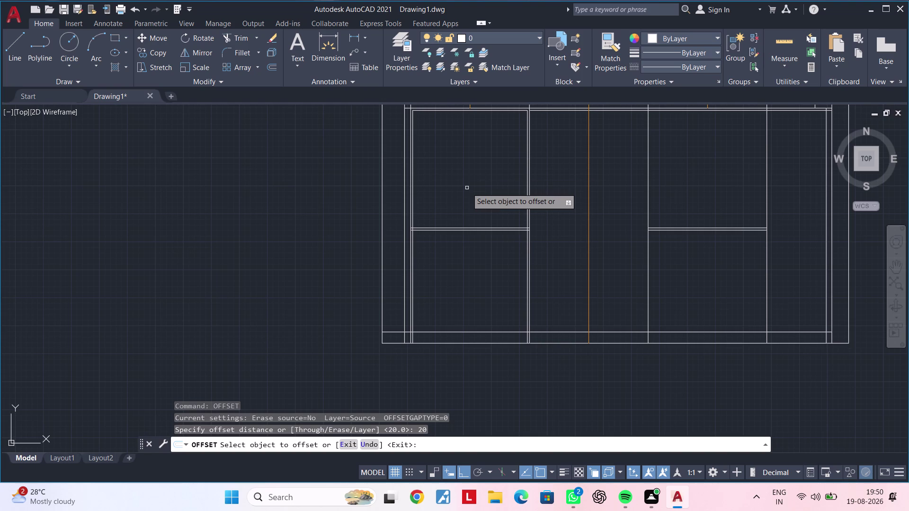
key(Escape)
key(Escape)
key(Escape)
key(Escape)
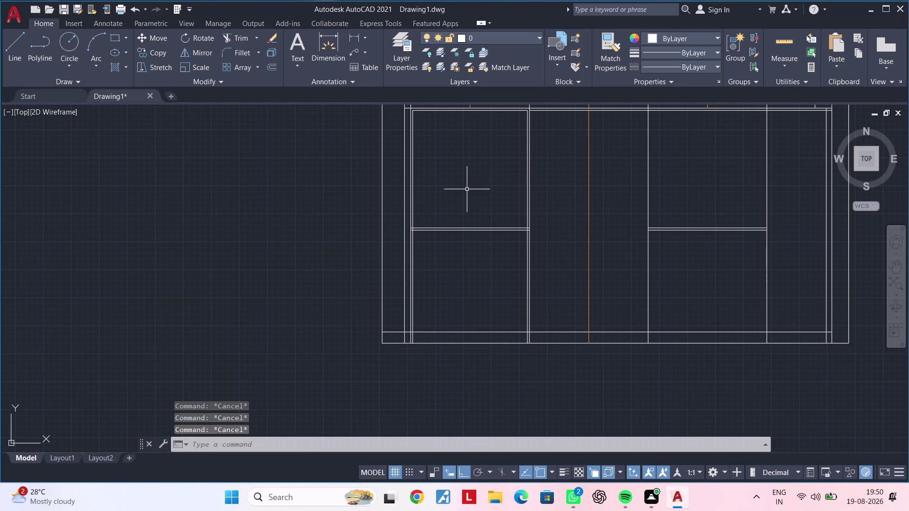
middle_drag(445, 189, 399, 196)
key(Escape)
key(Escape)
text(o)
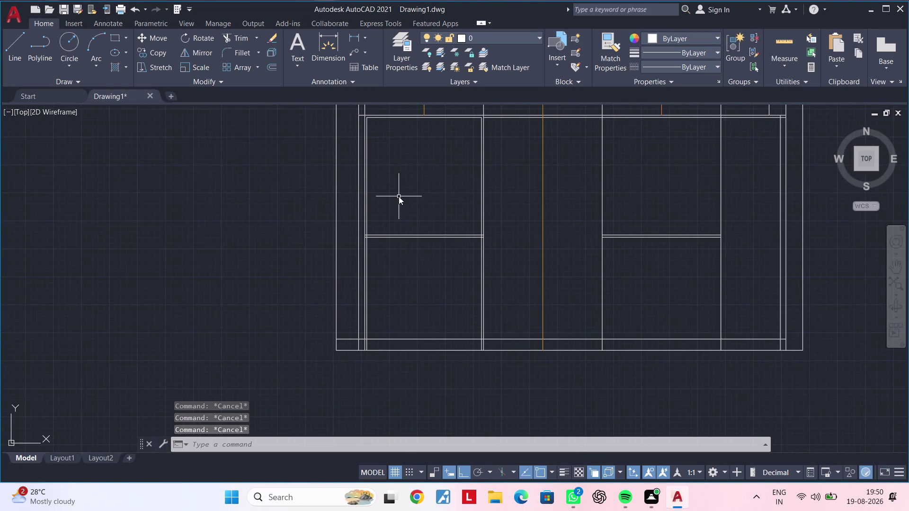
text(f)
key(space)
text(18)
key(Return)
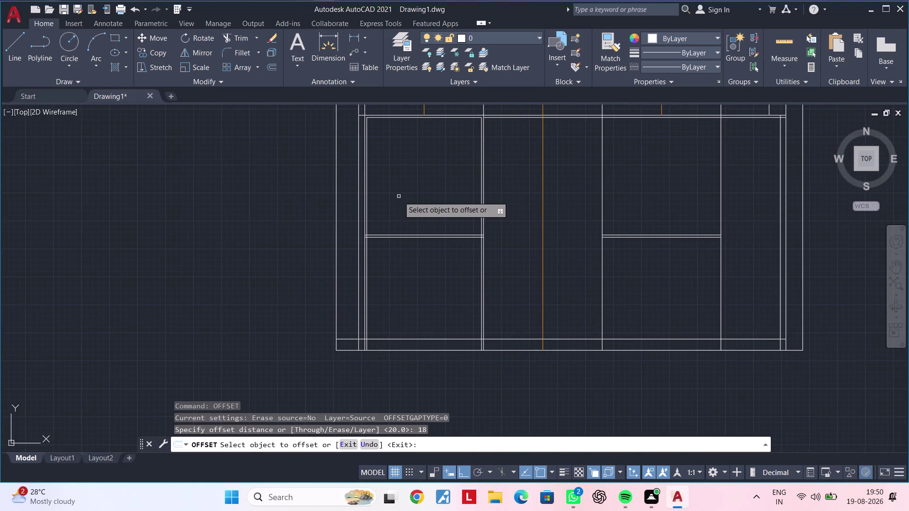
scroll(up, 3)
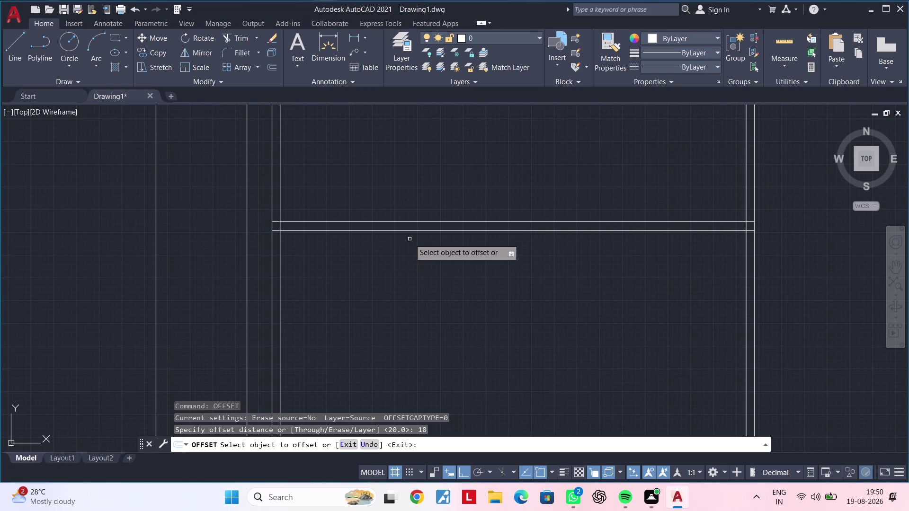
scroll(down, 3)
key(Escape)
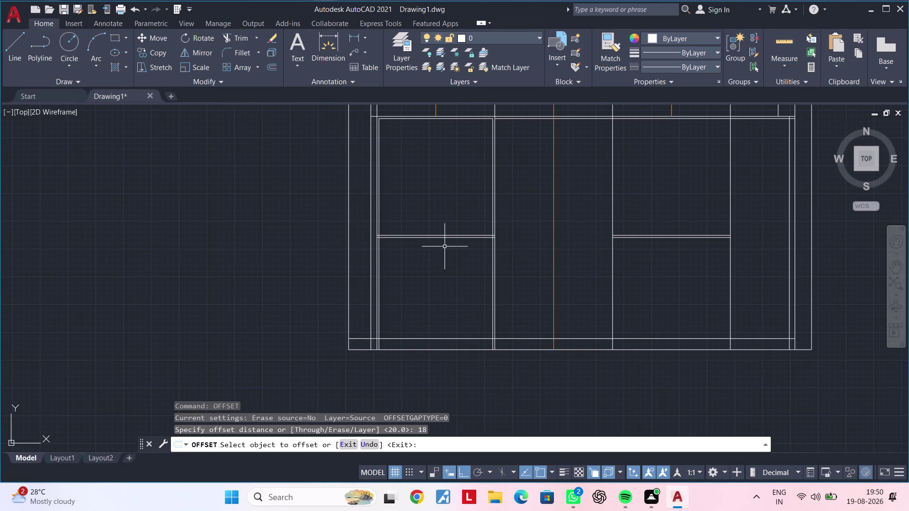
key(Escape)
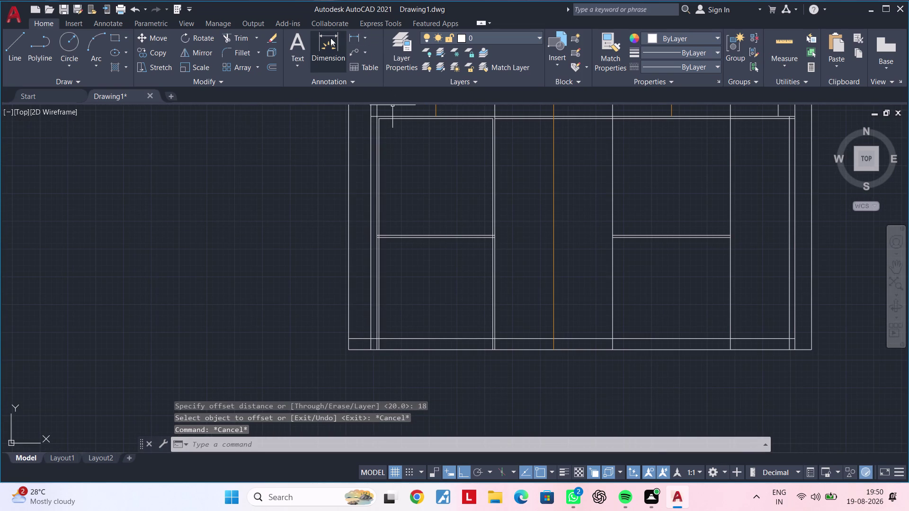
click(351, 38)
middle_drag(473, 147, 464, 191)
scroll(up, 3)
scroll(up, 3)
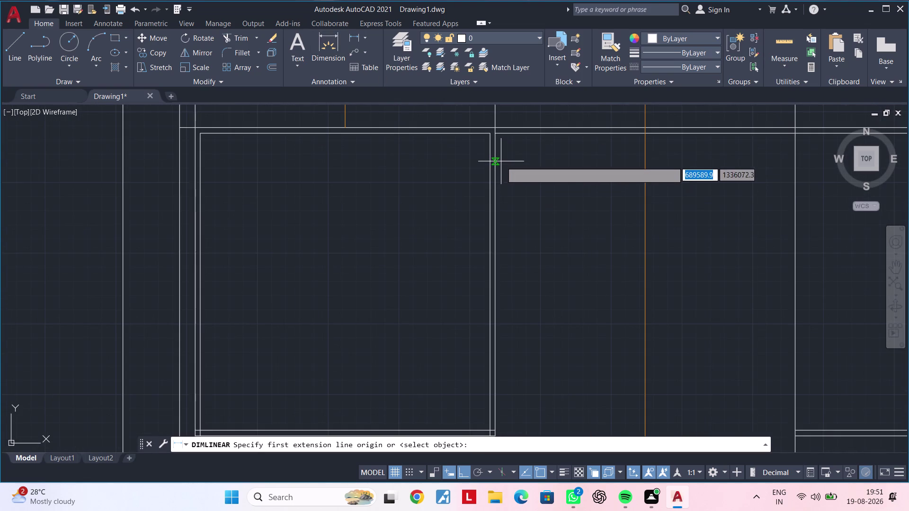
click(491, 136)
middle_drag(491, 287, 493, 189)
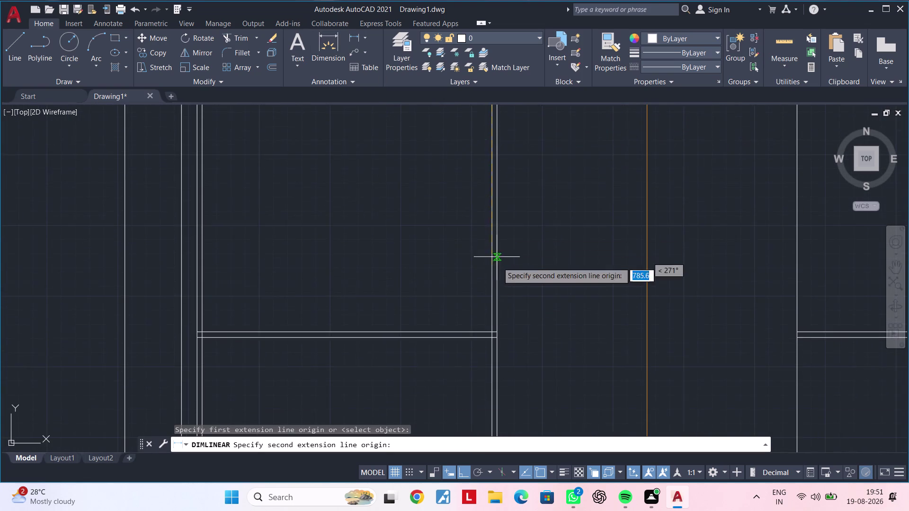
scroll(up, 3)
click(484, 377)
scroll(down, 3)
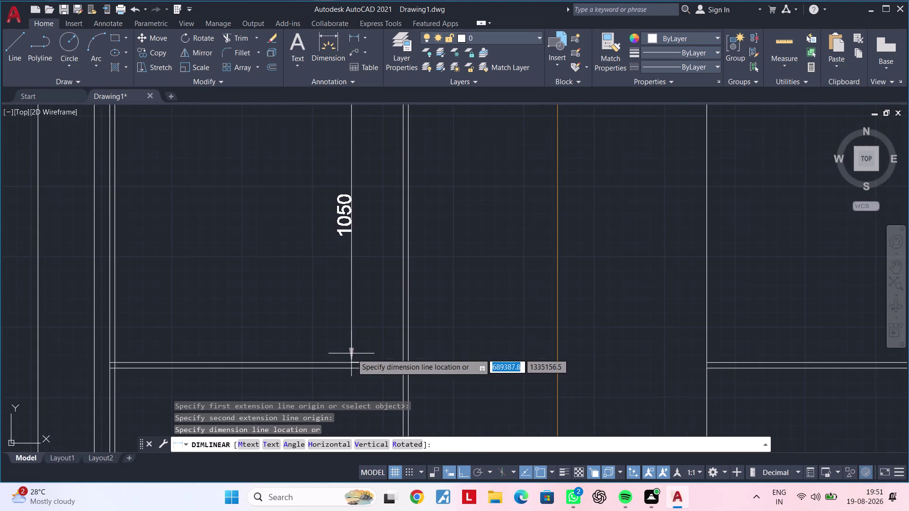
middle_drag(352, 354, 340, 354)
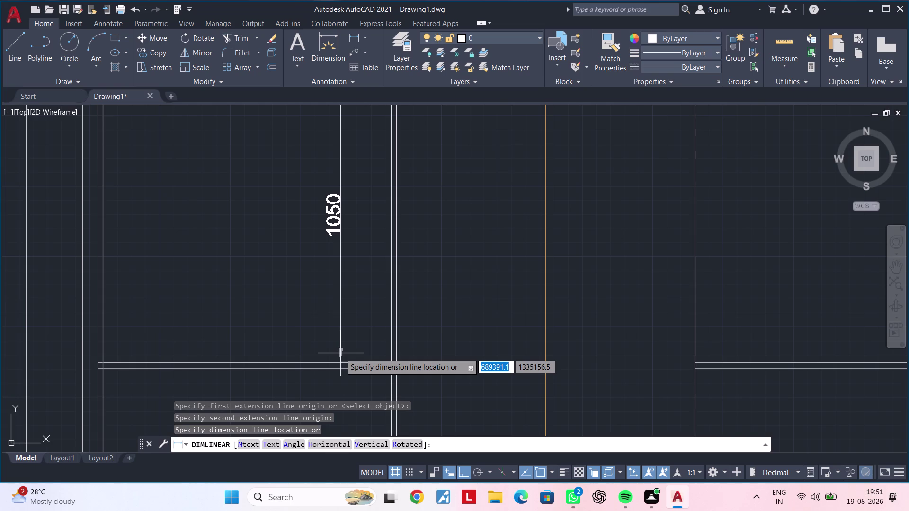
key(Escape)
key(Escape)
middle_drag(353, 356, 374, 309)
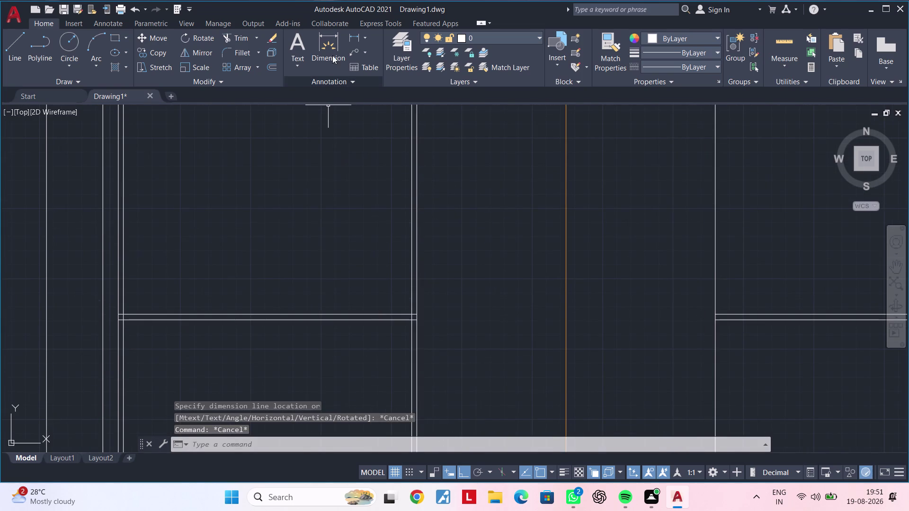
click(354, 35)
scroll(up, 3)
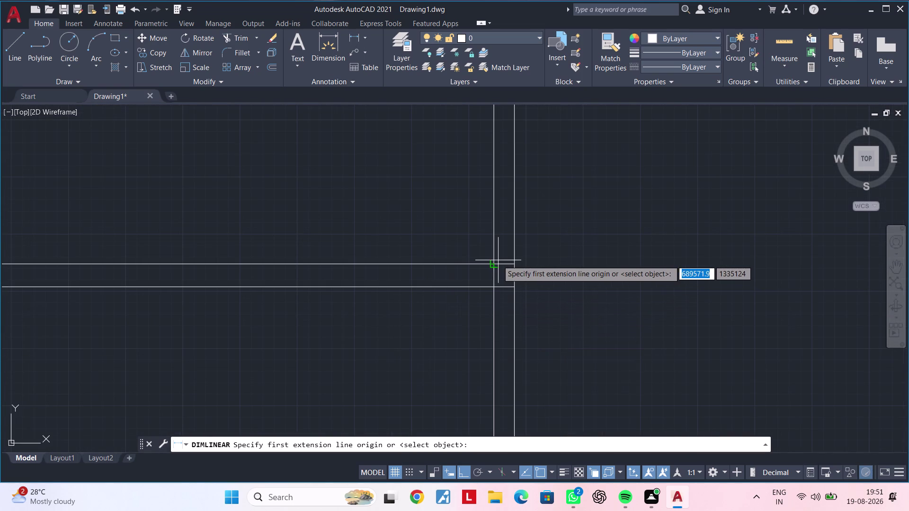
click(494, 262)
click(492, 291)
scroll(down, 3)
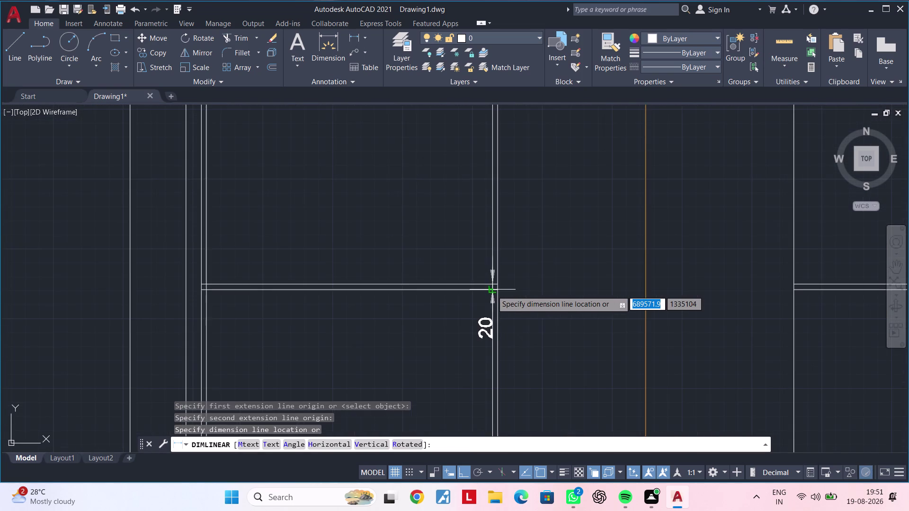
key(Escape)
middle_drag(452, 313, 517, 280)
key(Escape)
middle_drag(460, 288, 501, 263)
key(Escape)
key(Escape)
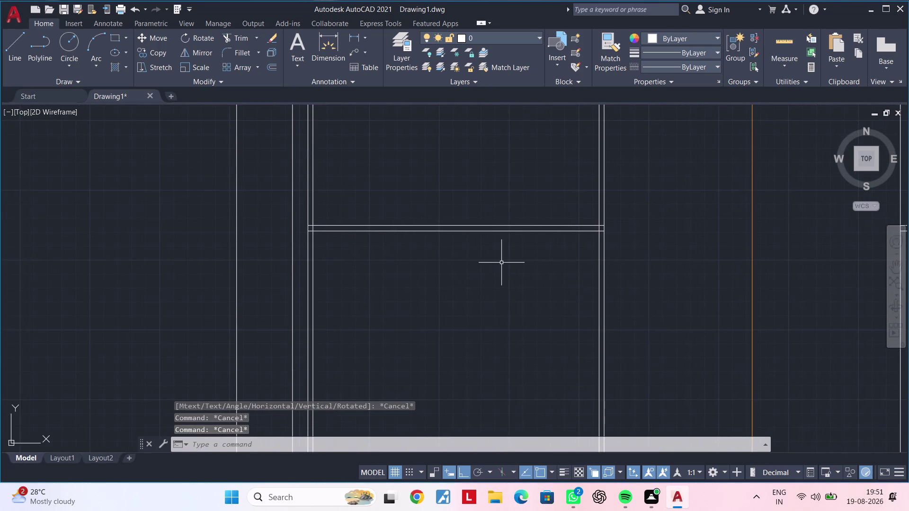
Offset the middle rail's lower line 200 units downward.
text(of)
key(space)
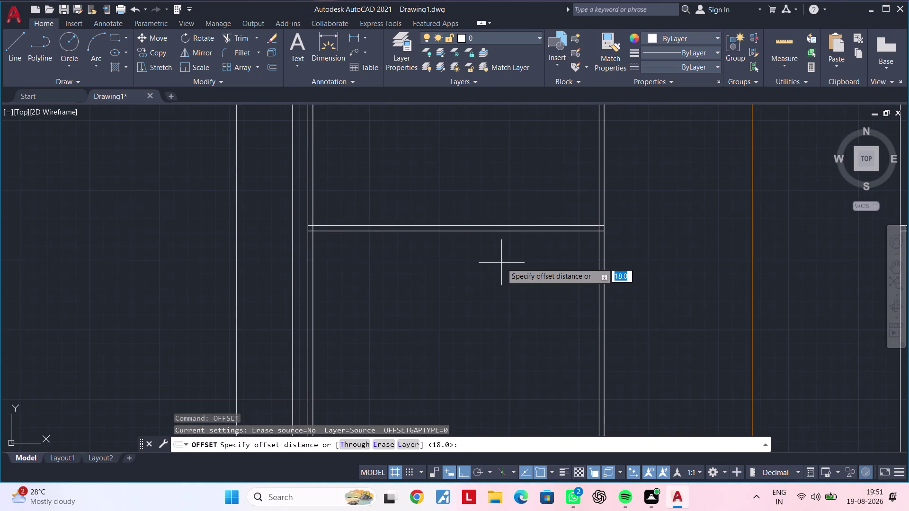
text(200)
key(Return)
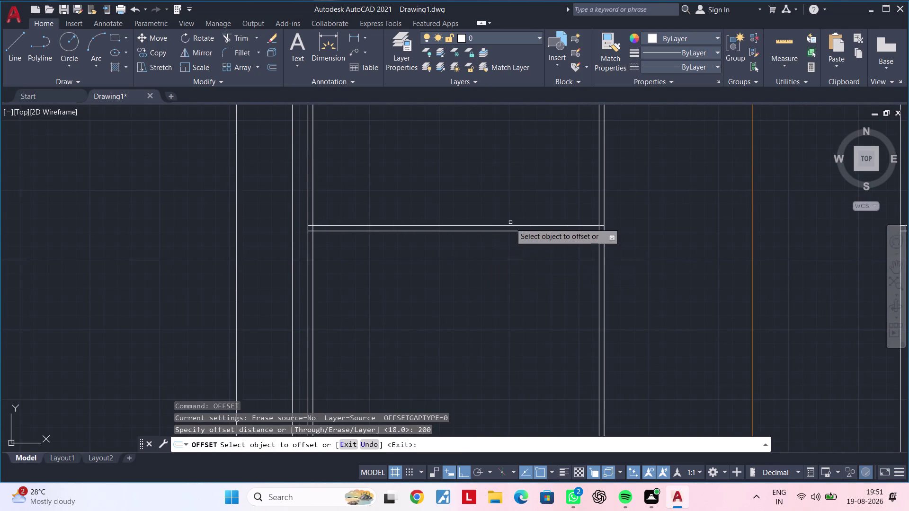
click(513, 231)
click(514, 287)
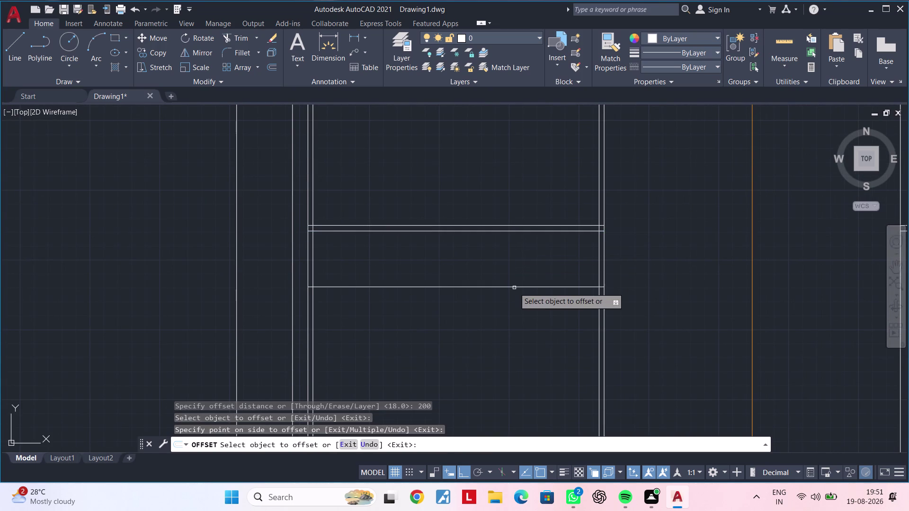
middle_drag(514, 287, 502, 299)
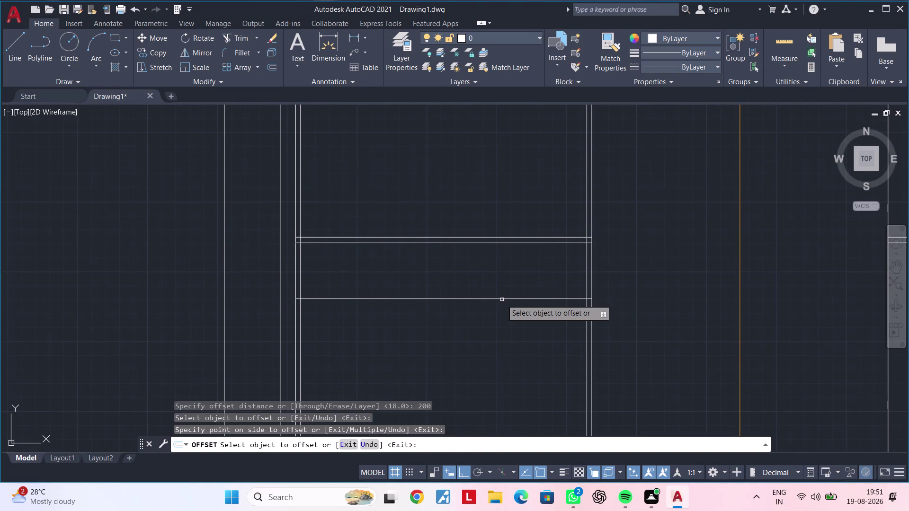
key(Escape)
key(Escape)
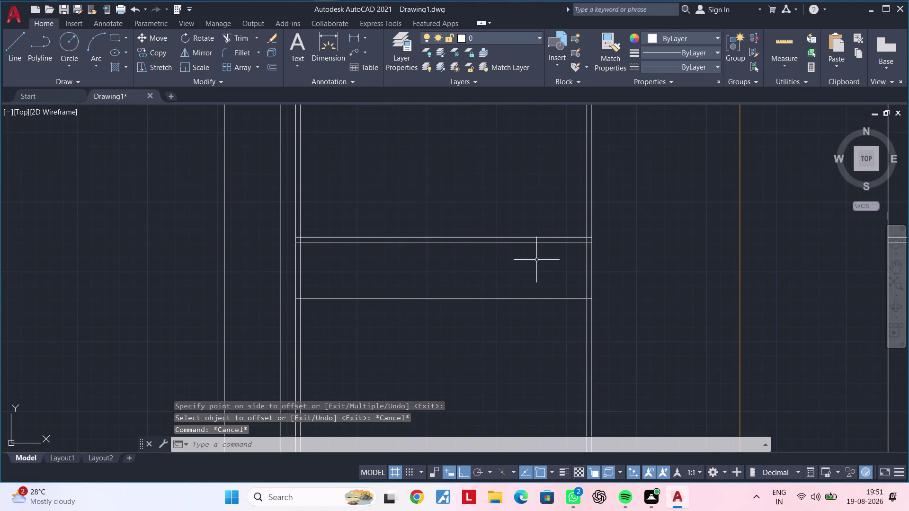
Trim two overhanging line ends near the shutter panel corner.
middle_drag(529, 265, 465, 300)
scroll(up, 3)
middle_drag(538, 291, 539, 324)
key(Escape)
key(Escape)
scroll(up, 3)
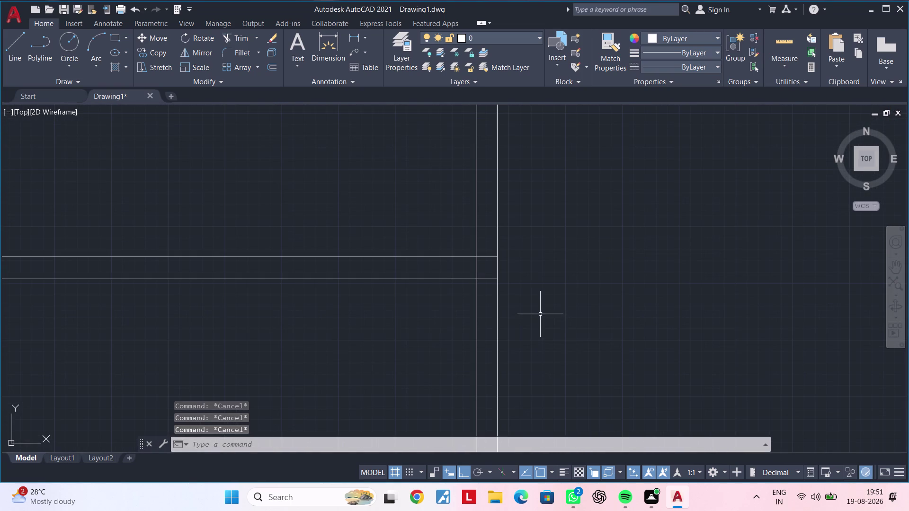
key(t)
text(r)
key(space)
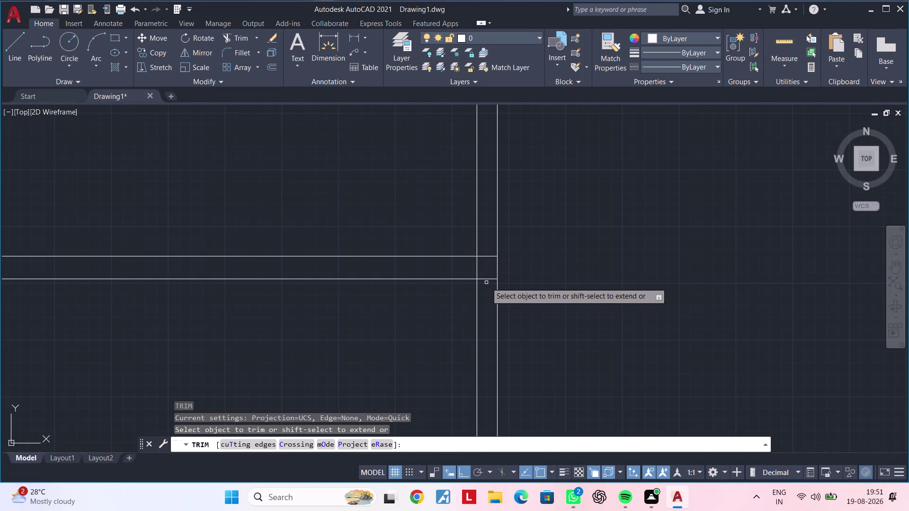
click(486, 283)
click(486, 255)
Fence-trim the remaining overhangs at the next drawer corner and end the command.
scroll(down, 3)
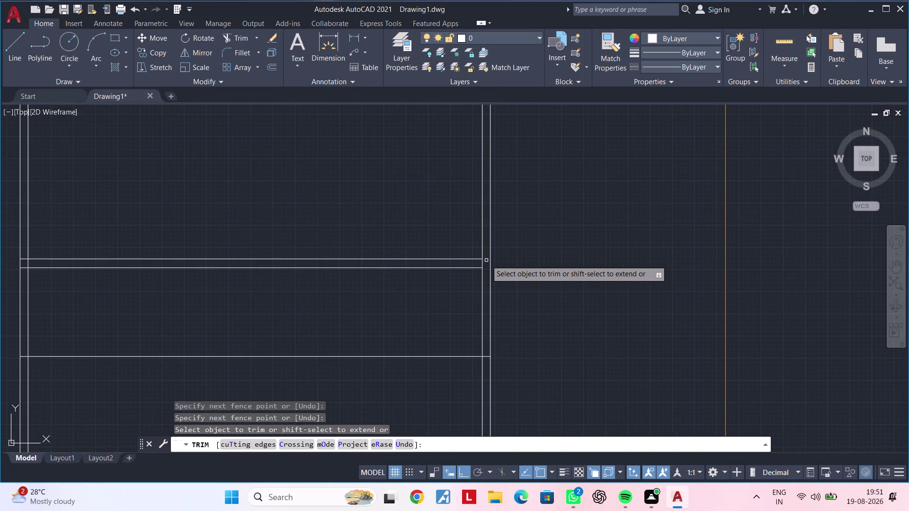
middle_drag(180, 296, 509, 263)
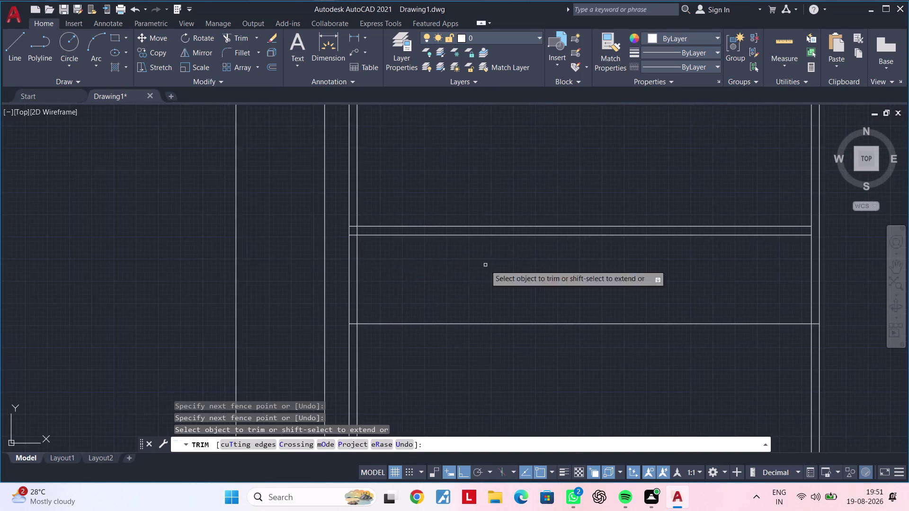
scroll(up, 3)
drag(327, 236, 327, 228)
drag(328, 217, 330, 186)
click(330, 183)
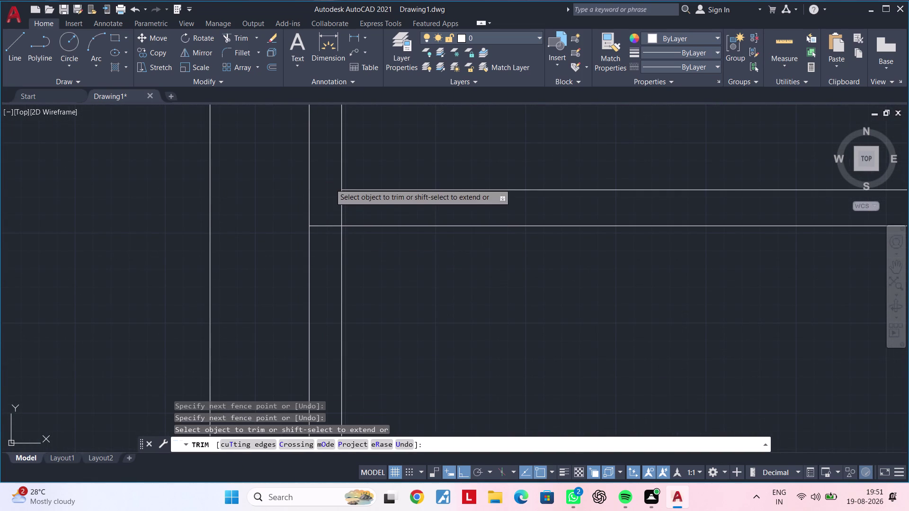
drag(327, 201, 327, 234)
click(327, 234)
click(327, 218)
scroll(down, 3)
middle_drag(368, 246, 354, 222)
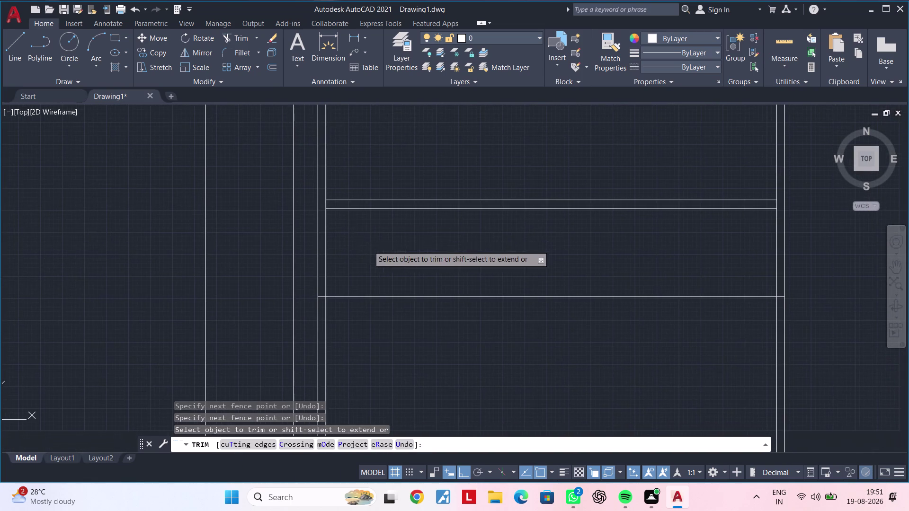
key(Escape)
key(Escape)
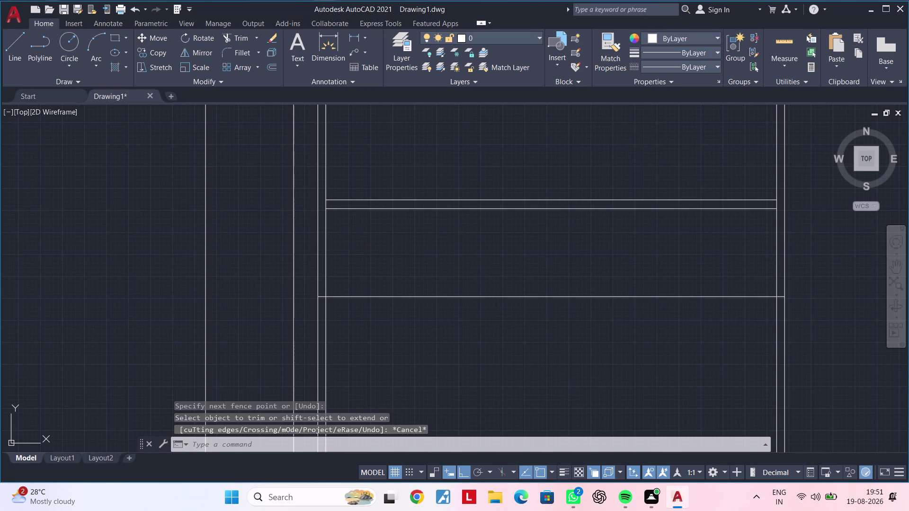
key(Escape)
key(Escape)
key(Escape)
key(Escape)
key(Escape)
key(Escape)
key(Escape)
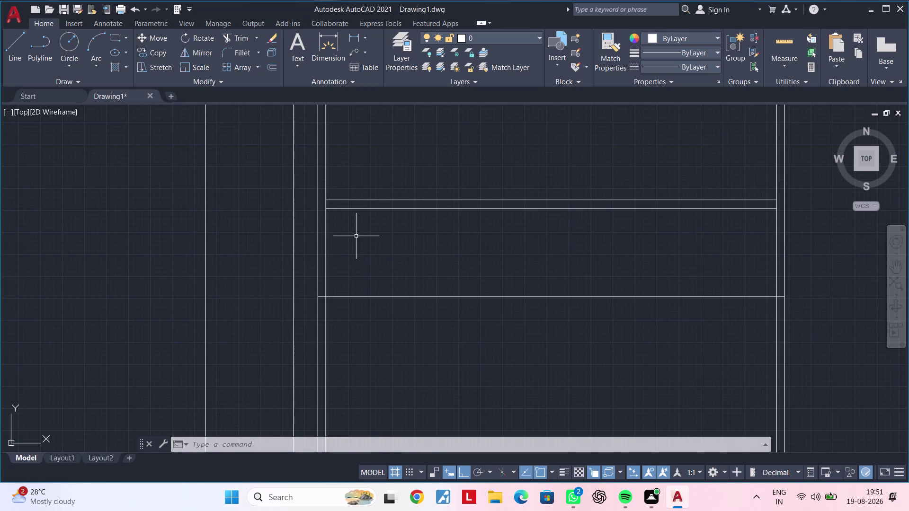
Offset the drawer front's left and right edges 50 units inward.
text(of)
key(space)
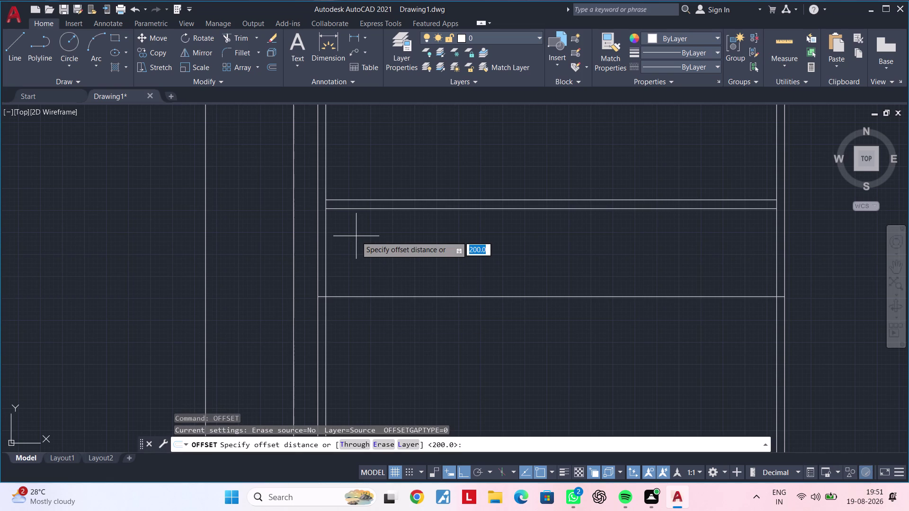
text(50)
key(Return)
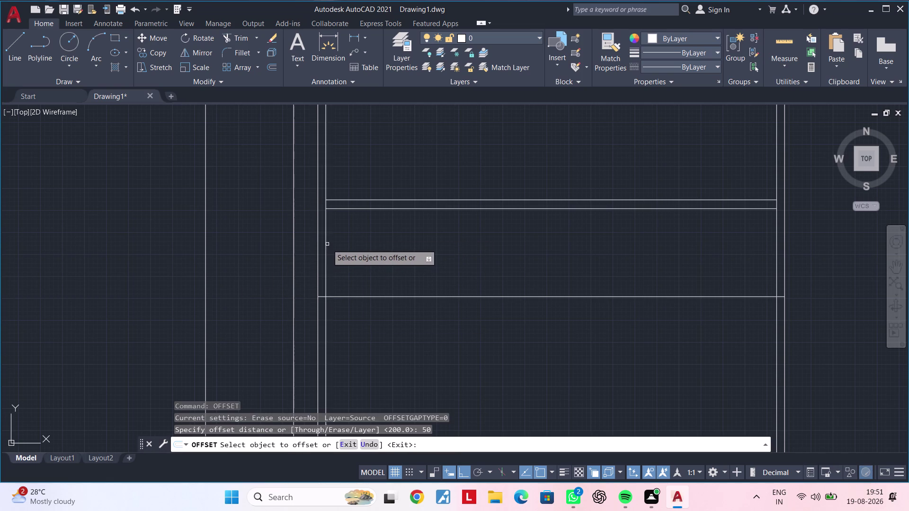
click(326, 245)
click(371, 246)
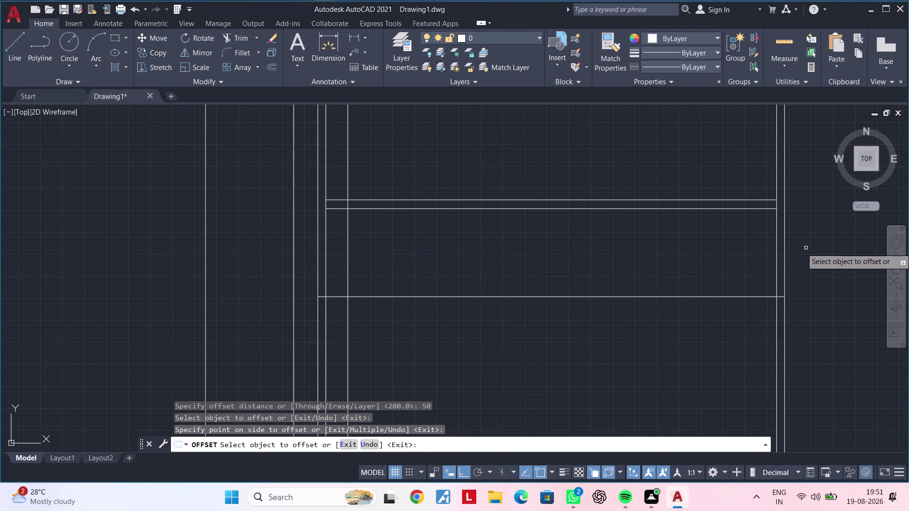
click(776, 250)
click(675, 254)
key(Escape)
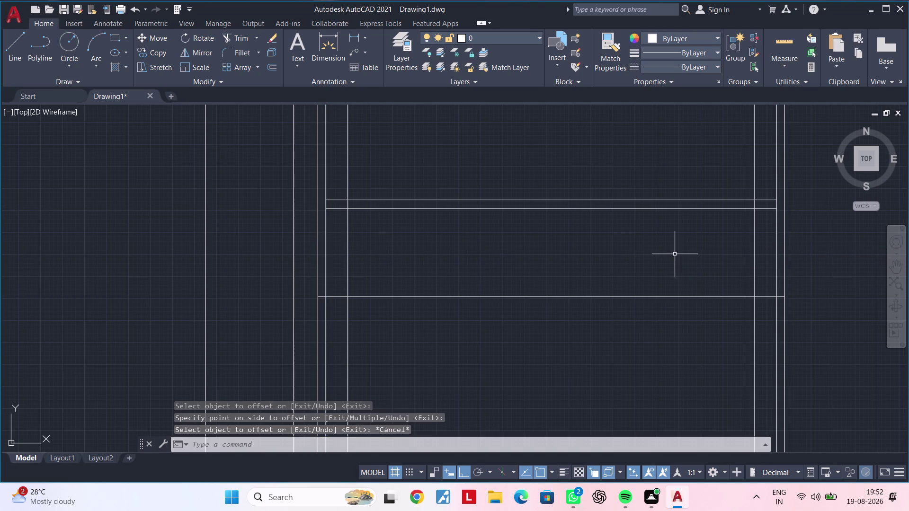
key(Escape)
Trim the new inner lines' ends above and below the drawer front.
text(tr)
key(space)
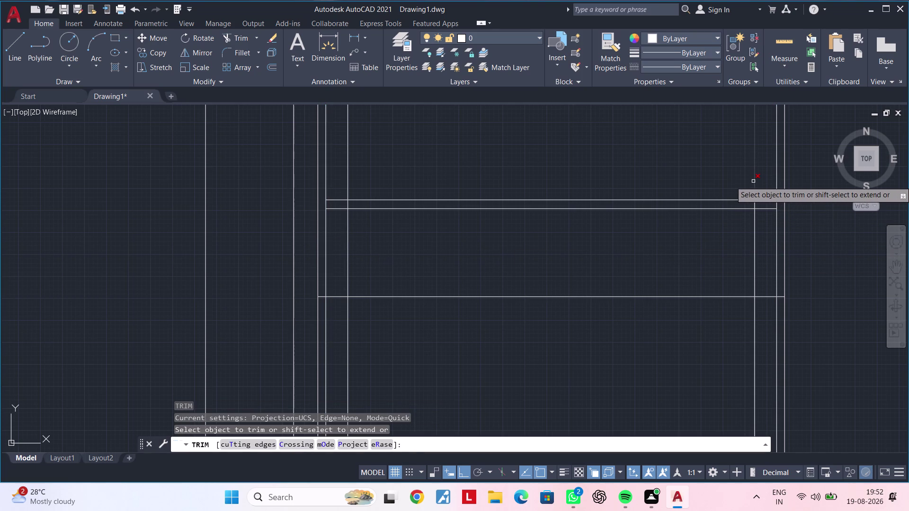
click(754, 182)
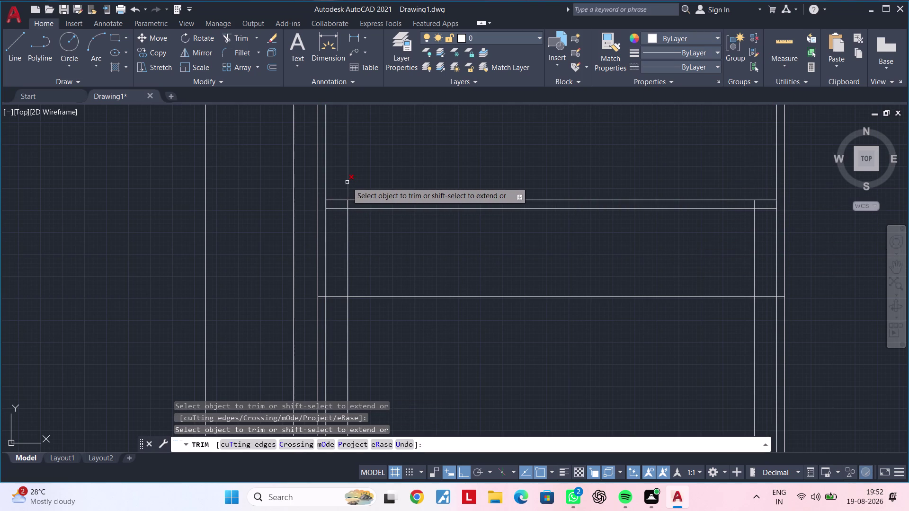
click(347, 182)
click(348, 312)
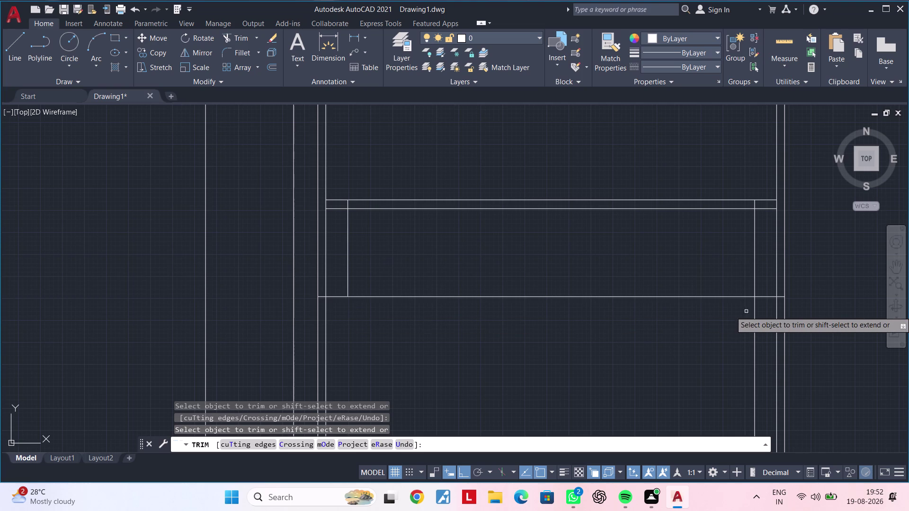
click(754, 312)
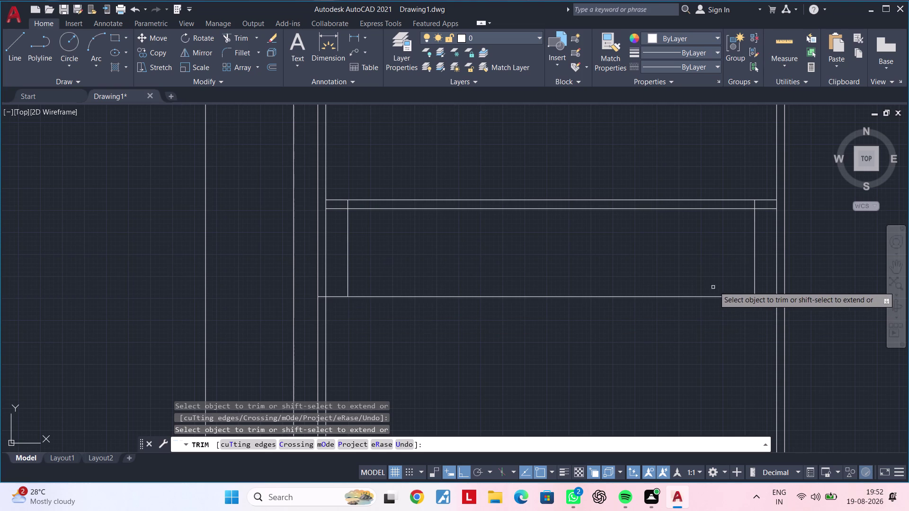
scroll(up, 3)
click(748, 212)
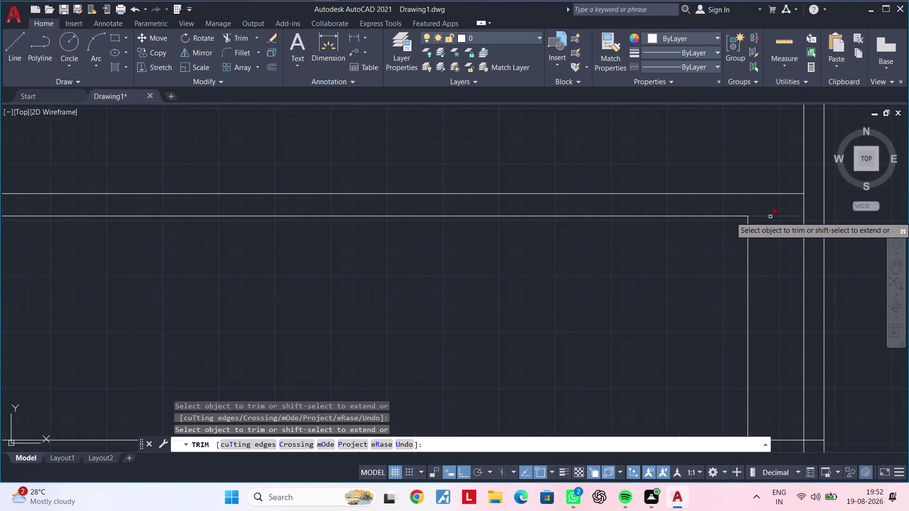
click(770, 217)
Trim the remaining small overhangs at both drawer corners to finish the inset rectangle.
scroll(down, 3)
middle_drag(514, 271, 557, 270)
scroll(up, 3)
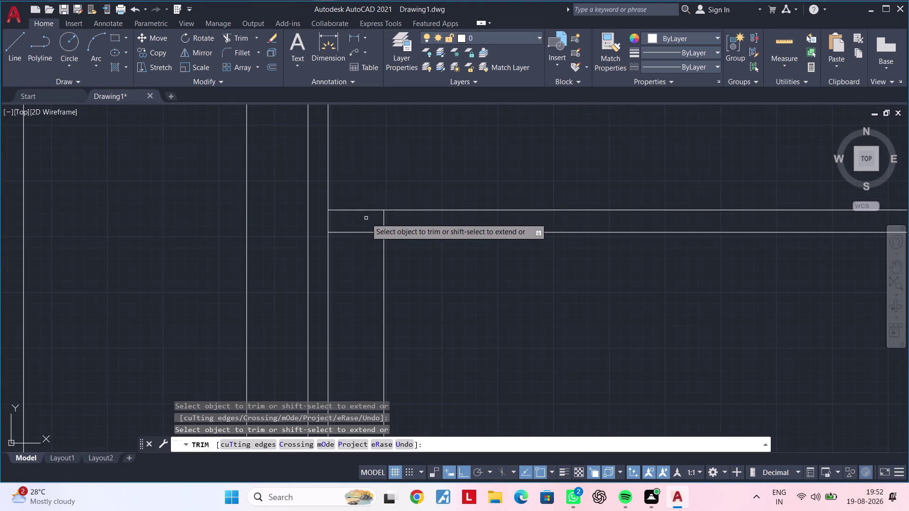
click(384, 221)
click(374, 232)
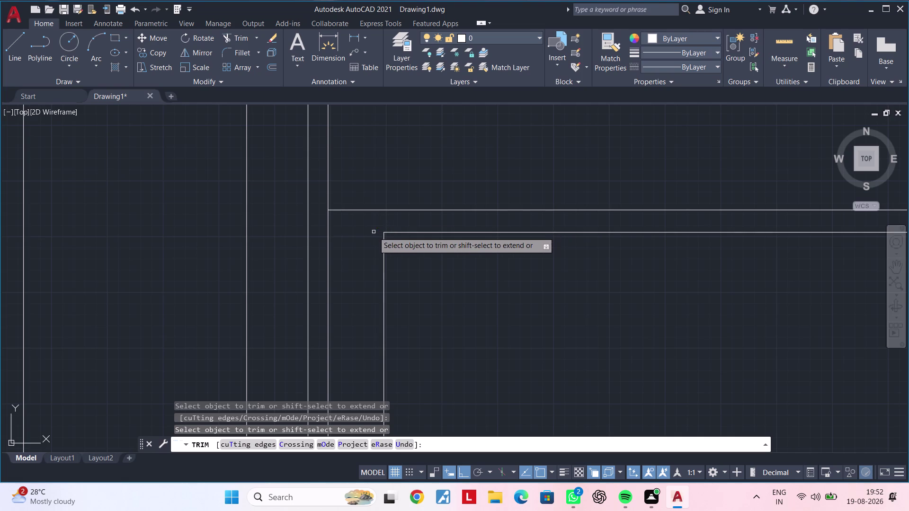
scroll(down, 3)
middle_drag(464, 266, 401, 220)
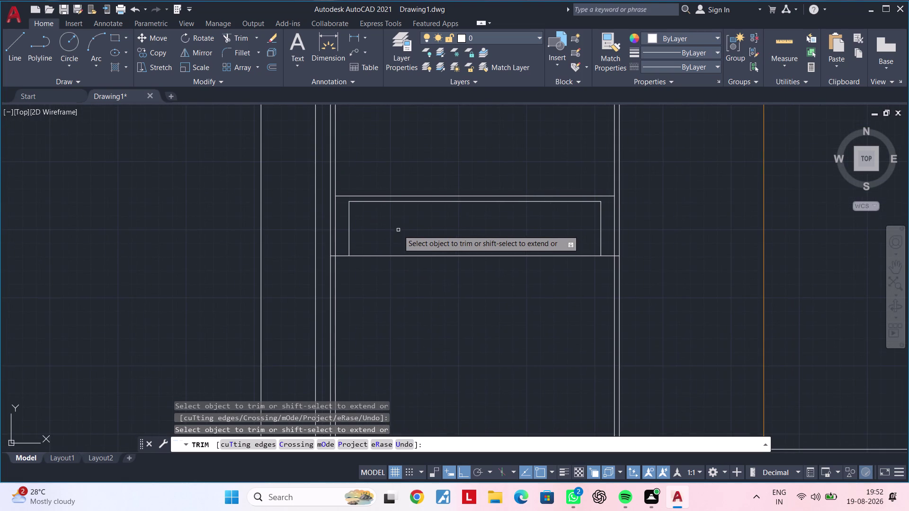
scroll(up, 3)
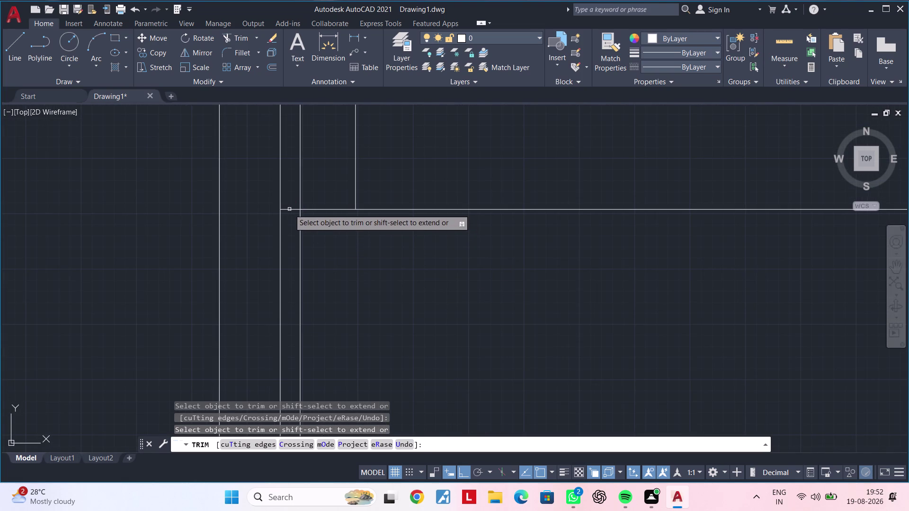
click(290, 209)
scroll(down, 3)
middle_drag(521, 254, 432, 255)
scroll(up, 3)
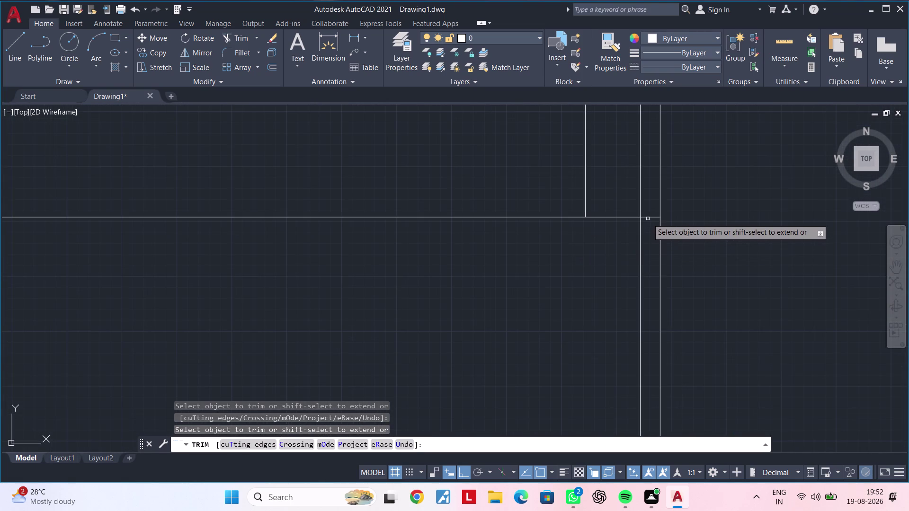
click(648, 218)
scroll(down, 3)
middle_drag(549, 294, 607, 262)
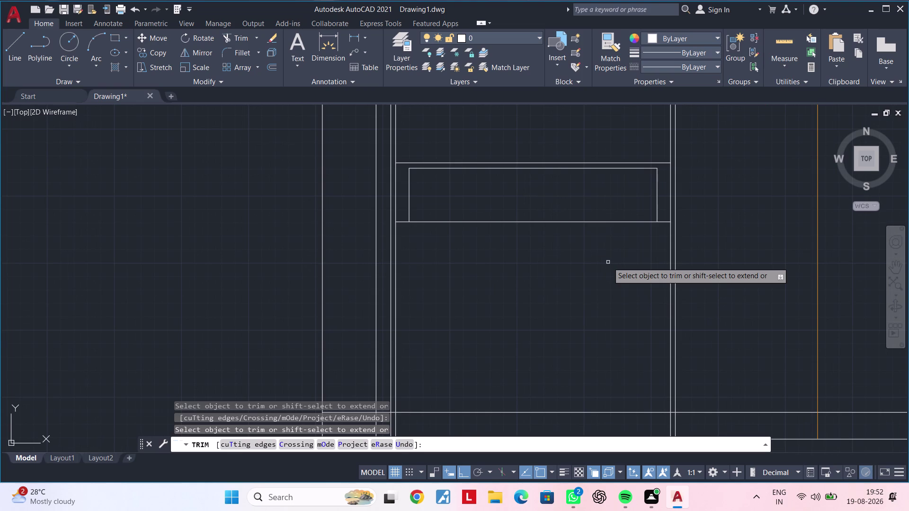
middle_drag(598, 277, 604, 217)
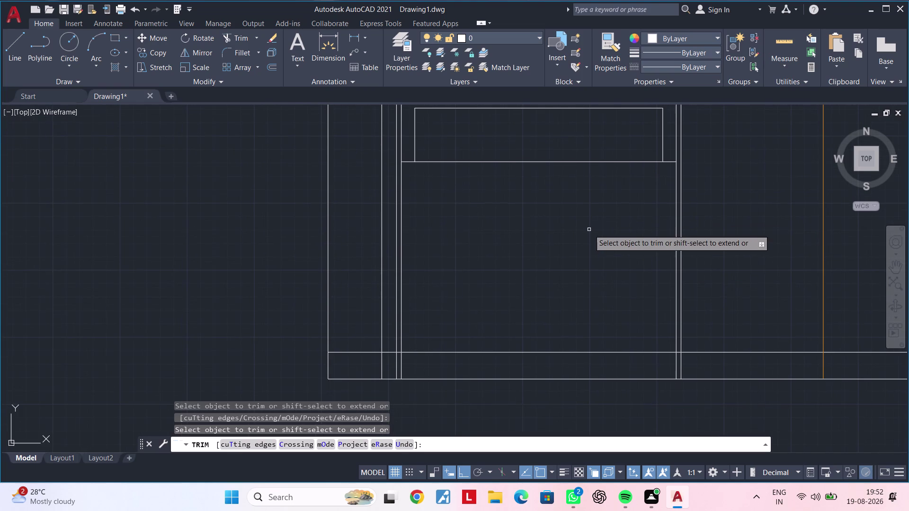
key(Escape)
key(Escape)
key(Escape)
key(Escape)
key(Escape)
key(Escape)
key(Escape)
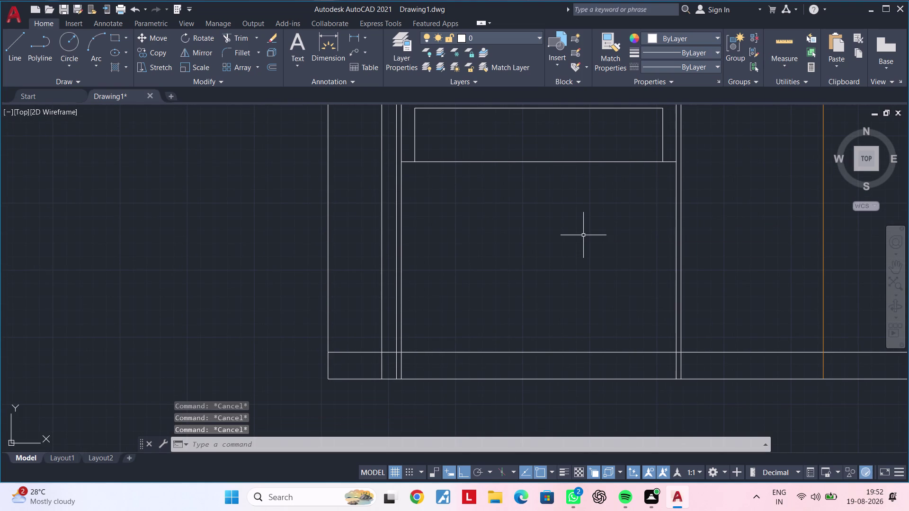
key(Escape)
key(Escape)
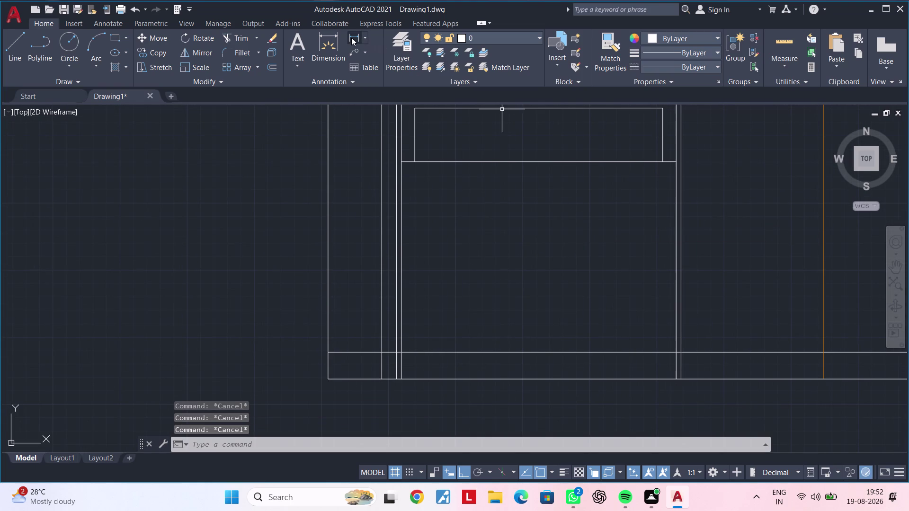
click(352, 38)
scroll(up, 3)
click(389, 150)
middle_drag(408, 249, 409, 125)
scroll(down, 3)
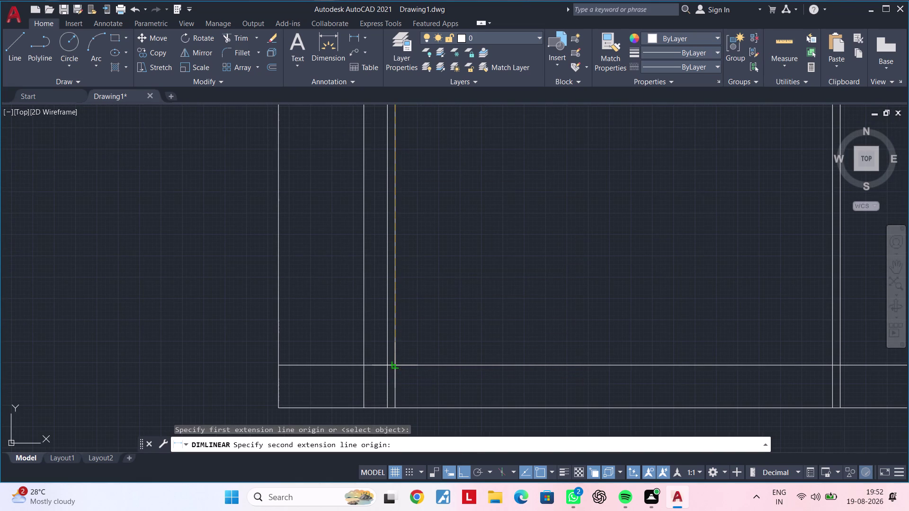
click(396, 367)
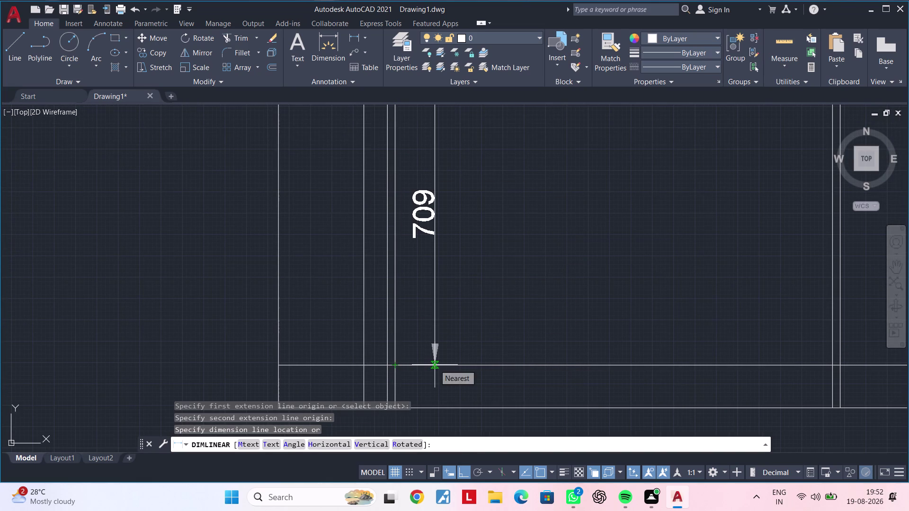
key(Escape)
key(Escape)
scroll(down, 3)
middle_drag(453, 315, 437, 356)
key(Escape)
key(Escape)
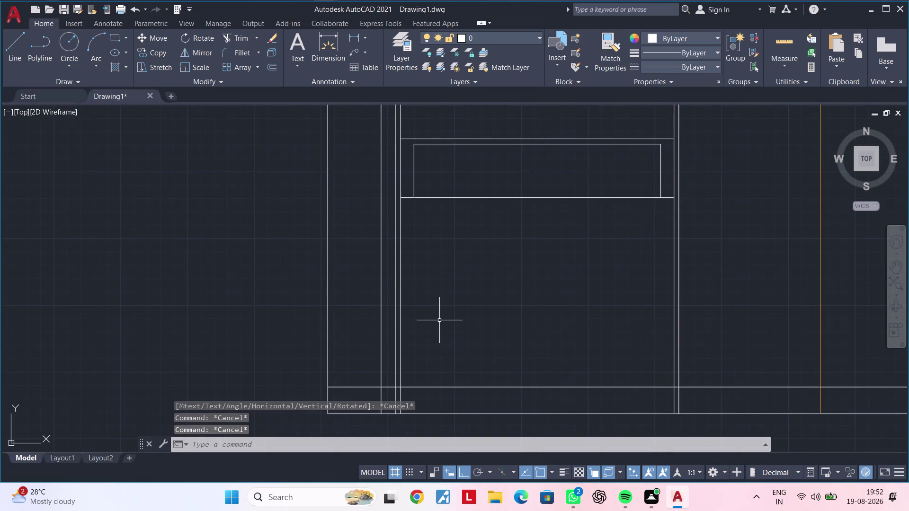
text(of n)
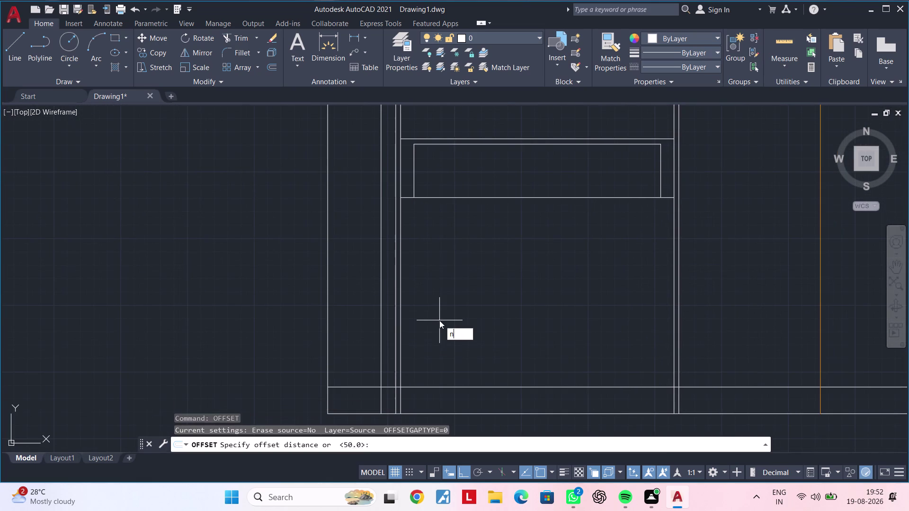
Offset the shutter's bottom edge 18 units upward.
key(Escape)
key(Escape)
key(Escape)
key(Escape)
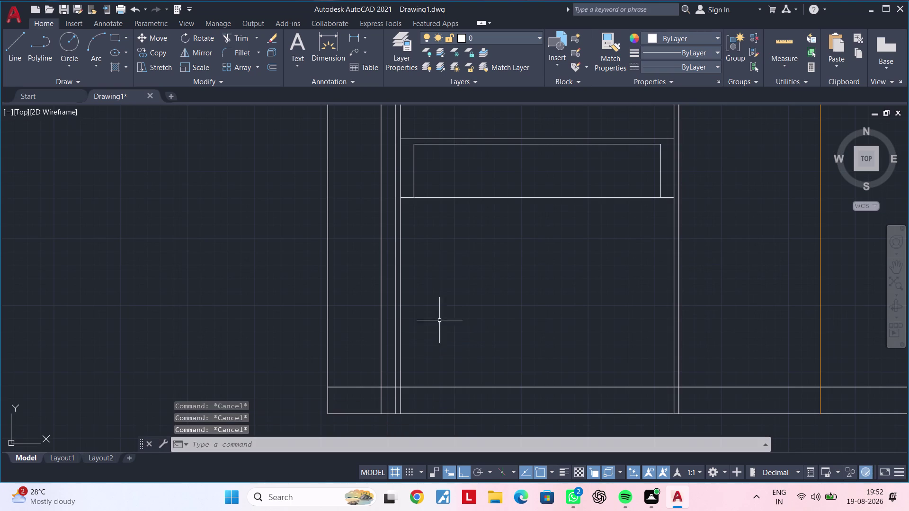
middle_drag(444, 300, 432, 387)
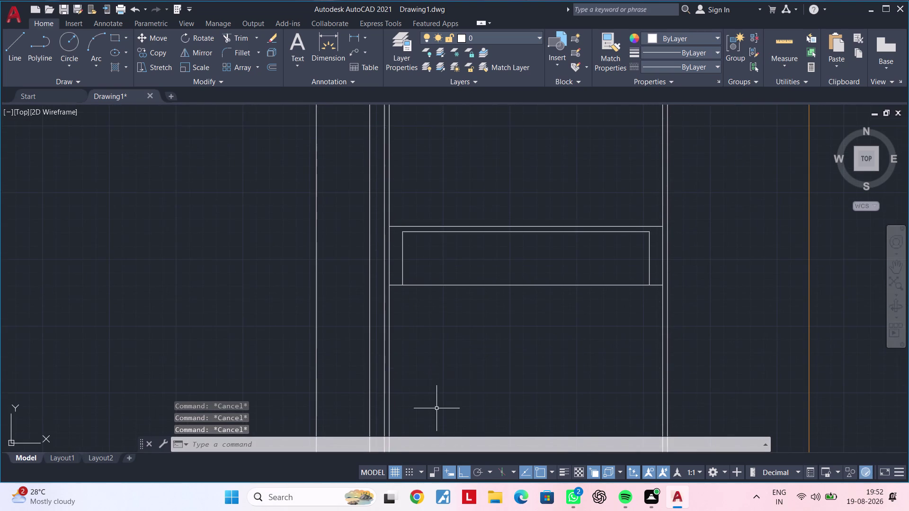
scroll(down, 3)
middle_drag(443, 393, 417, 424)
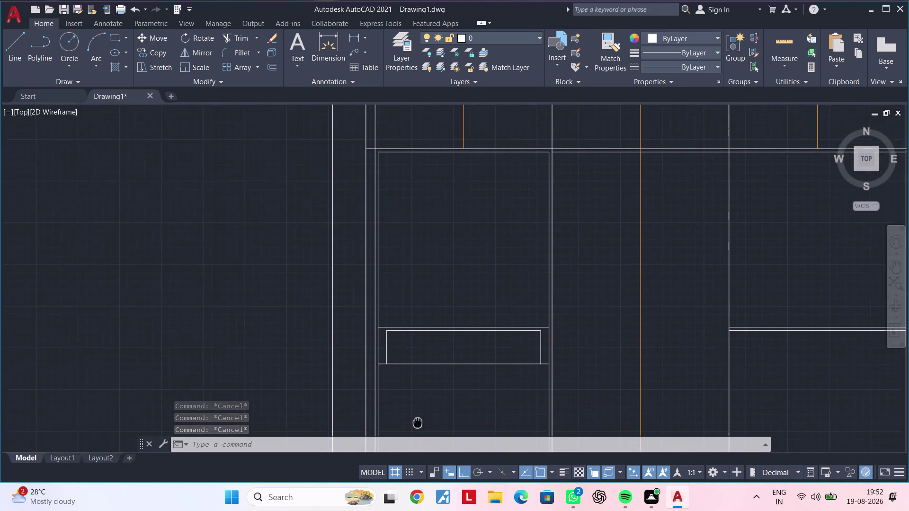
middle_drag(416, 424, 424, 392)
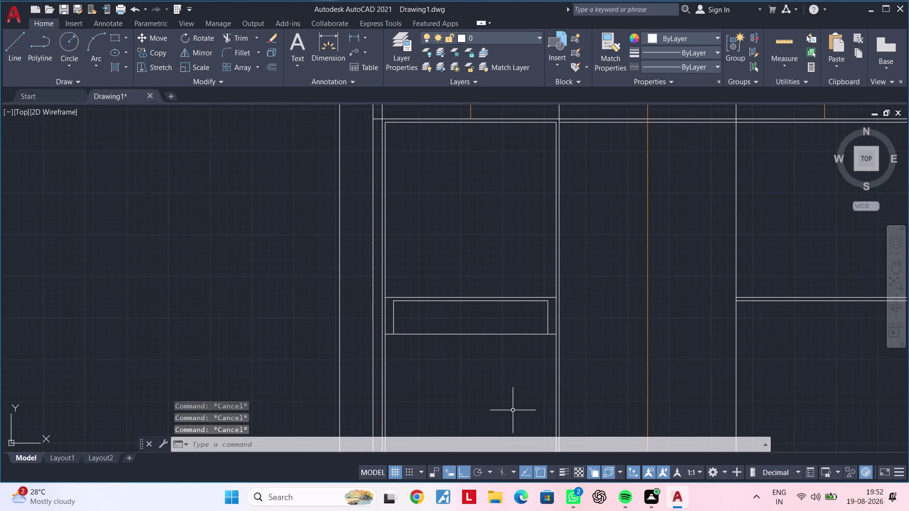
middle_drag(502, 386, 501, 344)
scroll(up, 3)
middle_drag(489, 337, 485, 252)
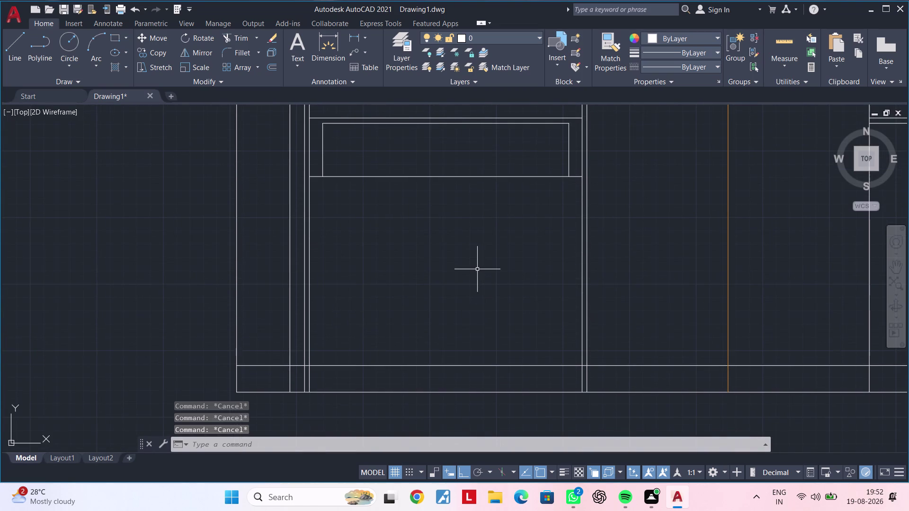
key(Escape)
key(Escape)
key(Escape)
key(Escape)
key(Escape)
text(of 1)
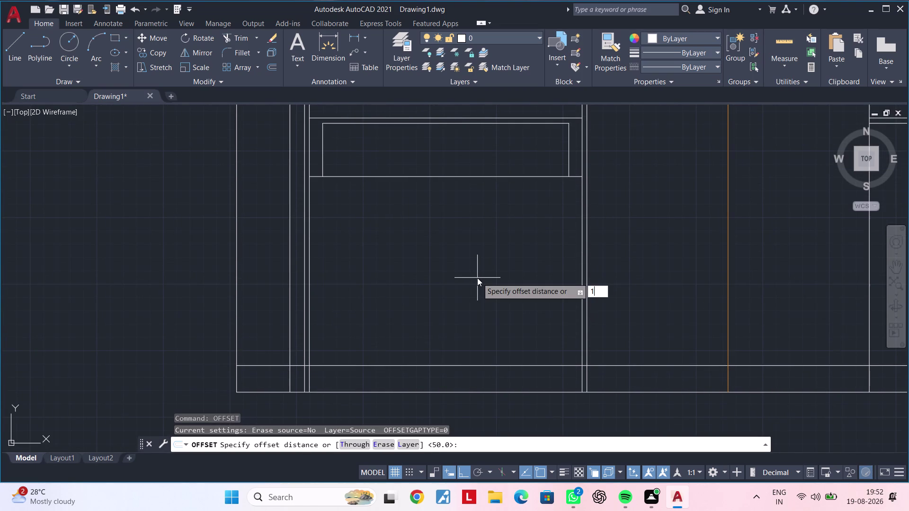
text(8)
key(Return)
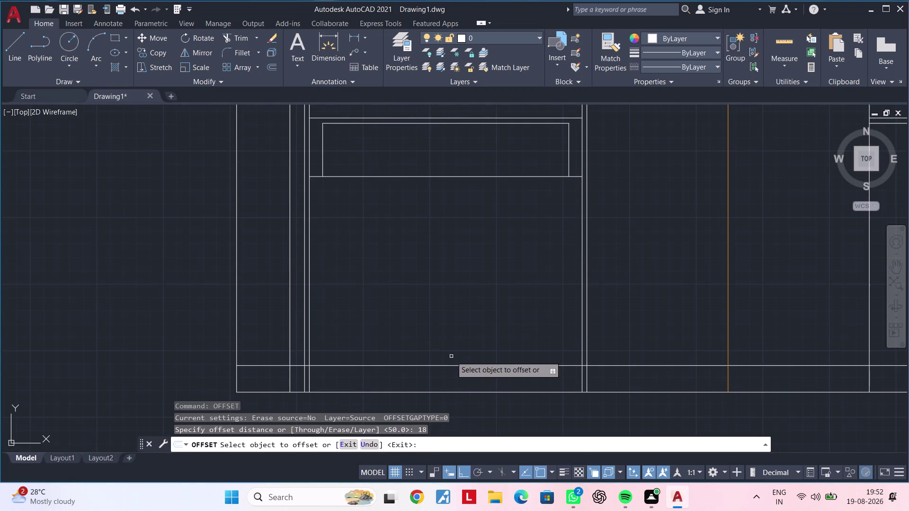
click(448, 367)
click(444, 326)
key(Escape)
key(Escape)
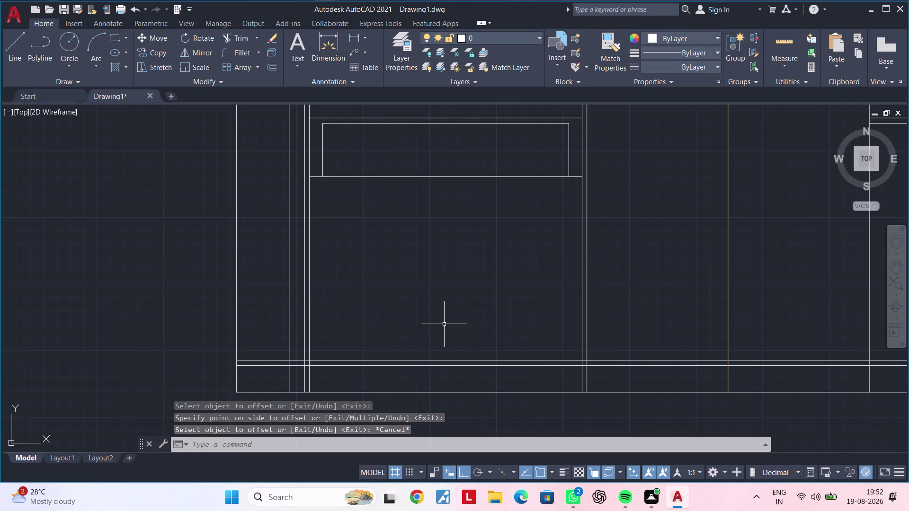
Trim both overhanging ends of the new 18-unit line at the panel sides.
text(tr)
key(space)
scroll(up, 3)
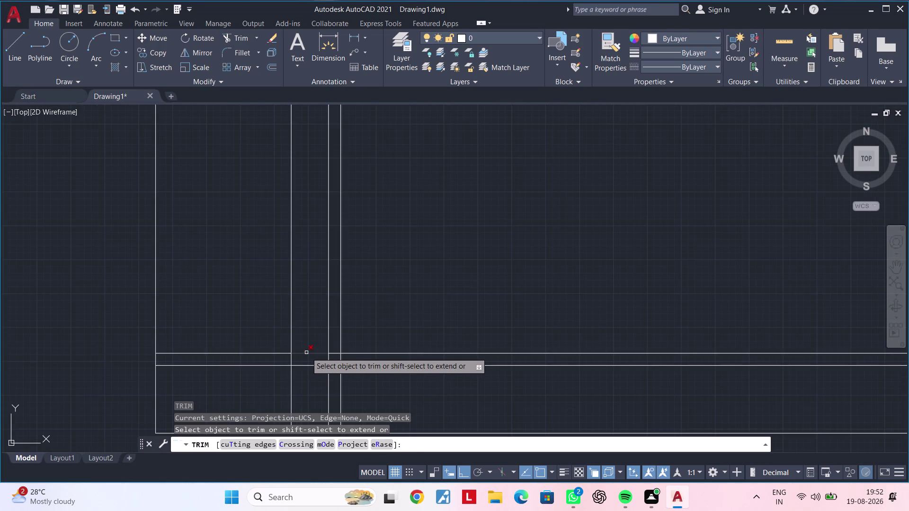
click(307, 353)
scroll(down, 3)
middle_drag(438, 371, 356, 374)
scroll(up, 3)
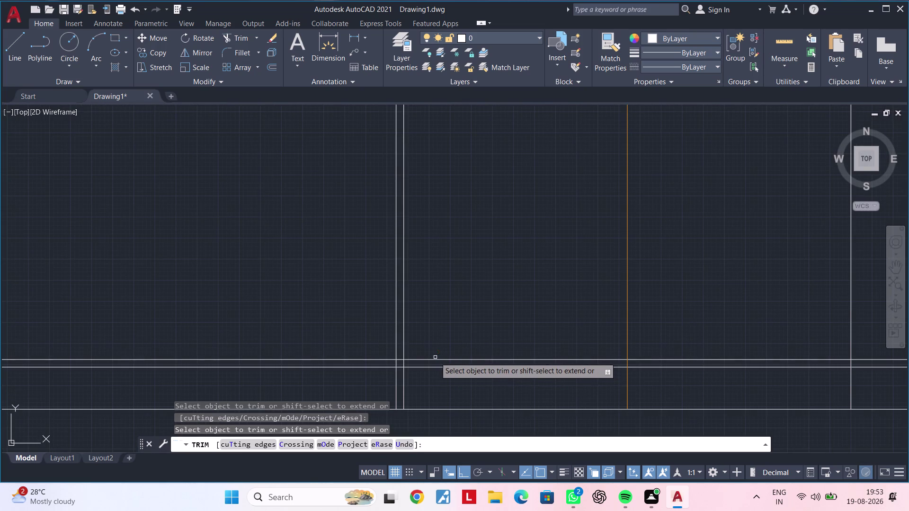
click(432, 359)
scroll(down, 3)
middle_drag(445, 357, 529, 346)
key(Escape)
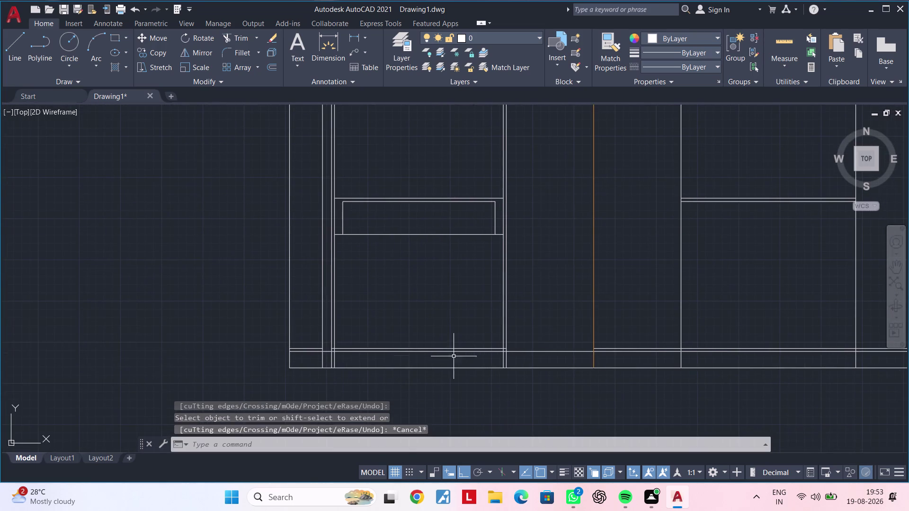
key(Escape)
Delete the leftover short line piece.
scroll(up, 3)
click(298, 345)
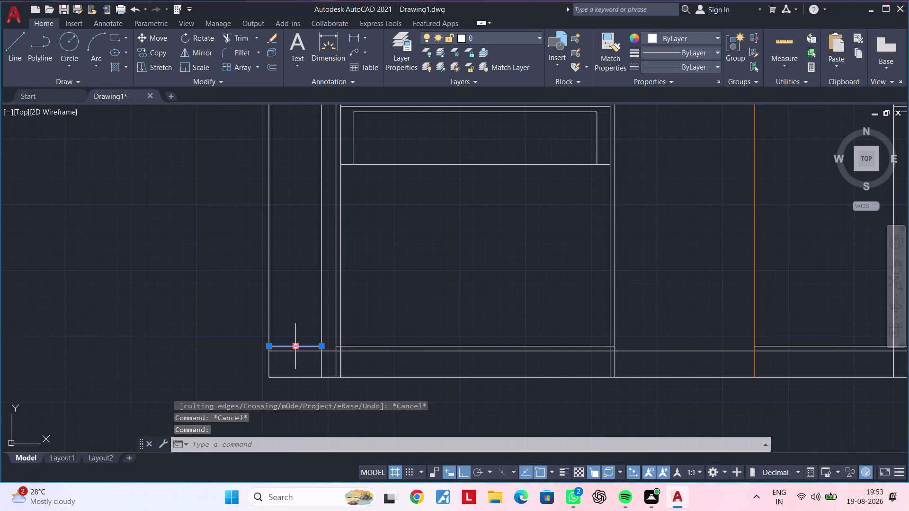
key(Delete)
scroll(down, 3)
middle_drag(570, 386, 410, 373)
scroll(up, 3)
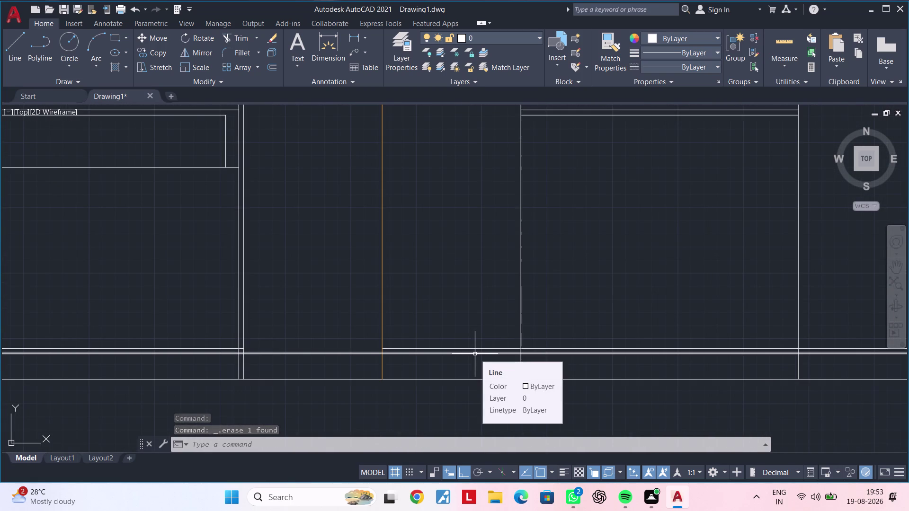
Trim two overhanging bottom line ends at the shutter panel's corners.
key(Escape)
key(t)
key(r)
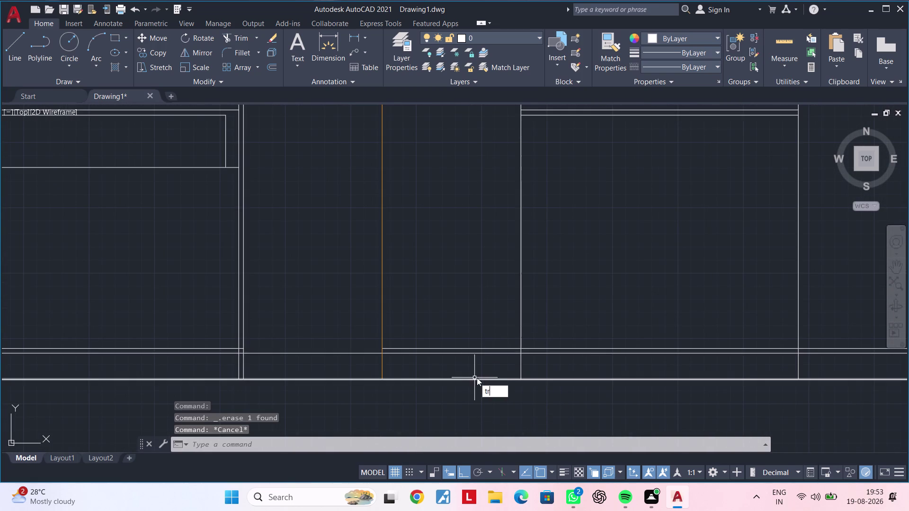
key(space)
click(476, 348)
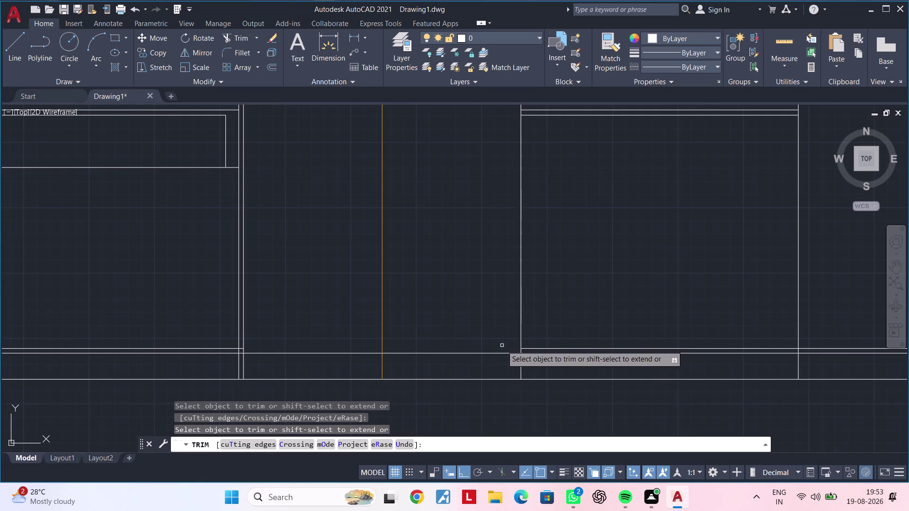
middle_drag(498, 345, 406, 344)
click(767, 348)
key(Escape)
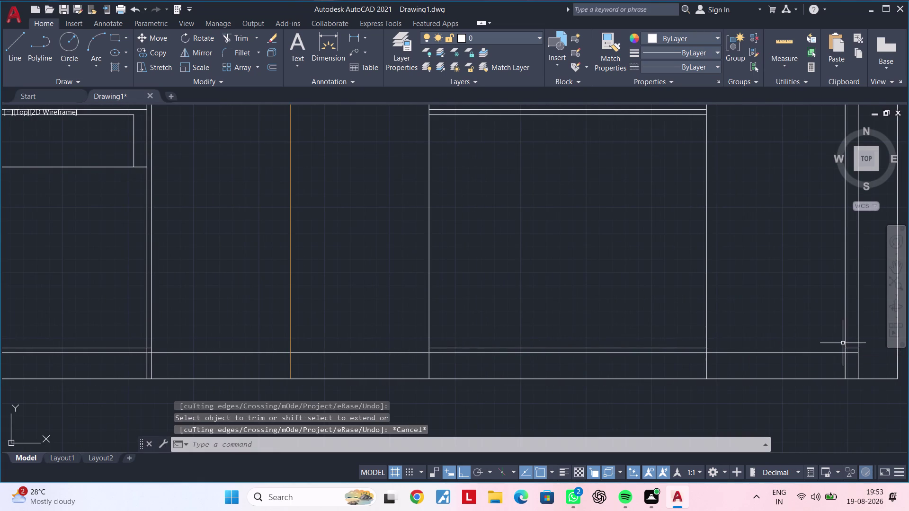
Delete the stray short line piece on the panel's right side.
middle_drag(830, 343, 733, 343)
scroll(up, 3)
click(740, 352)
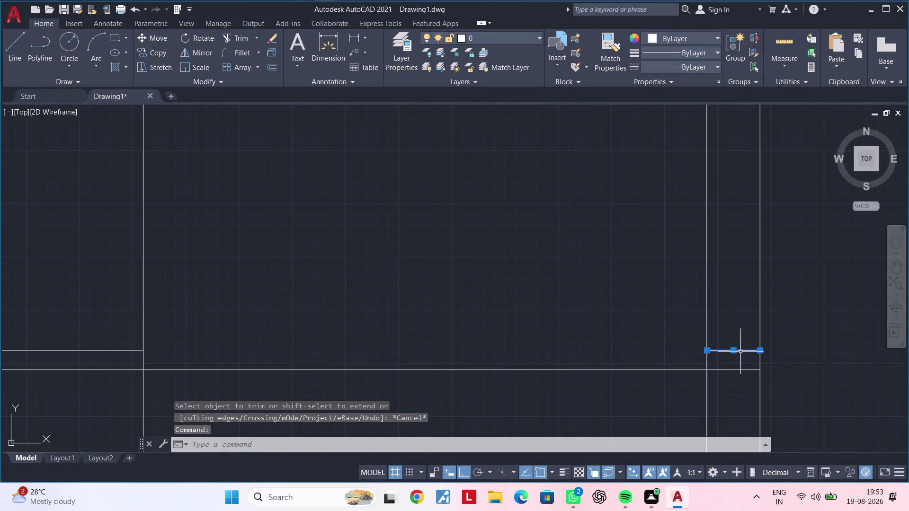
key(Delete)
scroll(down, 3)
middle_drag(598, 363, 824, 337)
scroll(down, 3)
middle_drag(616, 342, 745, 342)
middle_drag(499, 315, 565, 316)
scroll(up, 3)
middle_drag(585, 298, 540, 303)
middle_drag(548, 317, 581, 268)
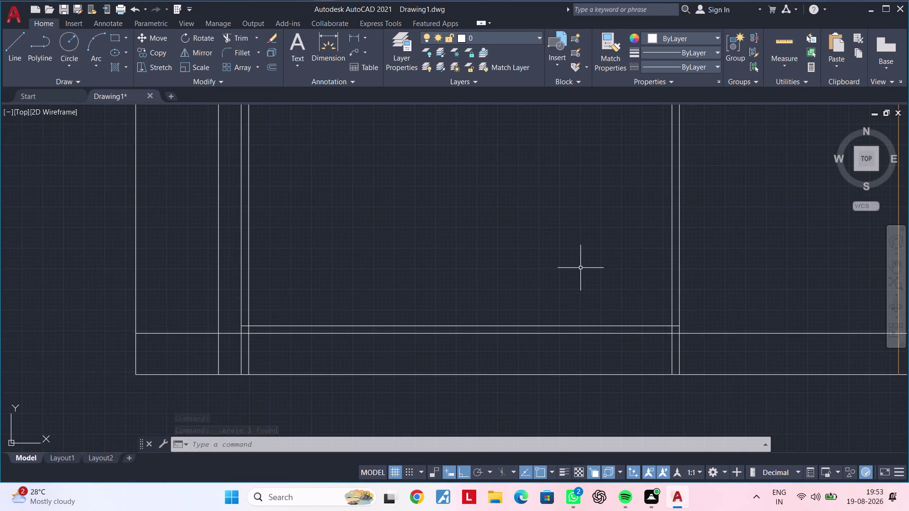
Fence-trim the lines crossing along the shutter panel's bottom with TR.
key(Escape)
key(Escape)
text(tr)
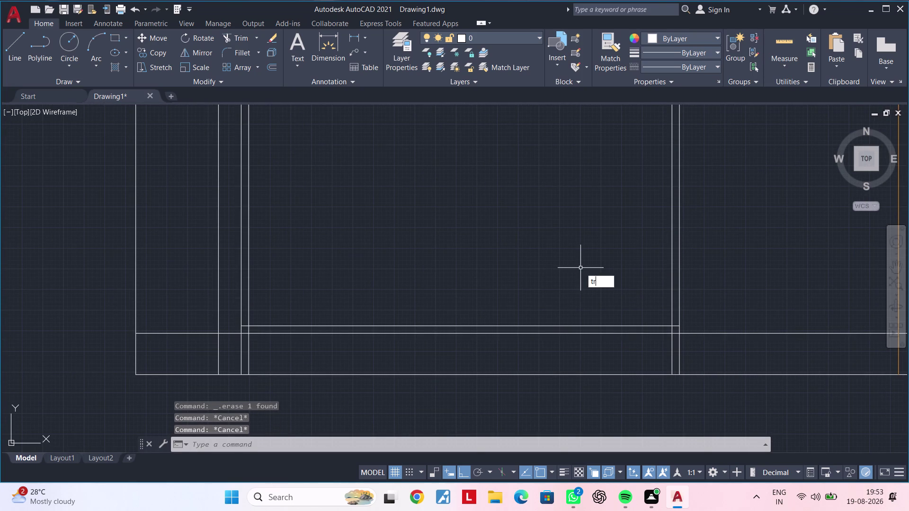
key(space)
click(234, 354)
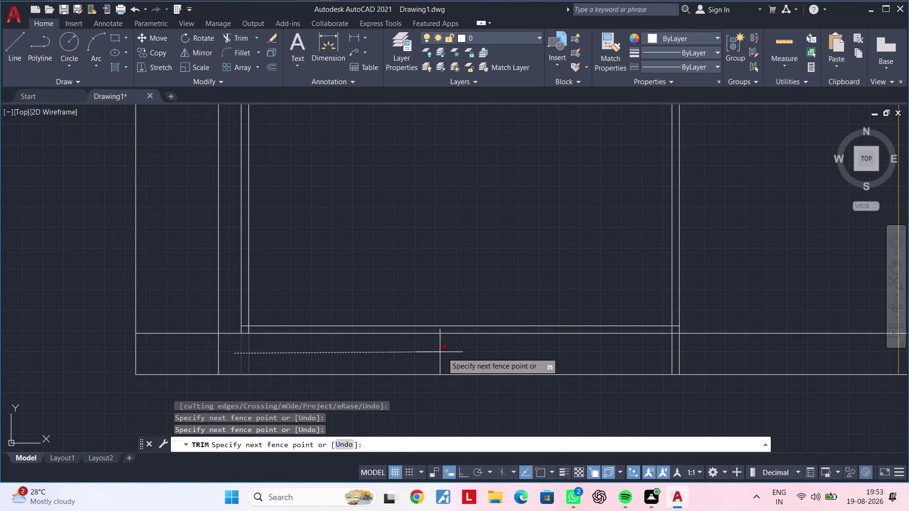
click(694, 355)
Trim the remaining overhanging ends at both lower corners of the panel.
middle_drag(692, 355, 658, 374)
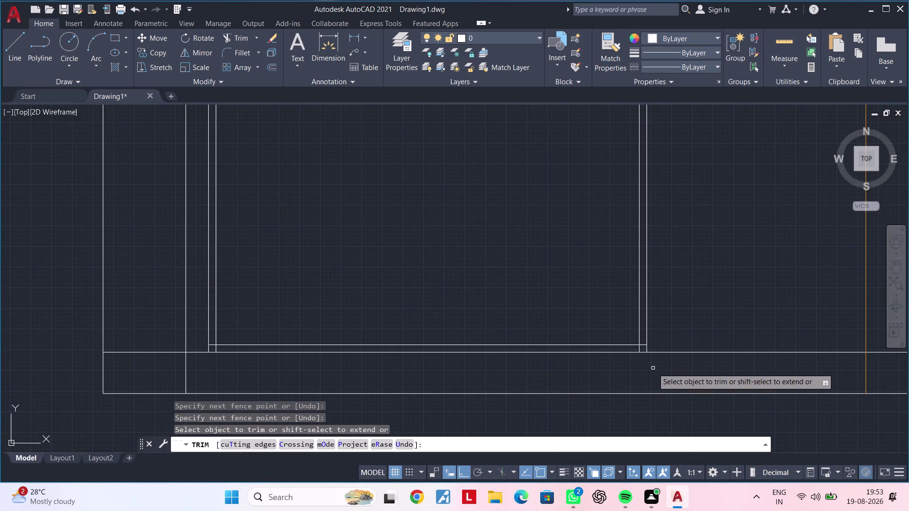
scroll(up, 3)
click(633, 320)
click(613, 330)
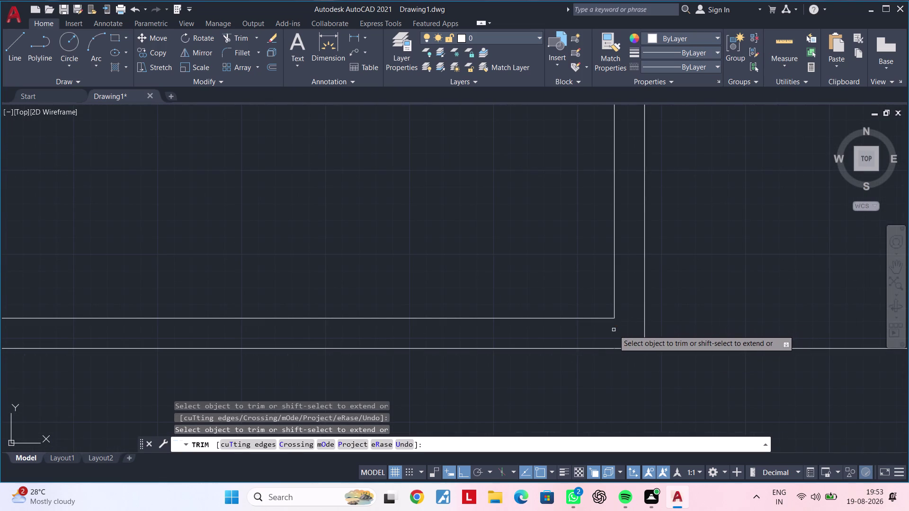
scroll(down, 3)
middle_drag(602, 335, 724, 316)
scroll(up, 3)
scroll(up, 3)
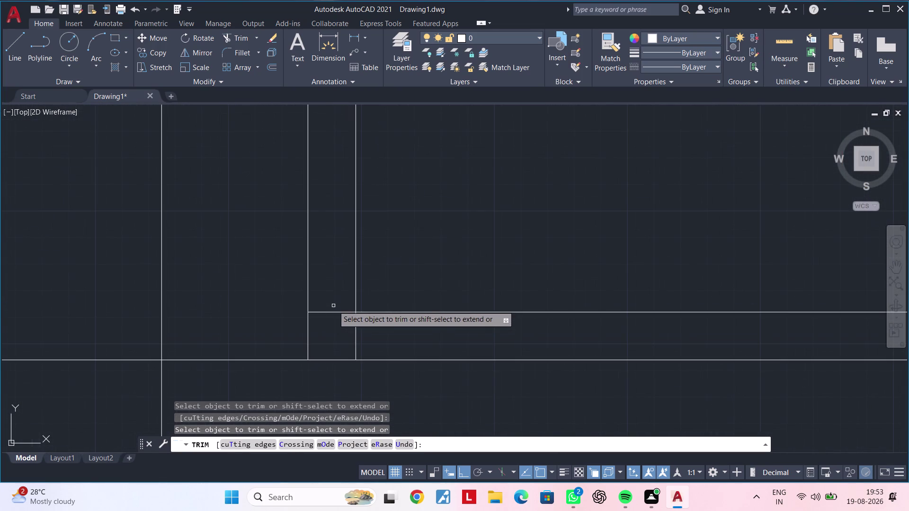
click(334, 305)
drag(362, 330, 366, 330)
scroll(down, 3)
key(Escape)
scroll(down, 3)
middle_drag(451, 284, 394, 379)
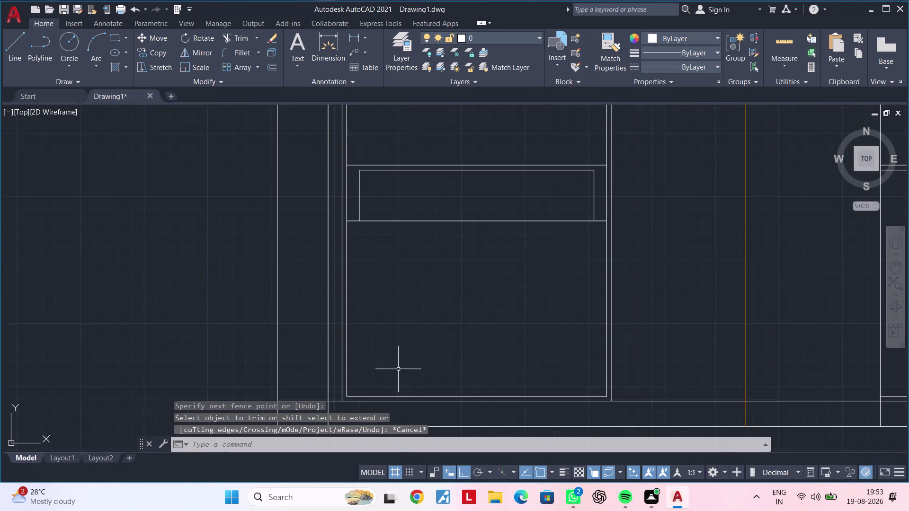
Clear any leftover commands and recenter the view on the shutter panel.
key(Escape)
key(Escape)
middle_drag(451, 318, 392, 312)
key(Escape)
key(Escape)
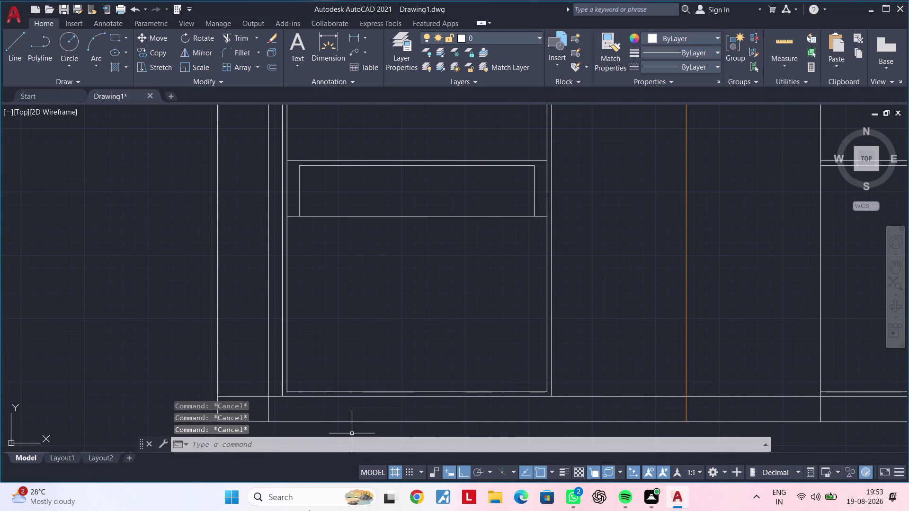
key(Escape)
key(Escape)
key(Escape)
key(Escape)
key(Escape)
key(Escape)
key(Escape)
key(Escape)
key(Escape)
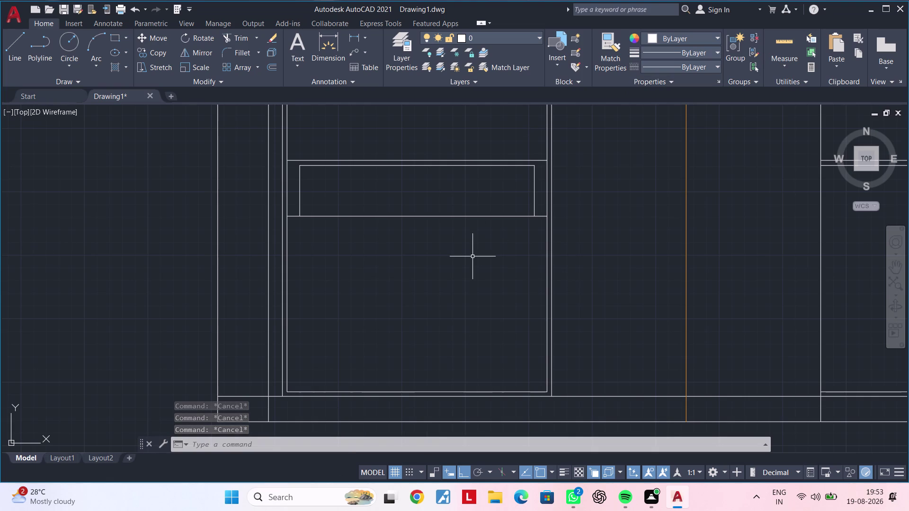
key(Escape)
key(Escape)
key(Escape)
key(Escape)
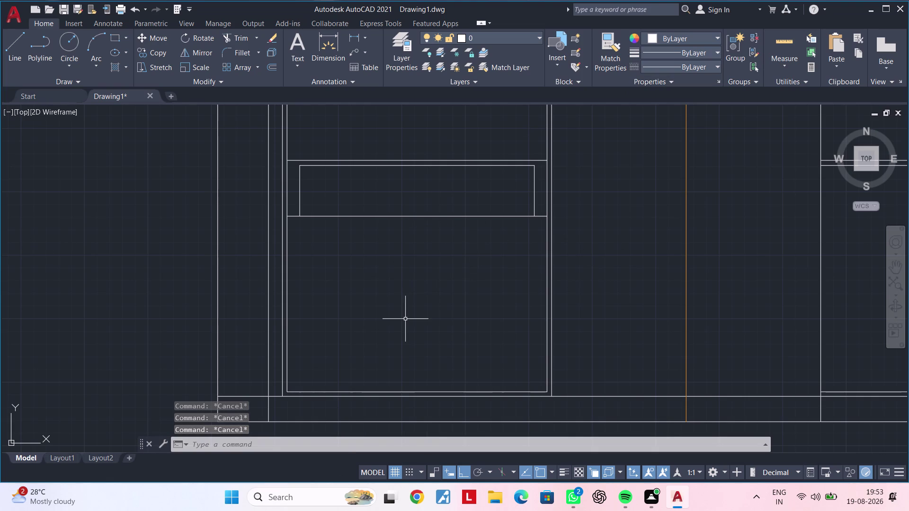
click(355, 36)
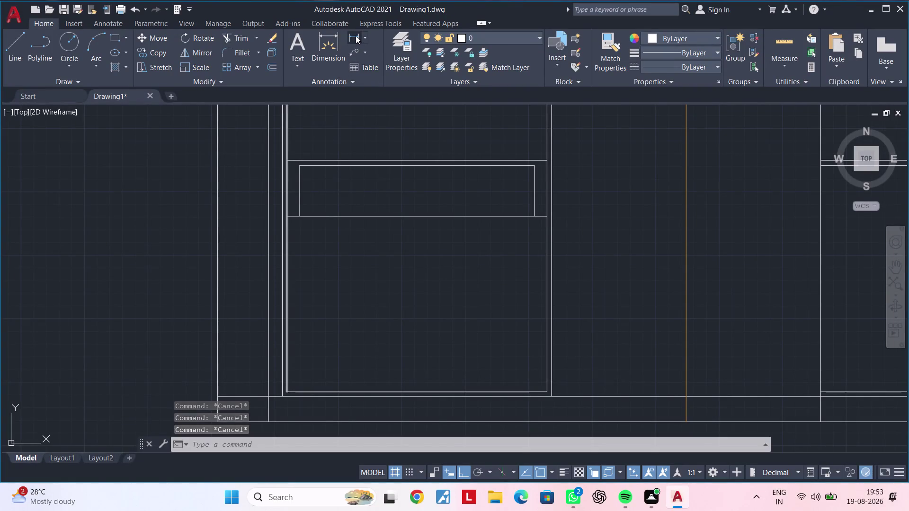
scroll(up, 3)
click(282, 217)
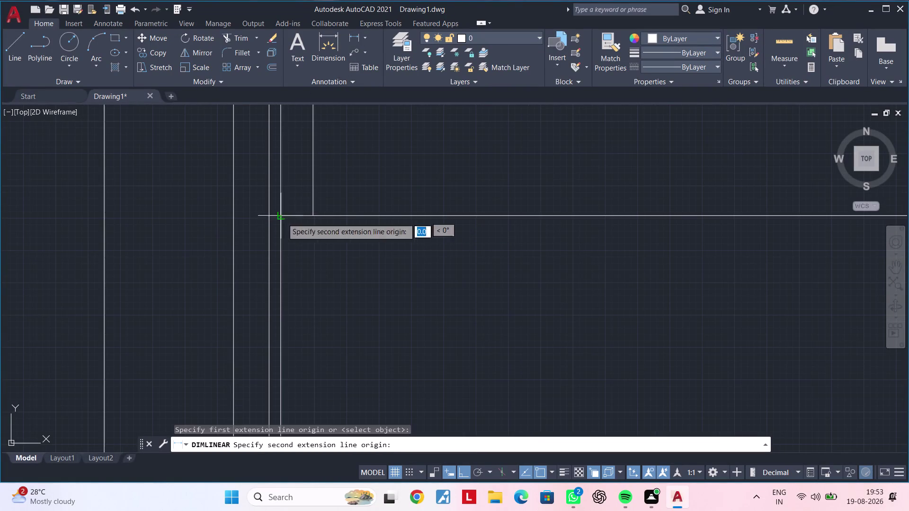
middle_drag(289, 306, 286, 162)
scroll(down, 3)
middle_drag(283, 287, 284, 254)
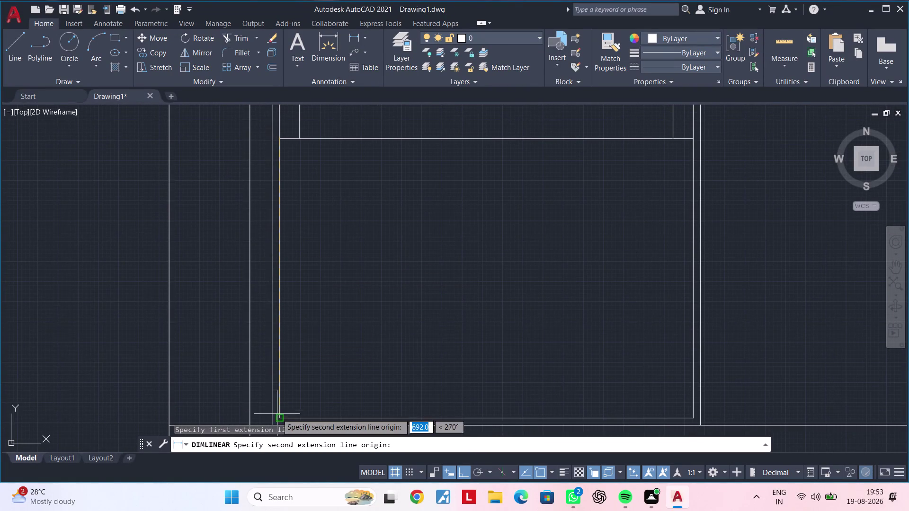
click(277, 414)
click(341, 386)
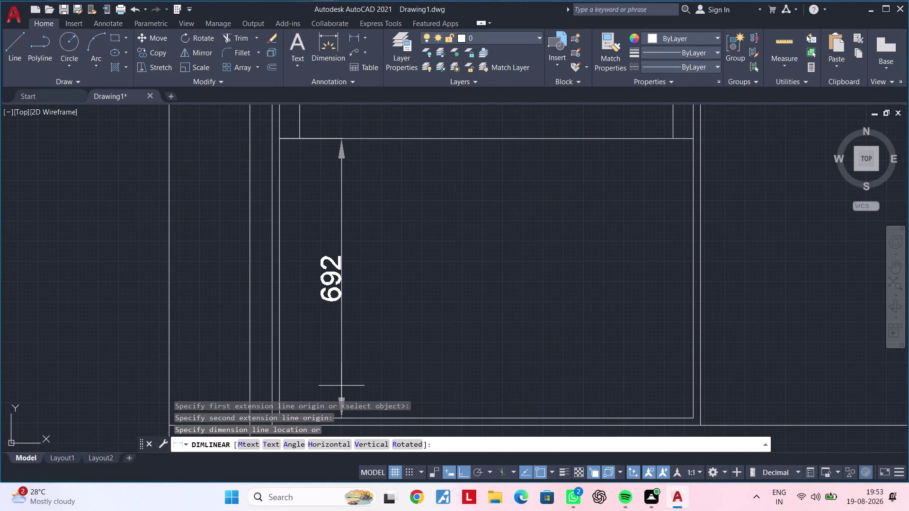
key(Escape)
key(Escape)
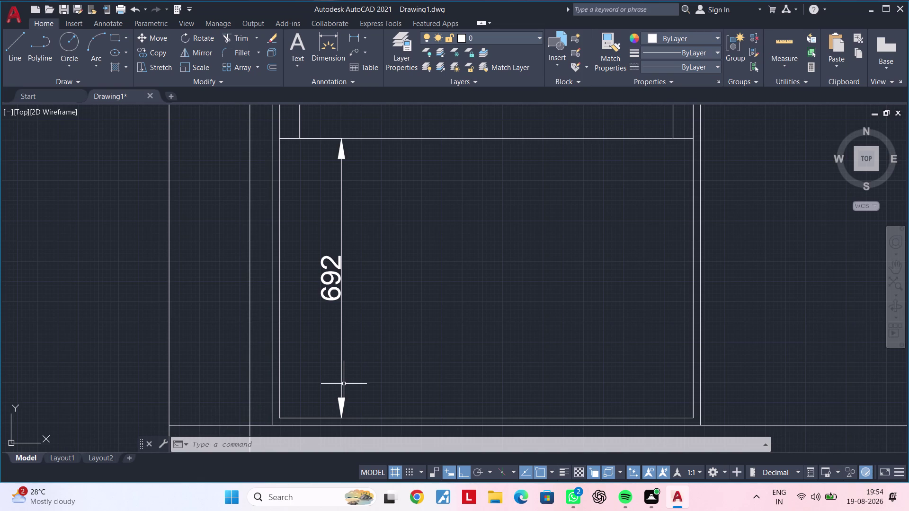
click(341, 220)
key(Delete)
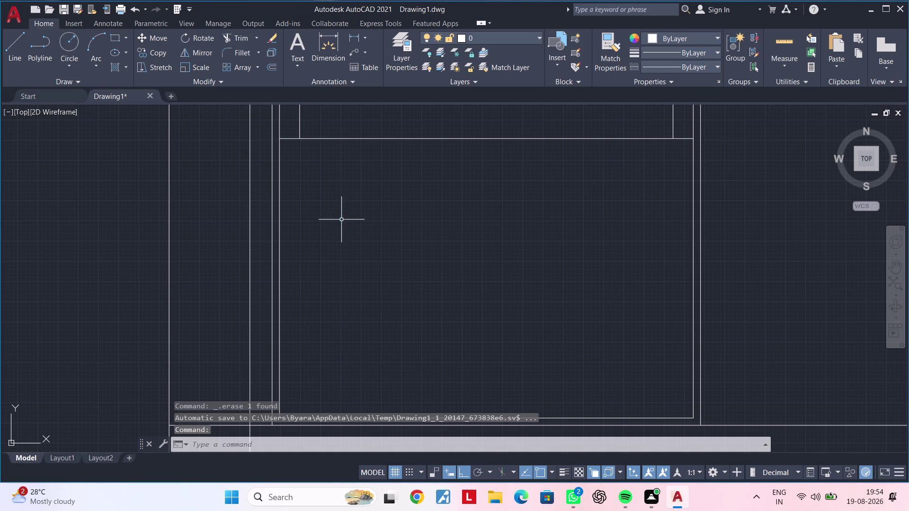
scroll(down, 3)
middle_drag(376, 244, 298, 258)
scroll(up, 3)
Offset the left compartment's bottom edge 346 upward.
key(Escape)
key(Escape)
text(o)
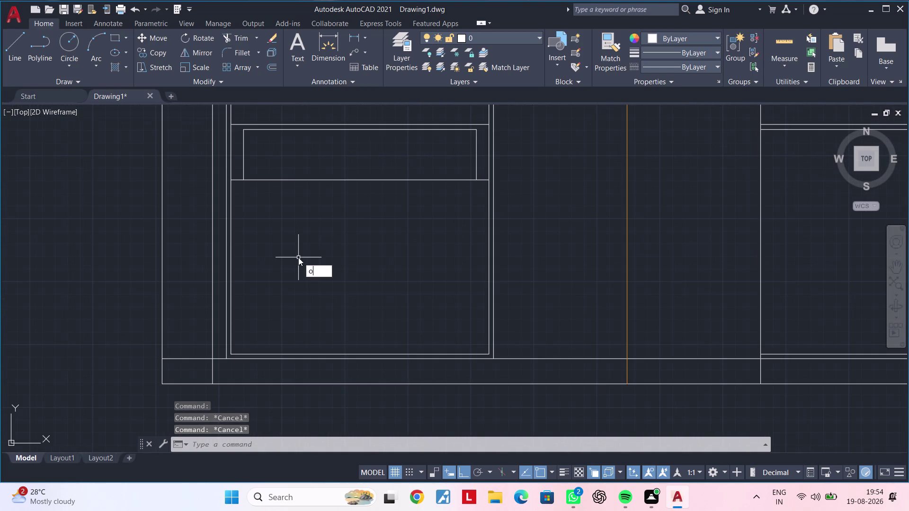
text(f)
key(space)
text(3)
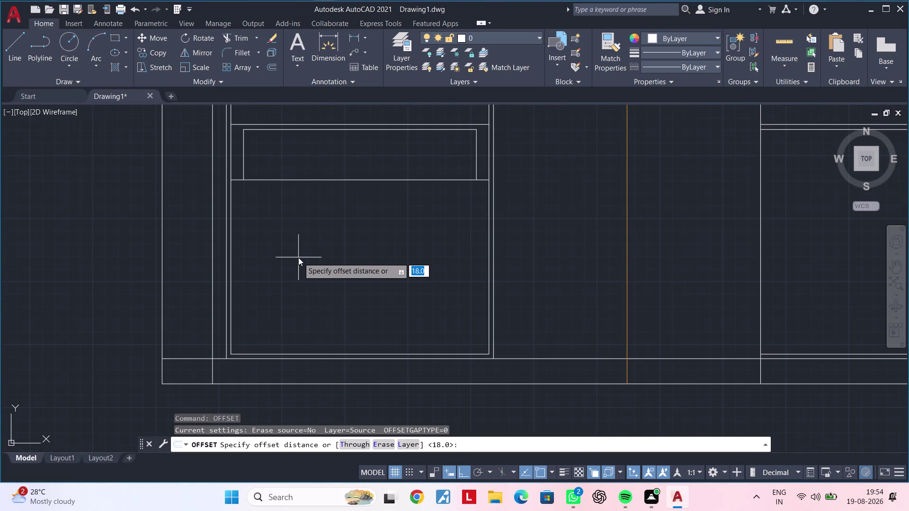
text(46)
key(Return)
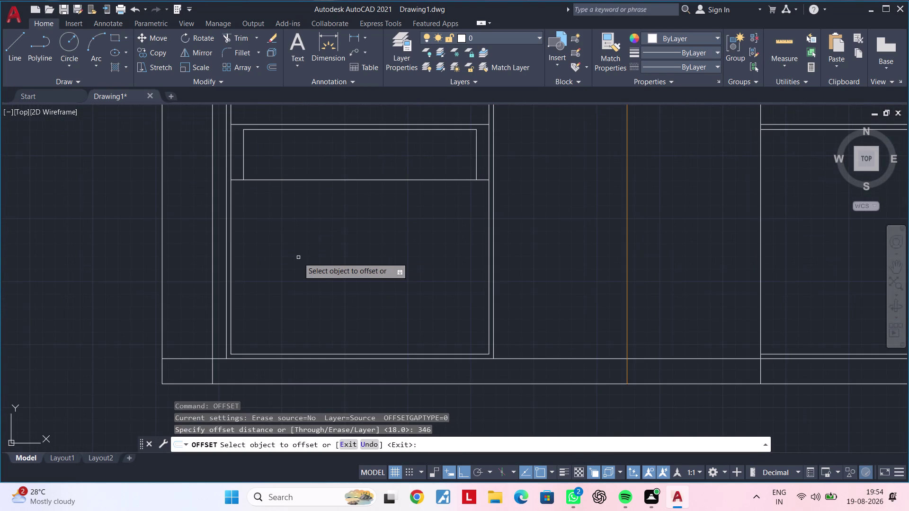
click(396, 354)
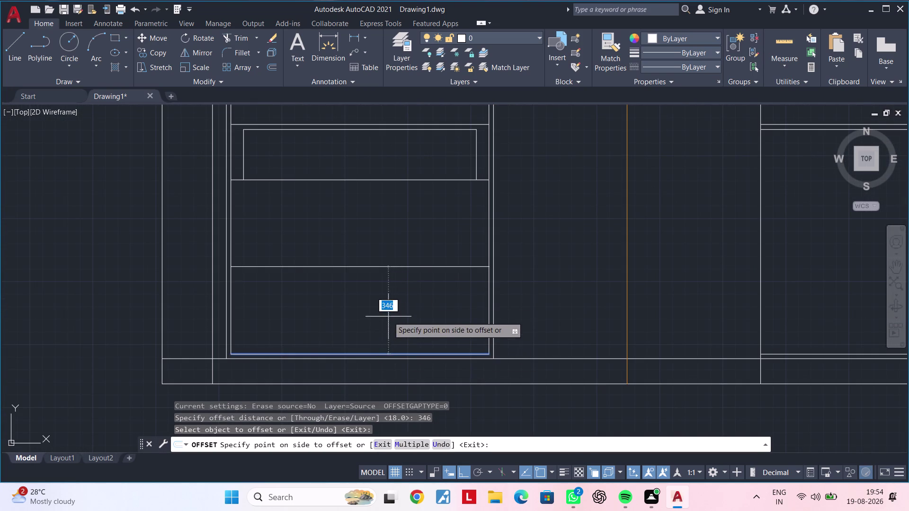
click(382, 301)
Offset the new line 9 upward to form the double line, deleting a stray selected line.
middle_drag(359, 276, 333, 290)
scroll(up, 3)
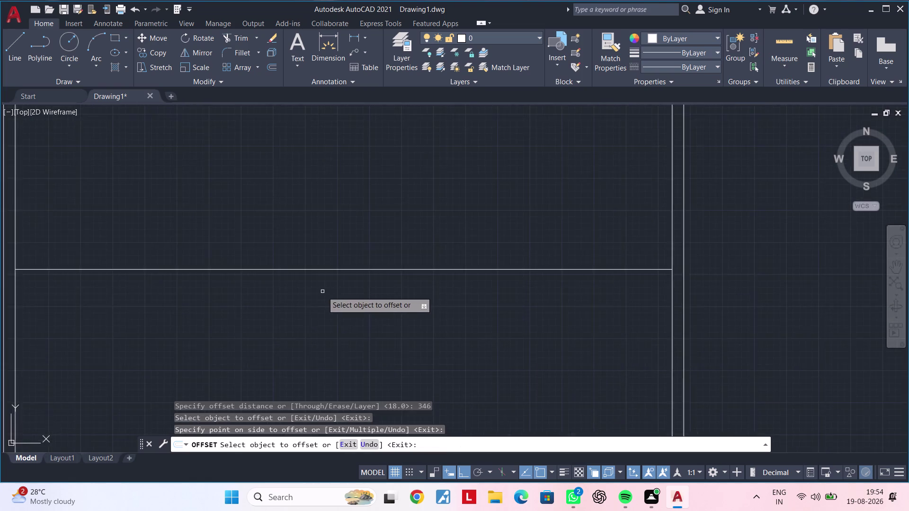
middle_drag(322, 292, 427, 292)
key(Escape)
key(Escape)
key(Escape)
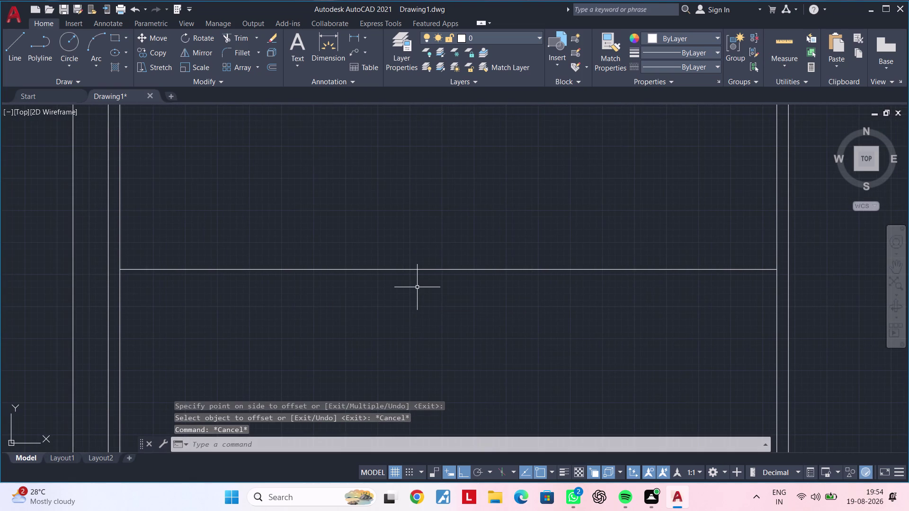
text(of)
key(space)
key(9)
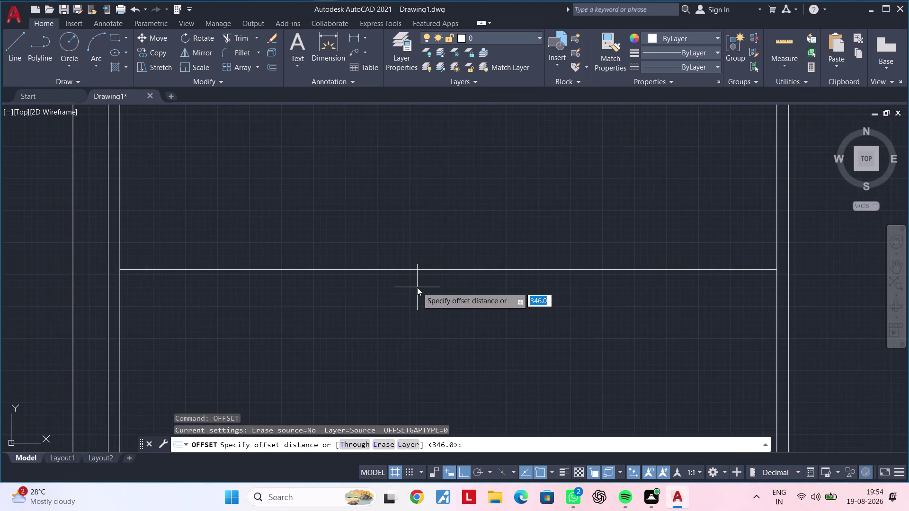
key(Return)
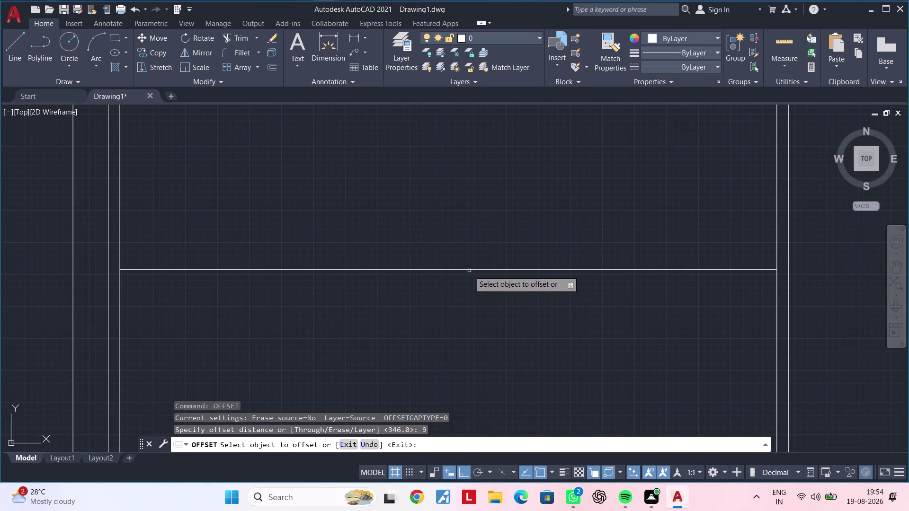
click(469, 269)
click(470, 233)
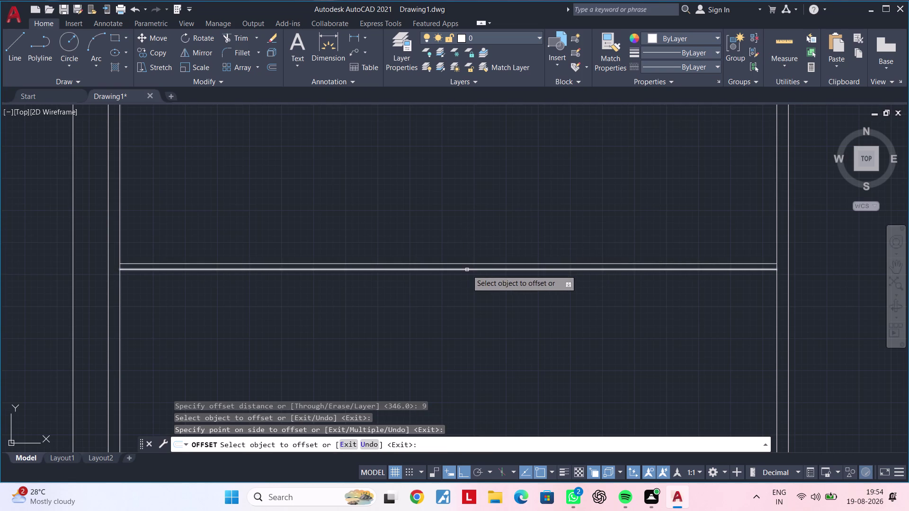
click(467, 270)
click(461, 290)
key(Escape)
click(463, 270)
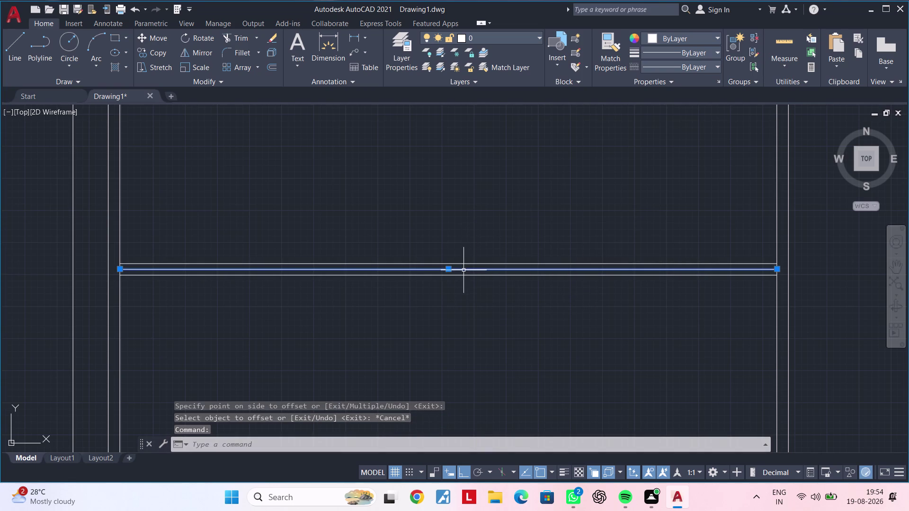
key(Delete)
Zoom back out to both drawer compartments and clear leftover commands.
scroll(down, 3)
middle_drag(486, 304, 380, 295)
middle_drag(400, 305, 346, 305)
key(Escape)
key(Escape)
key(Escape)
key(Escape)
text(ex)
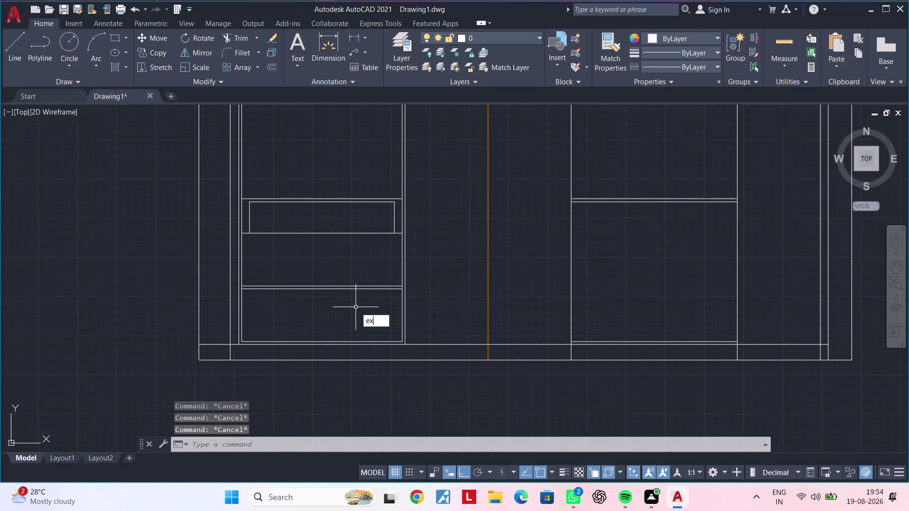
Extend the double drawer line across into the right compartment with a fence.
key(space)
key(Escape)
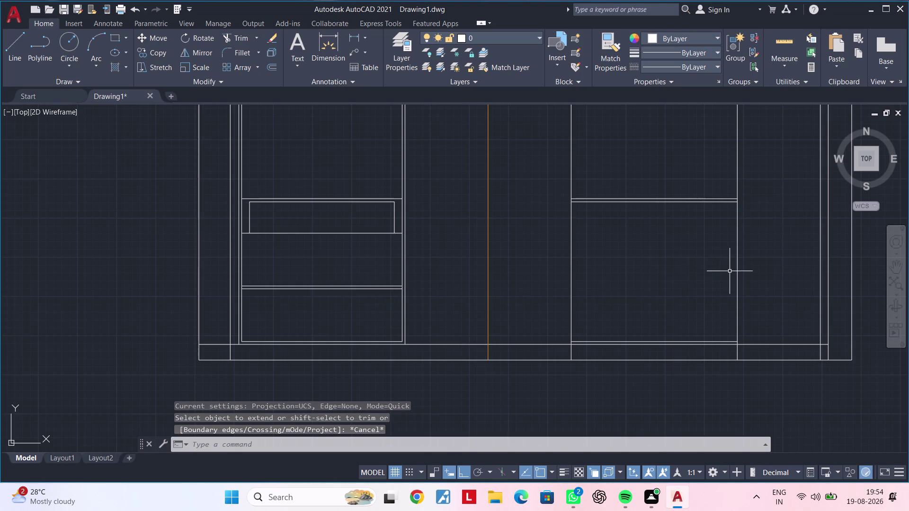
click(736, 270)
text(ex)
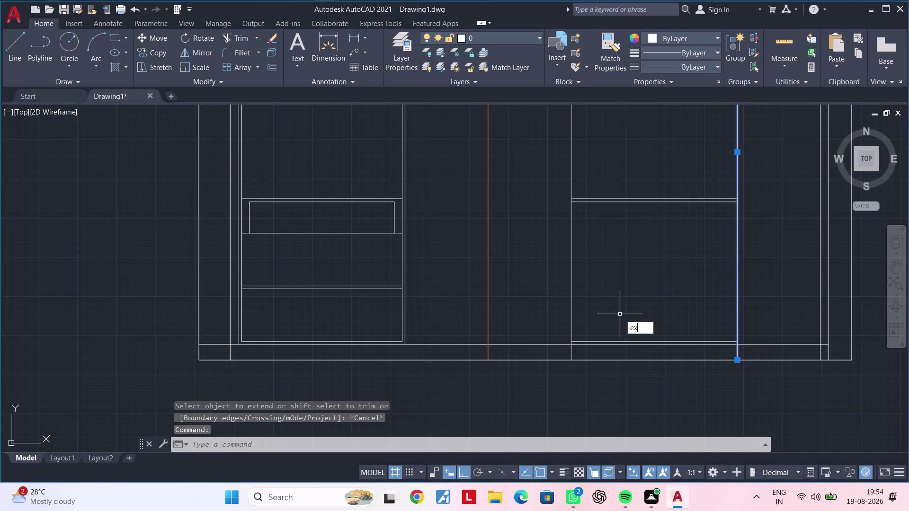
key(space)
drag(383, 274, 384, 284)
drag(384, 294, 383, 314)
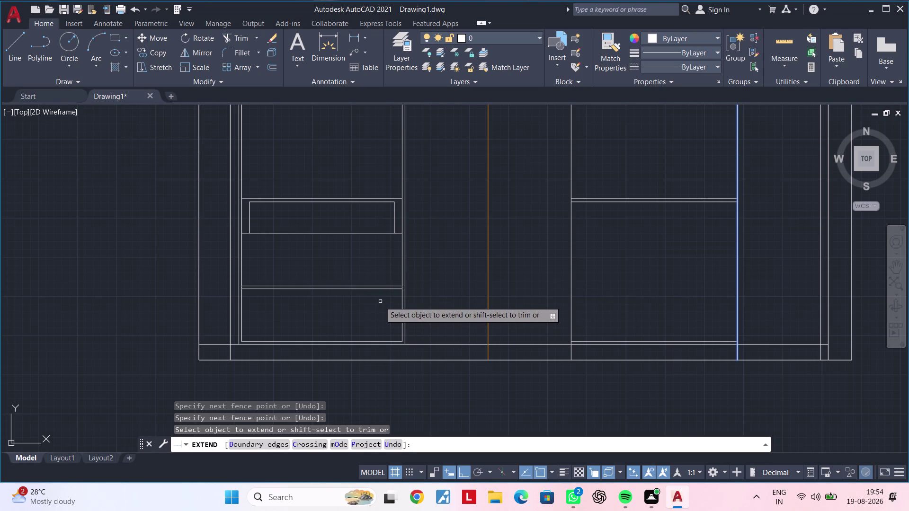
drag(366, 299, 361, 267)
key(Escape)
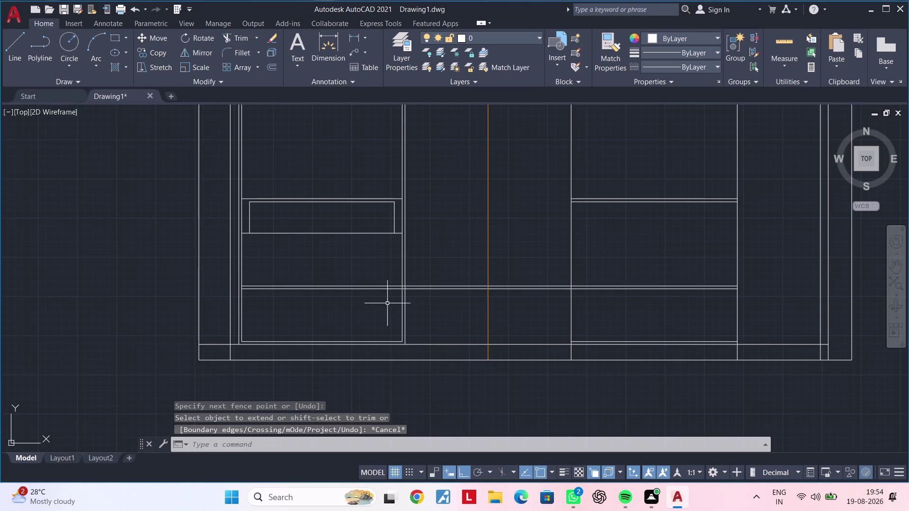
key(Escape)
Trim the double line out of the gap between the two compartments.
key(t)
key(r)
key(space)
drag(427, 314, 425, 303)
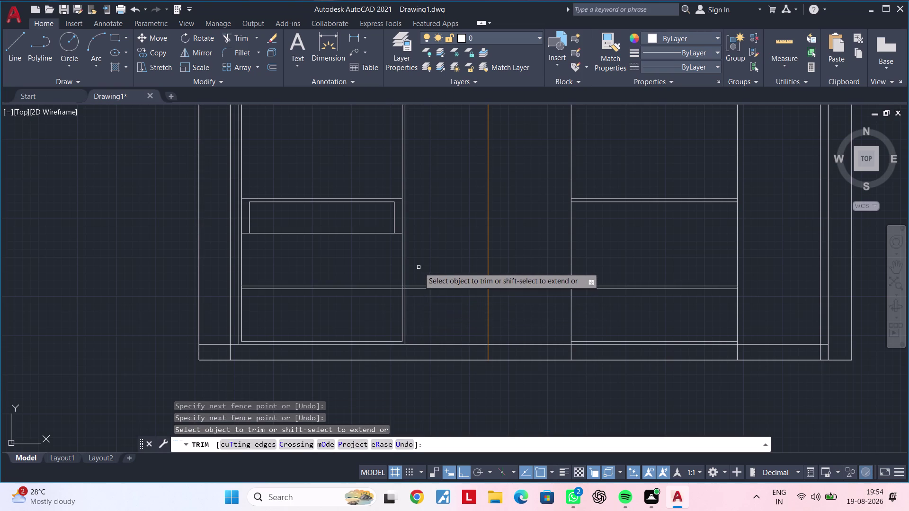
drag(418, 269, 419, 274)
drag(419, 278, 420, 298)
double_click(420, 298)
drag(421, 285, 420, 277)
drag(420, 278, 420, 288)
click(420, 297)
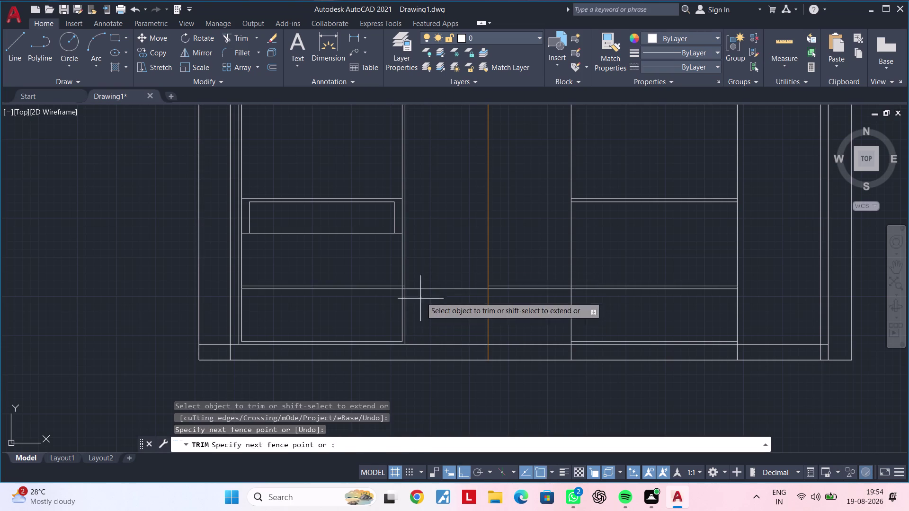
click(420, 302)
click(421, 289)
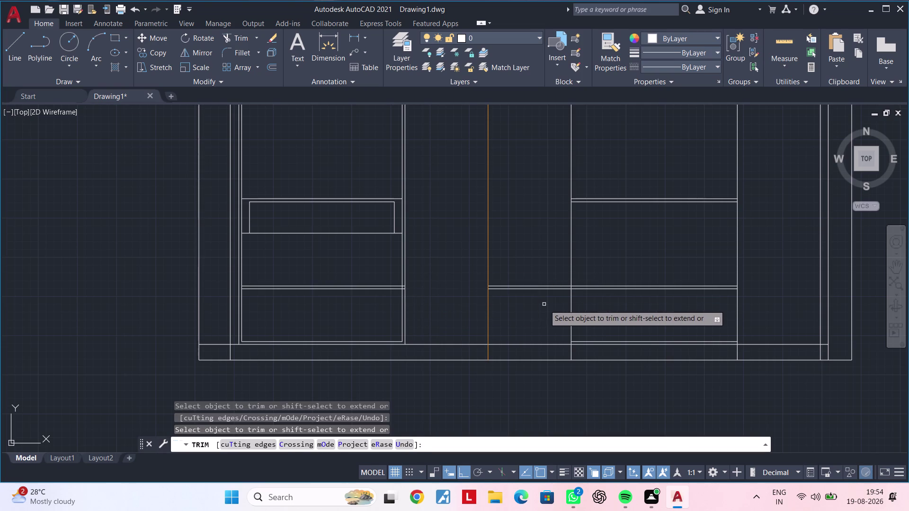
click(546, 305)
click(538, 264)
Trim the small overhang past the left compartment's edge and zoom back out.
middle_drag(530, 299, 581, 294)
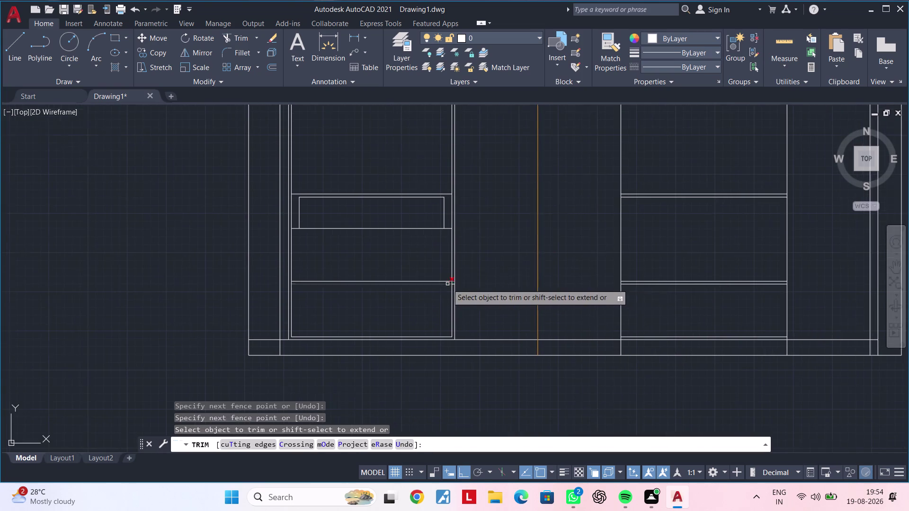
scroll(up, 3)
scroll(up, 3)
click(444, 265)
click(445, 294)
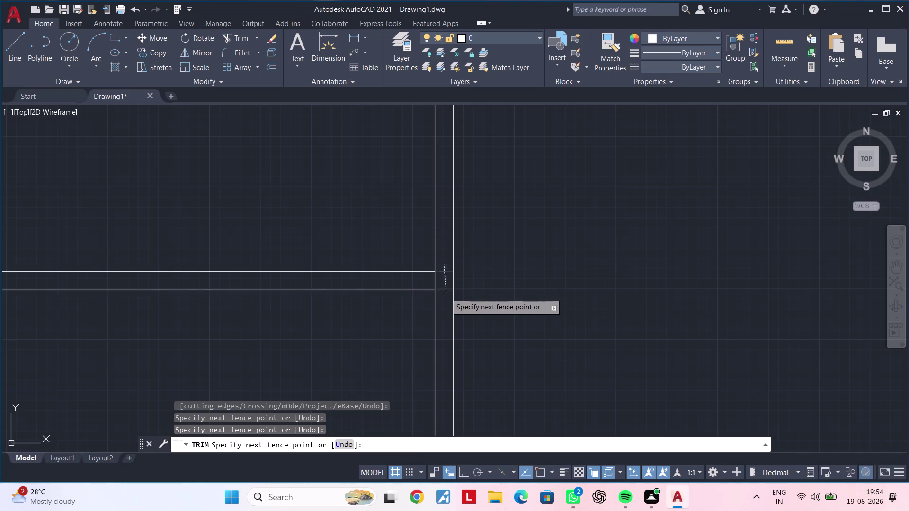
key(Escape)
key(Escape)
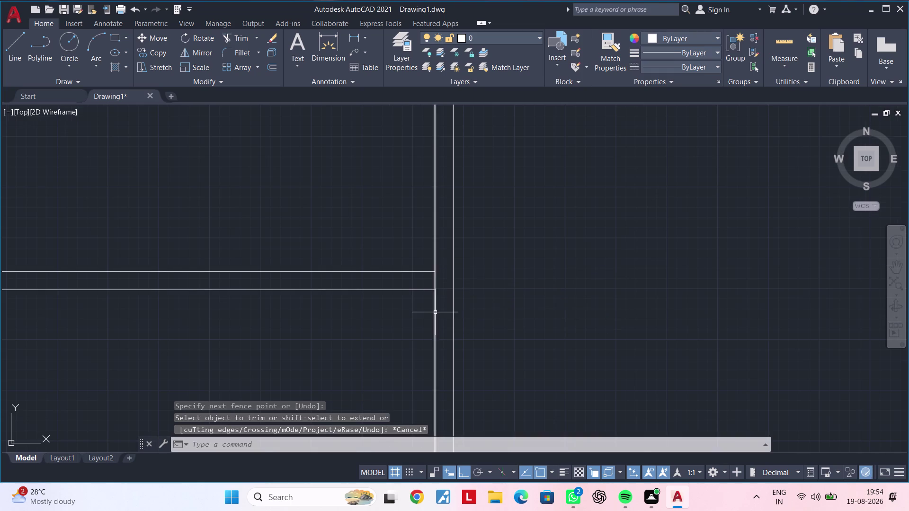
scroll(down, 3)
middle_drag(459, 307, 472, 302)
scroll(down, 3)
middle_drag(491, 304, 379, 347)
key(Escape)
key(Escape)
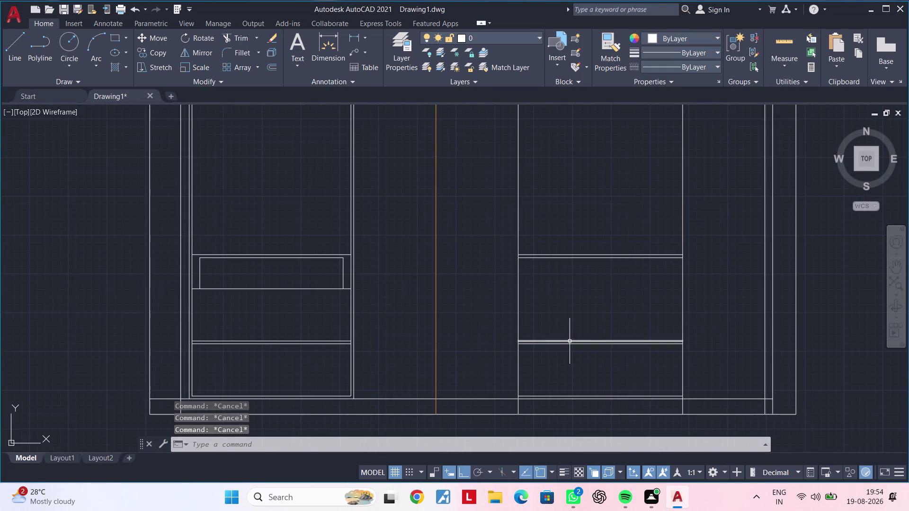
middle_drag(576, 341, 463, 323)
key(Escape)
key(Escape)
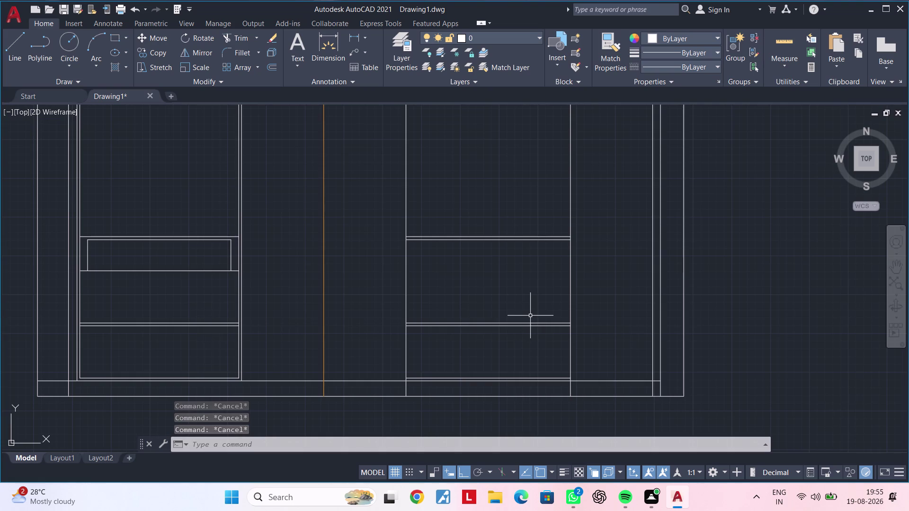
key(Escape)
key(Escape)
scroll(down, 3)
middle_drag(492, 282, 463, 288)
scroll(up, 3)
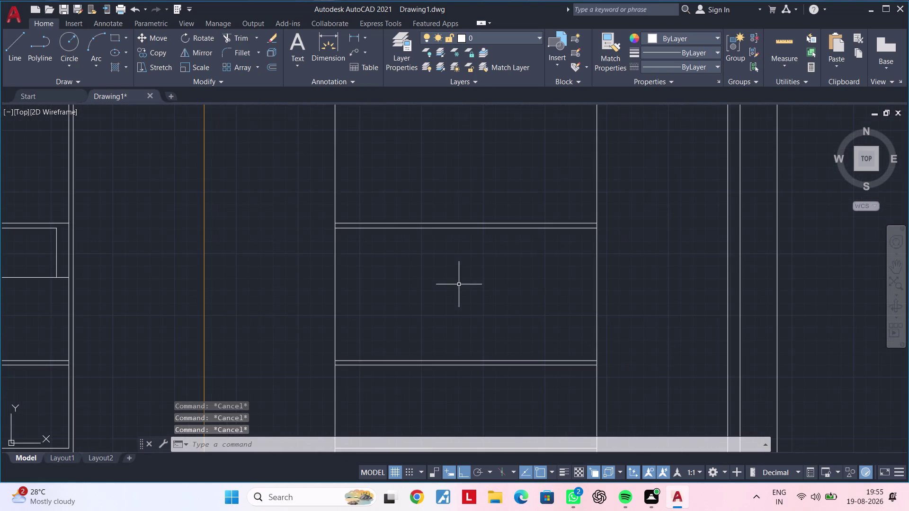
middle_drag(454, 288, 433, 306)
scroll(down, 3)
middle_drag(437, 297, 476, 289)
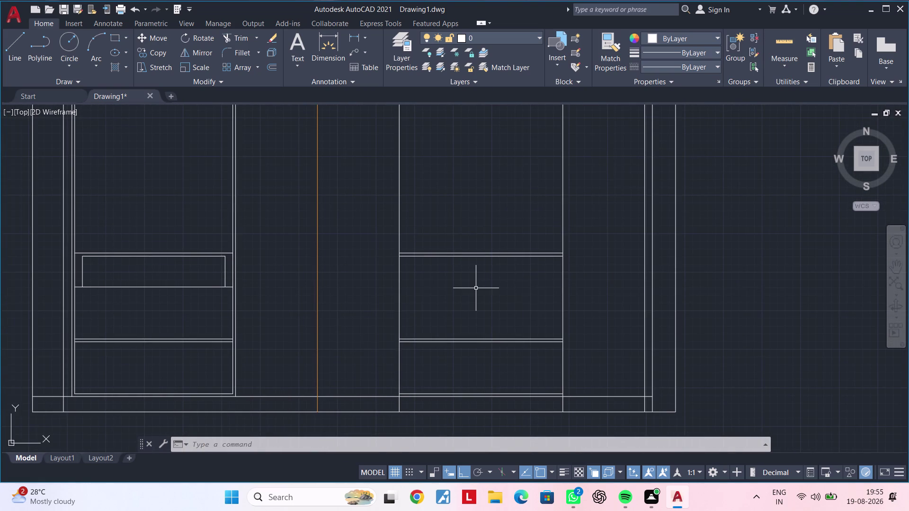
key(Escape)
key(Escape)
middle_drag(464, 293, 455, 359)
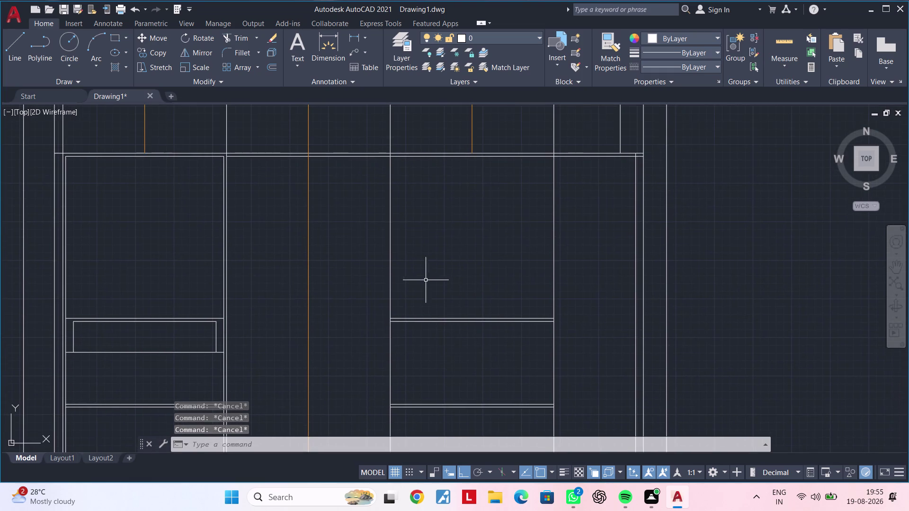
middle_drag(426, 280, 427, 302)
scroll(up, 3)
middle_drag(408, 280, 400, 331)
key(Escape)
scroll(down, 3)
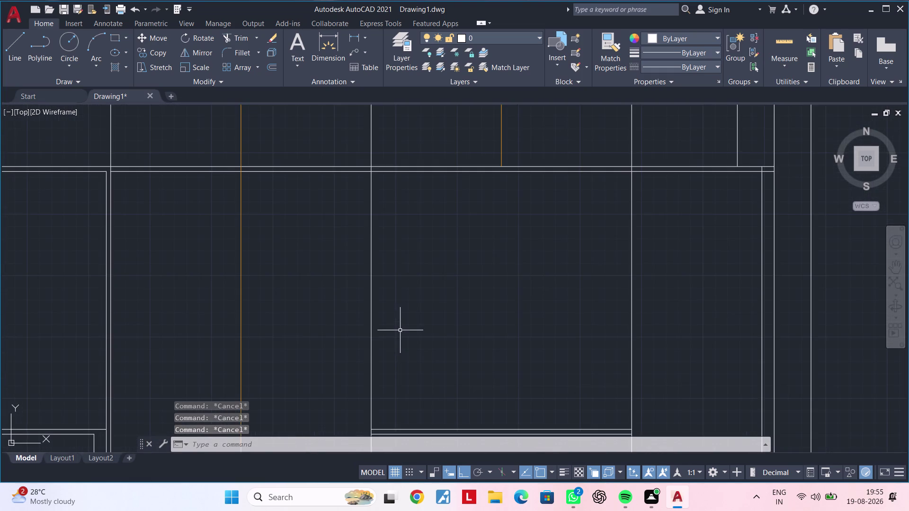
middle_drag(409, 328, 427, 325)
scroll(down, 3)
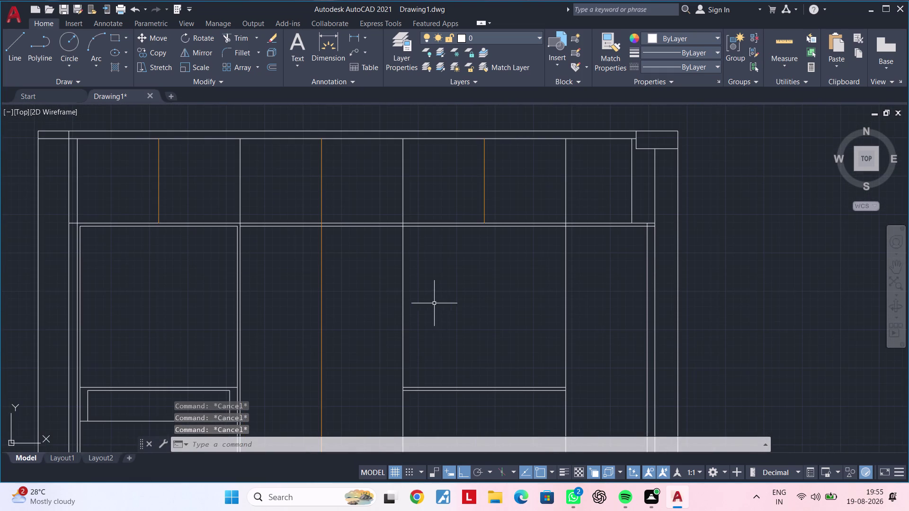
scroll(up, 3)
scroll(down, 3)
scroll(up, 3)
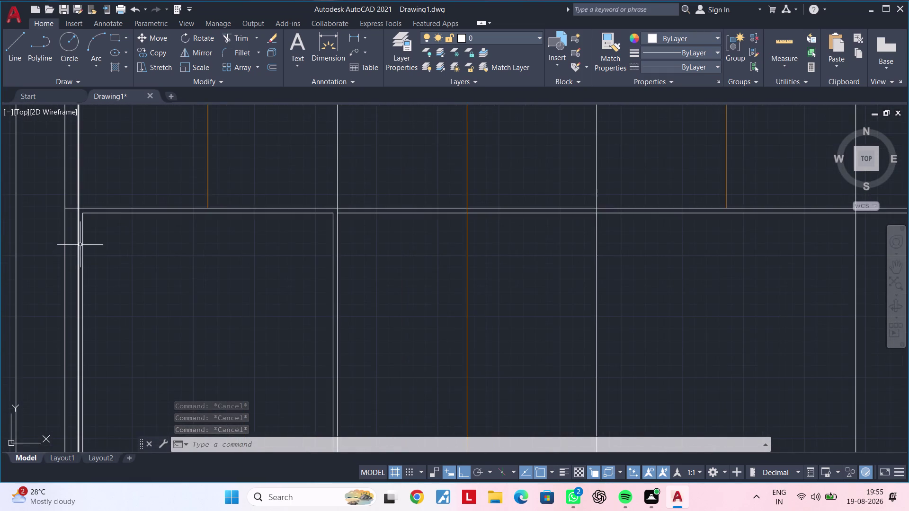
scroll(up, 3)
scroll(down, 3)
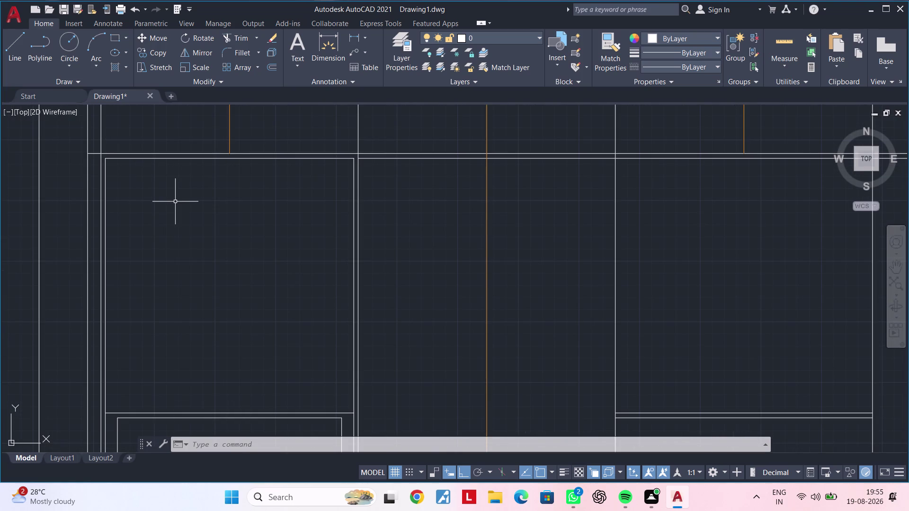
click(353, 37)
scroll(up, 3)
click(157, 144)
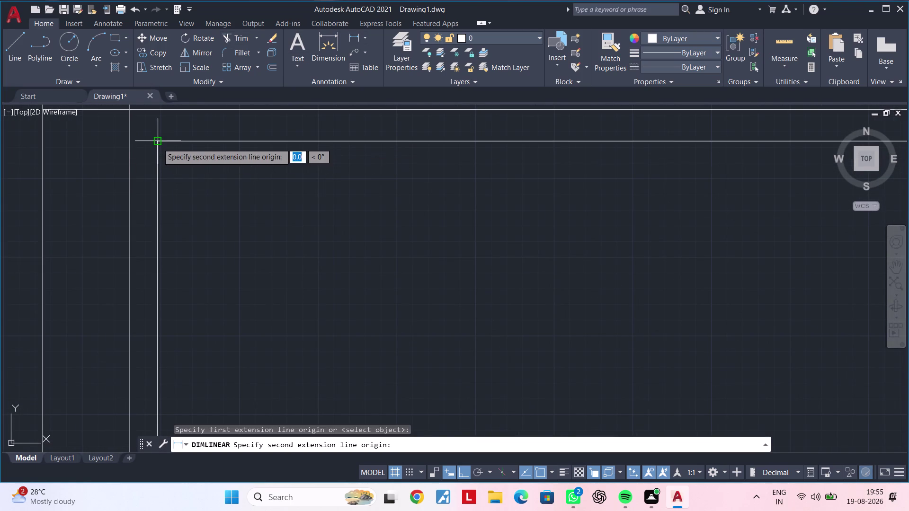
click(128, 143)
scroll(down, 3)
key(Escape)
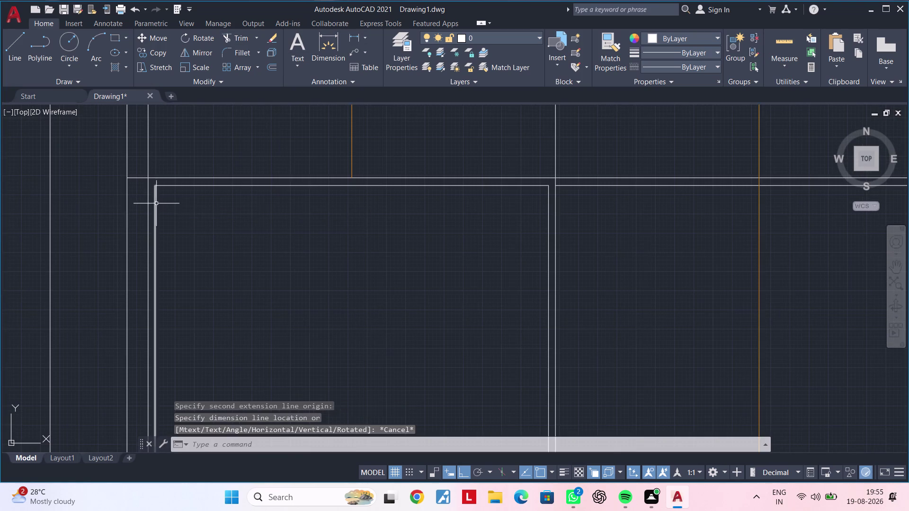
key(Escape)
middle_drag(328, 238, 108, 213)
scroll(down, 3)
middle_drag(498, 271, 197, 212)
key(Escape)
key(Escape)
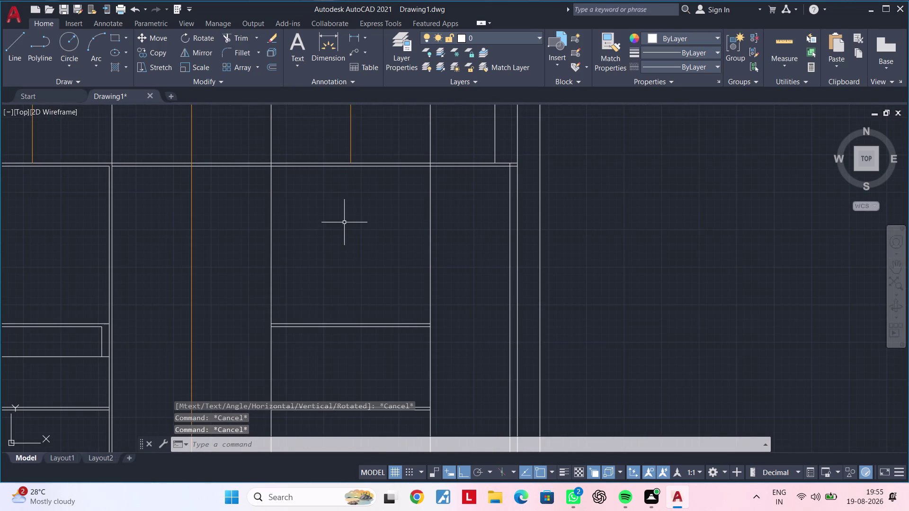
text(of 1)
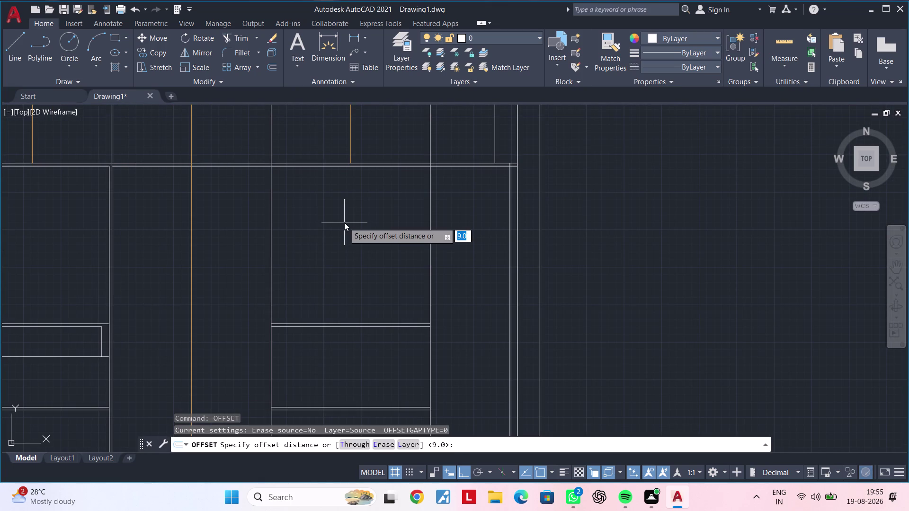
Offset the shutter panel edge lines 18 units toward the panel's inner side.
text(8)
key(Return)
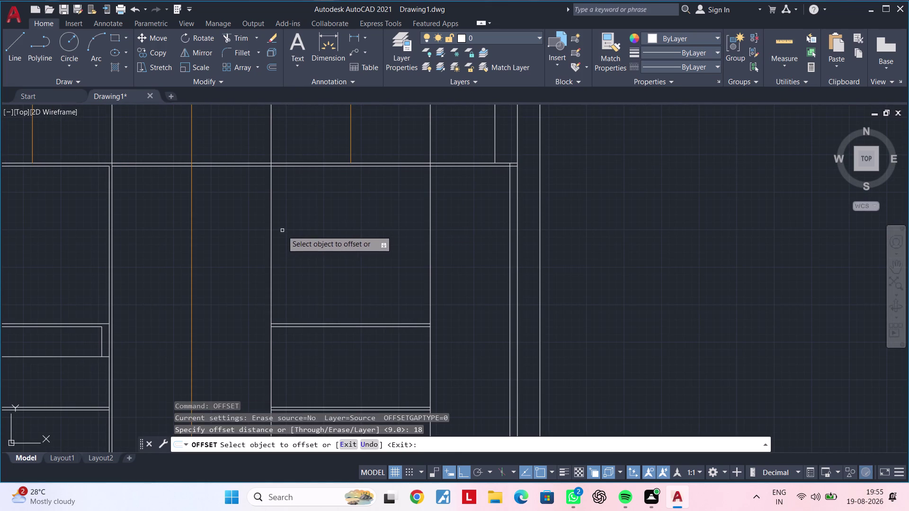
click(270, 239)
click(328, 238)
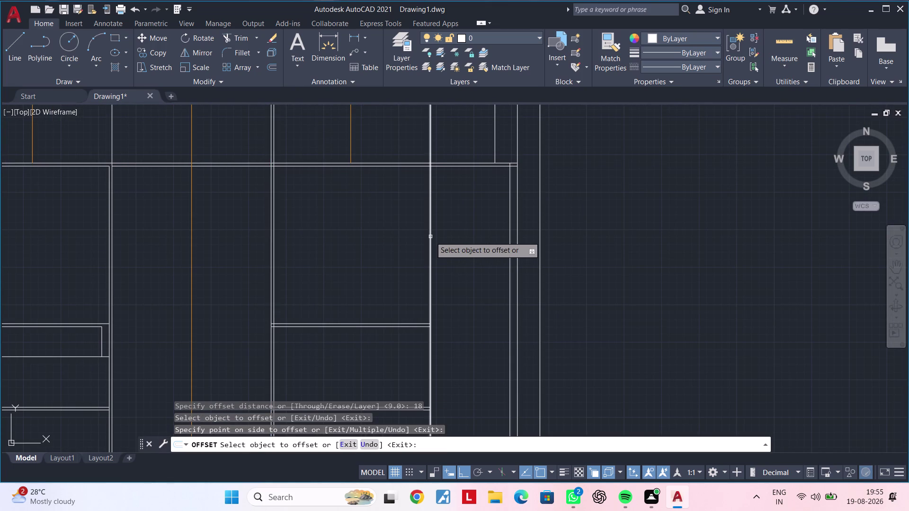
click(431, 236)
double_click(402, 238)
key(Escape)
key(Escape)
Cancel the offset and start the TRIM command with TR.
middle_drag(405, 216, 399, 261)
key(Escape)
key(Escape)
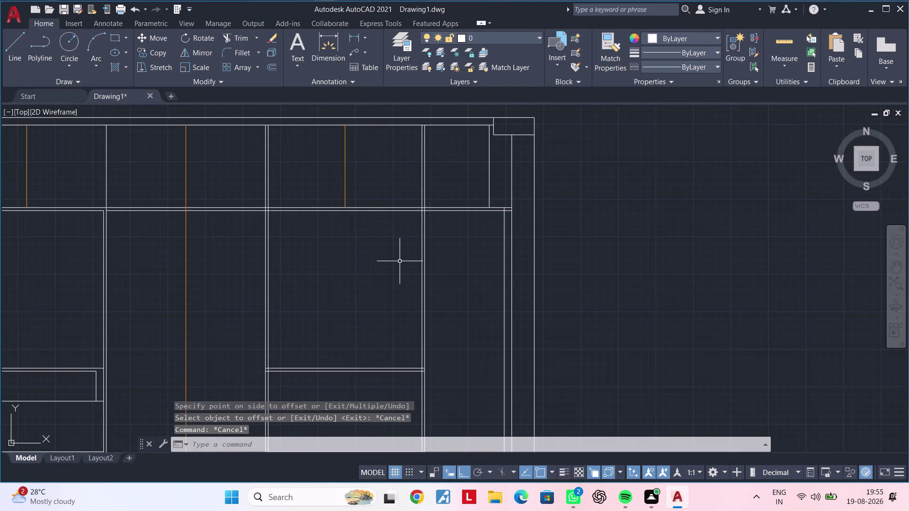
key(t)
key(r)
key(space)
scroll(up, 3)
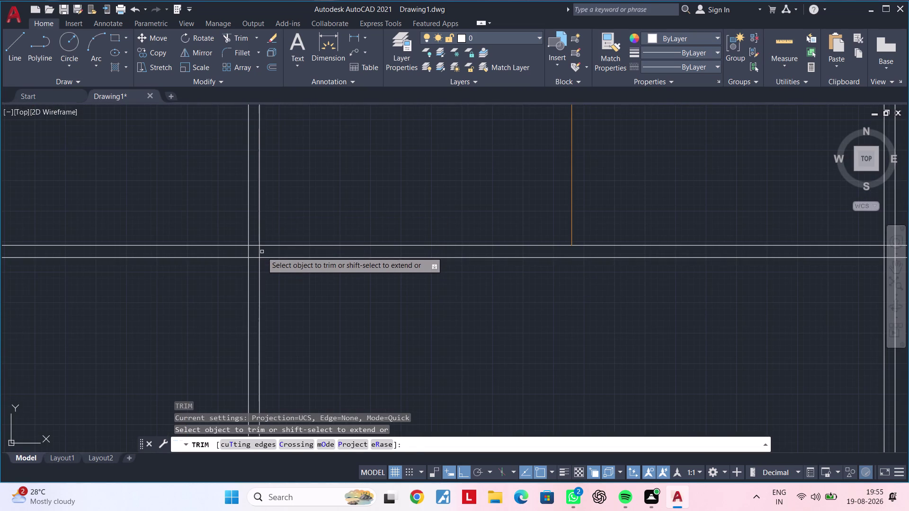
Trim the overshooting line end at the first panel corner and delete a stray segment.
double_click(260, 252)
scroll(down, 3)
middle_drag(469, 264, 301, 264)
scroll(up, 3)
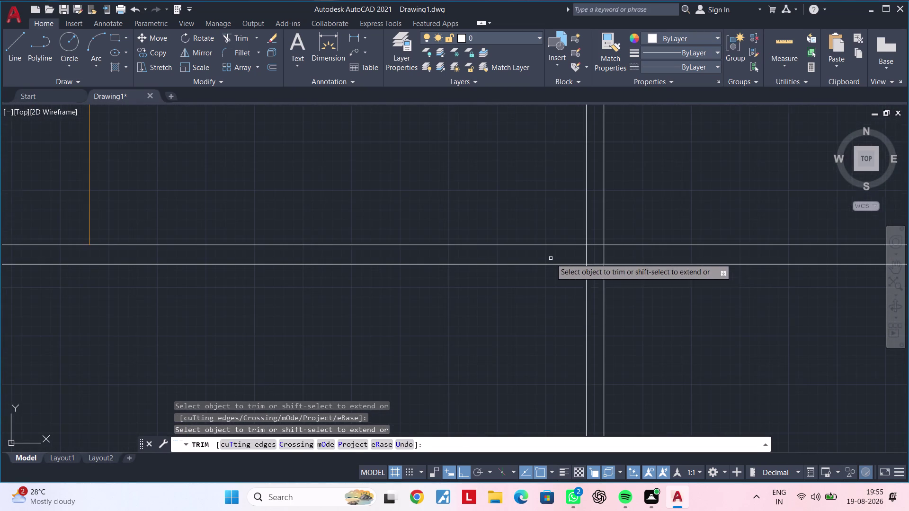
click(585, 258)
click(589, 256)
key(Escape)
key(Escape)
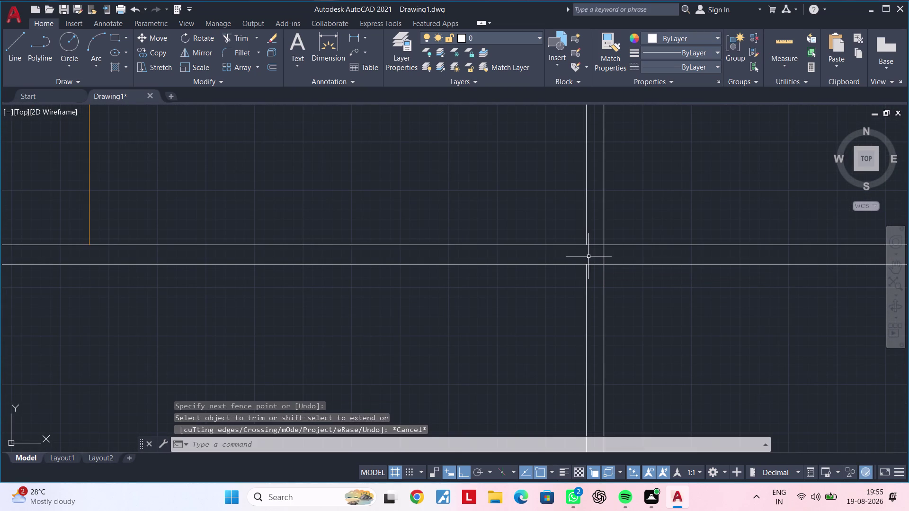
click(588, 223)
click(581, 223)
key(Delete)
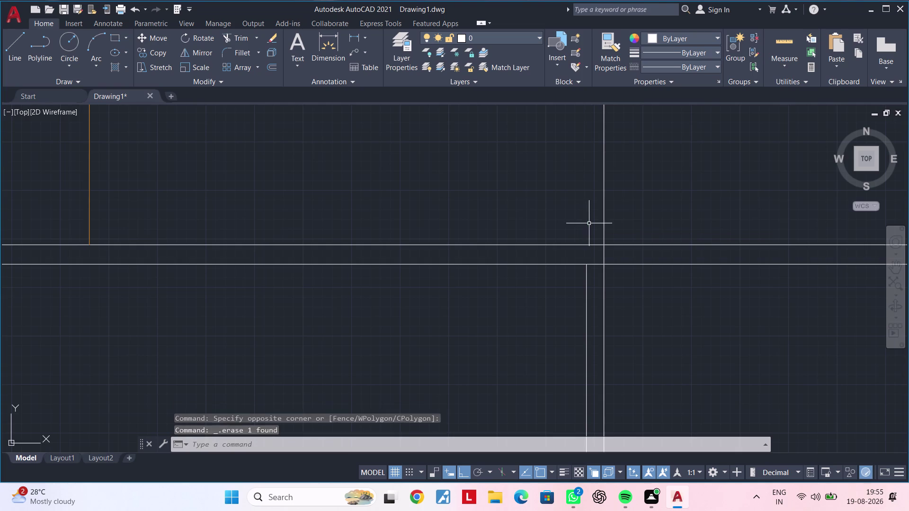
Delete another leftover line segment at the next panel corner.
scroll(down, 3)
middle_drag(445, 228, 610, 220)
scroll(up, 3)
click(368, 203)
click(342, 213)
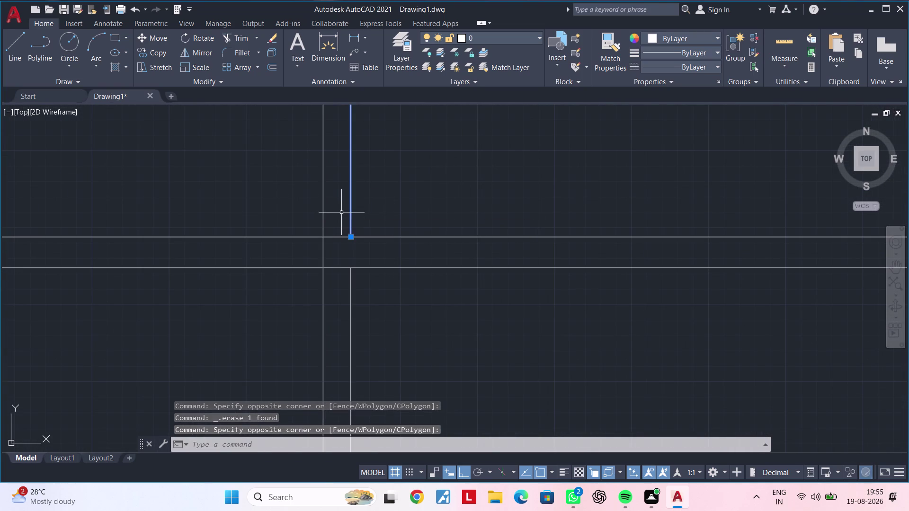
key(Delete)
Restart the TRIM command for the remaining panel corners.
scroll(down, 3)
middle_drag(424, 241, 354, 171)
scroll(up, 3)
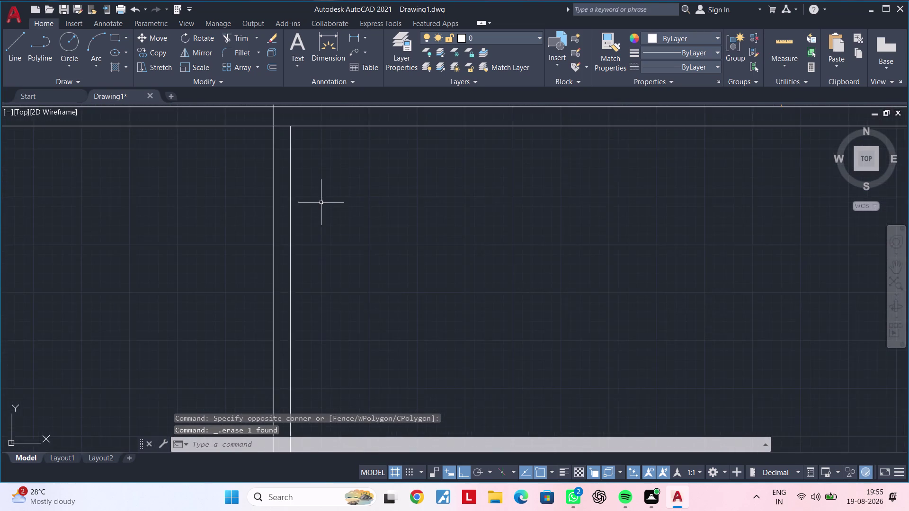
middle_drag(351, 206, 329, 309)
key(Escape)
key(t)
key(r)
key(space)
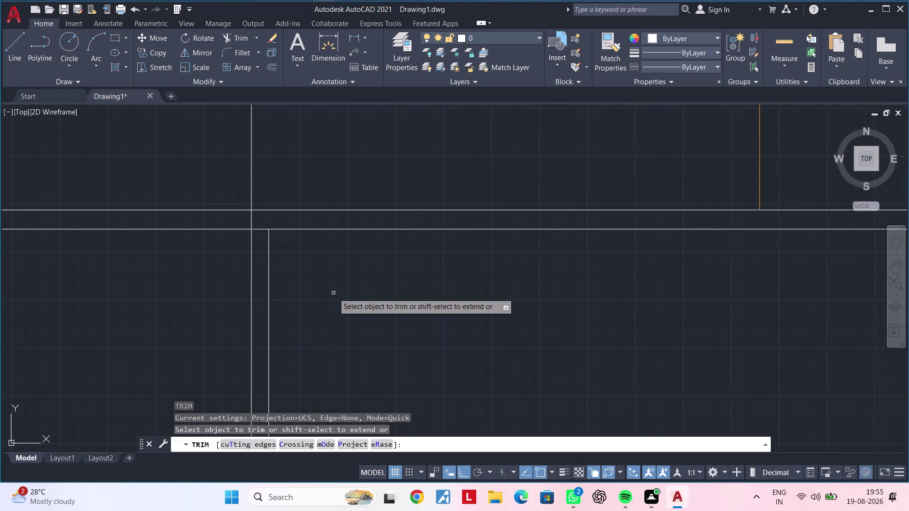
Trim the overshooting corner lines at the next two panel corners.
scroll(down, 3)
middle_drag(339, 273, 363, 244)
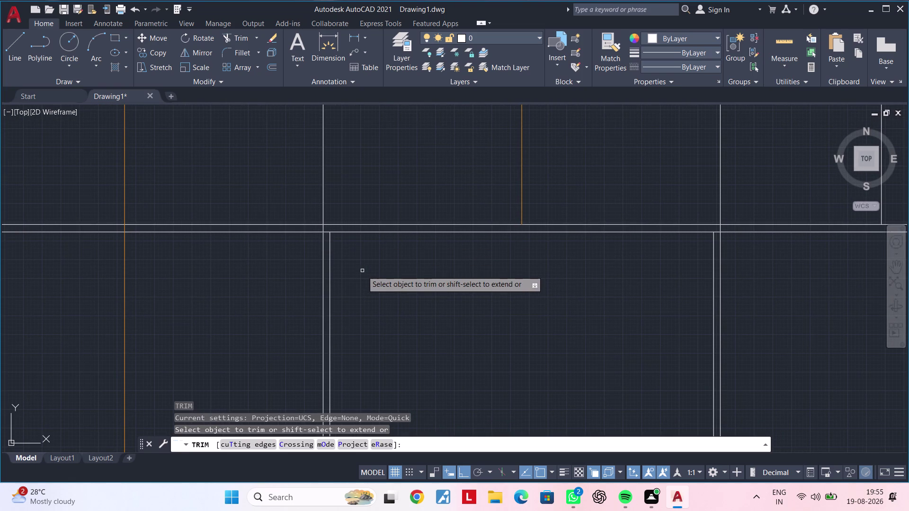
scroll(down, 3)
scroll(up, 3)
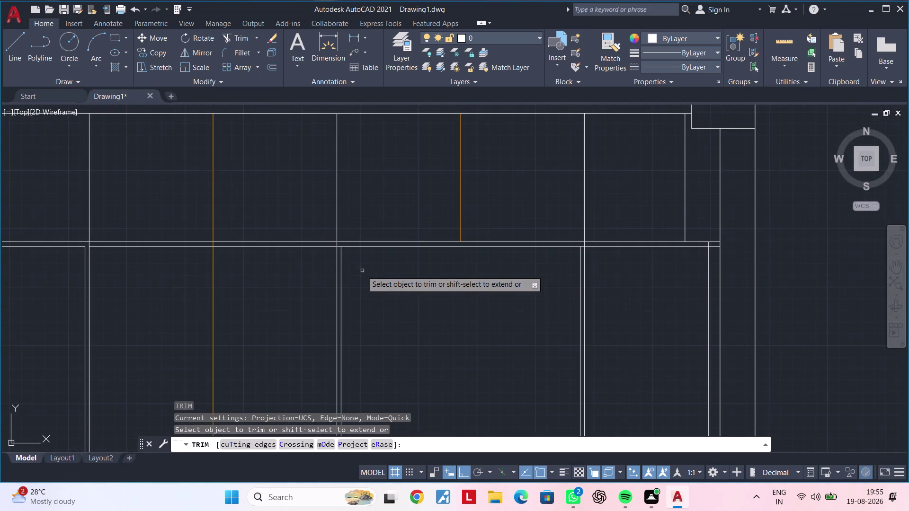
middle_drag(362, 271, 441, 257)
scroll(up, 3)
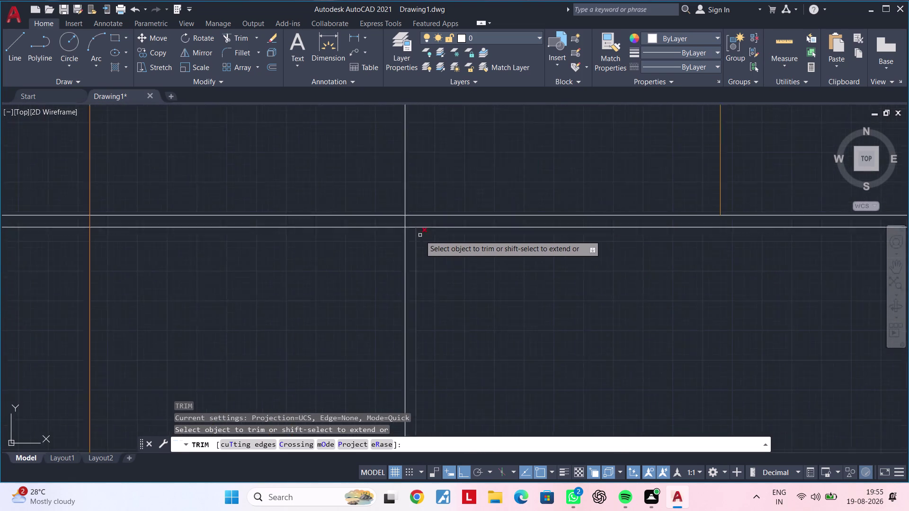
scroll(up, 3)
click(403, 223)
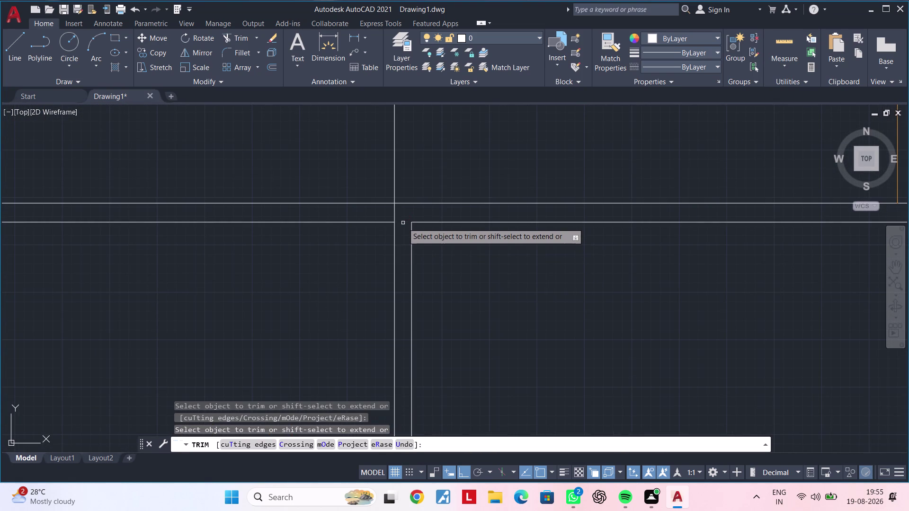
scroll(down, 3)
middle_drag(525, 252, 328, 246)
scroll(up, 3)
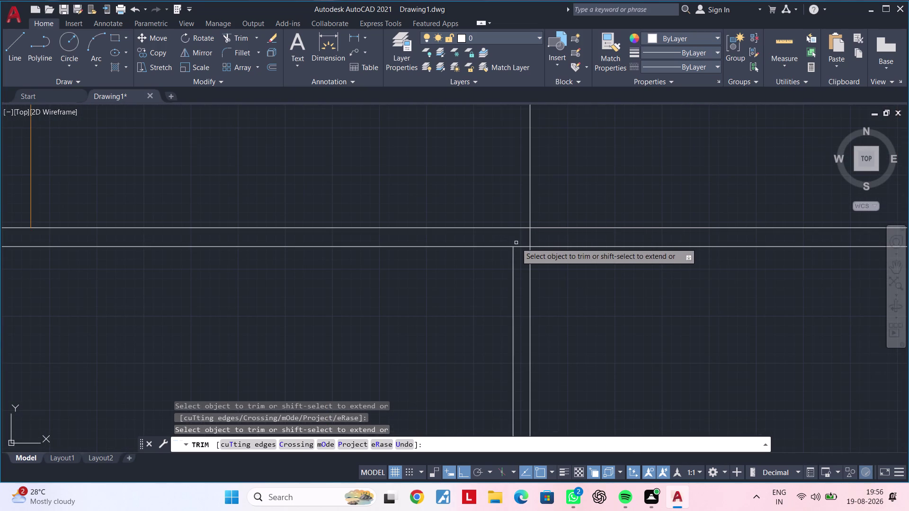
click(518, 247)
Cut back the remaining corner overshoots on the other inset panels.
scroll(down, 3)
middle_drag(422, 305, 434, 107)
scroll(up, 3)
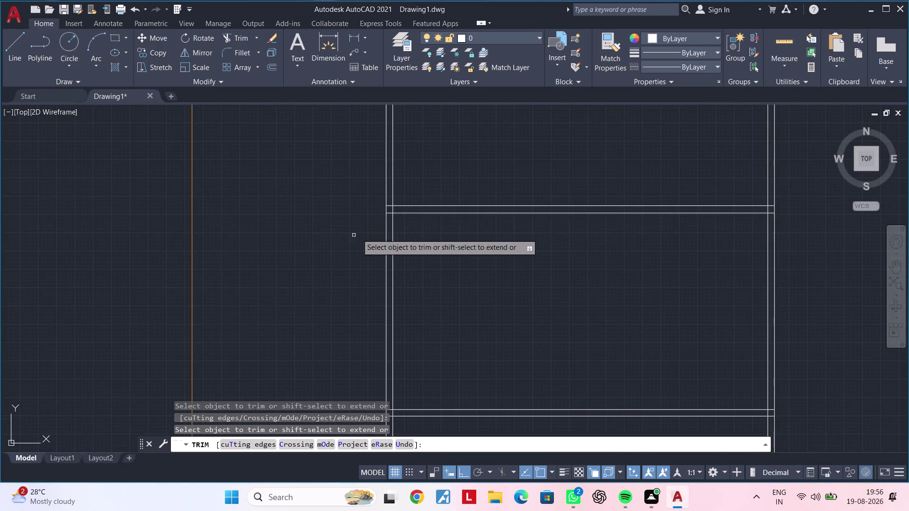
scroll(up, 3)
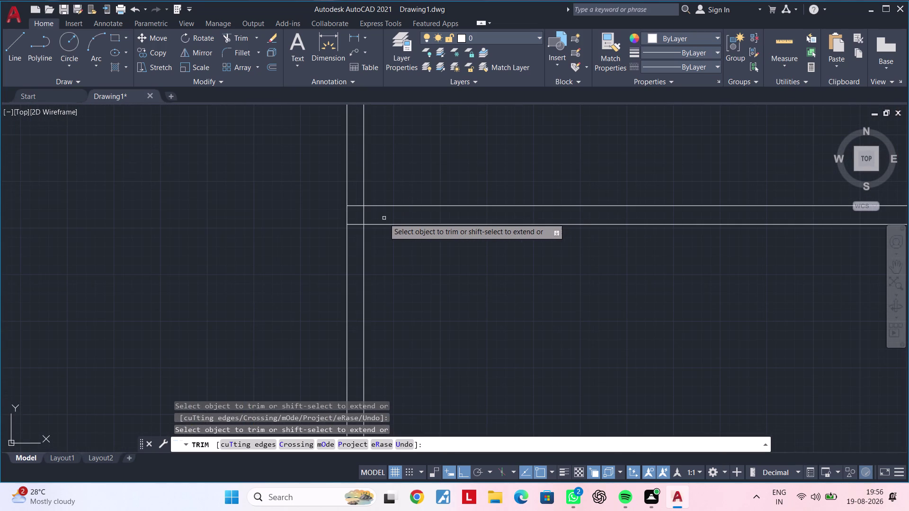
scroll(up, 3)
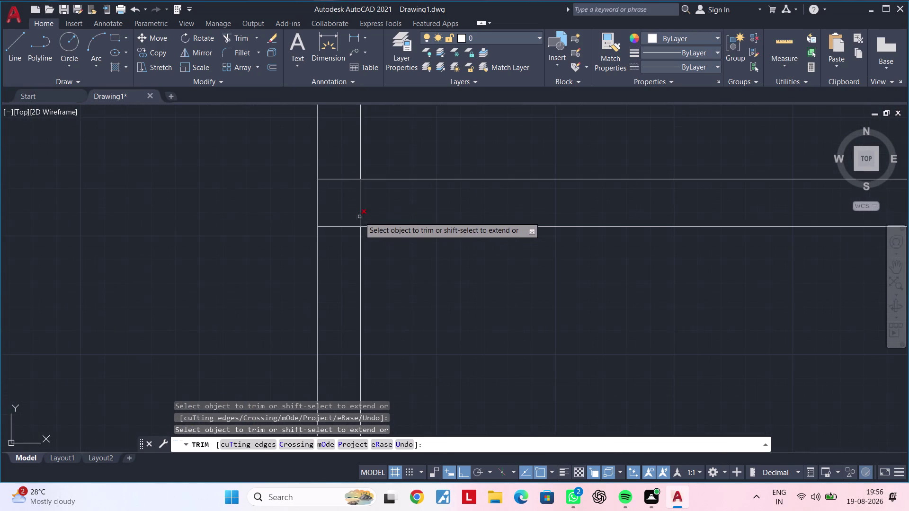
click(347, 180)
click(361, 202)
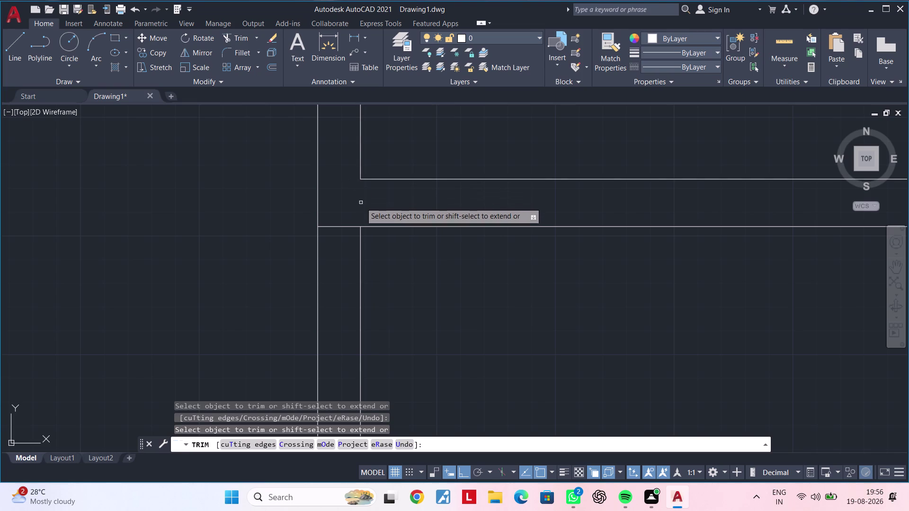
scroll(down, 3)
middle_drag(535, 219, 252, 220)
middle_drag(654, 226, 211, 232)
scroll(up, 3)
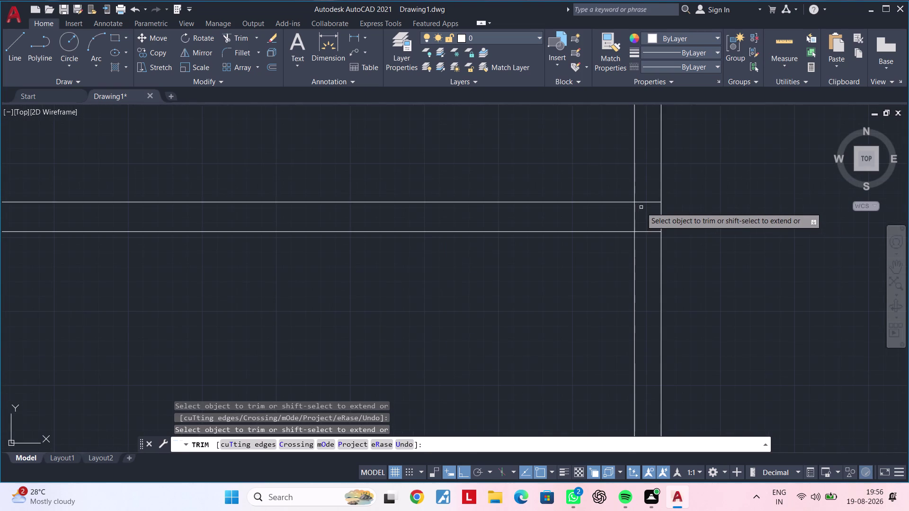
click(642, 204)
click(625, 215)
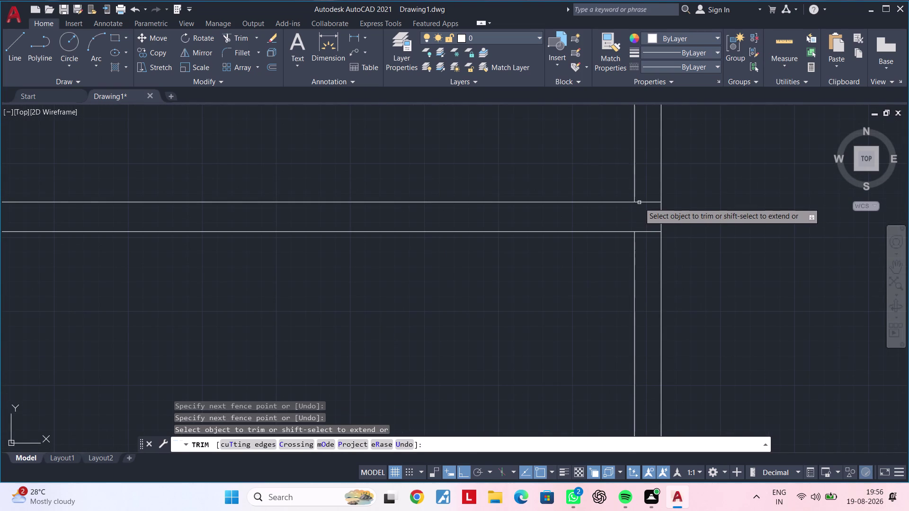
click(640, 202)
Pan across the other panels to check the trimmed corners.
scroll(down, 3)
middle_drag(563, 253, 619, 210)
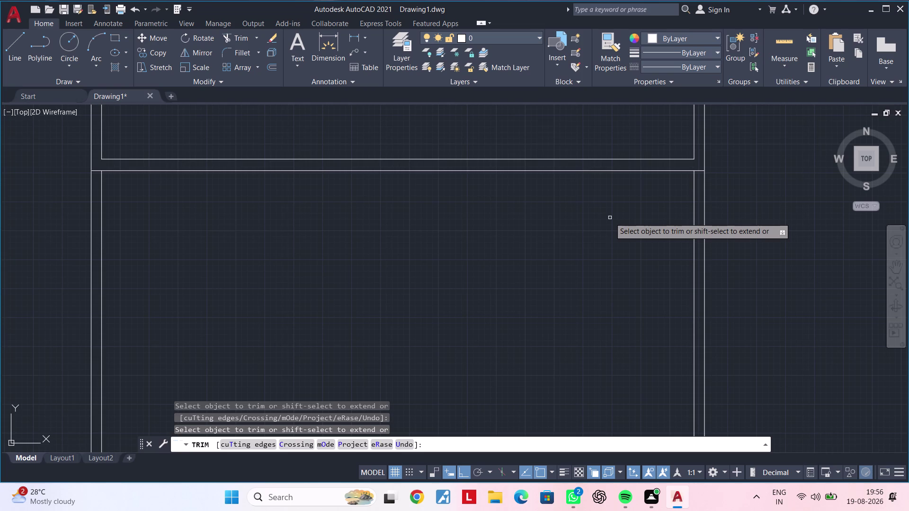
scroll(down, 3)
middle_drag(216, 251, 281, 240)
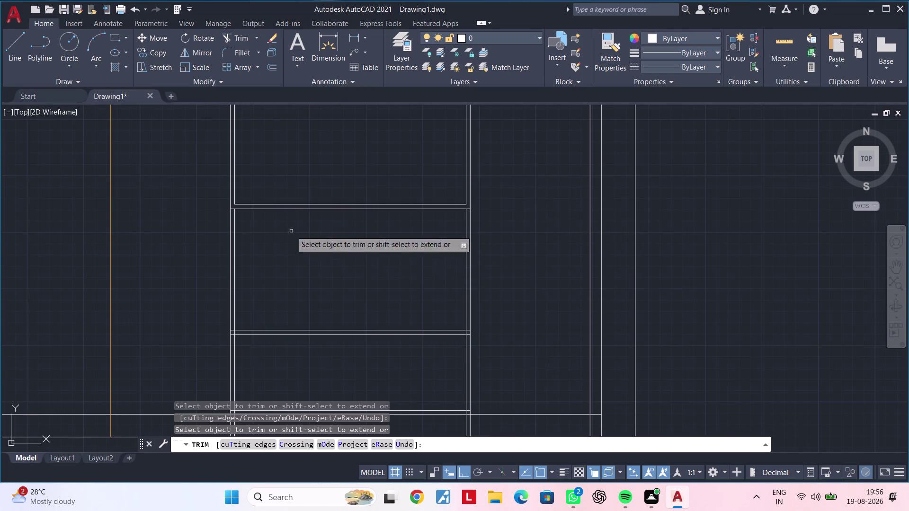
middle_click(367, 209)
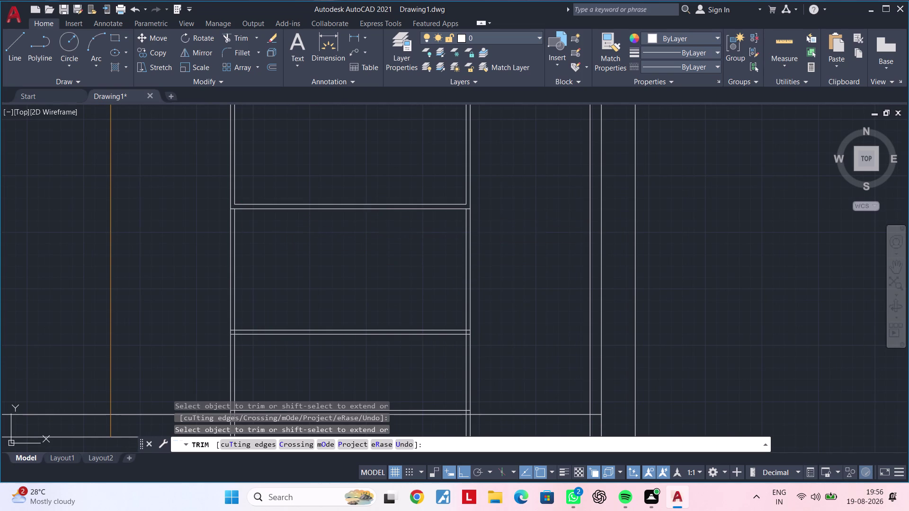
scroll(up, 3)
middle_click(358, 211)
key(Escape)
key(Escape)
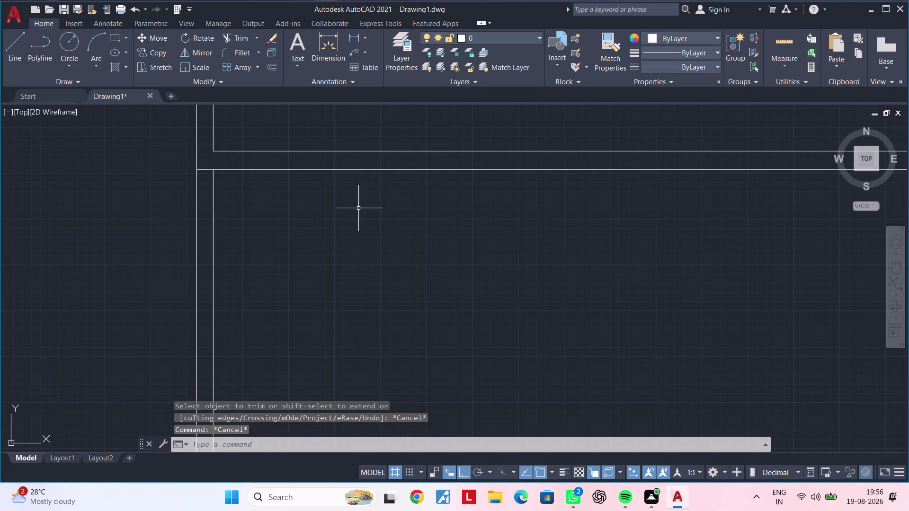
key(Escape)
scroll(down, 3)
middle_drag(336, 232, 310, 141)
key(Escape)
scroll(down, 3)
scroll(down, 3)
middle_drag(359, 218, 366, 233)
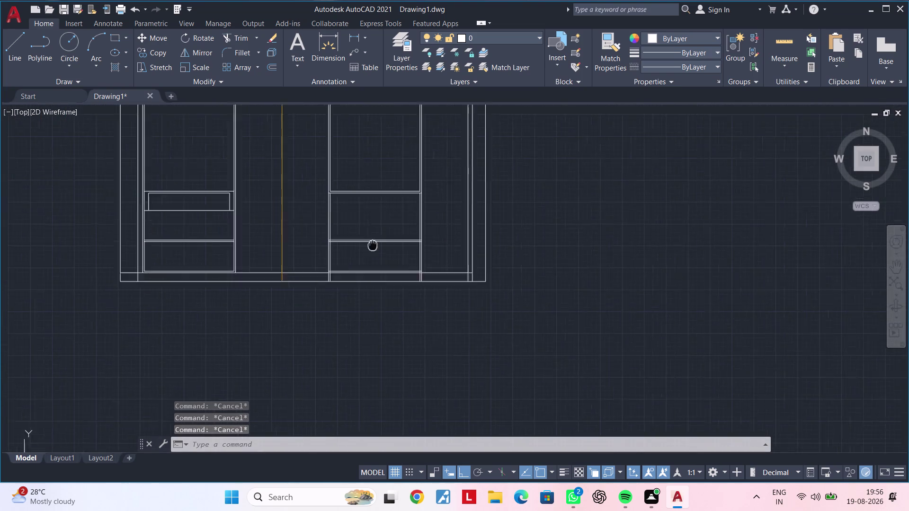
middle_drag(366, 233, 500, 324)
scroll(up, 3)
middle_drag(533, 294, 429, 329)
key(Escape)
scroll(down, 3)
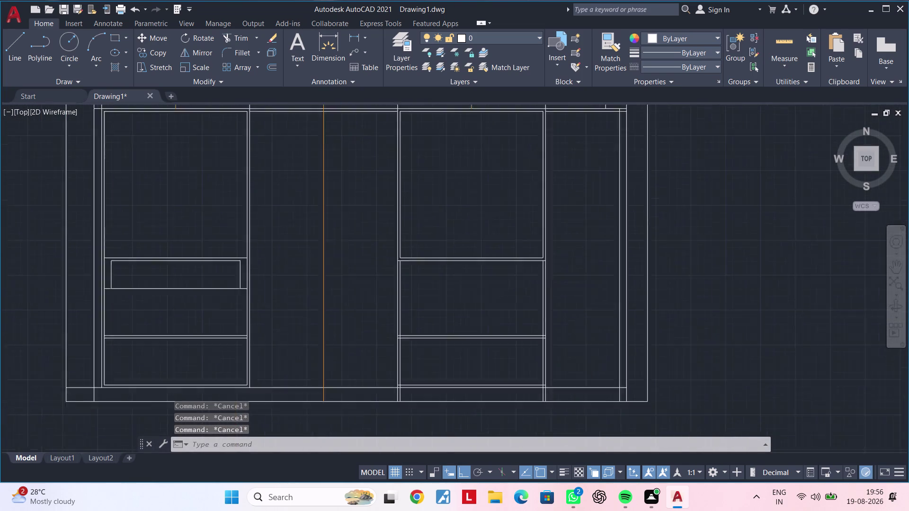
scroll(down, 3)
middle_drag(473, 258, 473, 371)
scroll(down, 3)
middle_drag(448, 281, 422, 263)
scroll(up, 3)
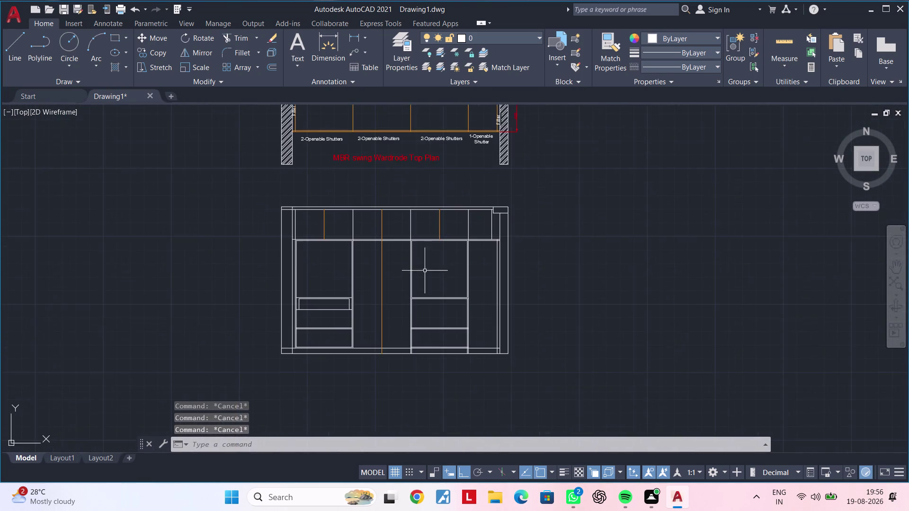
scroll(up, 3)
middle_drag(445, 252, 421, 286)
scroll(up, 3)
key(Escape)
key(Escape)
key(Escape)
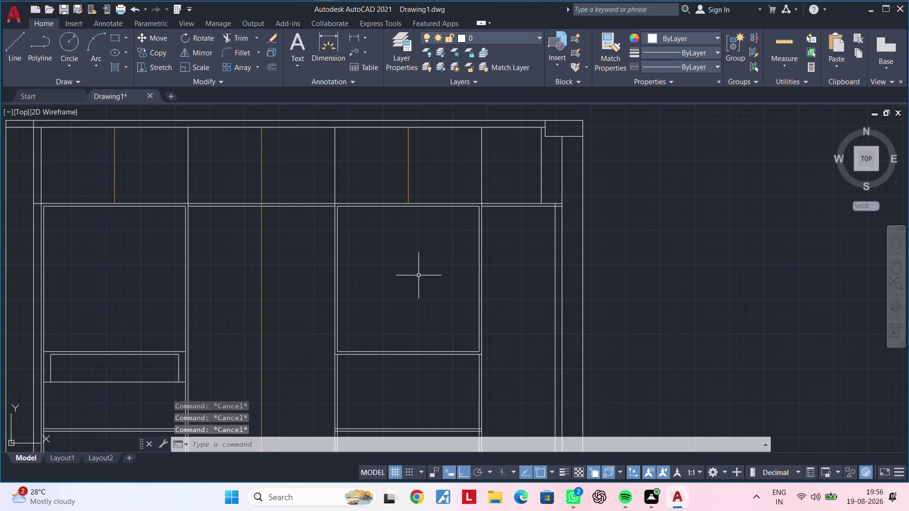
key(Escape)
scroll(down, 3)
middle_drag(408, 329, 411, 318)
middle_drag(447, 347, 447, 312)
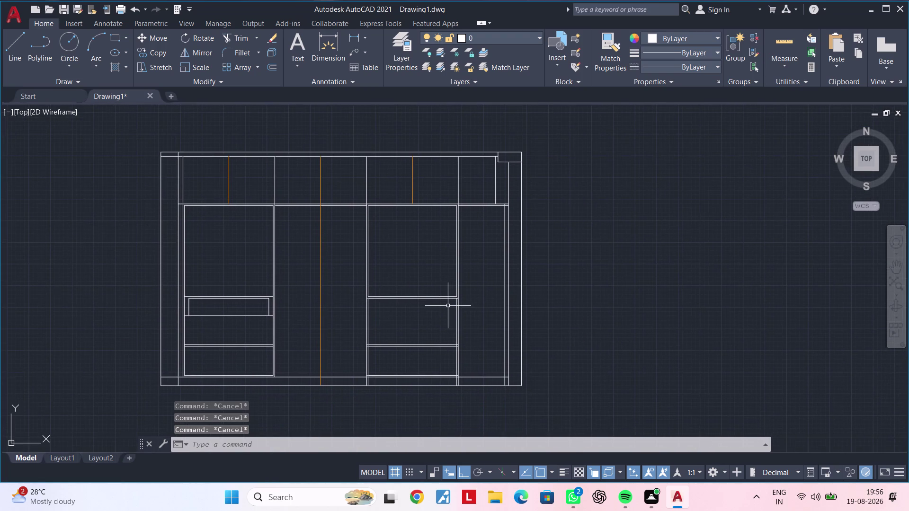
scroll(up, 3)
middle_drag(429, 292, 542, 254)
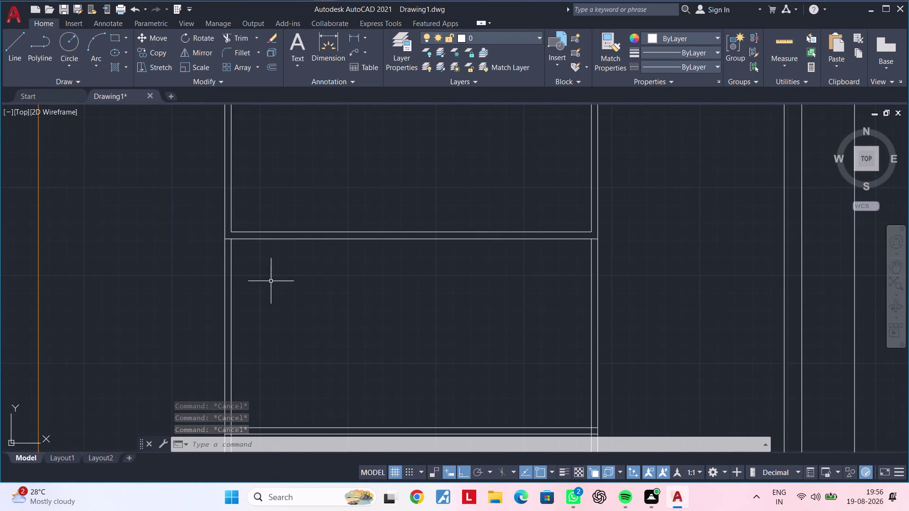
middle_drag(246, 270, 284, 236)
scroll(up, 3)
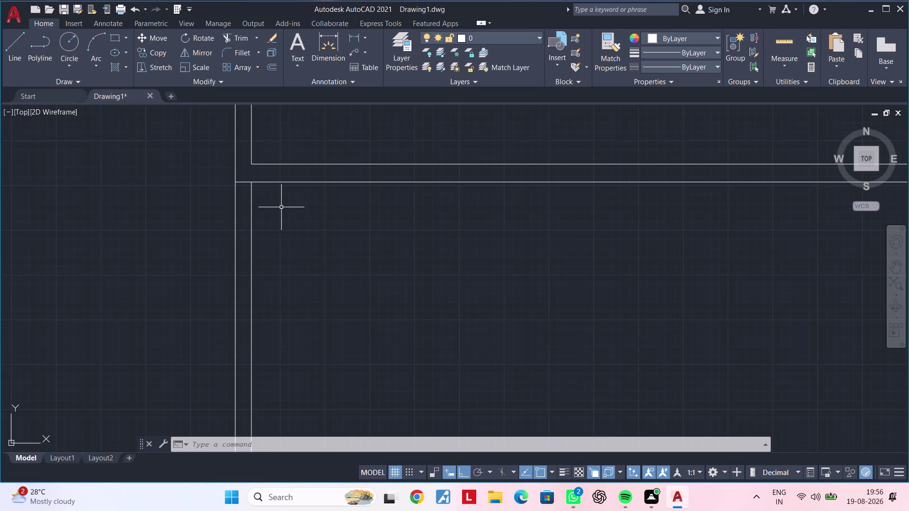
scroll(down, 3)
middle_drag(387, 227, 306, 234)
key(Escape)
key(Escape)
middle_drag(316, 249, 361, 193)
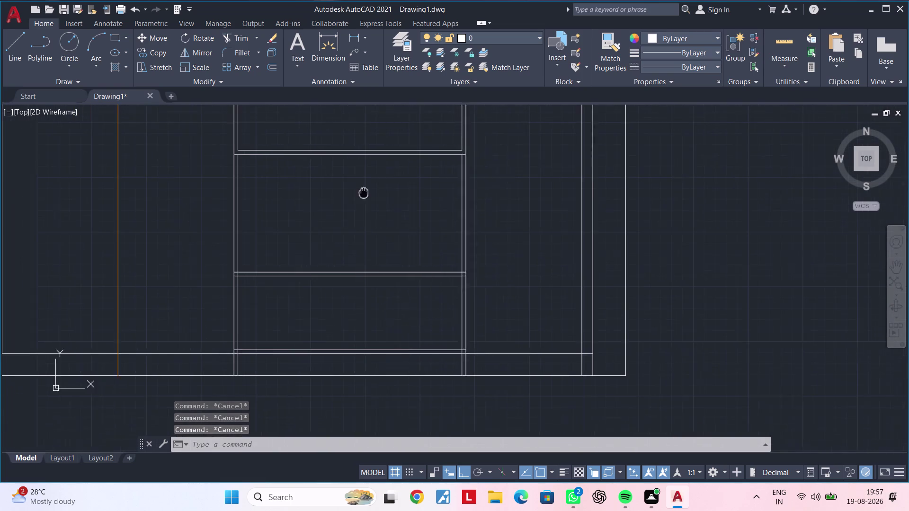
middle_drag(361, 194, 368, 191)
middle_drag(276, 222, 307, 194)
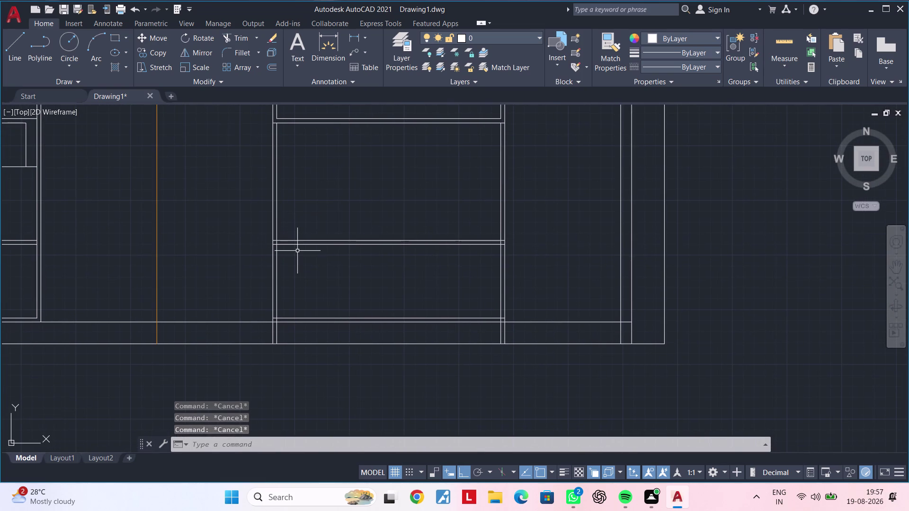
middle_drag(298, 249, 318, 216)
key(Escape)
Trim the crossing line pieces between the drawer edges and at a panel corner.
key(Escape)
text(t)
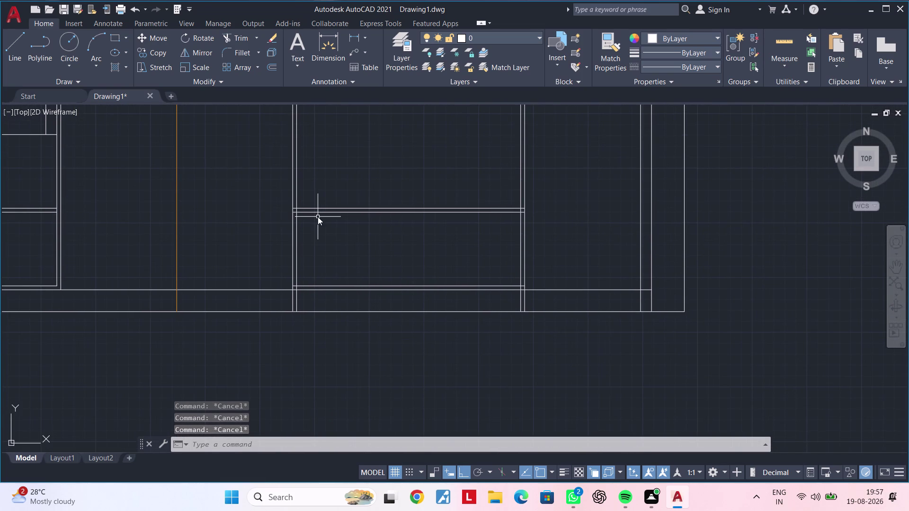
text(r)
key(space)
scroll(up, 3)
drag(267, 272, 336, 271)
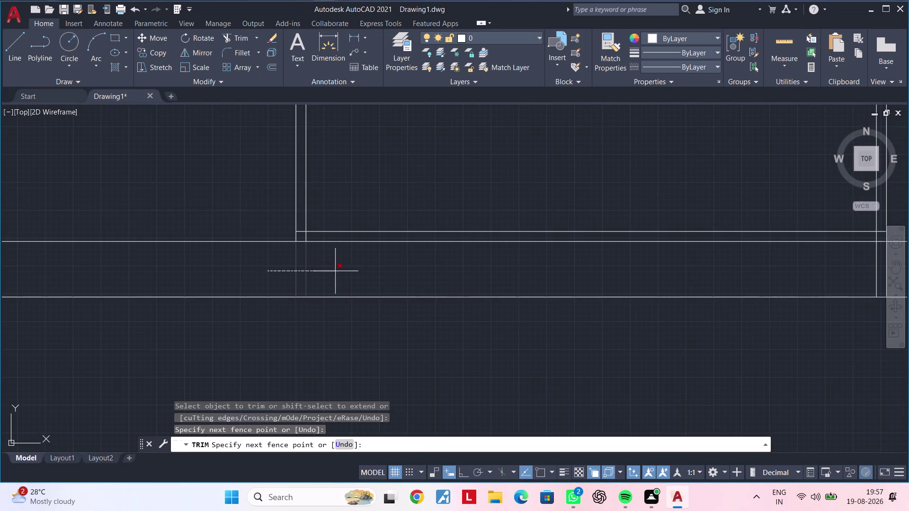
drag(335, 272, 339, 271)
scroll(down, 3)
middle_drag(386, 275, 99, 268)
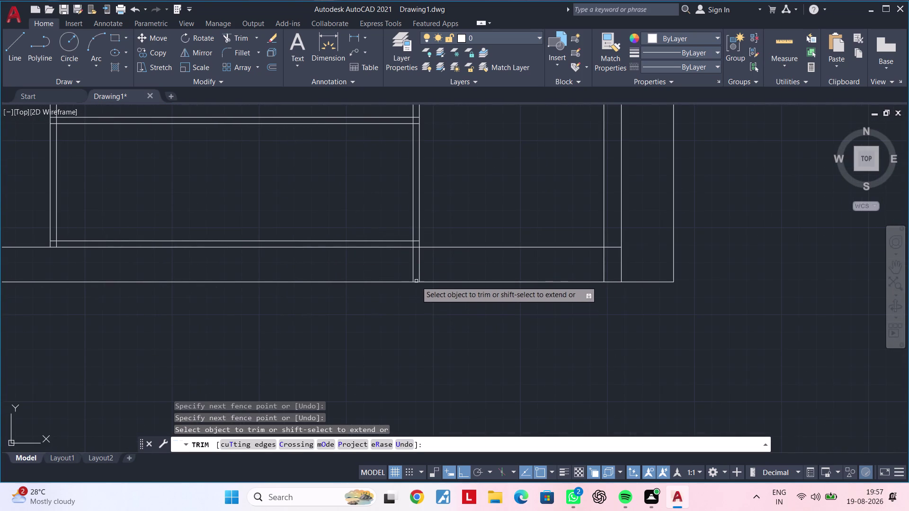
click(406, 270)
click(447, 263)
key(Escape)
key(Escape)
Cancel unfinished commands and zoom out to view both wardrobe bays.
middle_drag(405, 280, 575, 347)
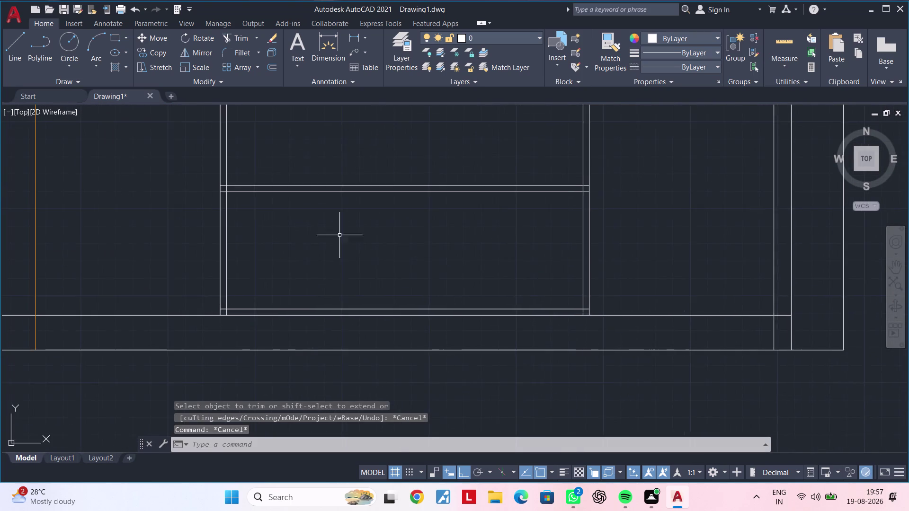
middle_drag(319, 224, 403, 321)
key(Escape)
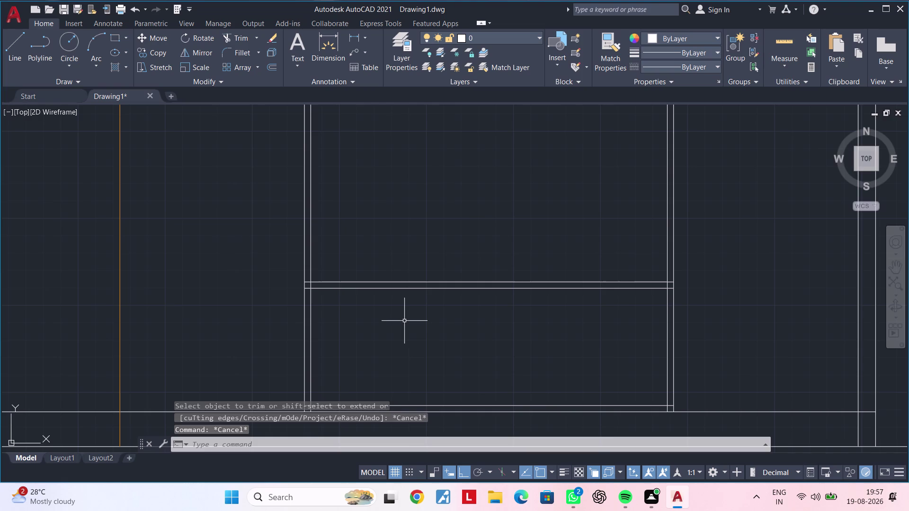
key(Escape)
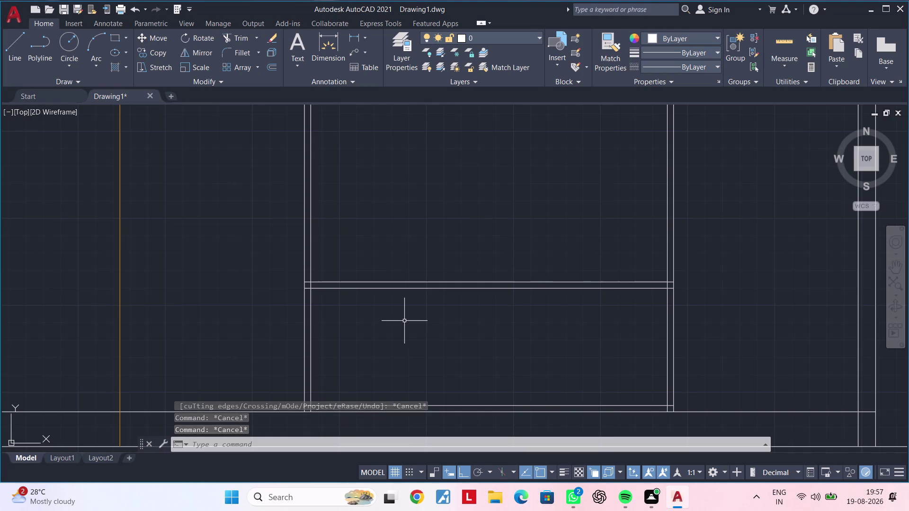
key(Escape)
scroll(down, 3)
middle_drag(418, 275, 421, 295)
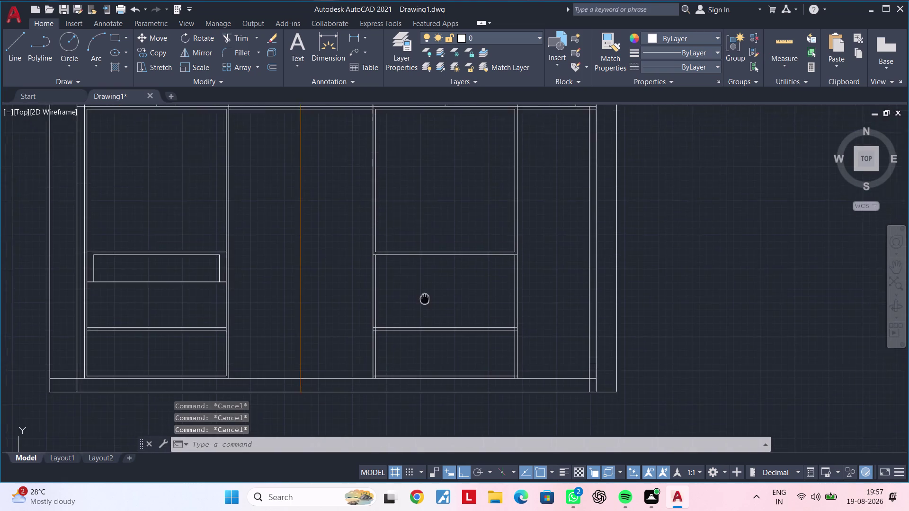
middle_drag(421, 295, 447, 300)
middle_drag(429, 279, 449, 271)
key(Escape)
key(Escape)
key(Escape)
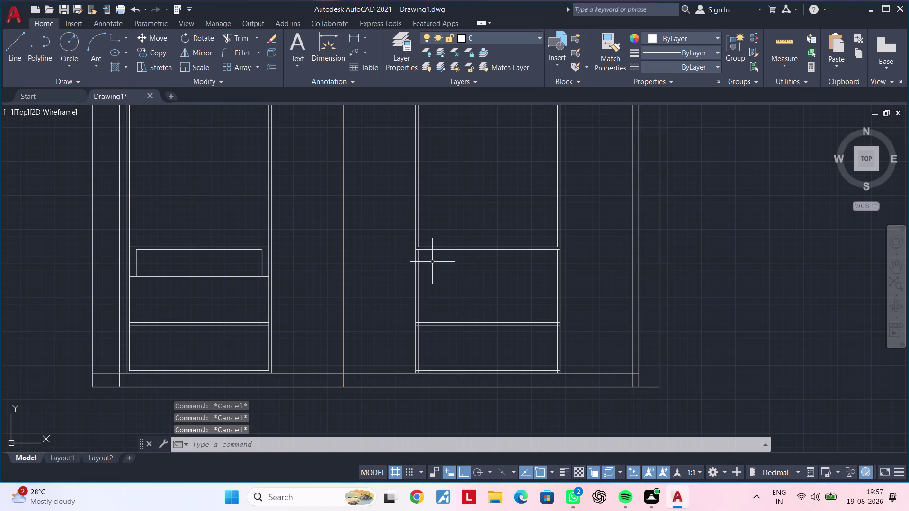
scroll(up, 3)
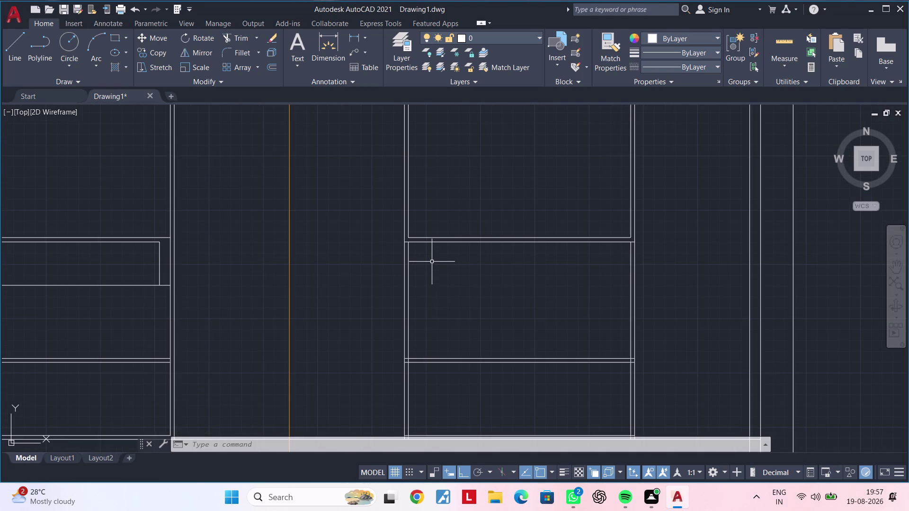
scroll(down, 3)
key(Escape)
key(Escape)
key(Escape)
key(Escape)
key(Escape)
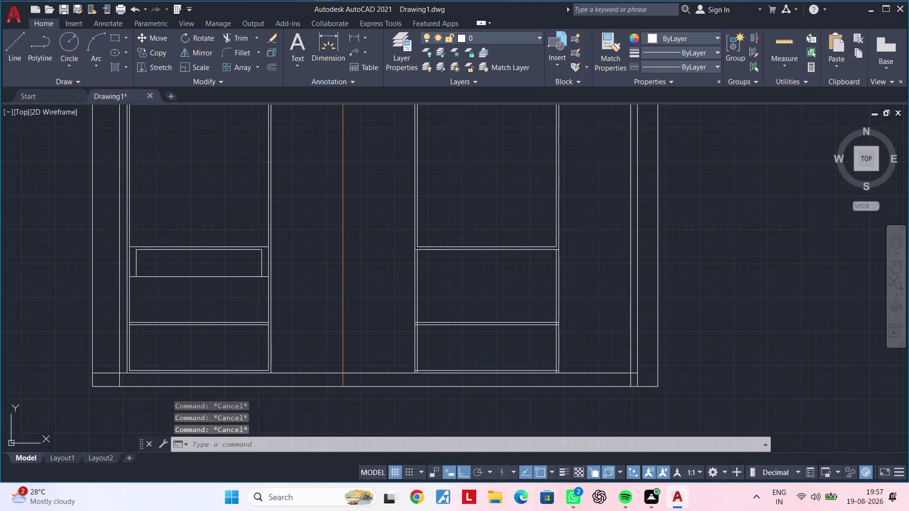
key(Escape)
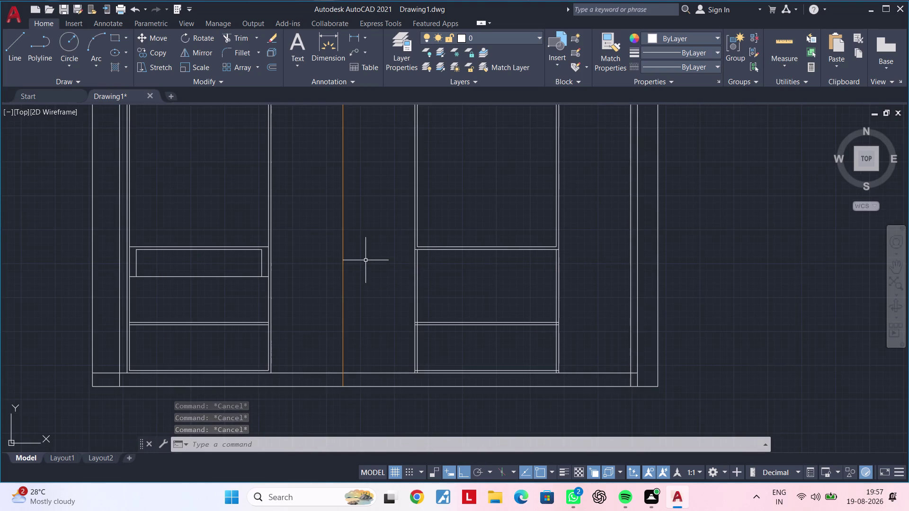
Zoom in on the upper shutter panels with no command active.
key(Escape)
key(Escape)
key(Escape)
middle_drag(354, 249, 328, 377)
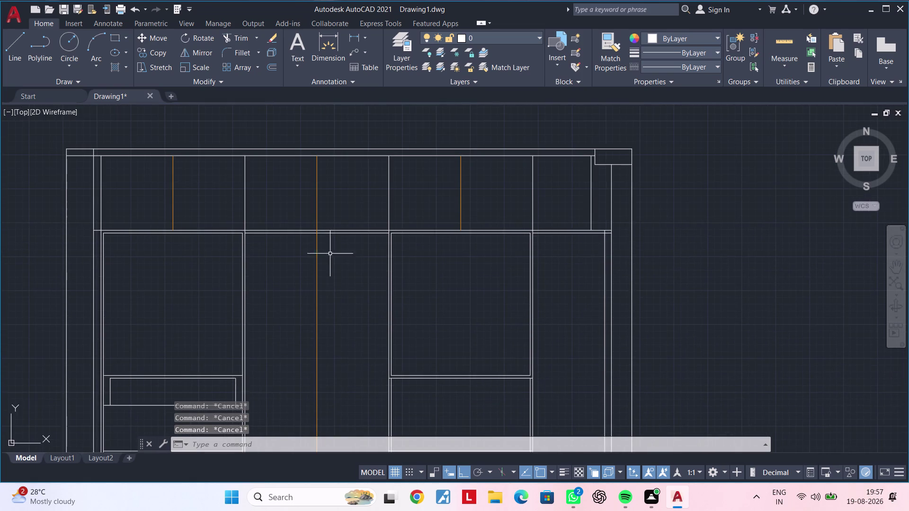
scroll(up, 3)
middle_drag(404, 253, 390, 207)
key(Escape)
key(Escape)
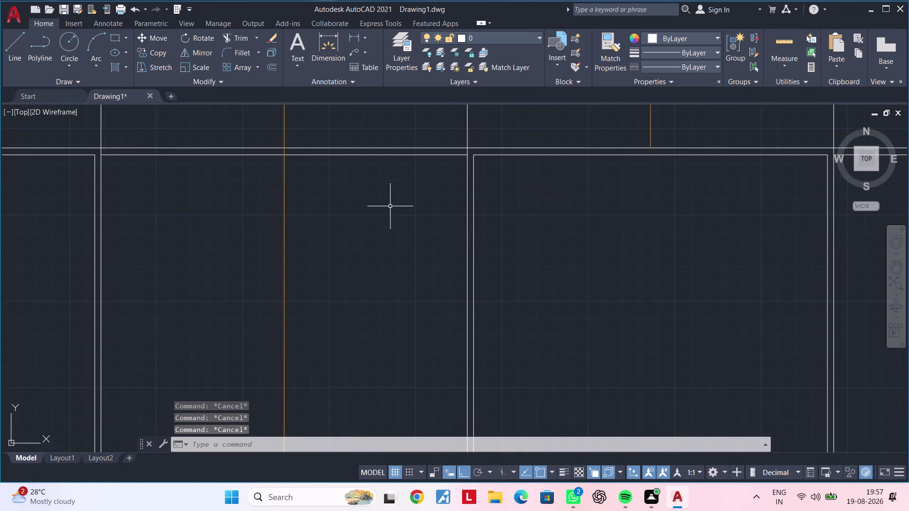
Offset the right and left vertical panel edges 18 units inward.
text(of)
key(space)
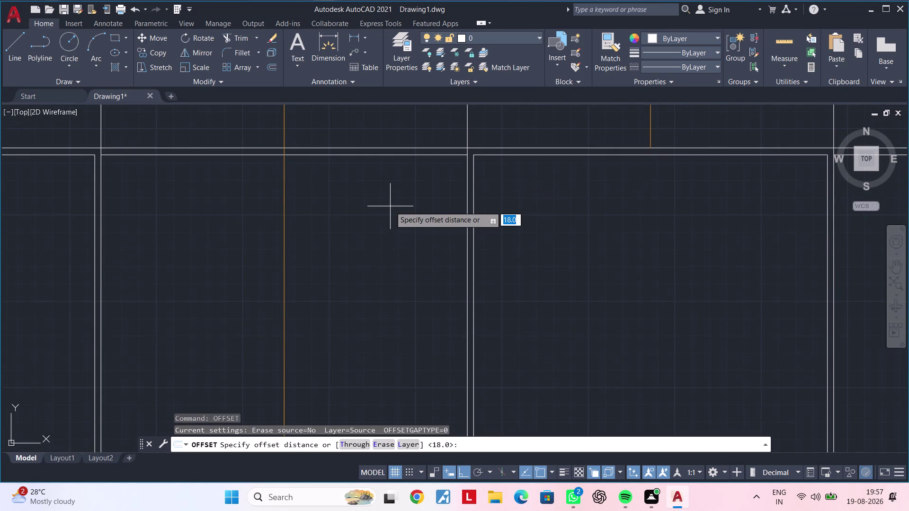
text(18)
key(Return)
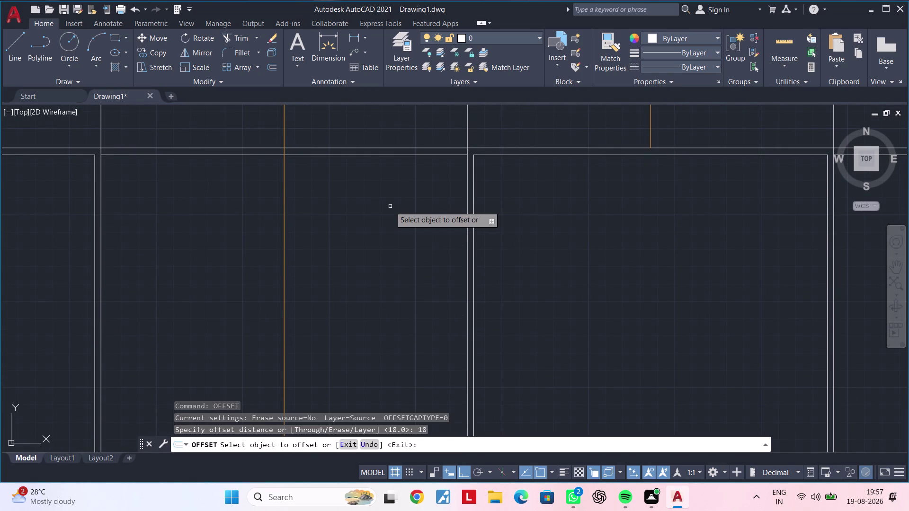
click(469, 182)
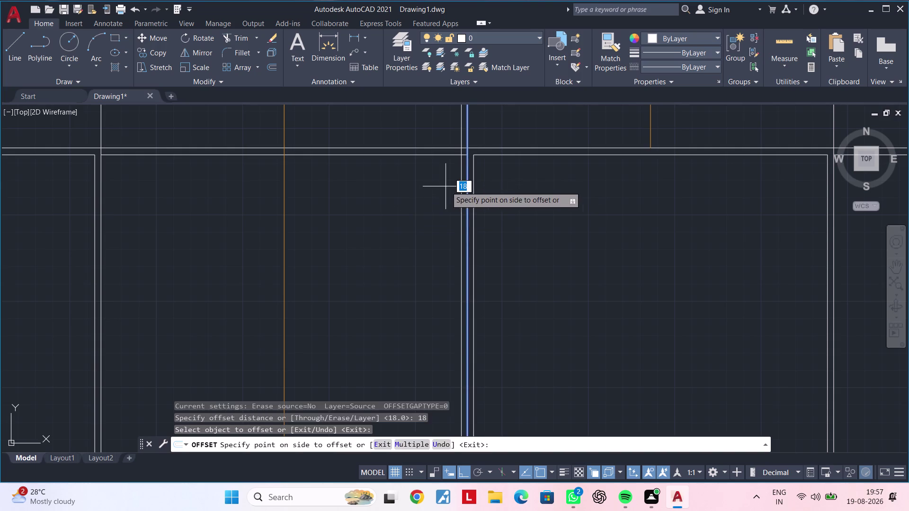
click(434, 187)
click(102, 238)
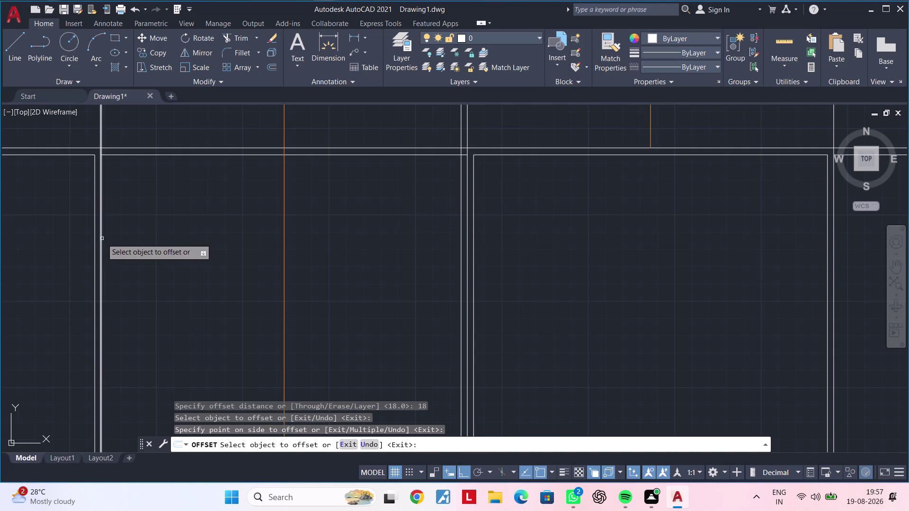
click(190, 239)
key(Escape)
key(Escape)
Trim the overshooting line ends at the top panel corner and the middle panel junction.
text(tr)
key(space)
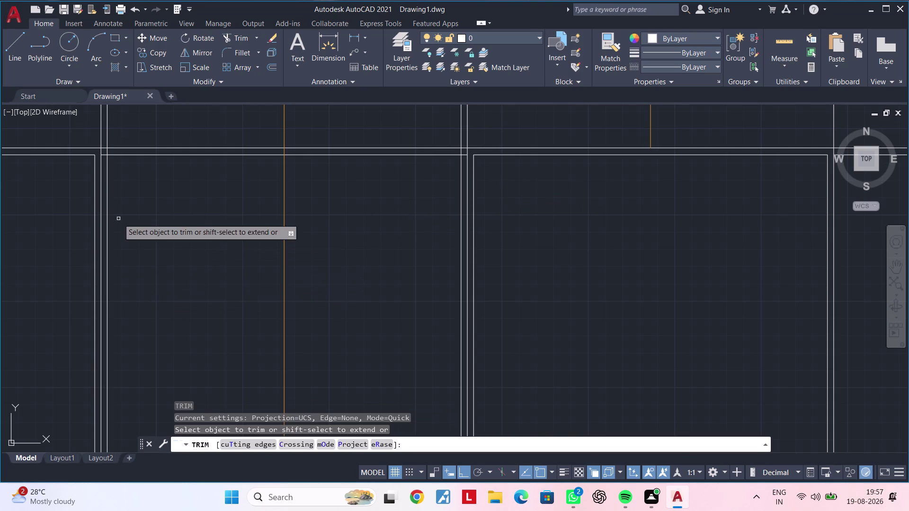
scroll(up, 3)
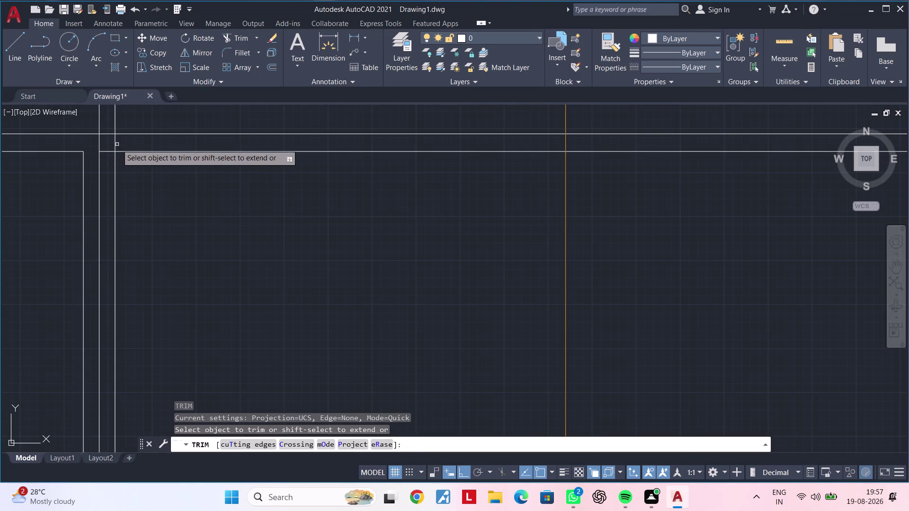
click(114, 143)
middle_drag(113, 155, 114, 162)
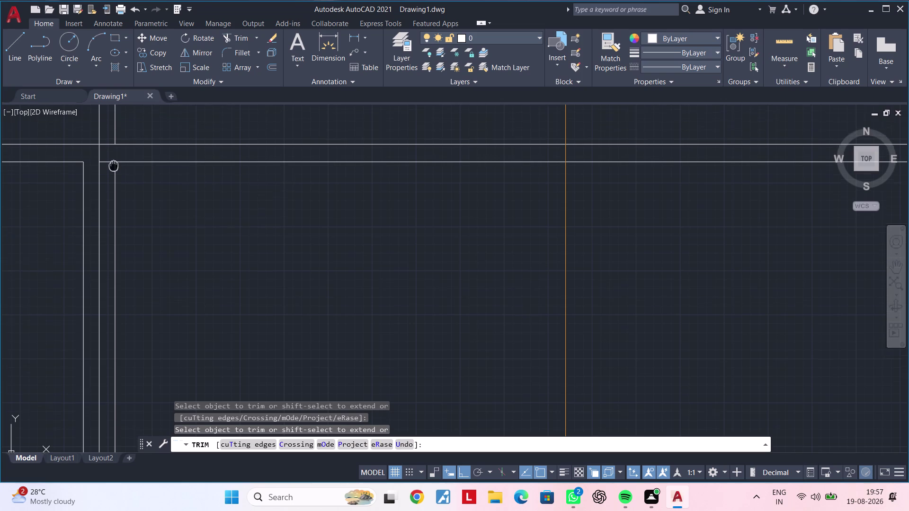
middle_drag(113, 162, 114, 165)
scroll(up, 3)
click(104, 158)
click(104, 164)
scroll(down, 3)
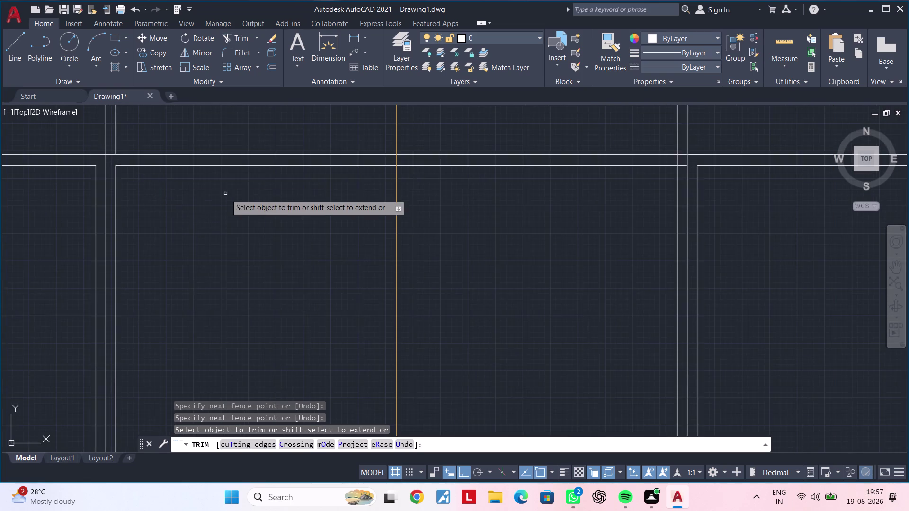
middle_drag(228, 195, 76, 274)
middle_drag(412, 295, 340, 306)
scroll(up, 3)
click(449, 258)
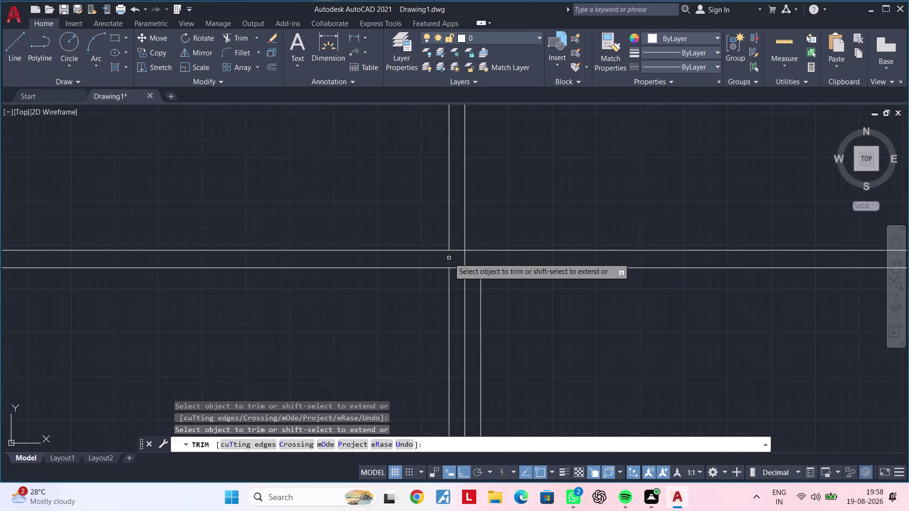
click(455, 268)
scroll(down, 3)
middle_drag(376, 286, 444, 308)
key(Escape)
key(Escape)
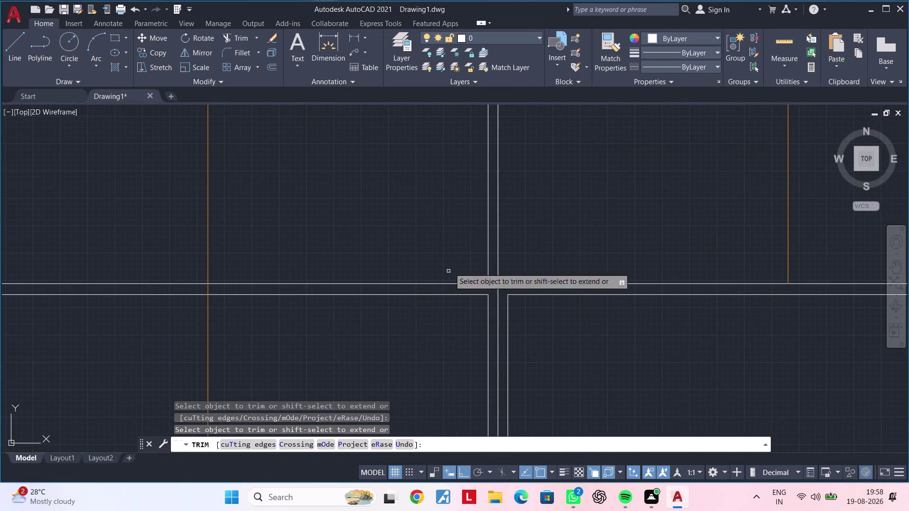
Delete the two leftover stray line pieces and review the elevation and drawer fronts.
click(486, 241)
click(489, 240)
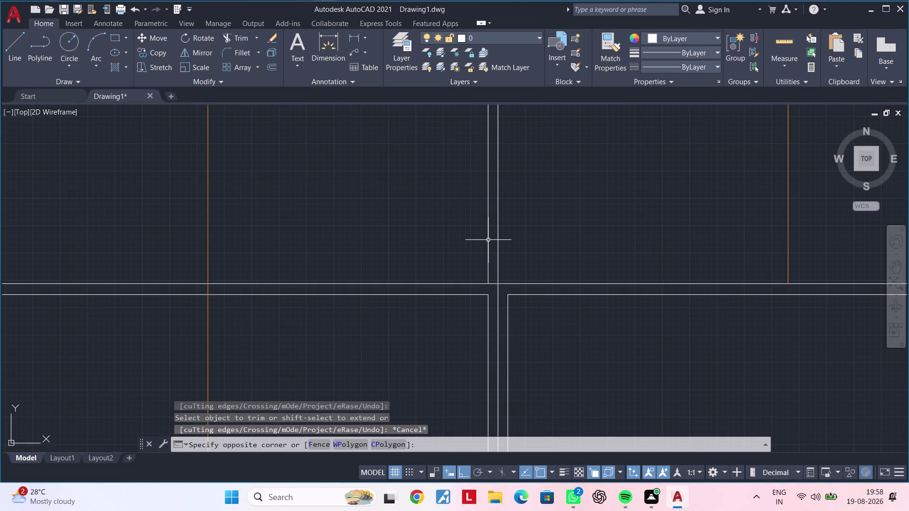
click(488, 240)
key(Delete)
scroll(down, 3)
middle_drag(379, 247, 525, 254)
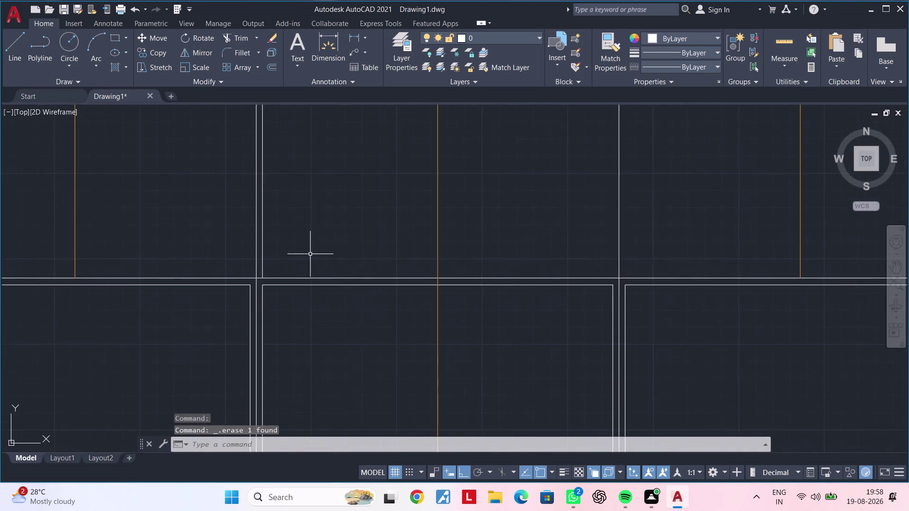
scroll(up, 3)
click(253, 267)
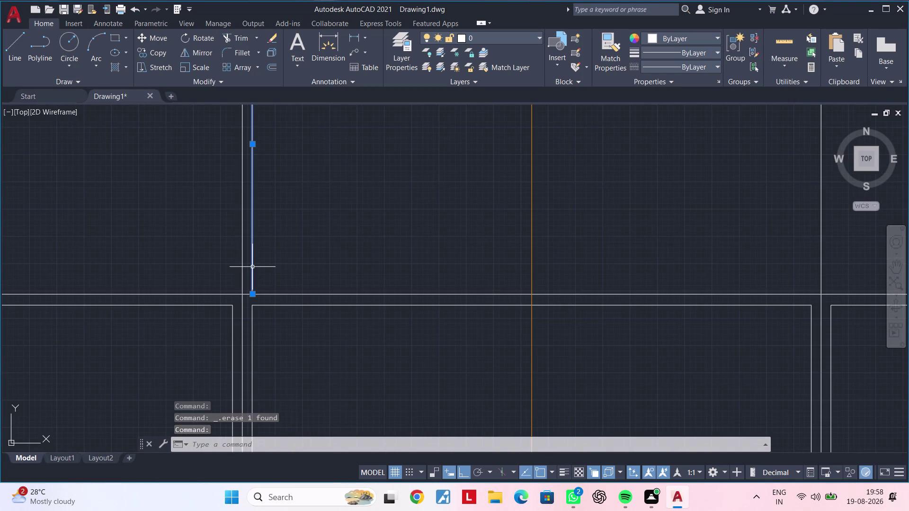
key(Delete)
scroll(down, 3)
middle_drag(329, 325, 336, 220)
middle_drag(339, 320, 375, 181)
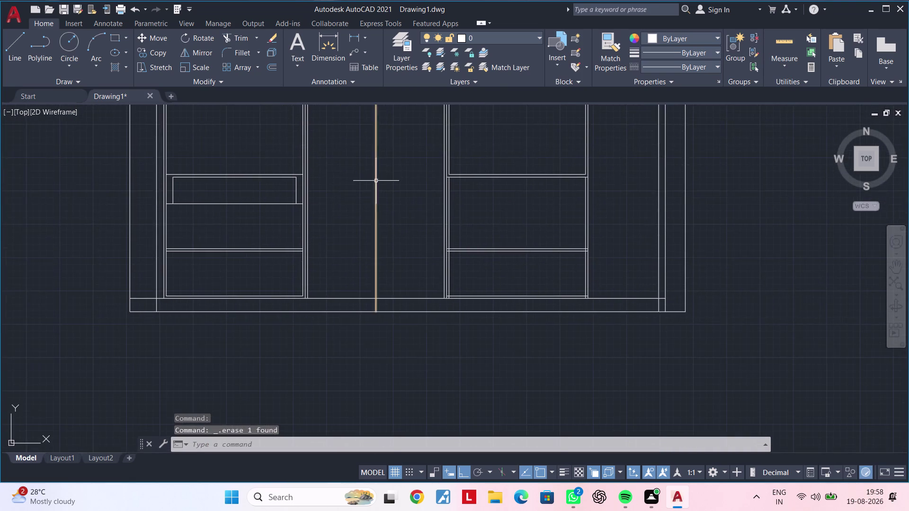
middle_drag(371, 292, 371, 271)
scroll(up, 3)
middle_drag(336, 258, 299, 415)
scroll(down, 3)
middle_drag(360, 311, 337, 348)
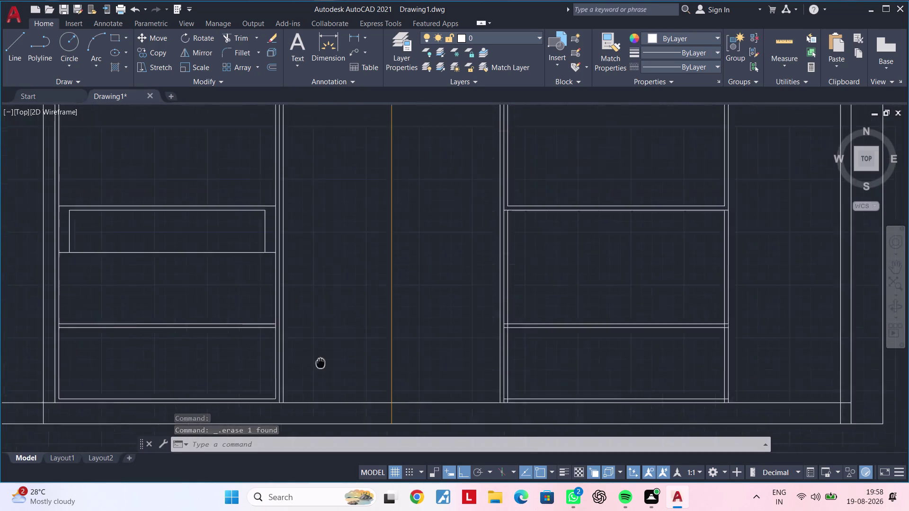
middle_drag(338, 348, 244, 477)
middle_drag(387, 384, 331, 388)
scroll(up, 3)
middle_drag(362, 343, 318, 309)
Restart TRIM and clip the overhanging line ends at the upper panel corners.
key(Escape)
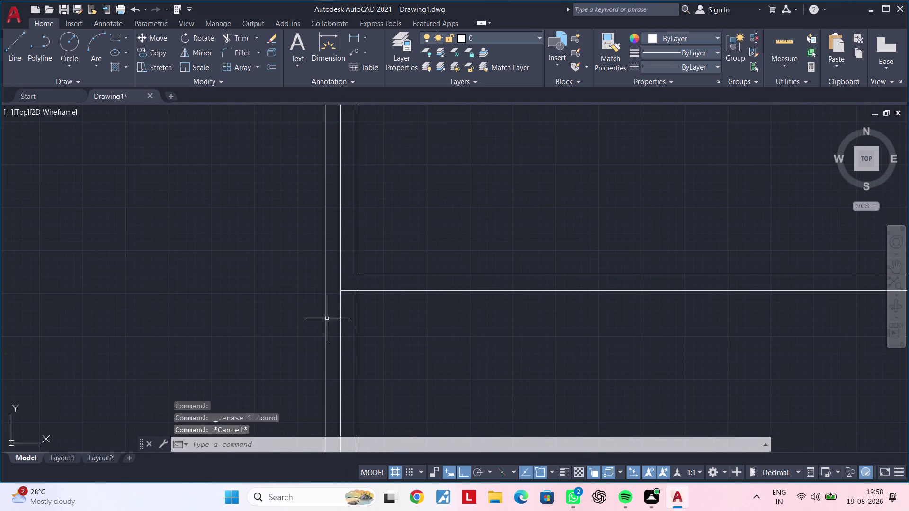
key(Escape)
key(t)
key(r)
key(space)
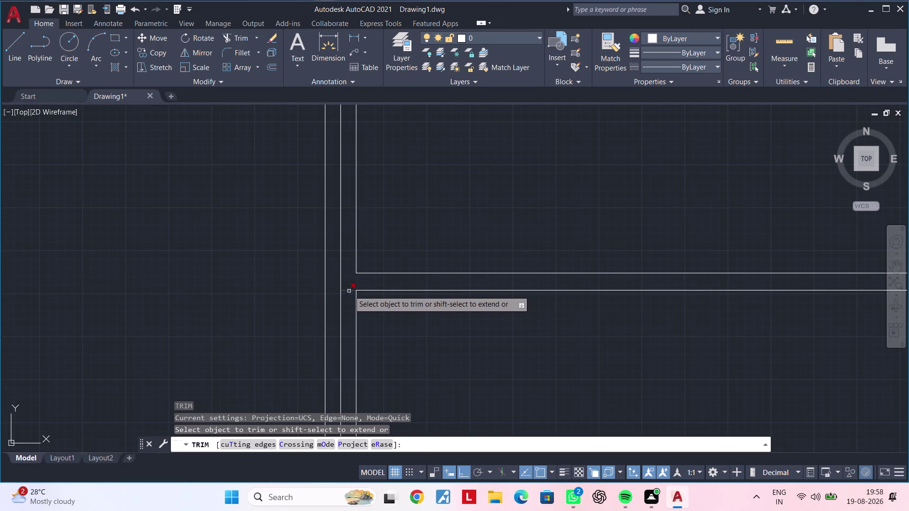
click(348, 290)
scroll(down, 3)
scroll(up, 3)
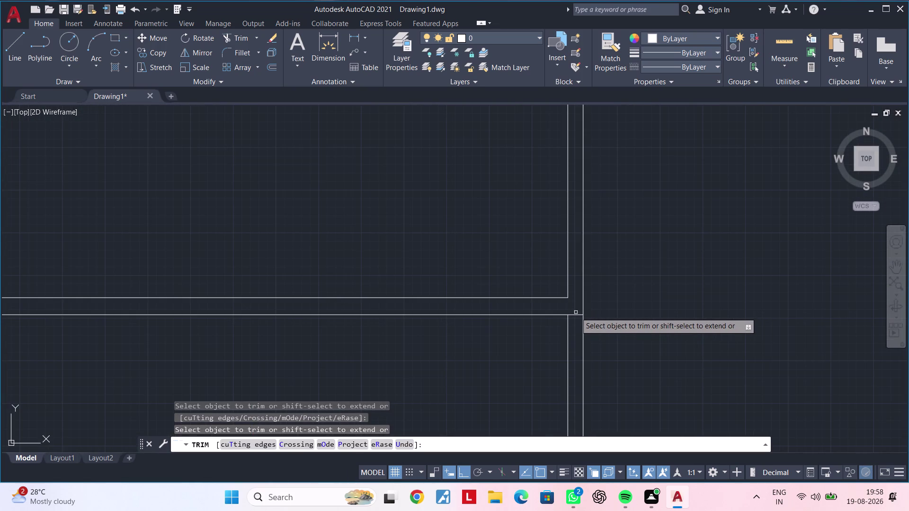
click(575, 314)
scroll(down, 3)
middle_drag(504, 362, 469, 254)
scroll(up, 3)
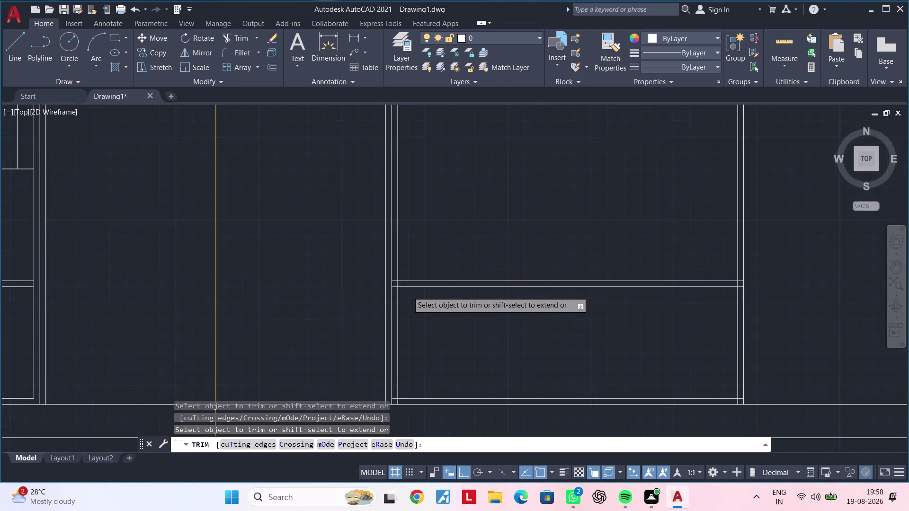
scroll(up, 3)
scroll(up, 3)
click(376, 269)
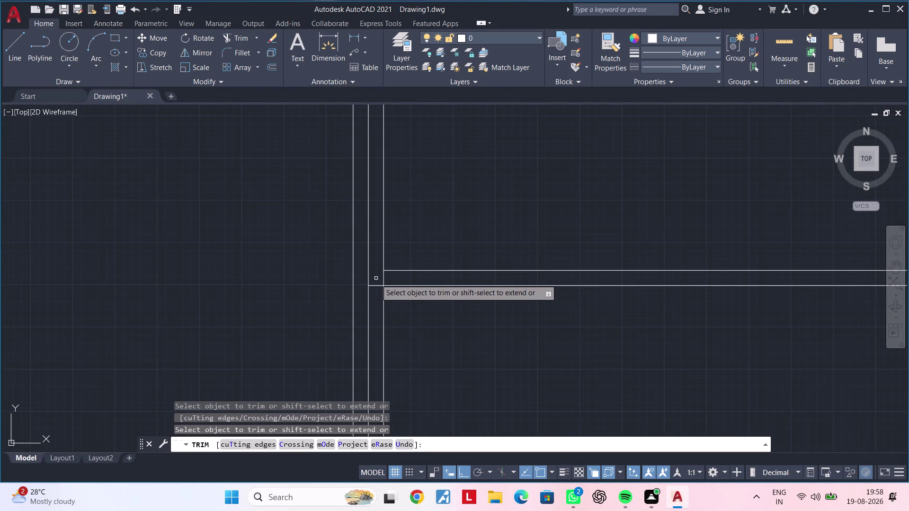
click(375, 285)
click(384, 280)
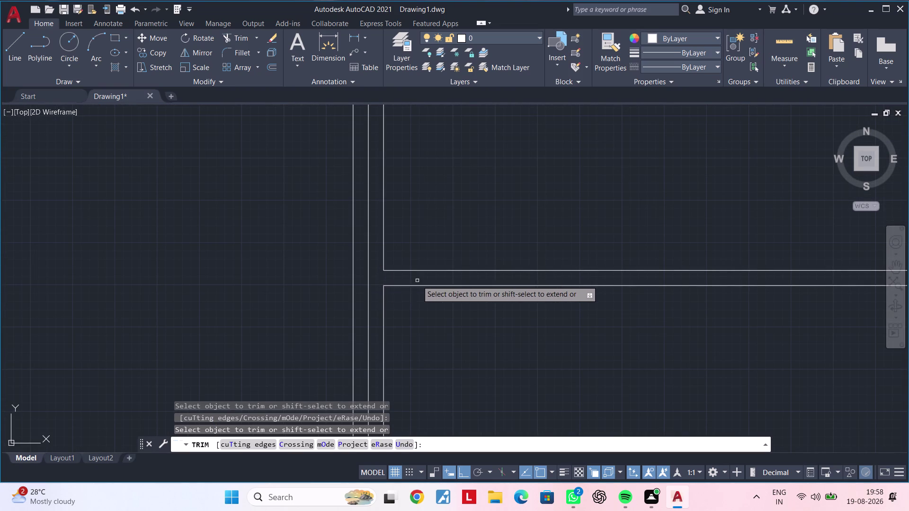
scroll(down, 3)
middle_drag(582, 316, 315, 320)
scroll(up, 3)
Fence-trim the remaining overhanging ends at the lower panel corners and end the trim.
click(536, 266)
drag(541, 282, 542, 287)
click(542, 293)
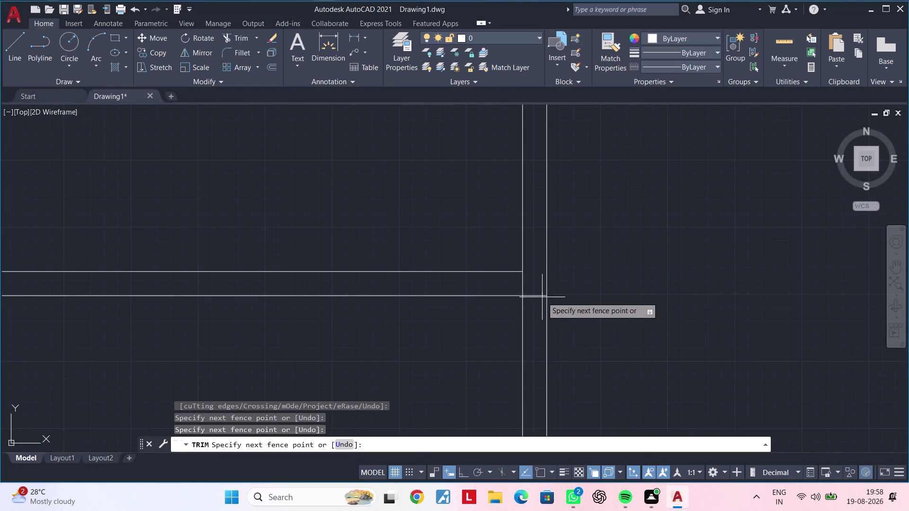
click(542, 297)
drag(527, 285, 511, 285)
scroll(down, 3)
scroll(down, 3)
middle_drag(517, 277, 521, 263)
scroll(up, 3)
middle_drag(522, 361, 516, 309)
scroll(up, 3)
scroll(up, 3)
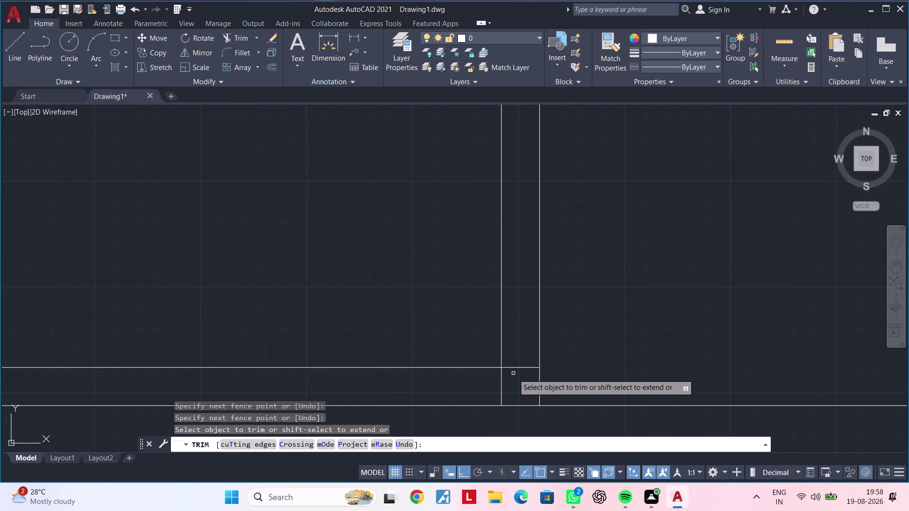
drag(522, 359, 515, 373)
drag(485, 386, 506, 381)
scroll(down, 3)
middle_drag(501, 381, 603, 356)
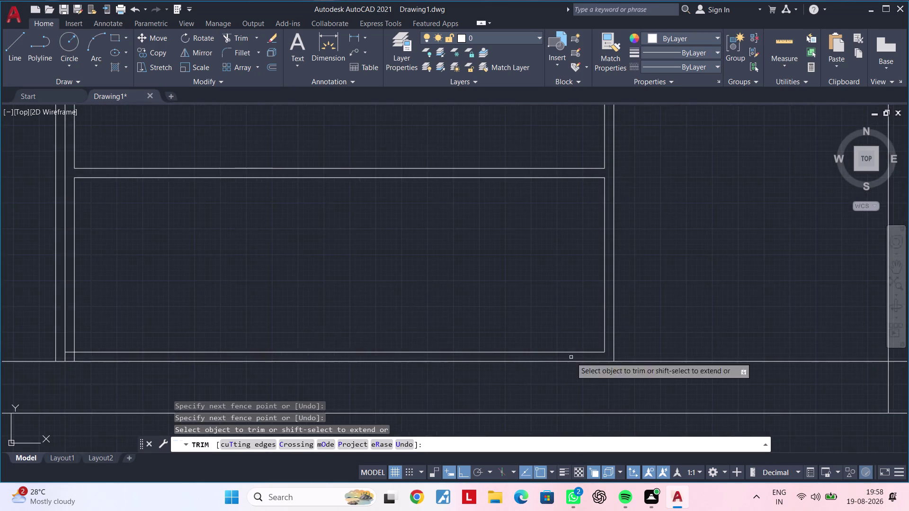
middle_drag(225, 332, 359, 312)
scroll(up, 3)
drag(228, 337, 238, 358)
drag(240, 361, 257, 360)
scroll(down, 3)
key(Escape)
key(Escape)
middle_drag(312, 301, 274, 389)
scroll(down, 3)
middle_drag(351, 343, 415, 321)
key(Escape)
key(Escape)
key(Escape)
key(Escape)
key(Escape)
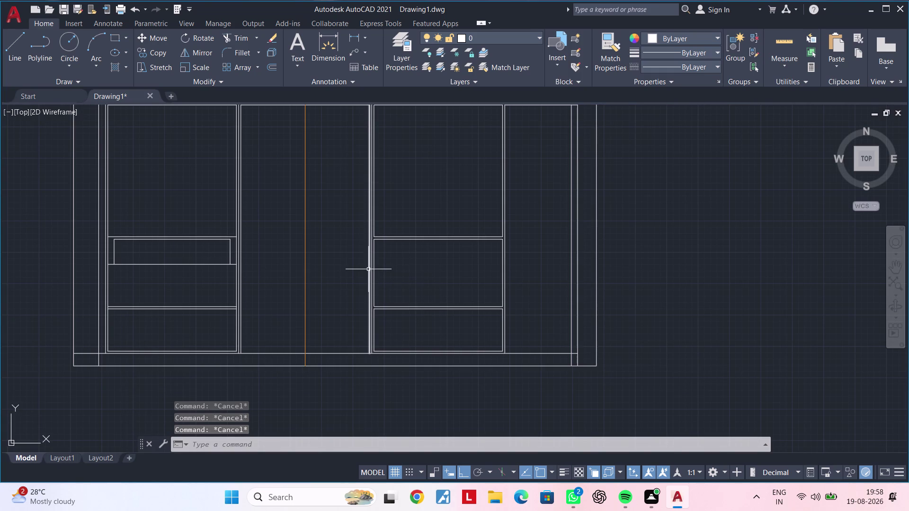
Offset the right drawer's horizontal edge 200 inward to form the recess line.
scroll(up, 3)
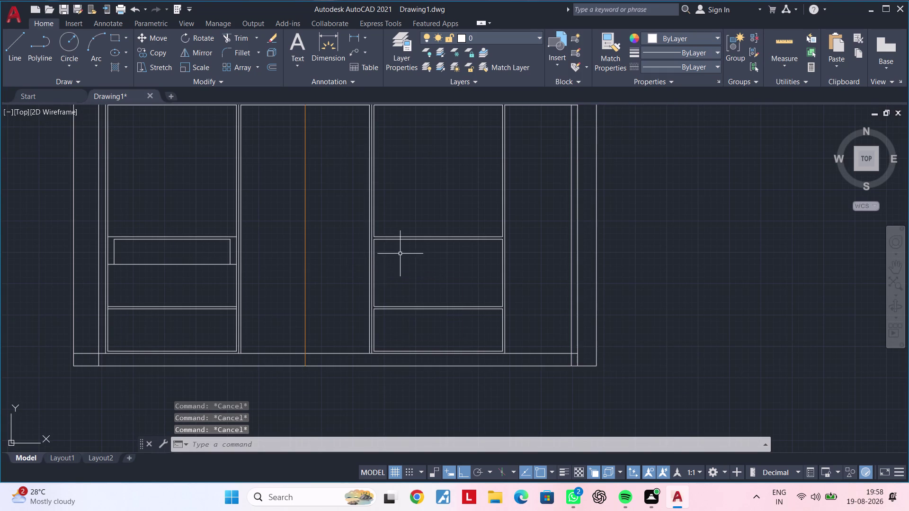
scroll(up, 3)
middle_drag(400, 258, 384, 295)
key(o)
key(f)
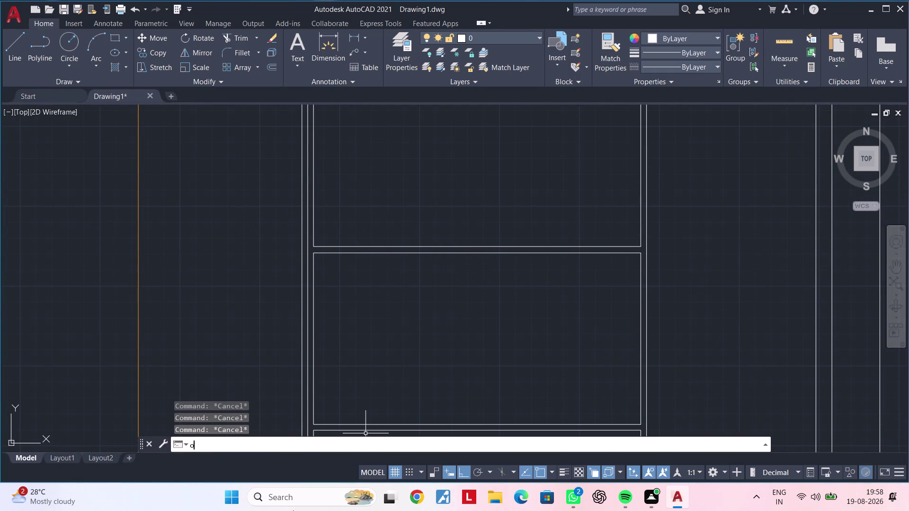
key(space)
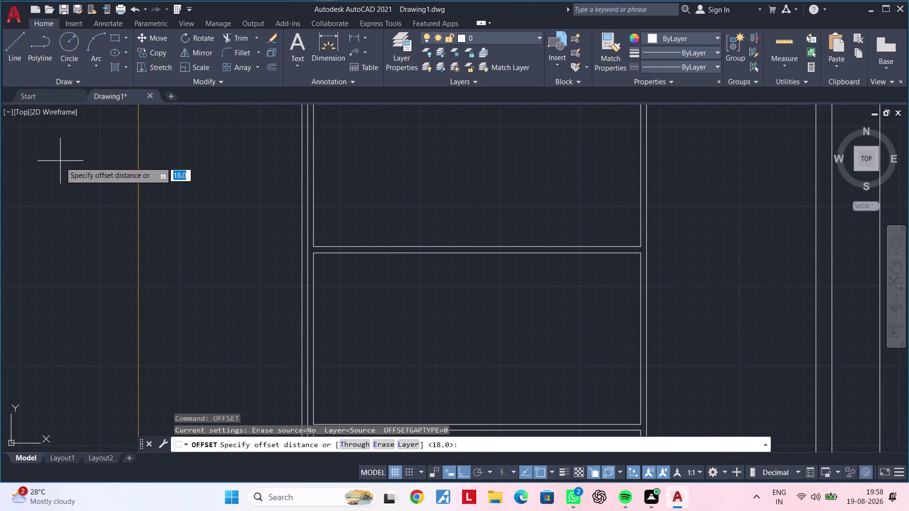
key(2)
text(00)
key(Return)
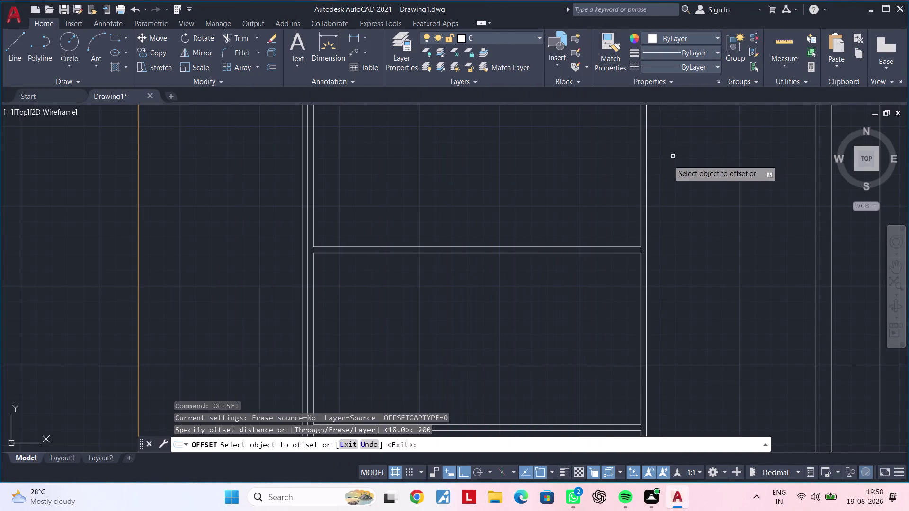
key(Escape)
key(Escape)
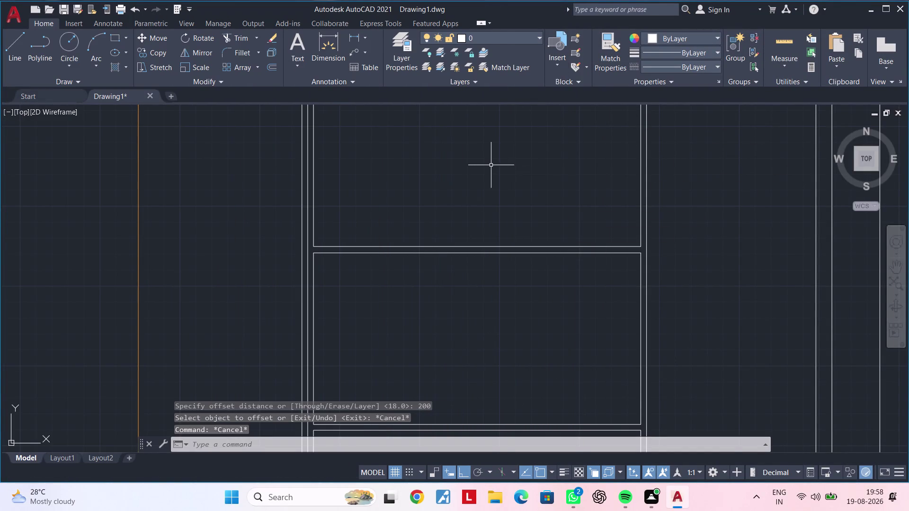
text(of)
key(space)
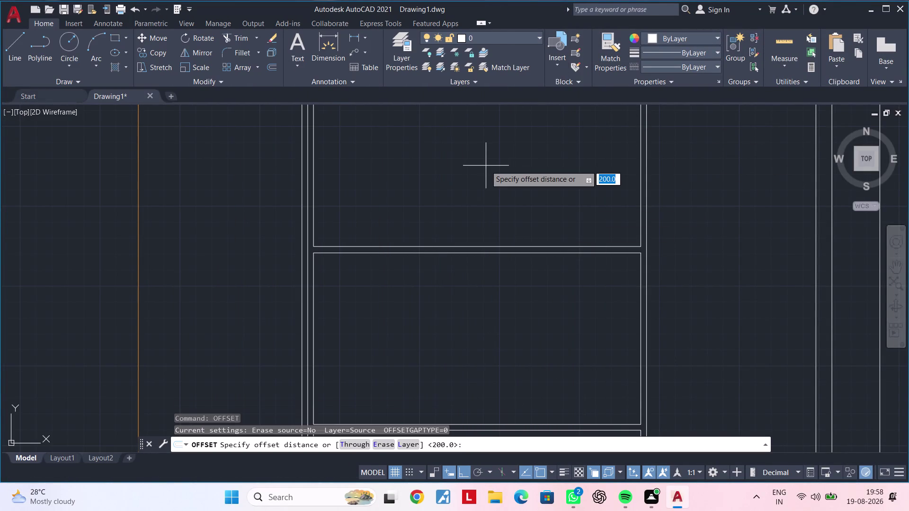
text(200)
key(Return)
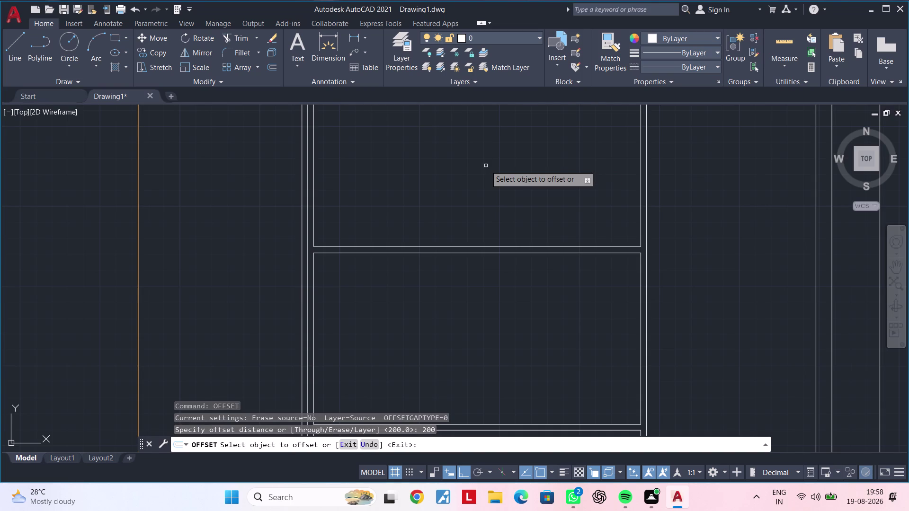
drag(472, 254, 483, 294)
click(485, 323)
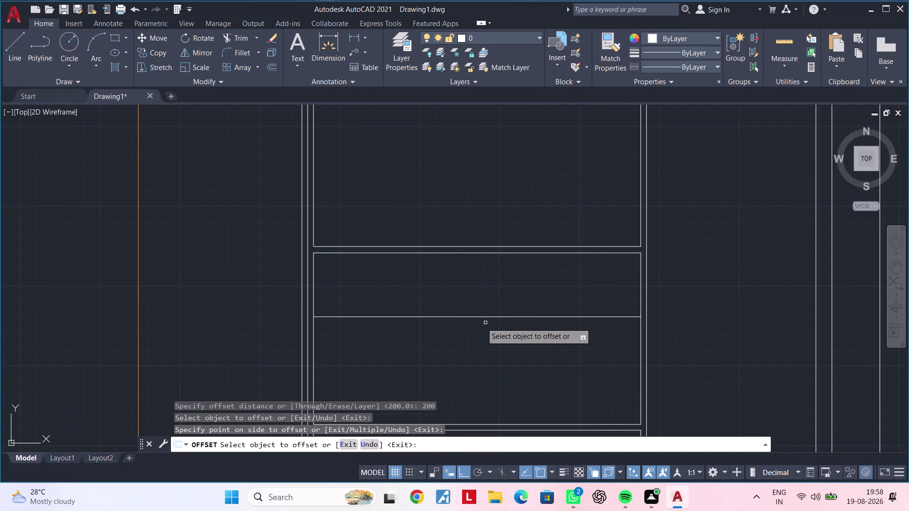
middle_drag(367, 294, 425, 277)
Offset the drawer's left and right edges 50 inward.
key(Escape)
key(space)
key(space)
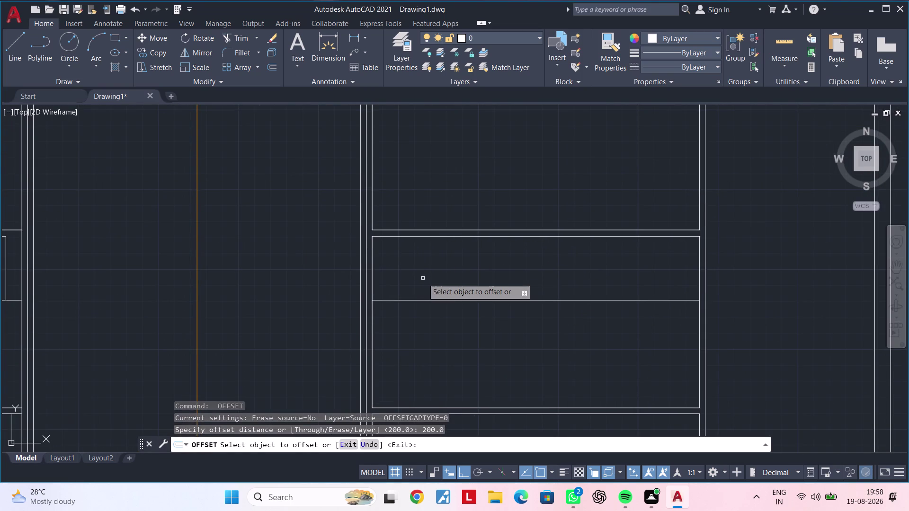
text(50)
key(Return)
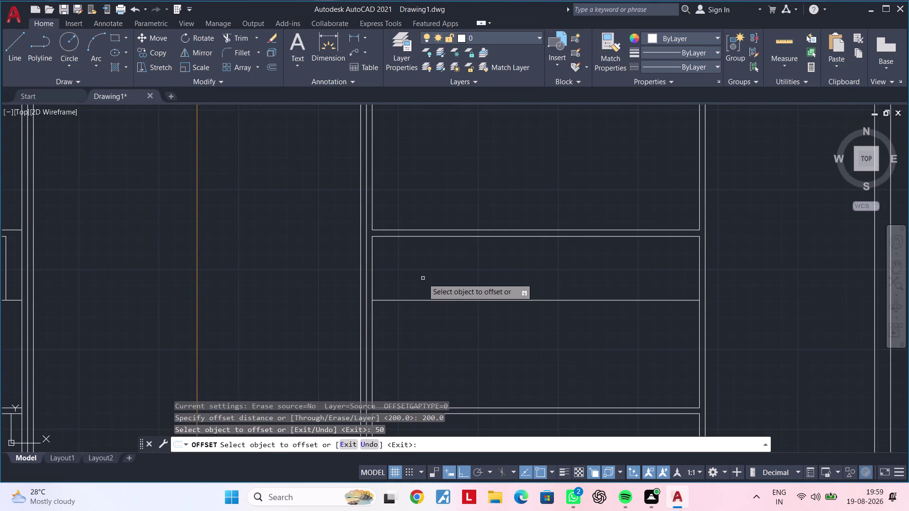
click(374, 264)
key(Escape)
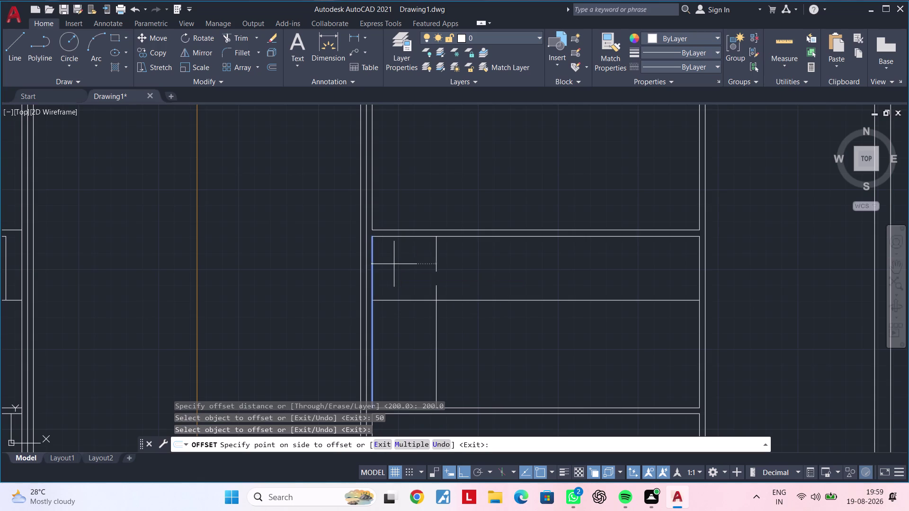
key(Escape)
key(space)
key(space)
key(Escape)
key(space)
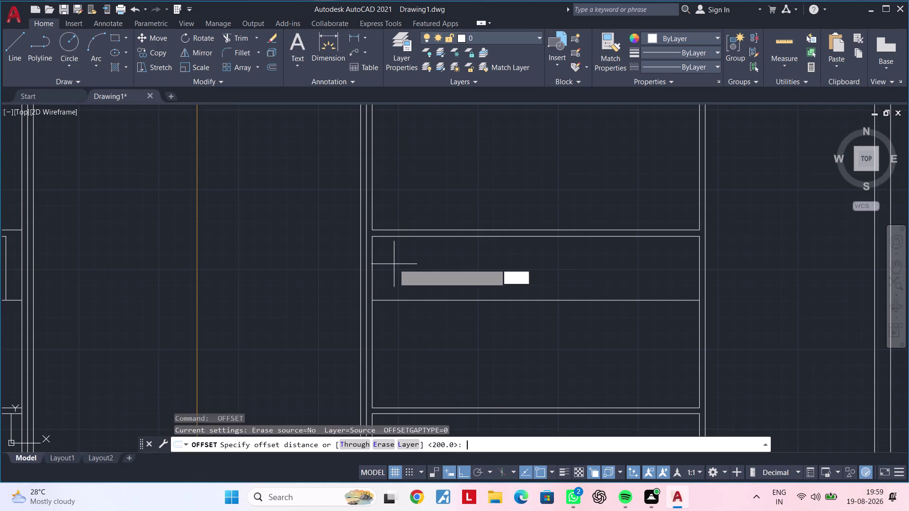
text(50)
key(Return)
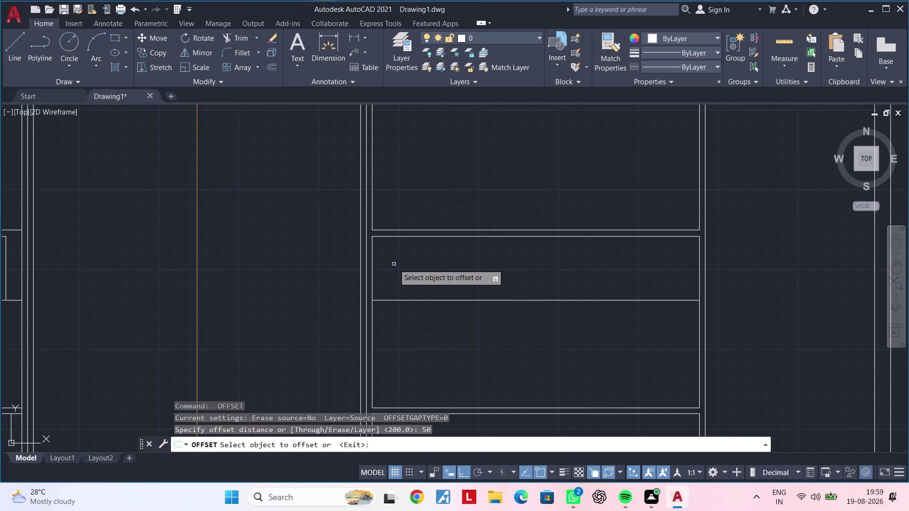
scroll(up, 3)
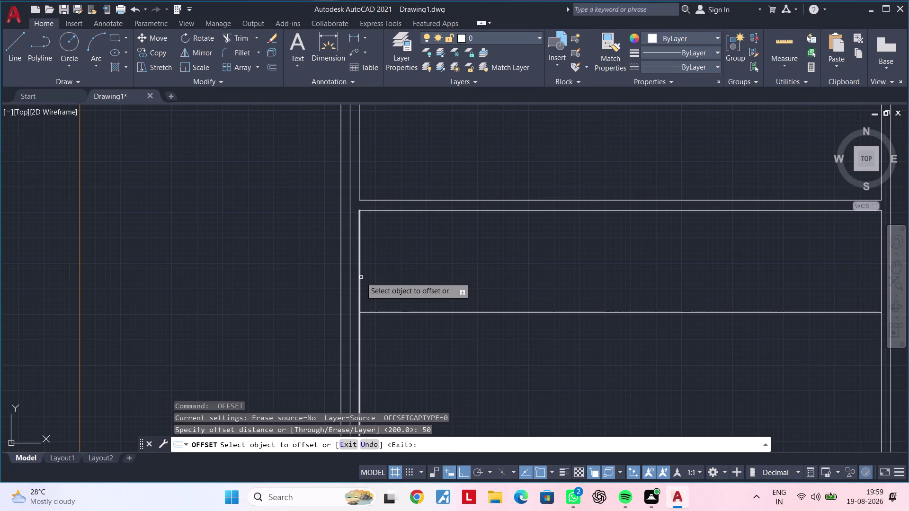
click(360, 278)
click(441, 277)
scroll(down, 3)
middle_drag(538, 278, 428, 283)
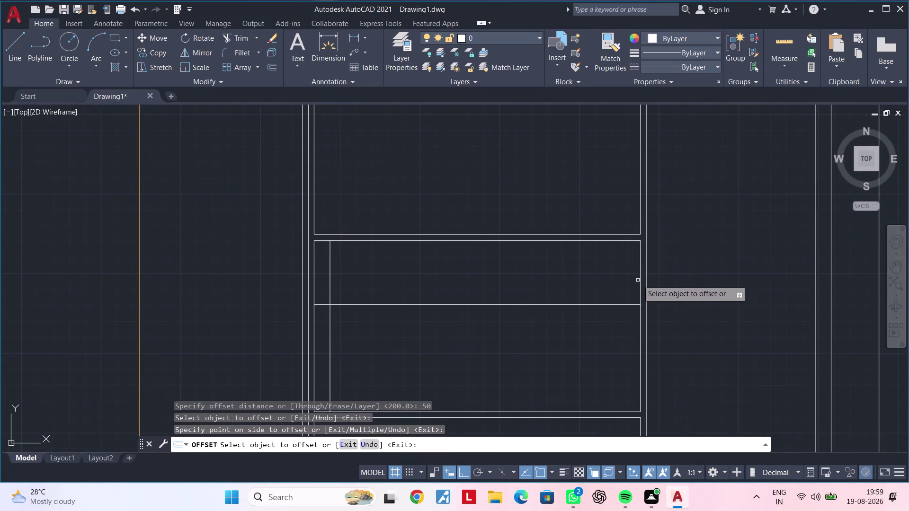
click(641, 280)
click(596, 281)
key(Escape)
key(Escape)
text(tr)
key(space)
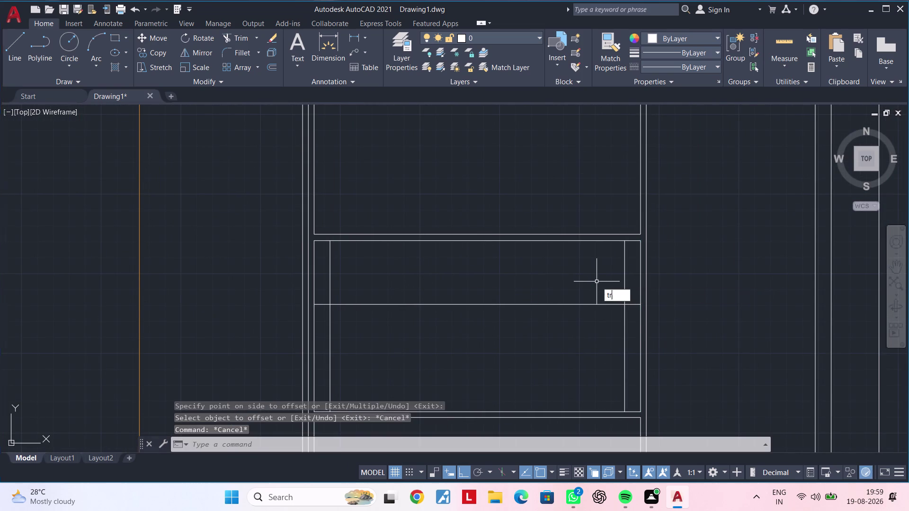
Trim both 50-inset lines below the recess, leaving the right drawer's recess outline.
click(625, 321)
click(331, 333)
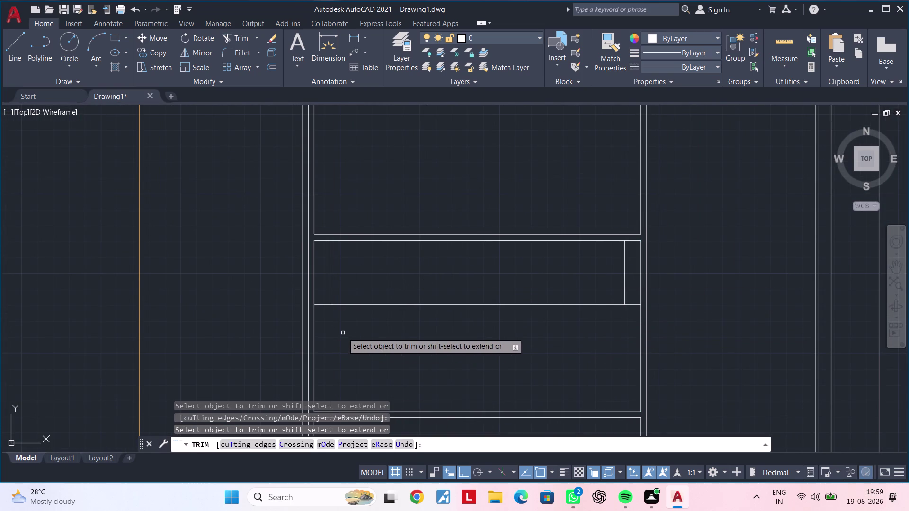
middle_drag(364, 334, 444, 335)
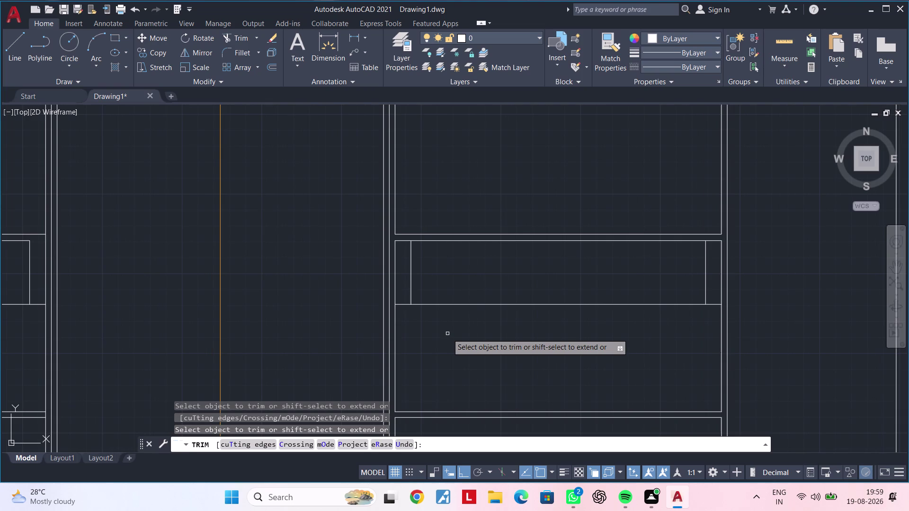
key(Escape)
key(Escape)
scroll(down, 3)
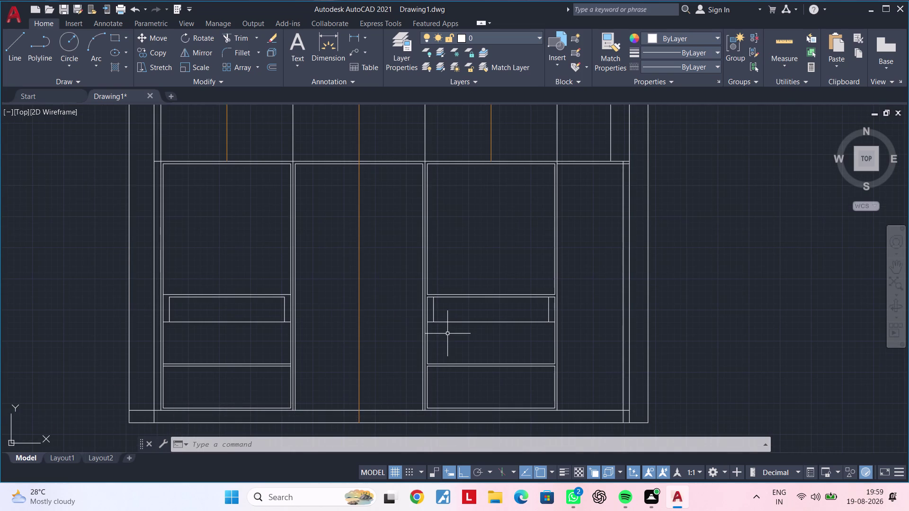
Clear pending commands and zoom into the right shutter's top corner.
key(Escape)
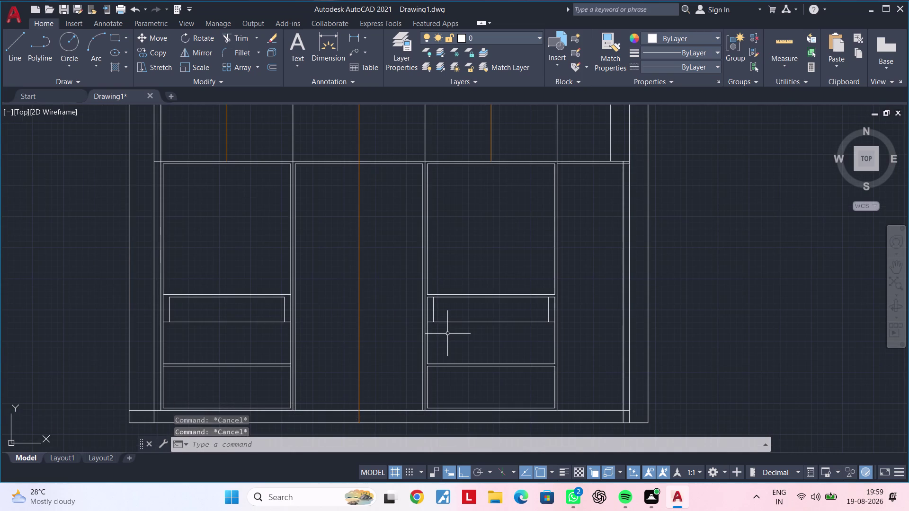
key(Escape)
key(Escape)
key(Escape)
scroll(up, 3)
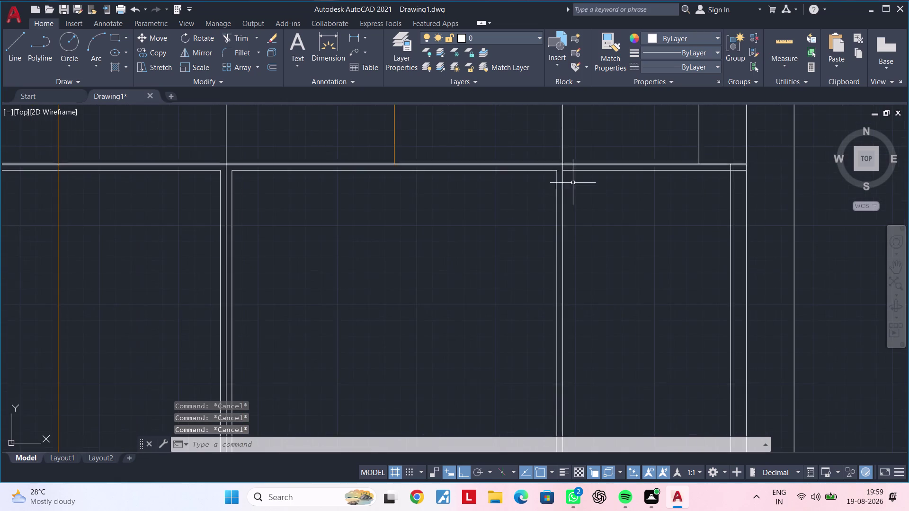
middle_drag(584, 193, 534, 203)
scroll(up, 3)
middle_drag(529, 209, 504, 186)
key(Escape)
key(Escape)
key(Escape)
Offset a vertical shutter edge 18 units to the right.
text(o)
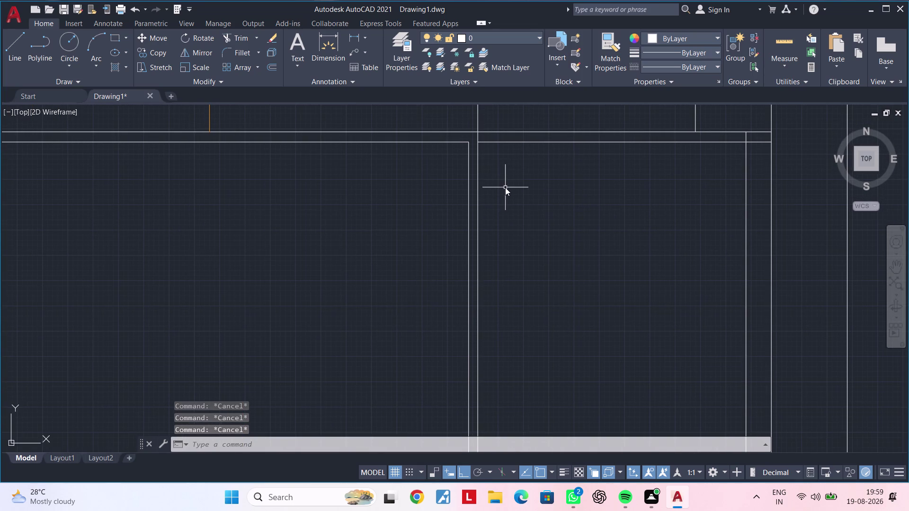
text(f 18)
key(Return)
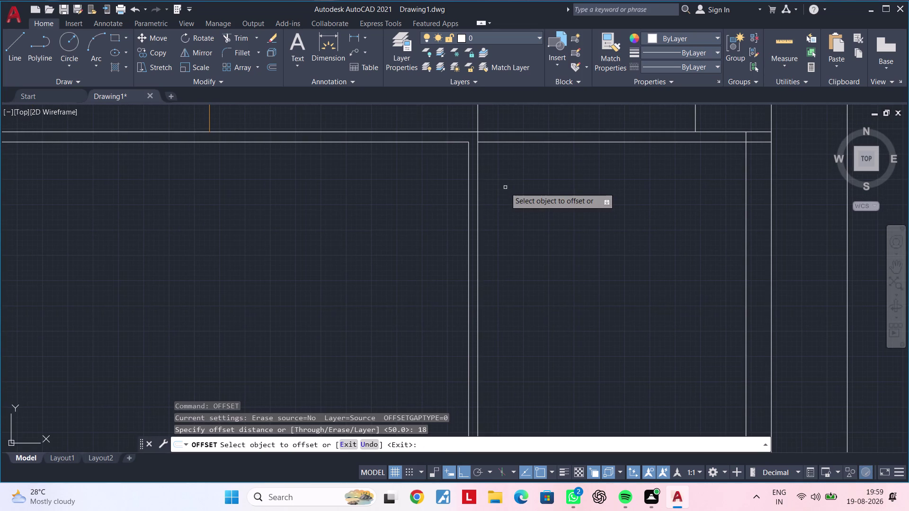
click(478, 210)
click(522, 210)
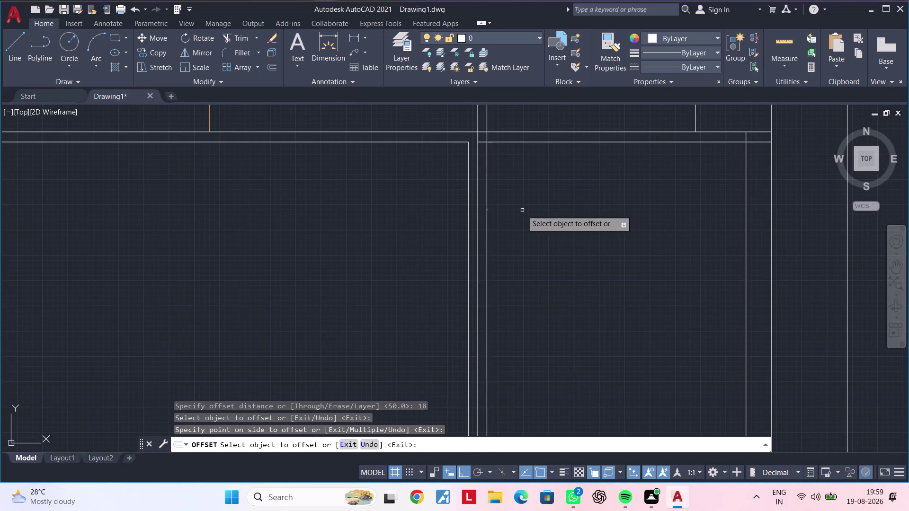
Offset the right-hand panel edge 18 units inward, then end the command.
scroll(down, 3)
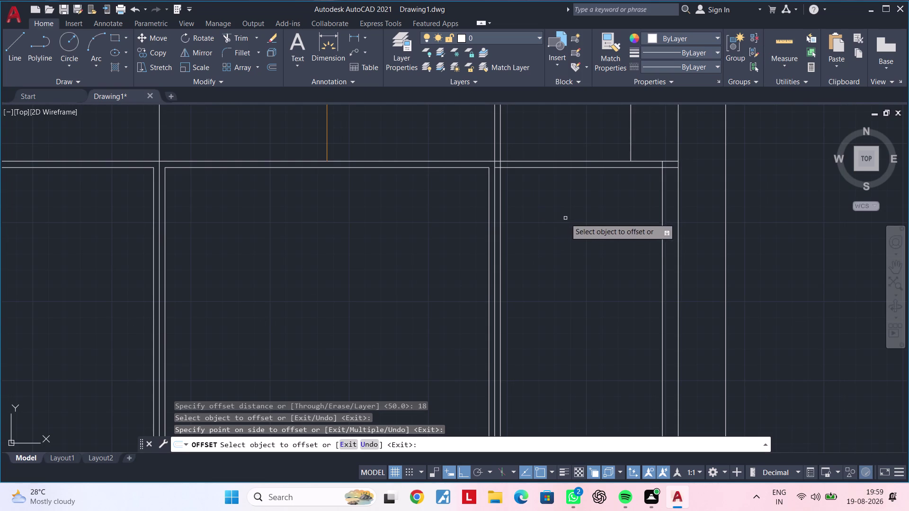
middle_drag(614, 220, 594, 224)
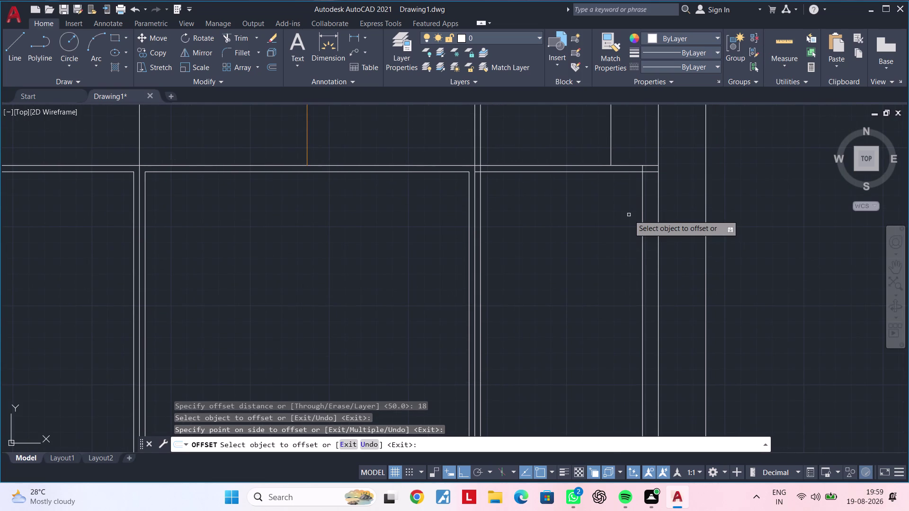
click(643, 208)
click(615, 210)
key(Escape)
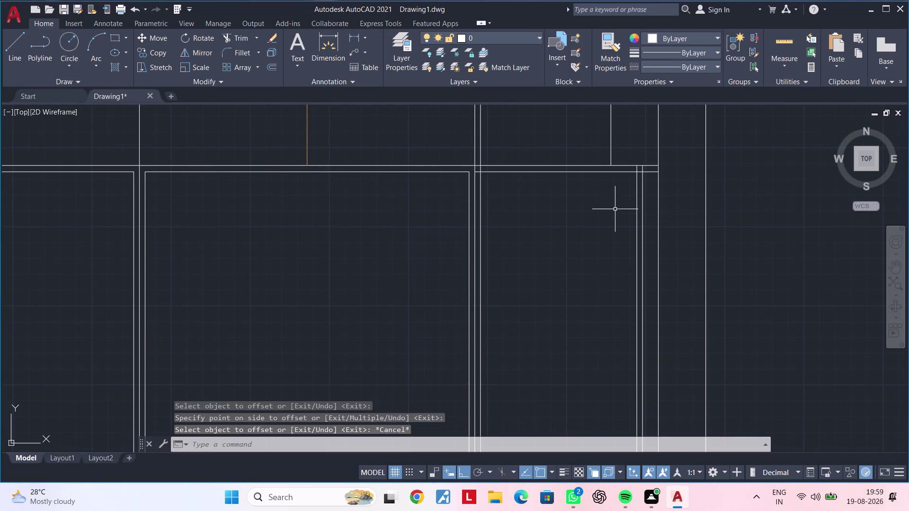
key(Escape)
key(Escape)
Trim the three protruding line ends at the first panel corner with TR.
text(tr)
key(space)
scroll(up, 3)
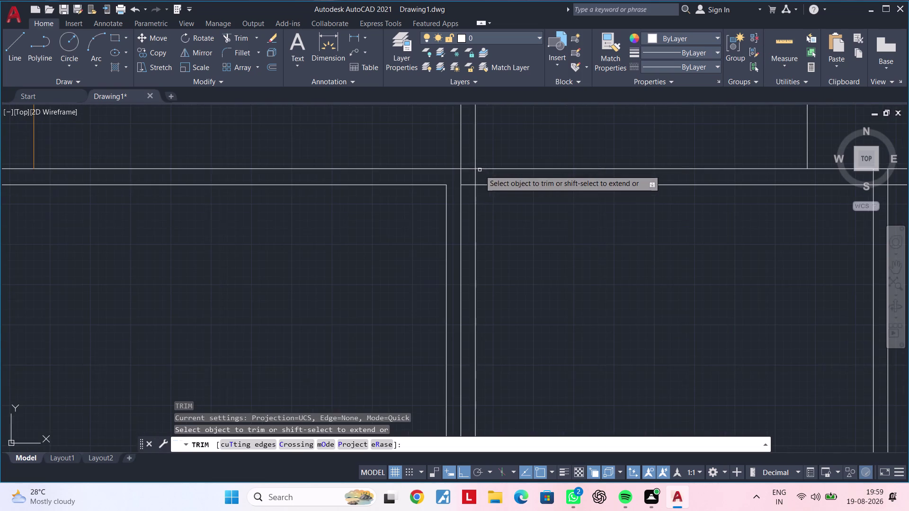
click(474, 178)
click(471, 188)
click(475, 179)
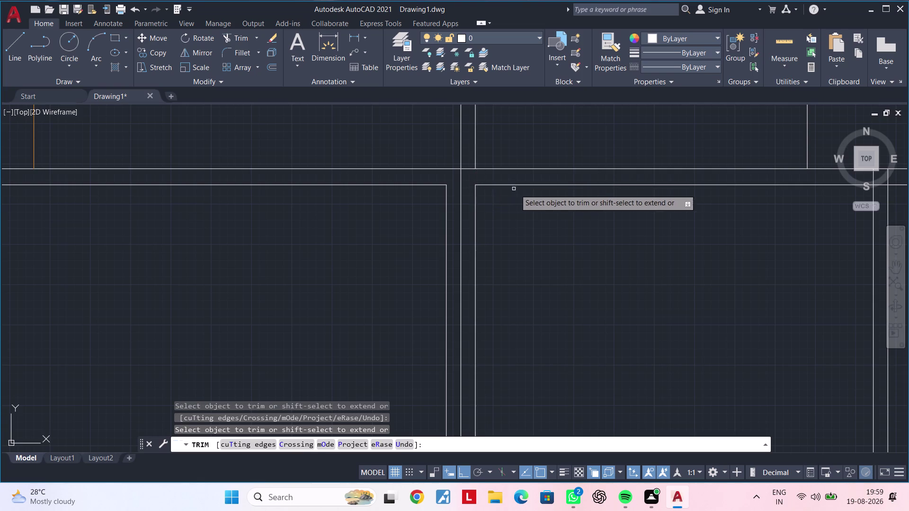
Trim the vertical overhang and leftover line ends at the next panel corner.
scroll(down, 3)
middle_drag(593, 208, 449, 220)
scroll(up, 3)
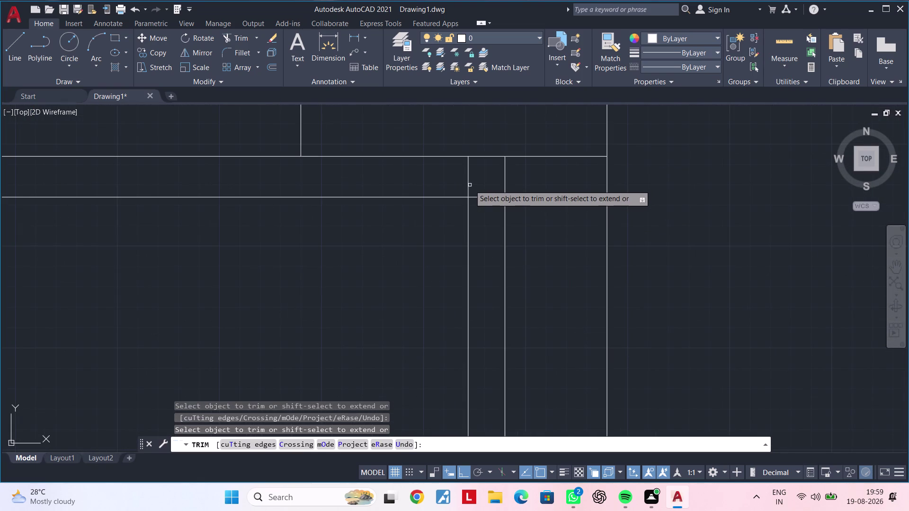
click(468, 186)
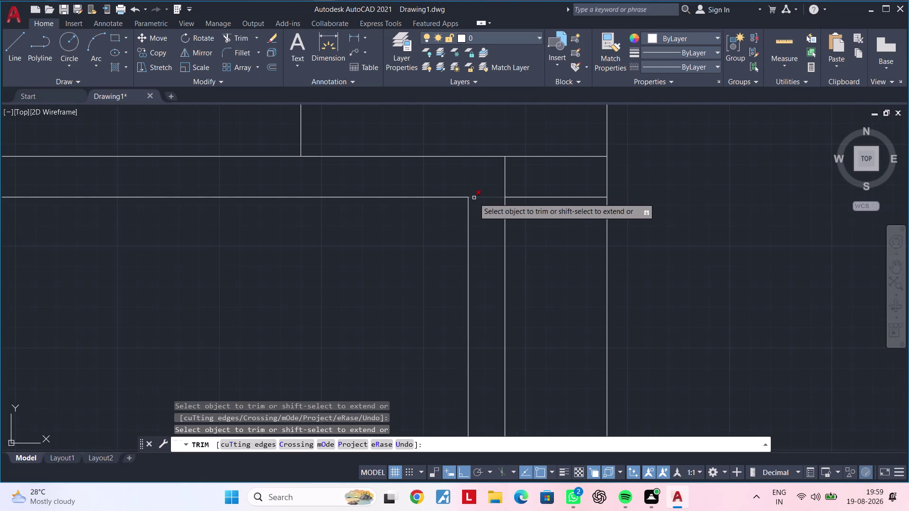
click(474, 198)
click(537, 198)
scroll(down, 3)
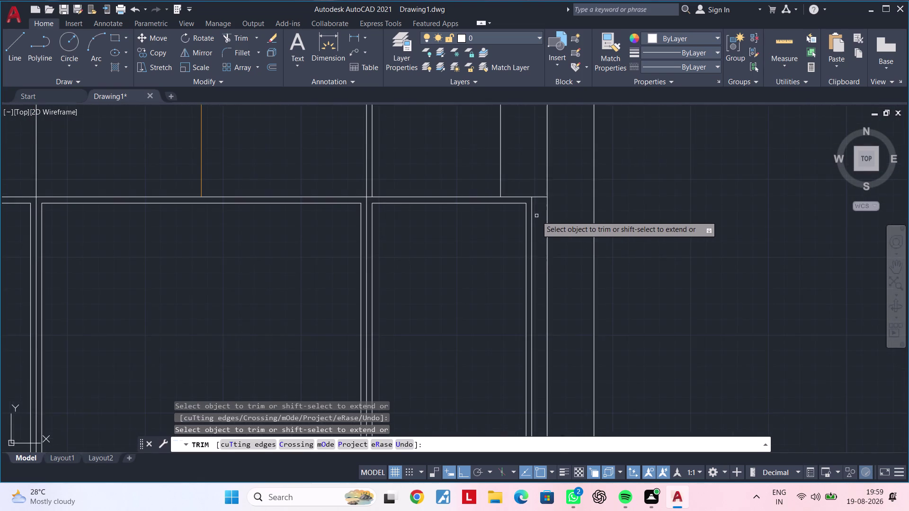